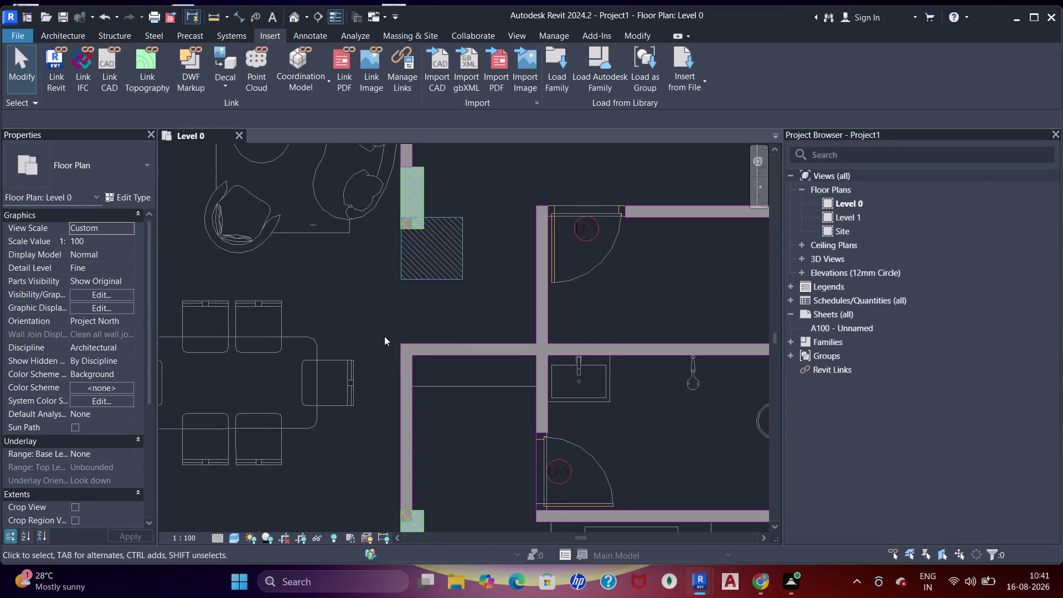
Check the concrete column at the corner bedroom's upper-left wall junction.
scroll(down, 3)
middle_drag(288, 250, 387, 317)
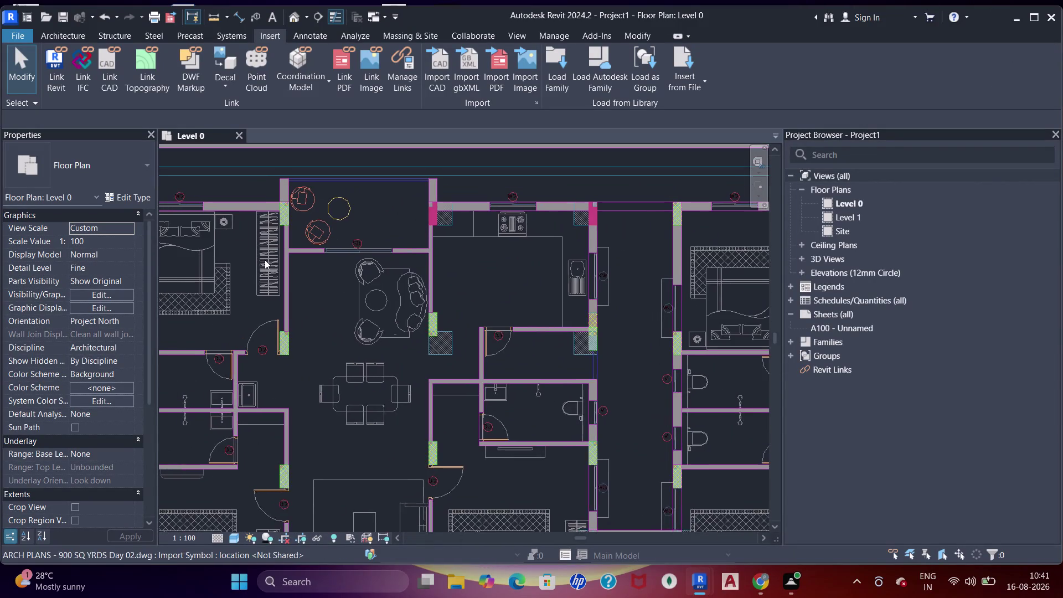
middle_drag(270, 260, 439, 190)
scroll(up, 3)
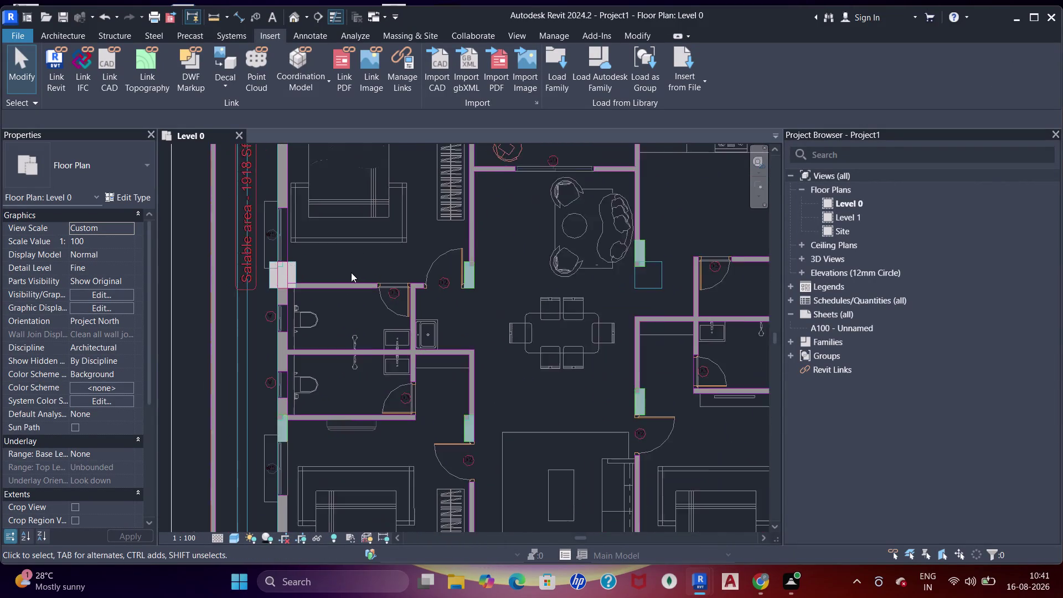
scroll(up, 3)
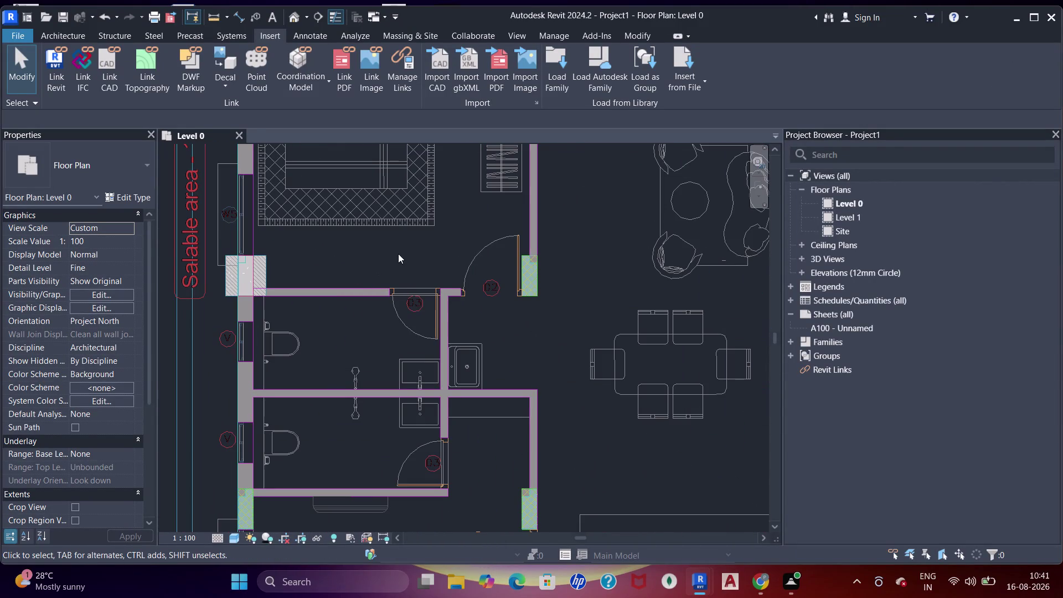
middle_drag(400, 262, 408, 403)
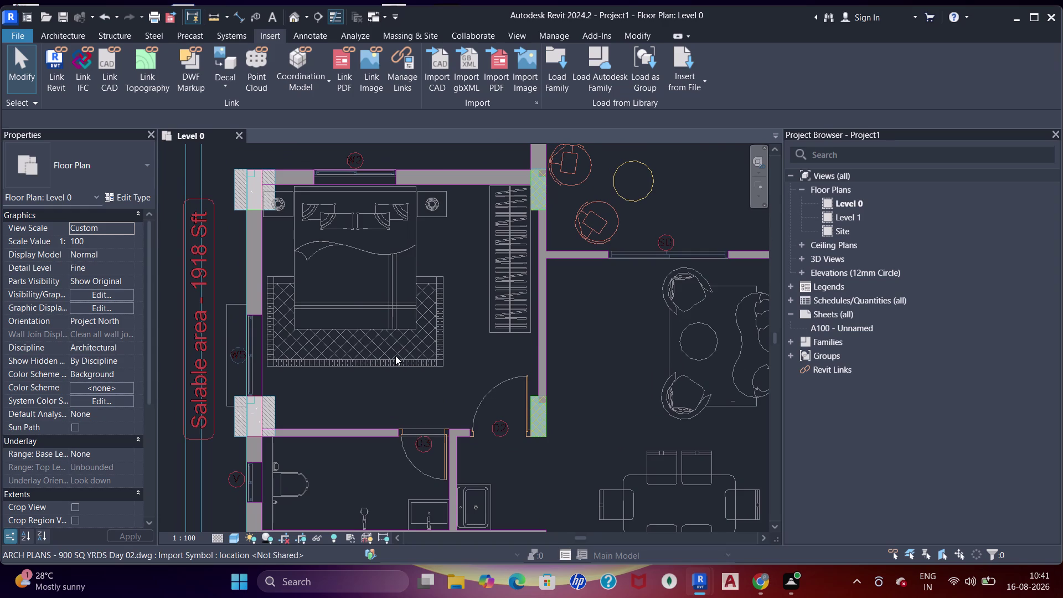
click(241, 199)
key(Delete)
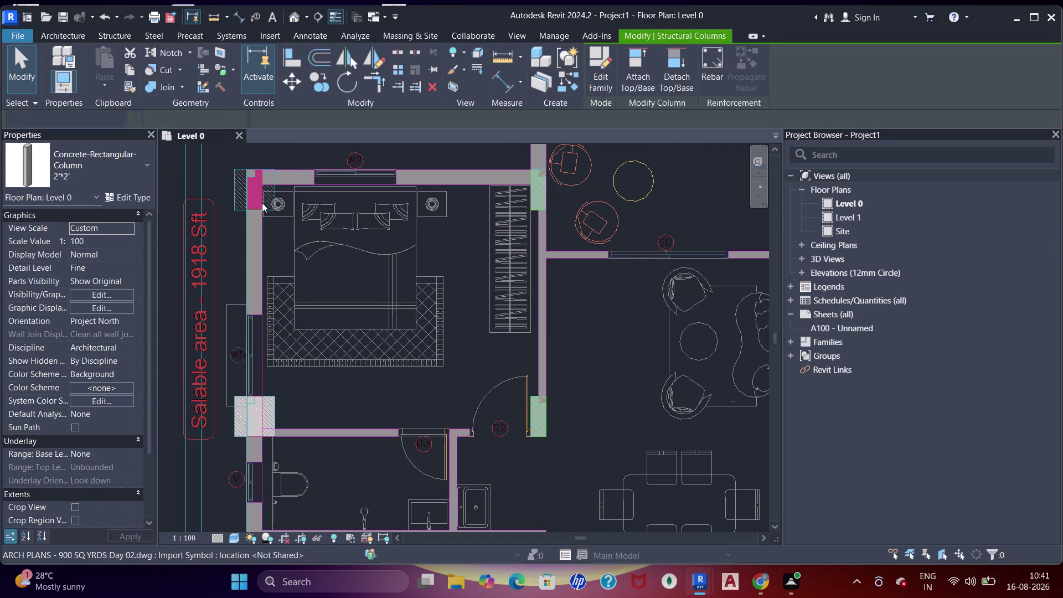
Check the column at the lower-left junction, then pan down the plan's left edge.
click(276, 401)
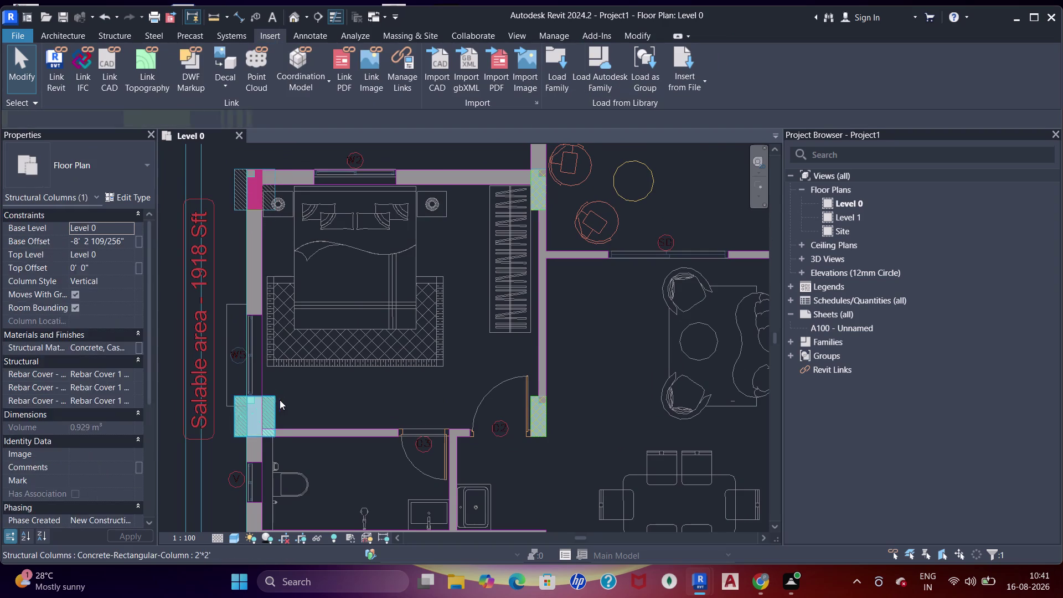
key(Delete)
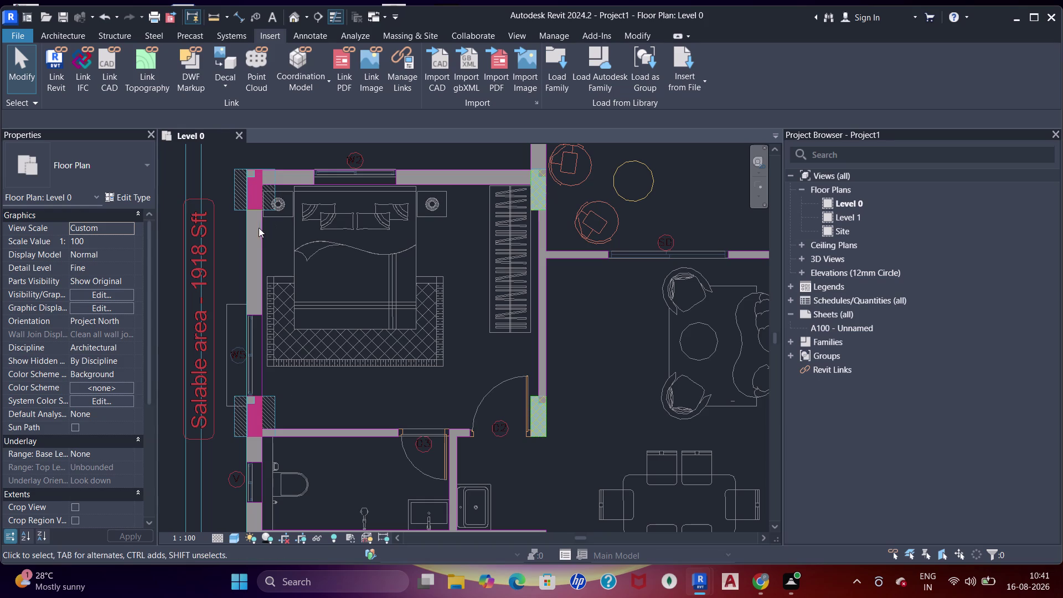
scroll(down, 3)
middle_drag(477, 390, 498, 254)
scroll(up, 3)
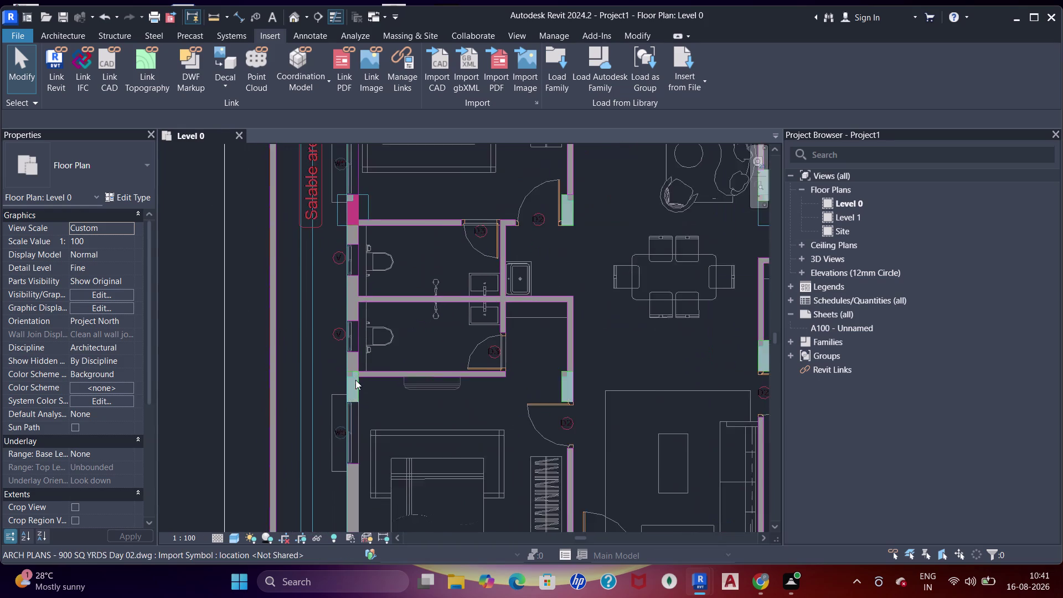
scroll(up, 3)
scroll(up, 3)
scroll(down, 3)
middle_drag(365, 438, 388, 206)
scroll(down, 3)
middle_drag(576, 368, 536, 367)
scroll(up, 3)
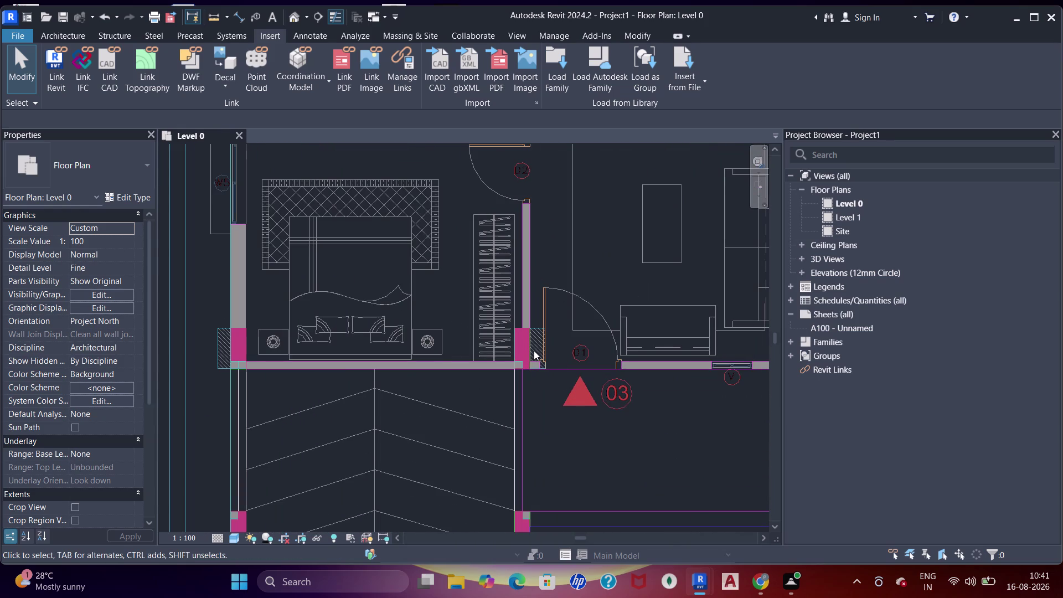
scroll(up, 3)
scroll(up, 3)
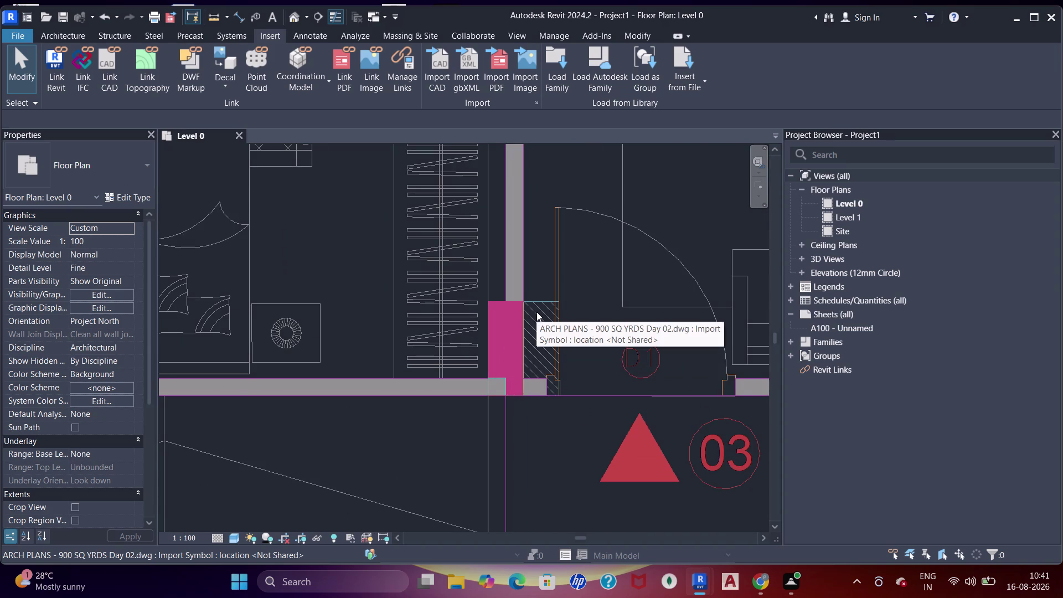
scroll(up, 3)
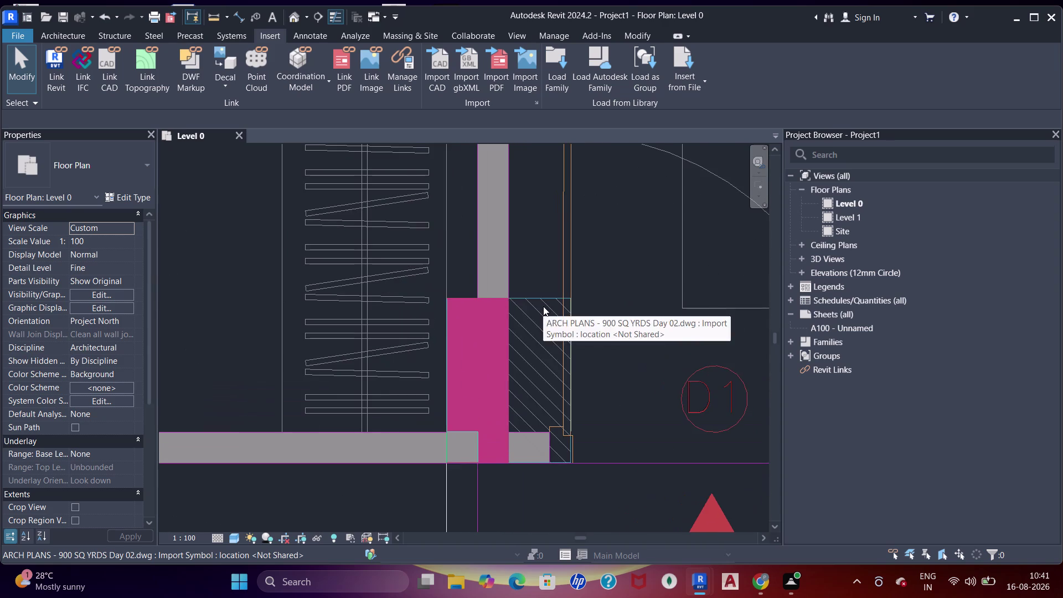
scroll(down, 3)
middle_drag(596, 365, 588, 361)
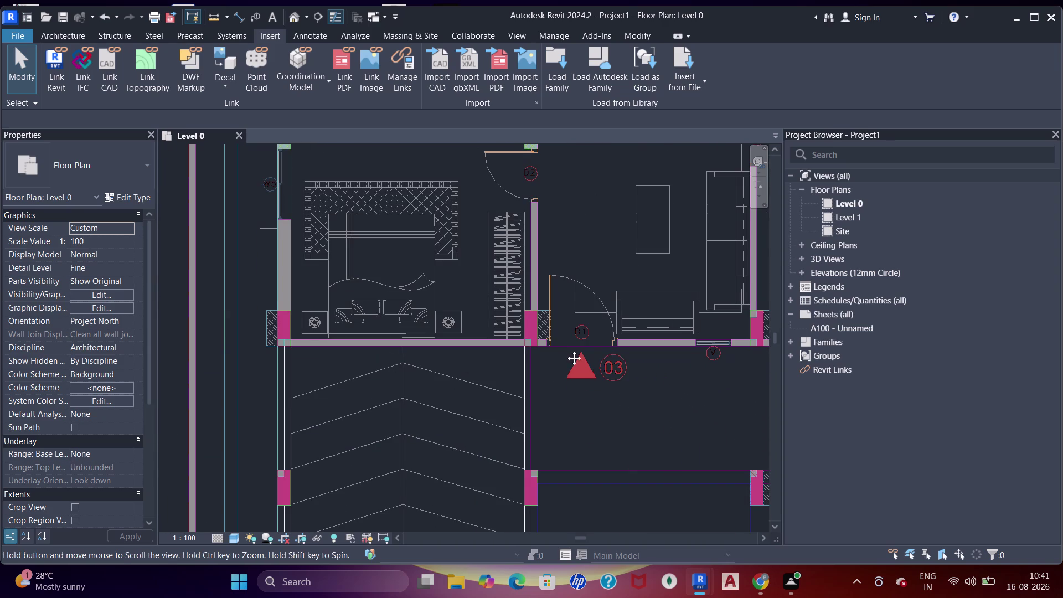
middle_drag(587, 361, 378, 302)
scroll(up, 3)
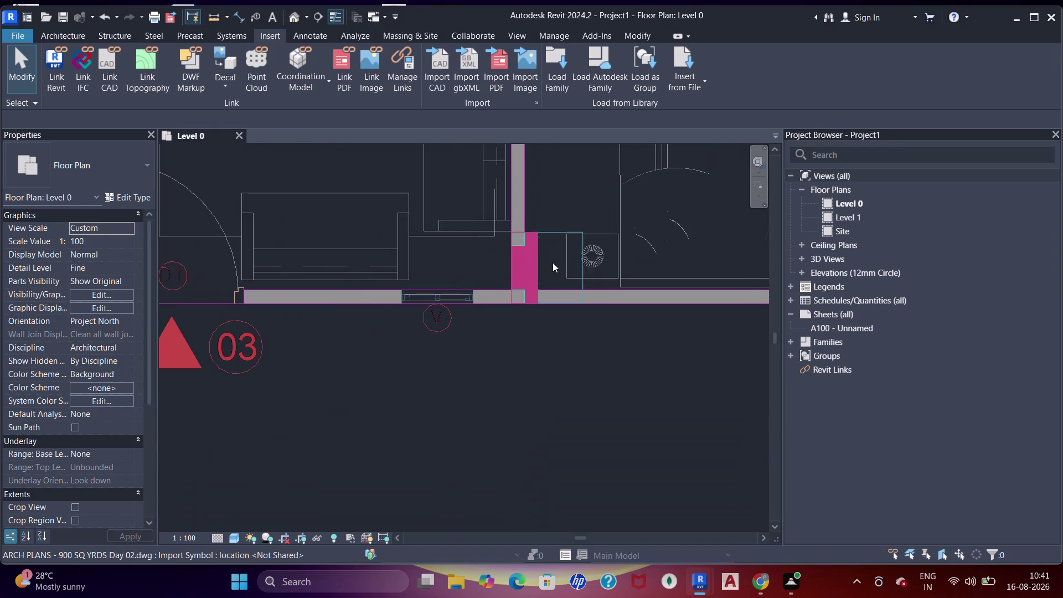
scroll(down, 3)
middle_drag(591, 370, 586, 232)
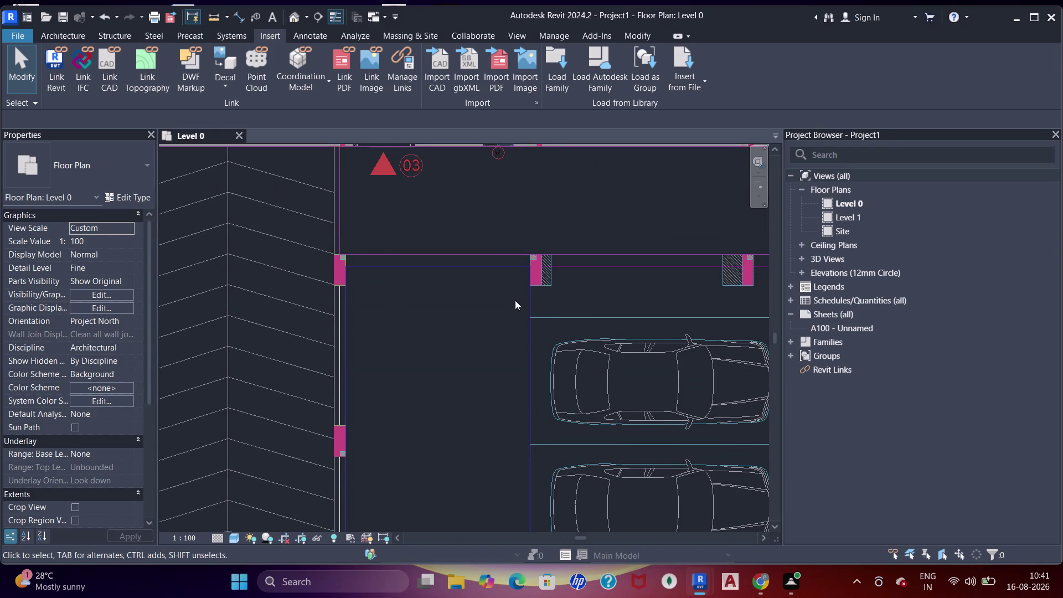
middle_drag(497, 321, 484, 338)
scroll(down, 3)
middle_drag(469, 342, 492, 198)
scroll(up, 3)
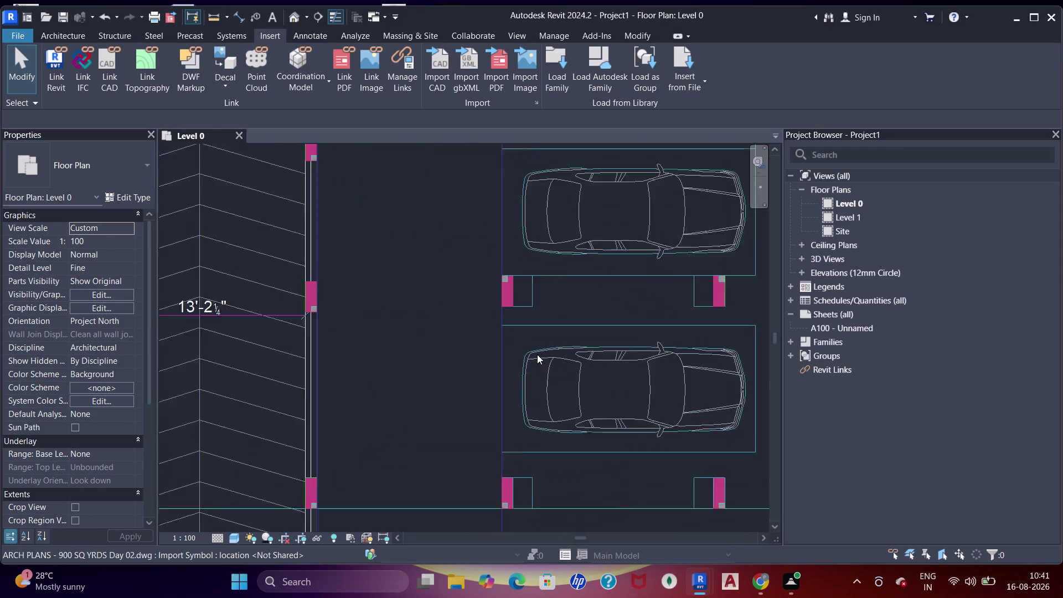
scroll(down, 3)
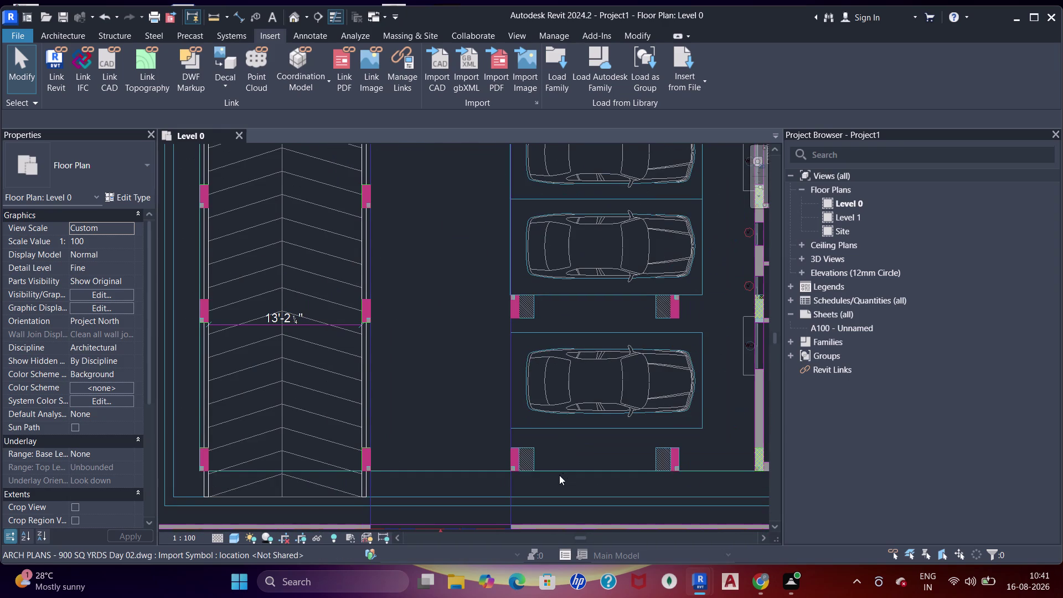
middle_drag(559, 476, 356, 458)
middle_drag(605, 407, 483, 410)
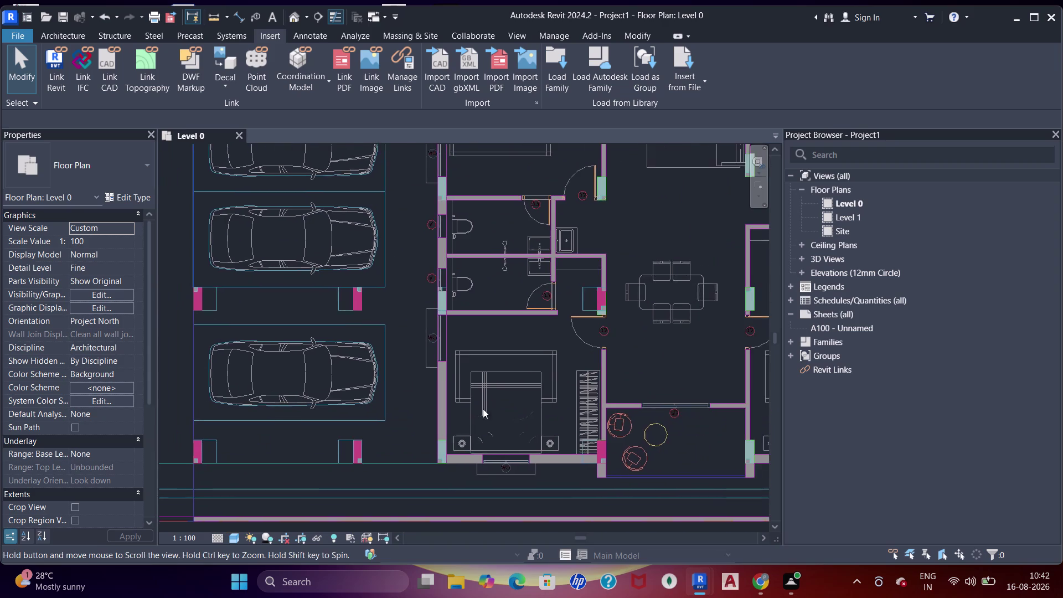
scroll(up, 3)
scroll(up, 3)
scroll(down, 3)
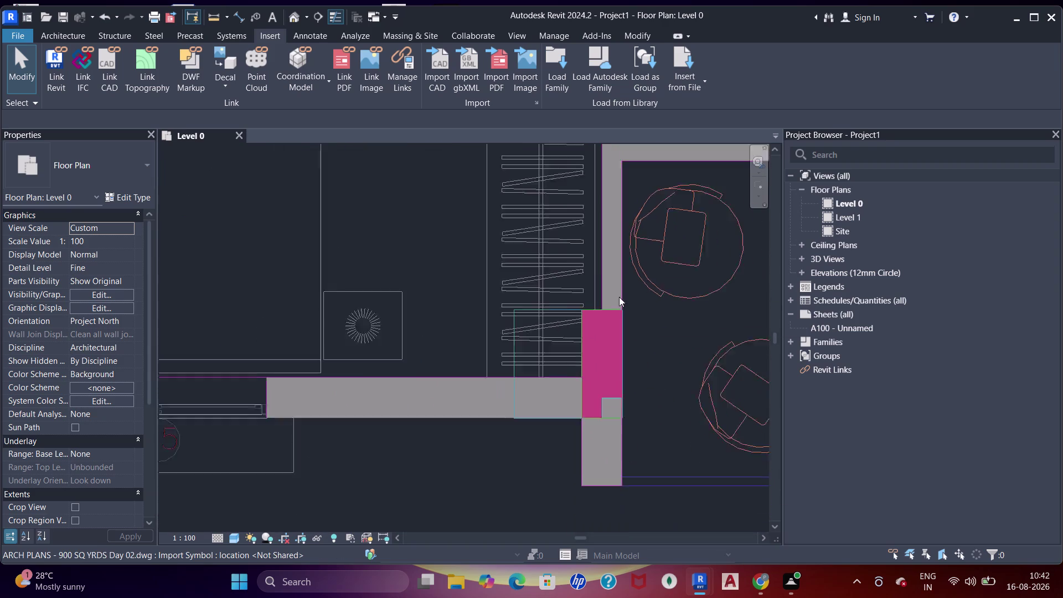
scroll(down, 3)
middle_drag(632, 301, 377, 320)
scroll(up, 3)
scroll(down, 3)
middle_drag(489, 322, 467, 360)
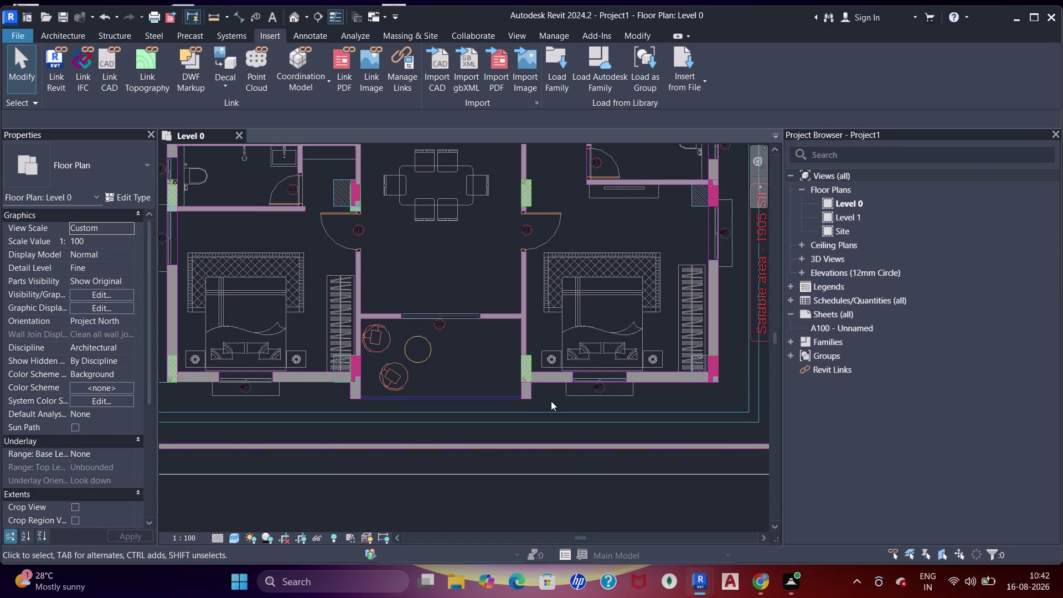
scroll(up, 3)
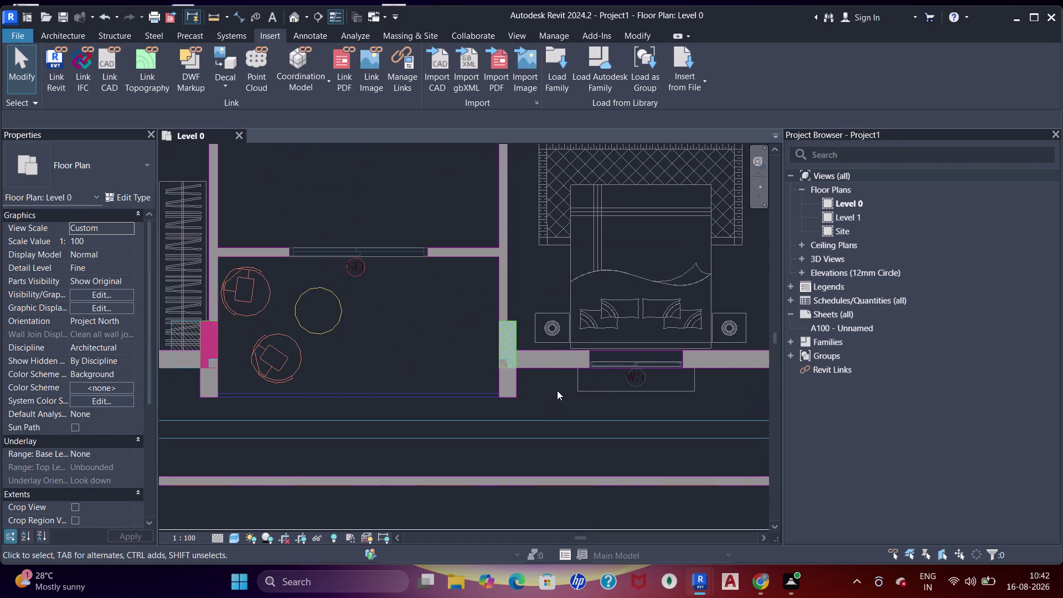
scroll(up, 3)
scroll(down, 3)
middle_drag(548, 262, 530, 357)
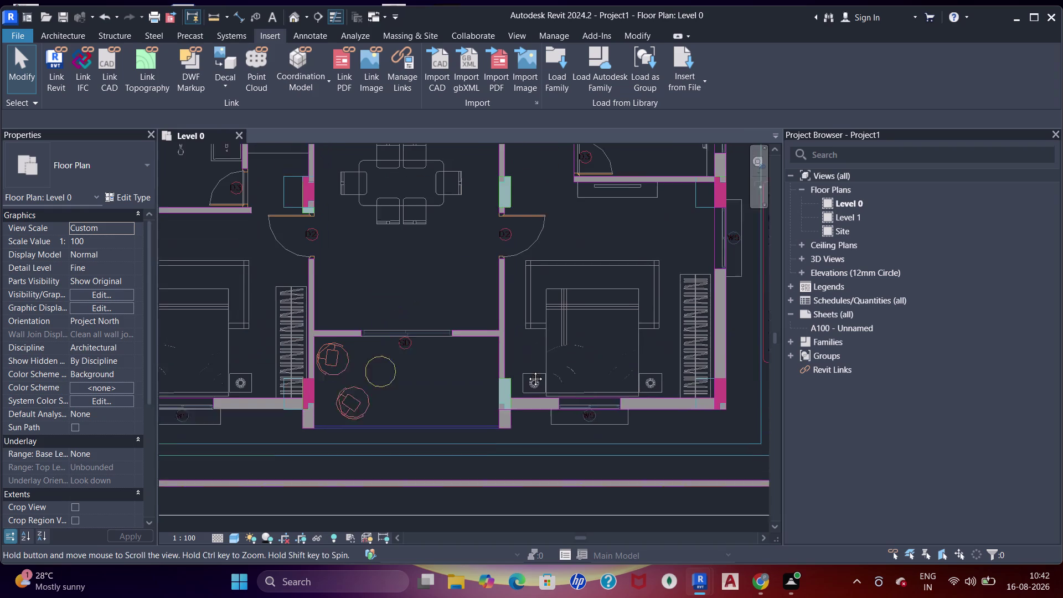
middle_drag(529, 358, 527, 371)
middle_drag(517, 226, 528, 347)
middle_drag(518, 329, 519, 336)
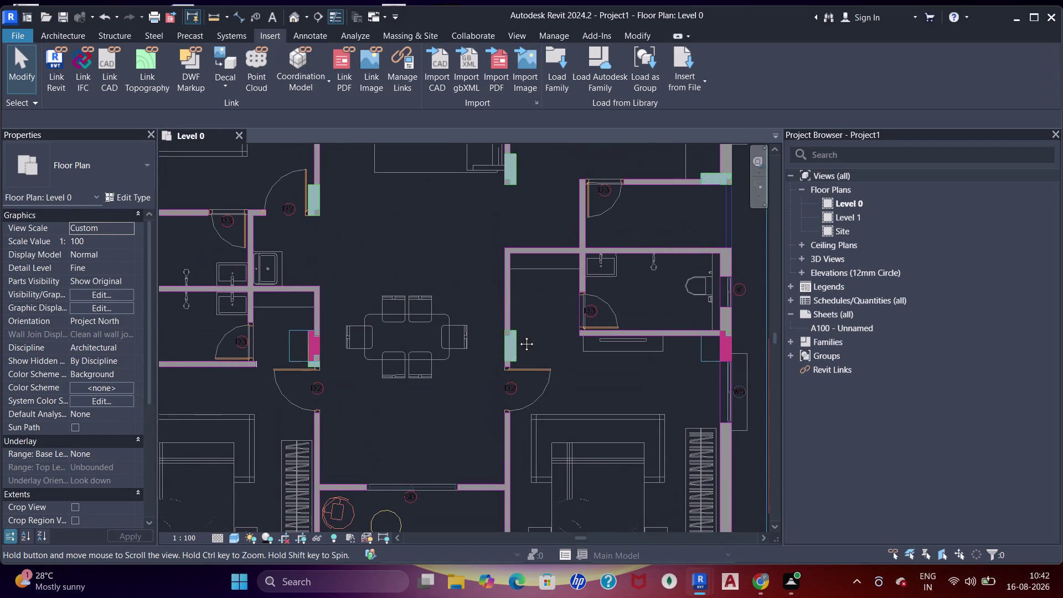
middle_drag(518, 335, 514, 344)
middle_drag(546, 392, 534, 191)
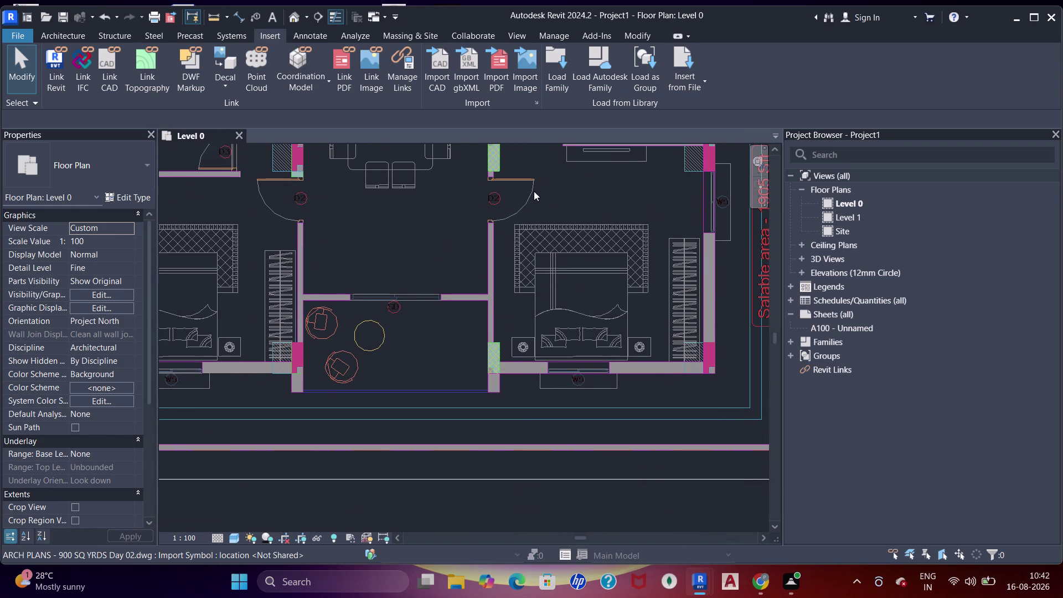
middle_drag(535, 195, 480, 324)
scroll(up, 3)
middle_drag(580, 290, 585, 404)
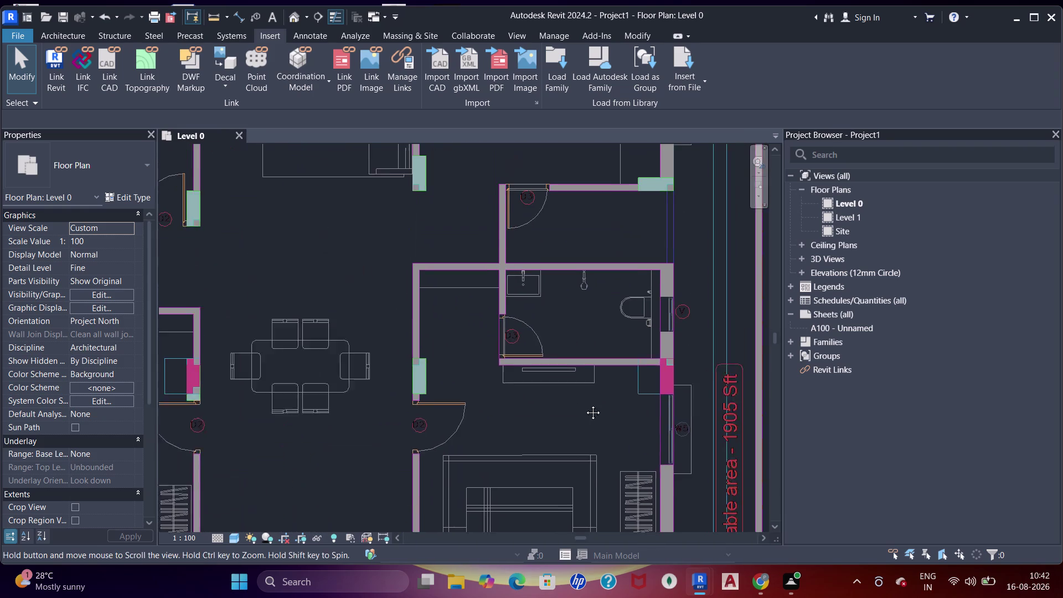
middle_drag(585, 404, 585, 405)
scroll(down, 3)
middle_drag(464, 252, 564, 389)
scroll(up, 3)
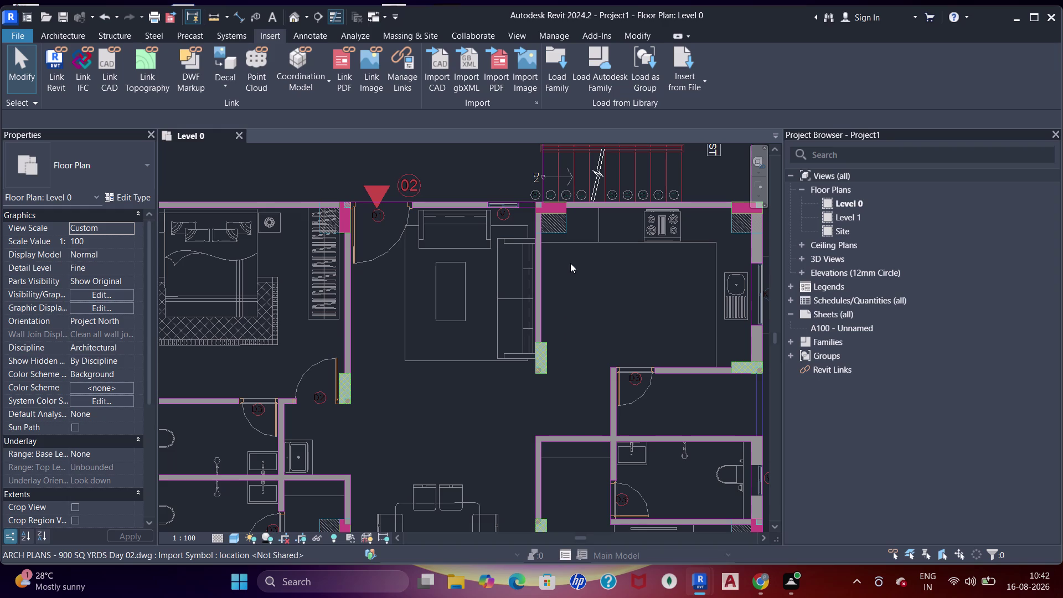
scroll(up, 3)
scroll(down, 3)
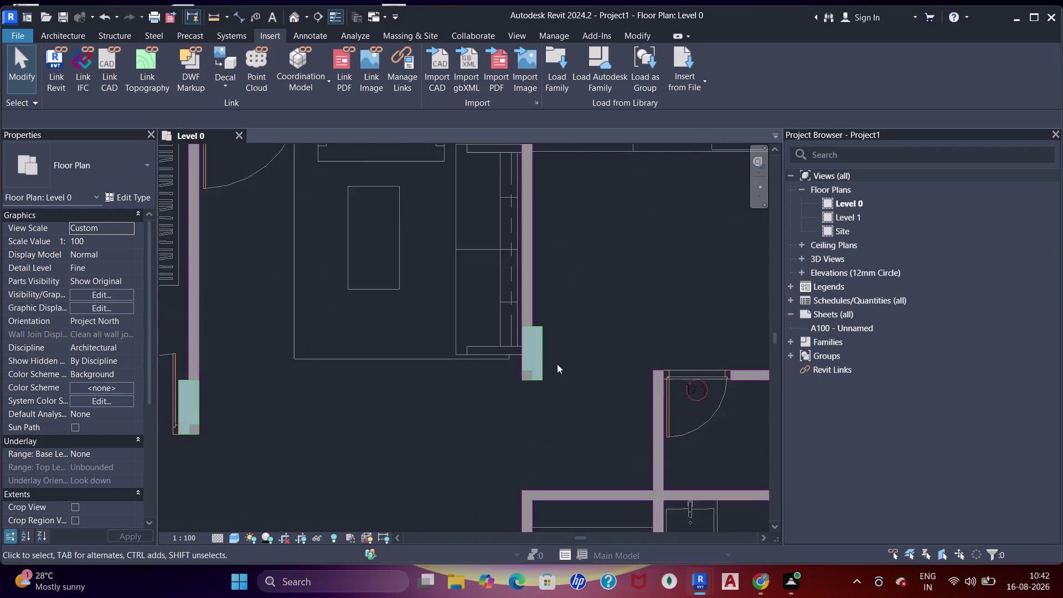
scroll(down, 3)
middle_drag(574, 280, 556, 369)
scroll(up, 3)
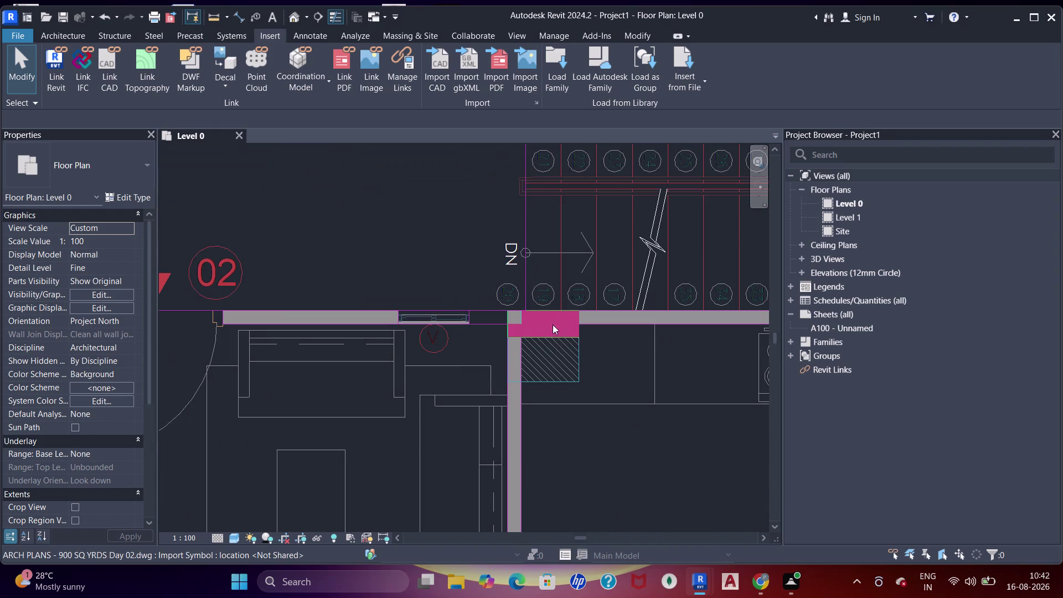
scroll(down, 3)
middle_drag(557, 338, 545, 254)
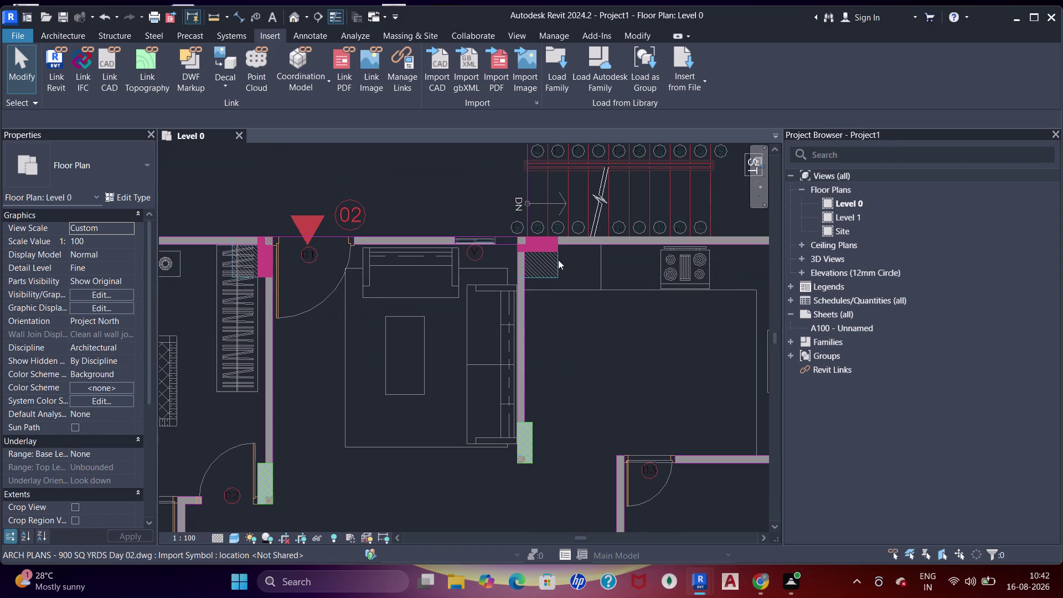
scroll(down, 3)
scroll(down, 3)
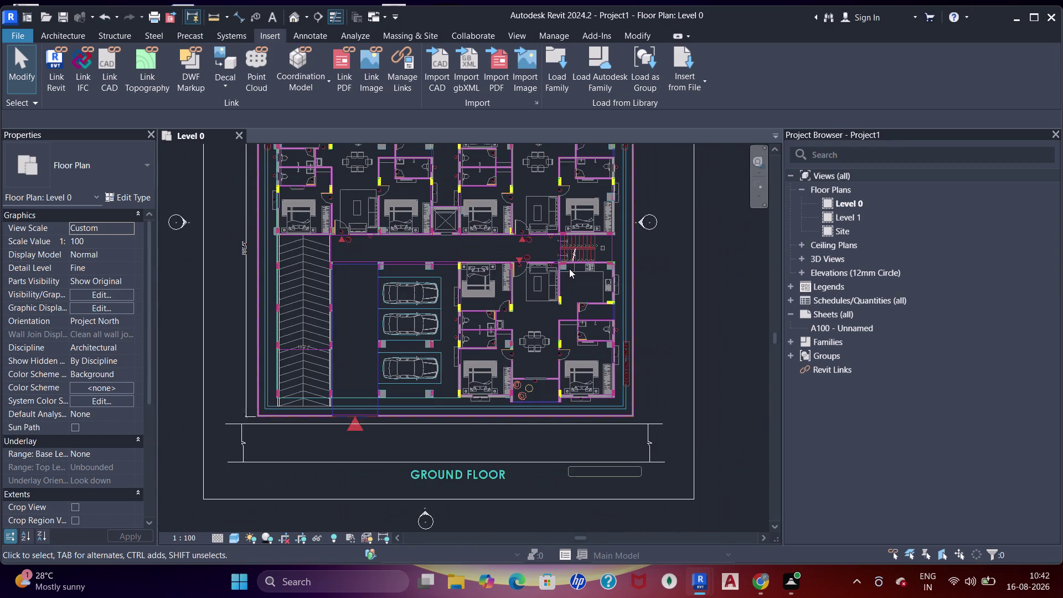
scroll(down, 3)
scroll(up, 3)
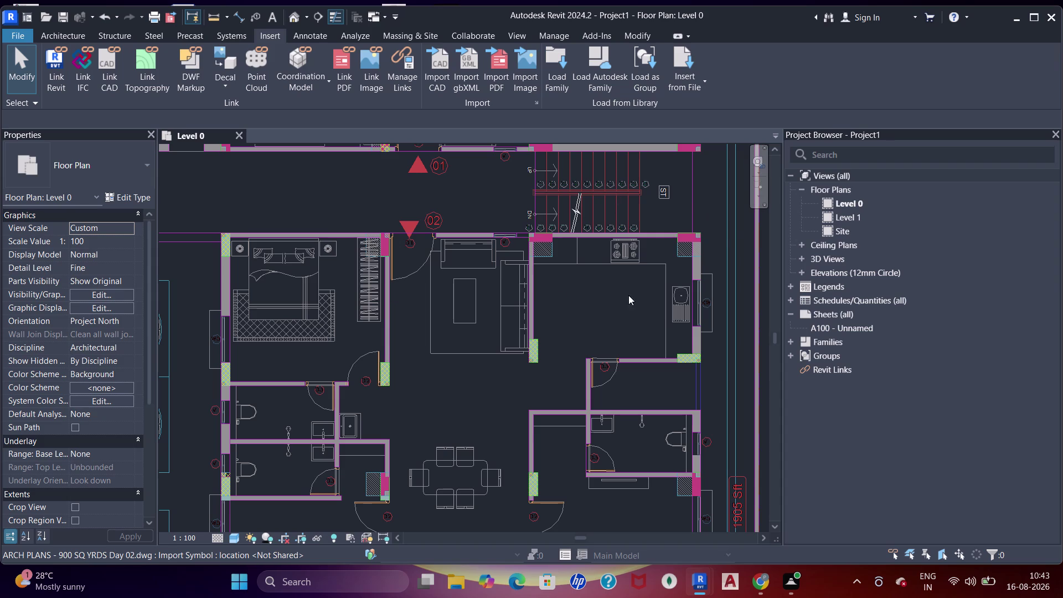
scroll(up, 3)
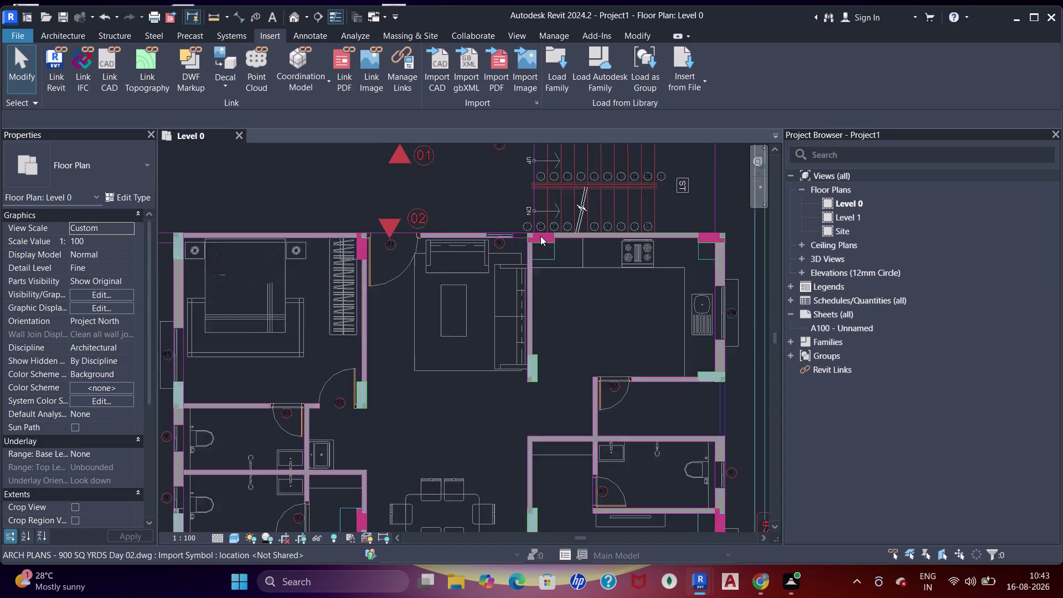
scroll(up, 3)
scroll(up, 3)
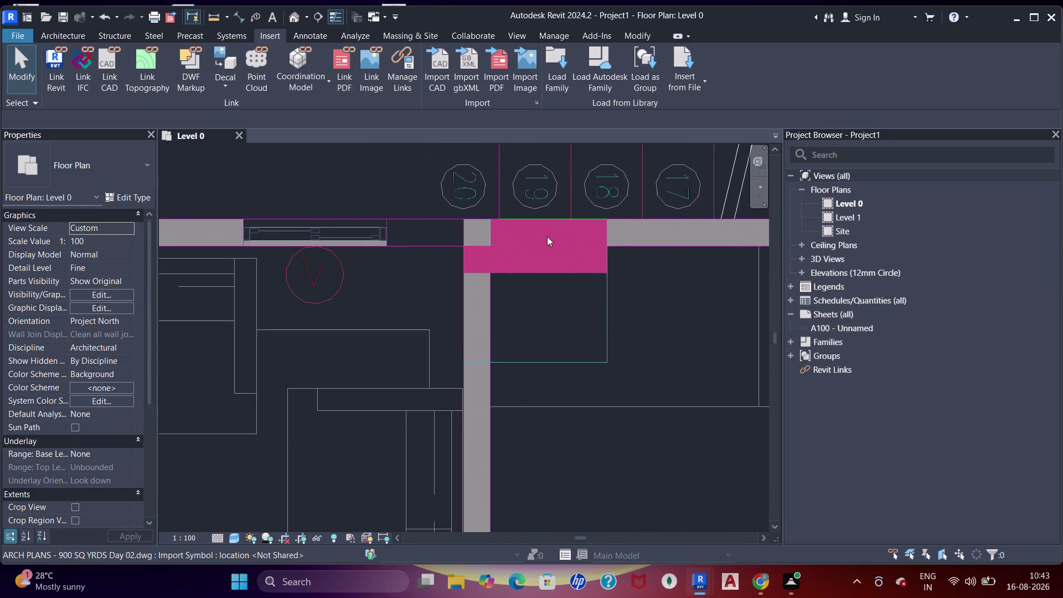
scroll(down, 3)
middle_drag(549, 208, 508, 410)
scroll(up, 3)
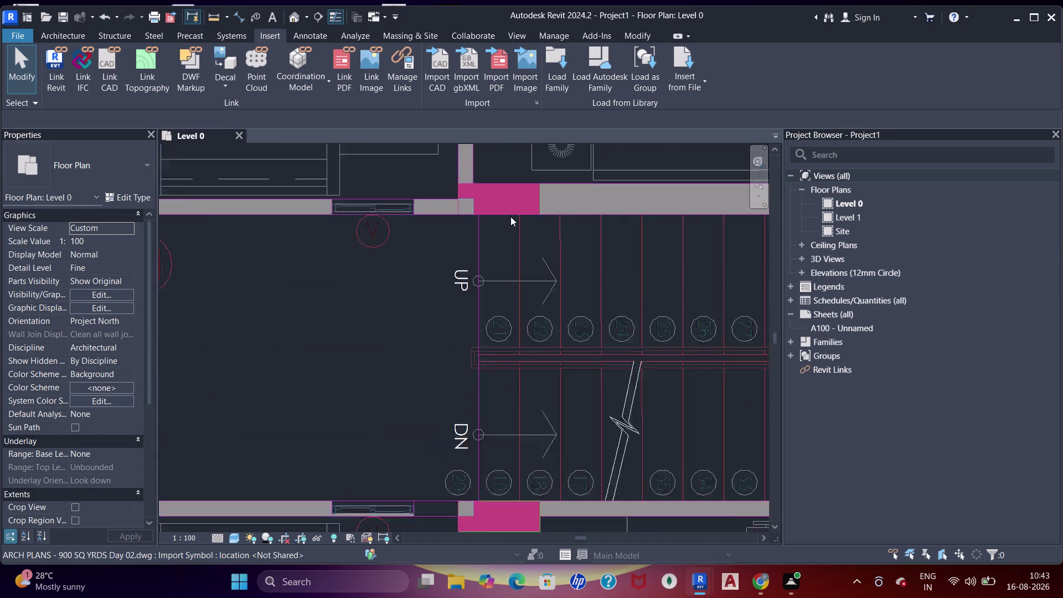
scroll(up, 3)
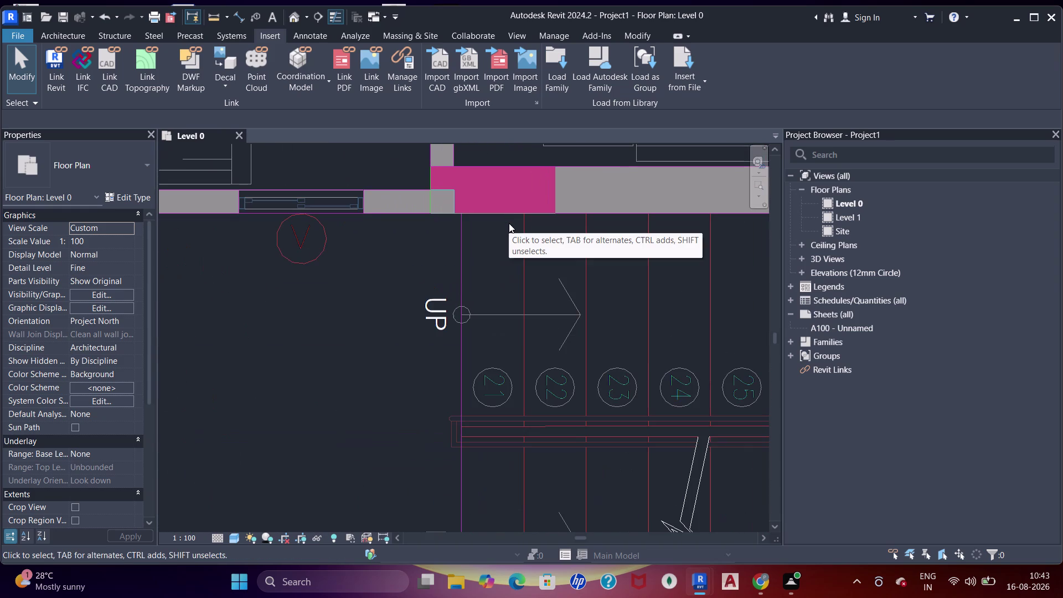
scroll(down, 3)
middle_drag(481, 220, 471, 375)
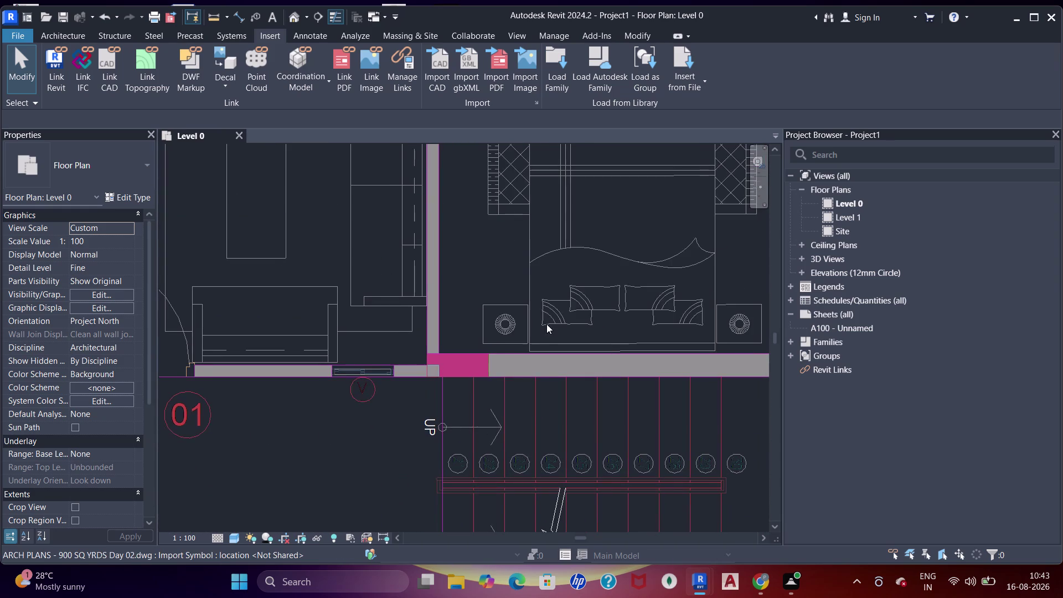
scroll(up, 3)
scroll(down, 3)
middle_drag(501, 379, 506, 319)
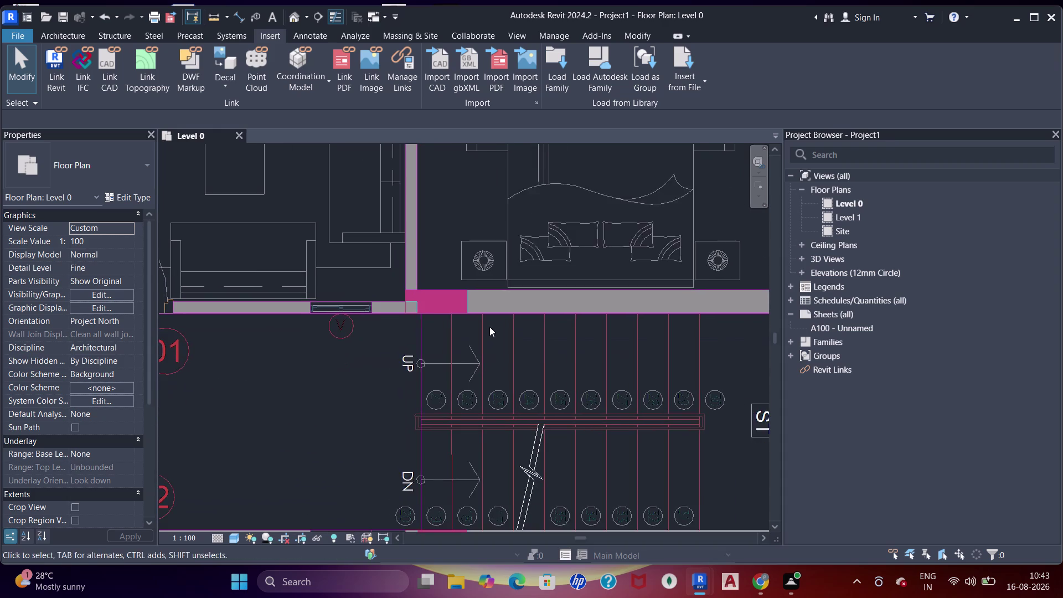
scroll(up, 3)
scroll(down, 3)
middle_drag(419, 388, 418, 387)
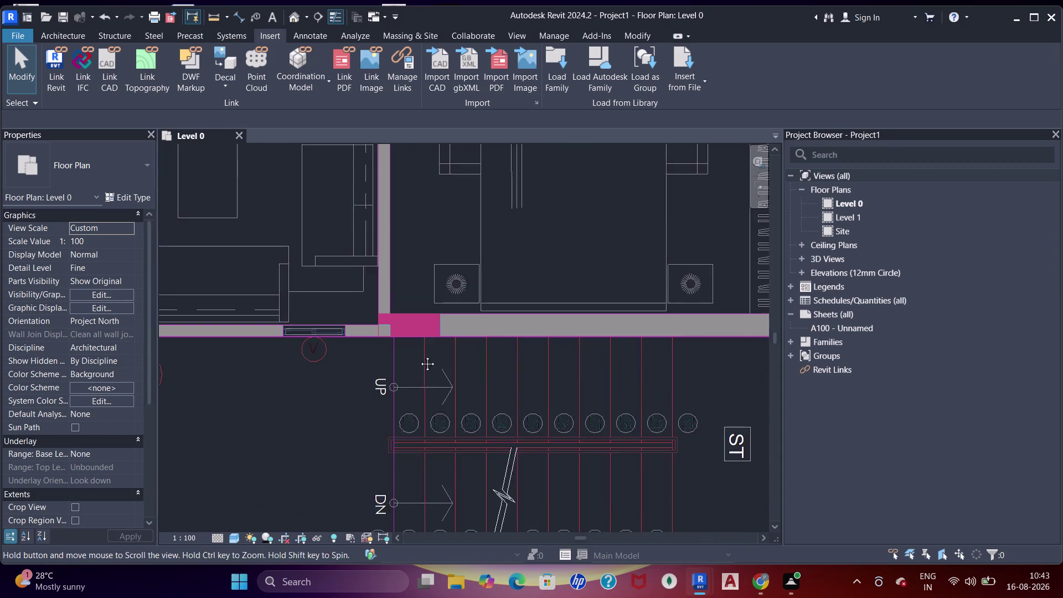
middle_drag(418, 387, 442, 268)
middle_drag(439, 525, 456, 424)
scroll(up, 3)
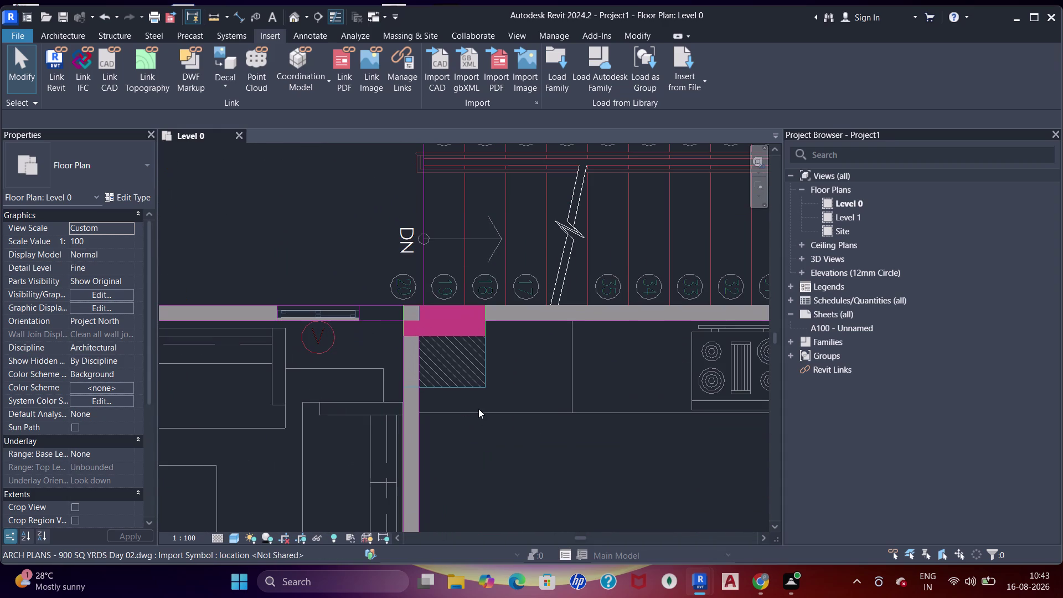
scroll(down, 3)
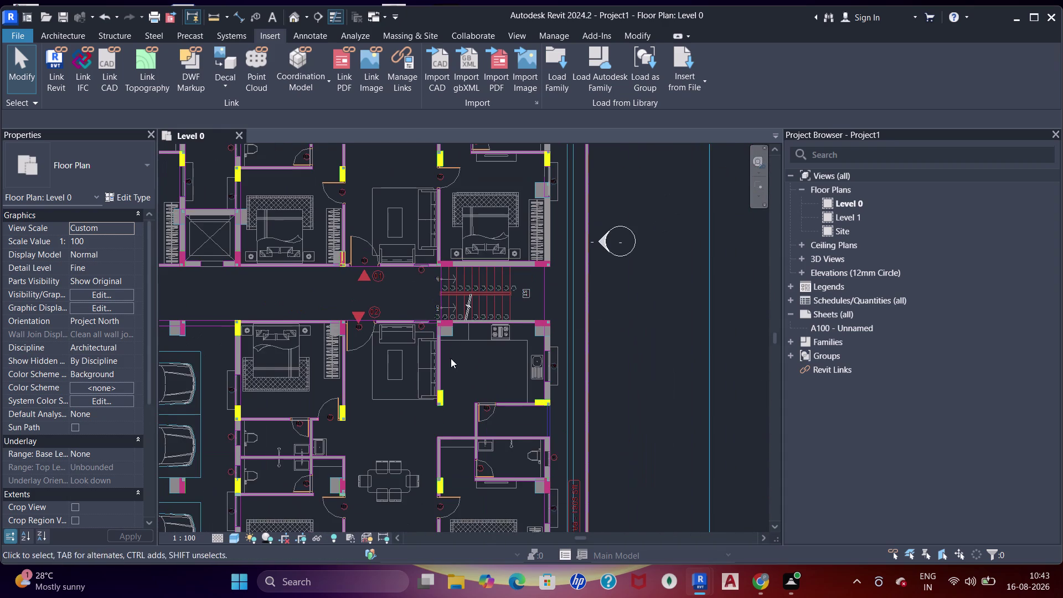
middle_drag(451, 359, 456, 339)
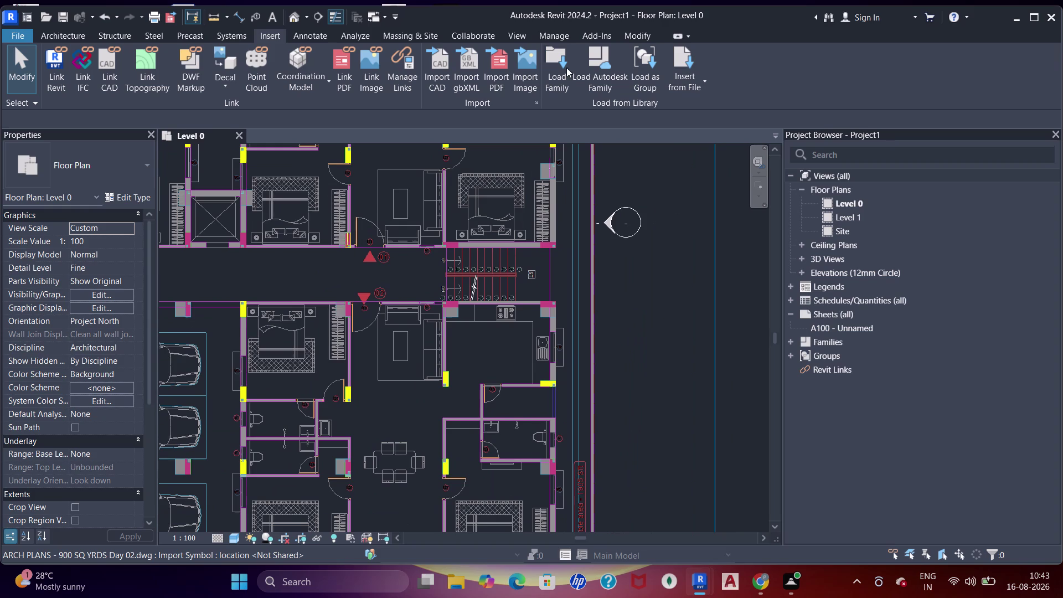
scroll(up, 3)
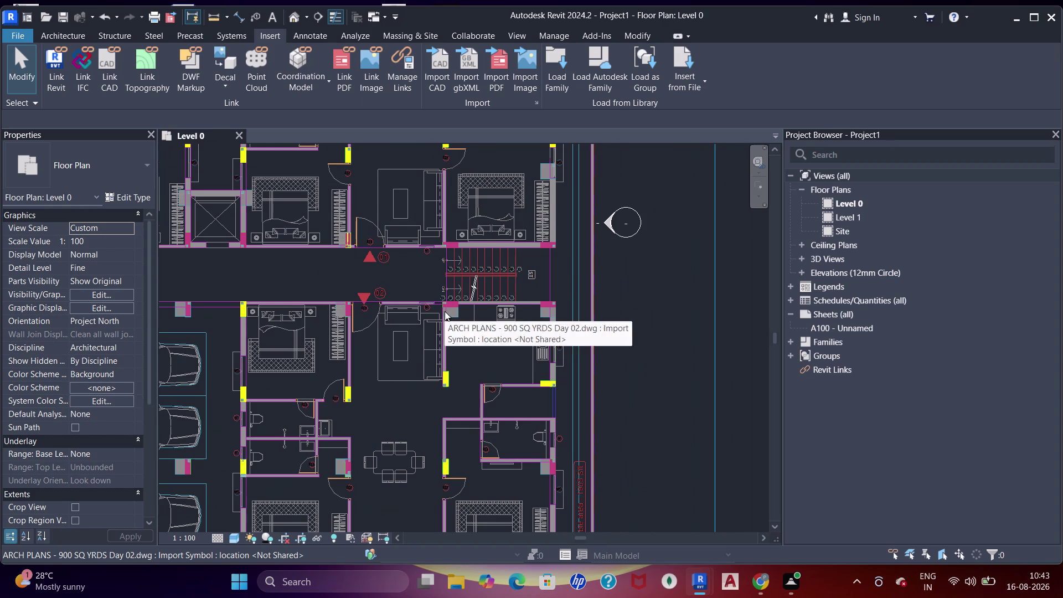
scroll(up, 3)
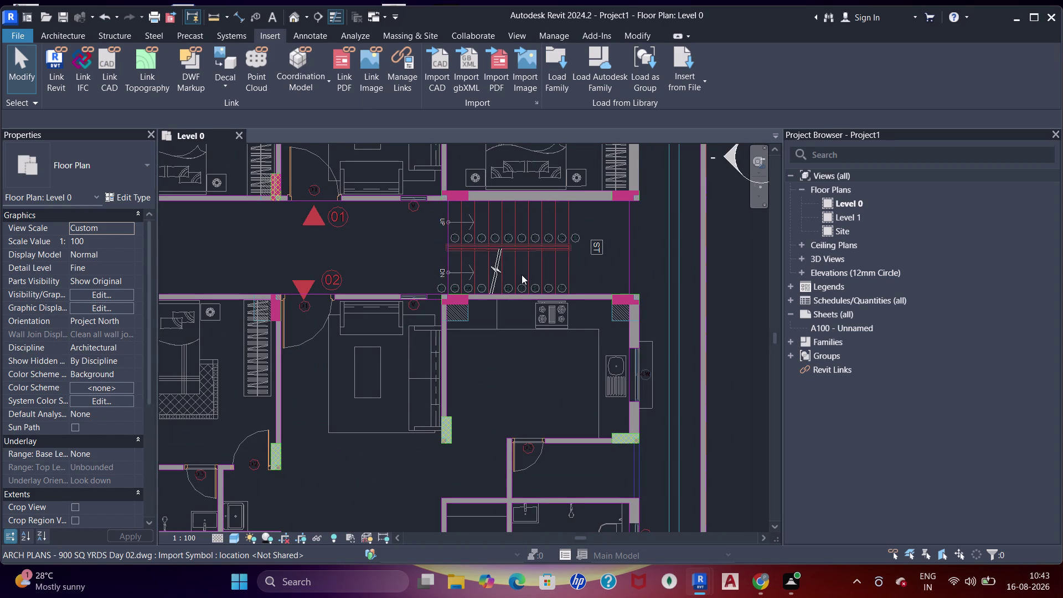
scroll(up, 3)
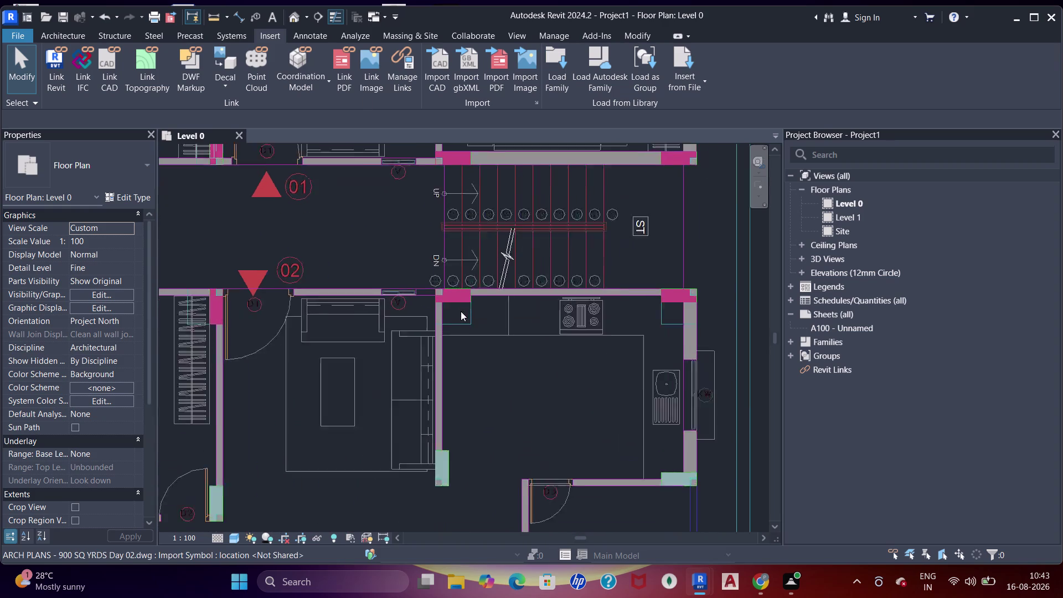
scroll(up, 3)
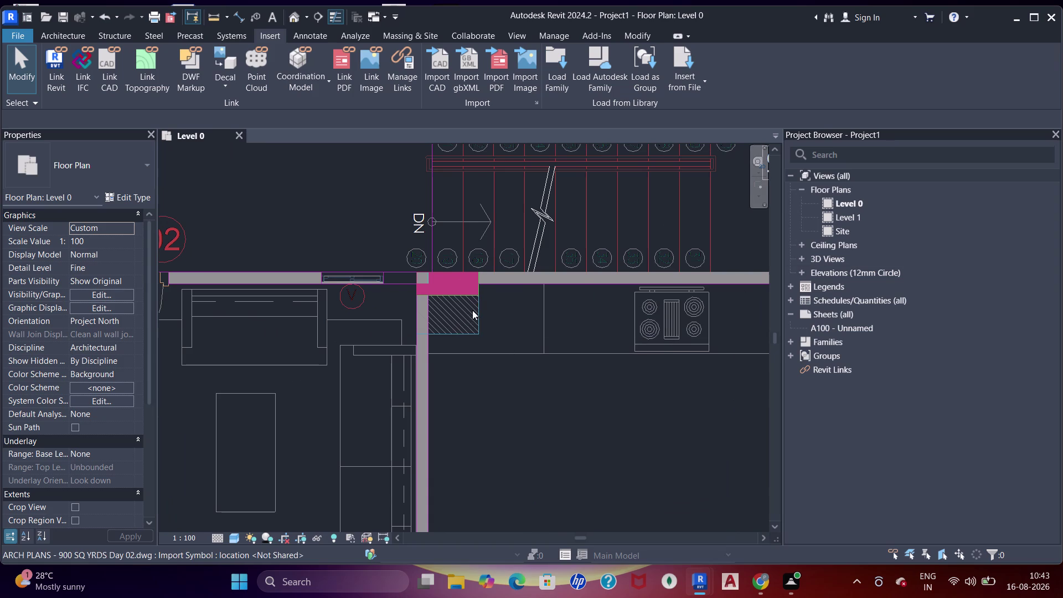
scroll(down, 3)
middle_drag(470, 377, 476, 266)
middle_drag(443, 453, 443, 452)
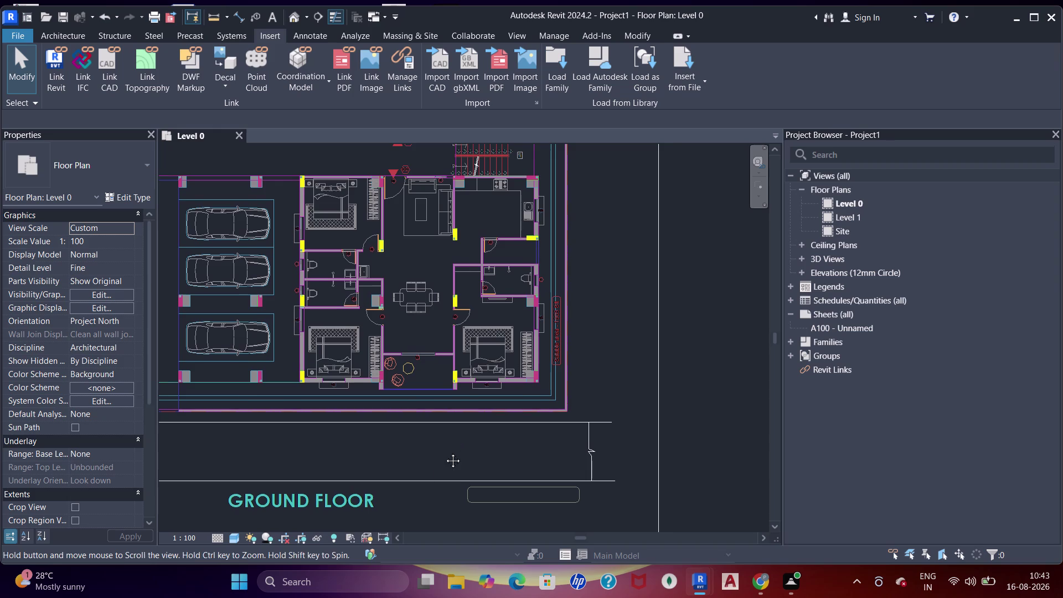
middle_drag(443, 452, 457, 443)
scroll(up, 3)
scroll(down, 3)
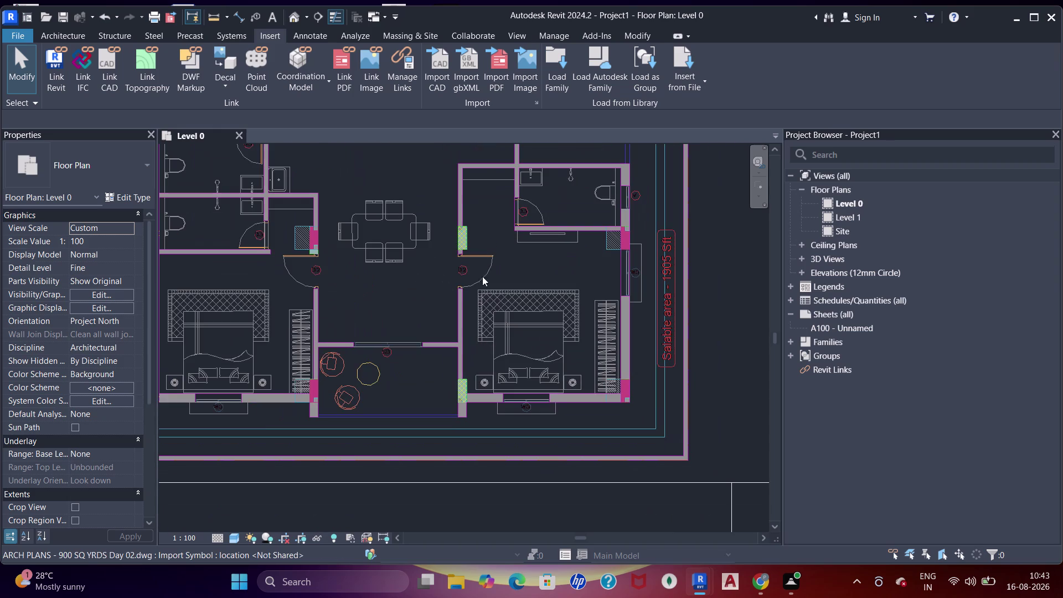
scroll(up, 3)
scroll(down, 3)
middle_drag(468, 223, 476, 291)
scroll(up, 3)
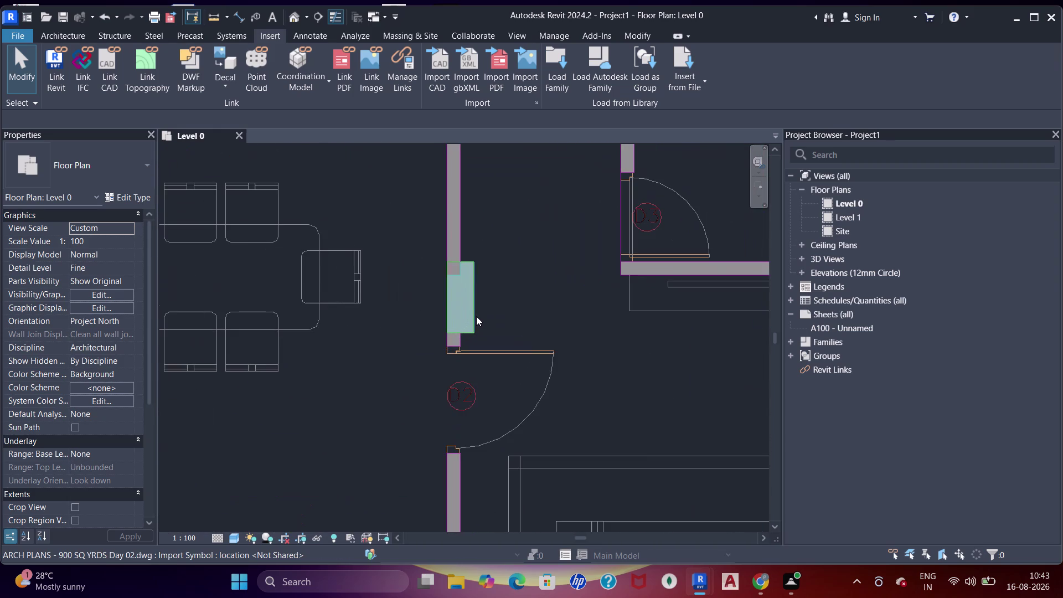
scroll(down, 3)
middle_drag(479, 267, 476, 289)
scroll(up, 3)
scroll(down, 3)
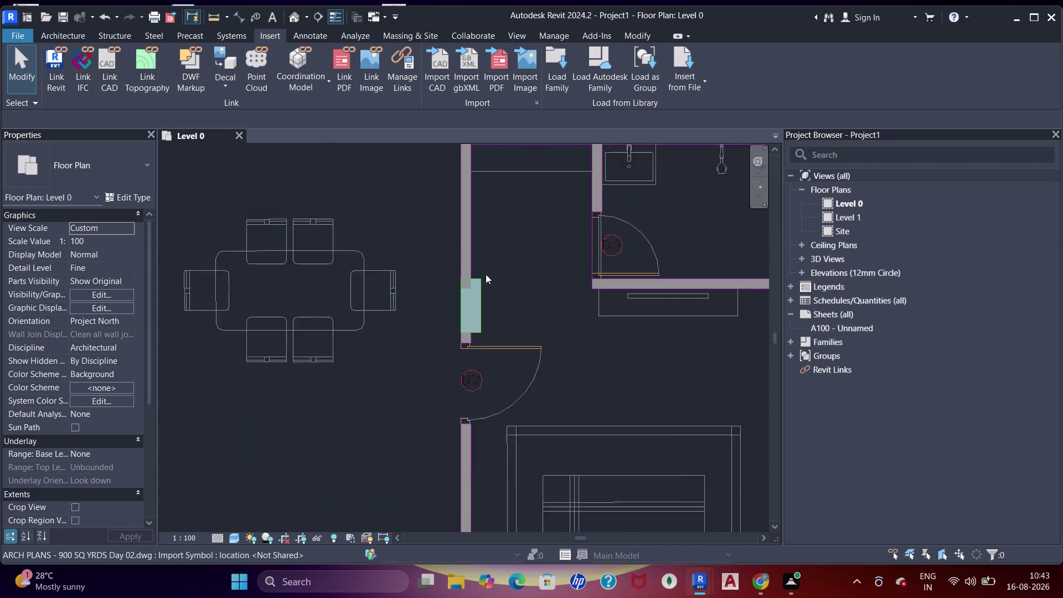
scroll(down, 3)
middle_drag(487, 230, 465, 309)
middle_drag(556, 362, 413, 295)
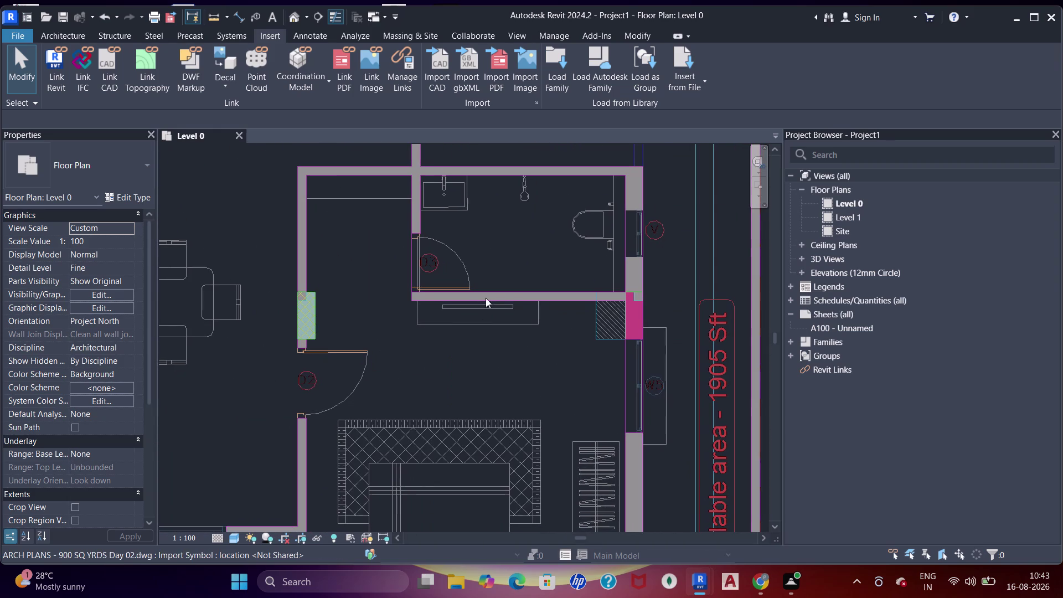
scroll(down, 3)
middle_drag(330, 282, 394, 231)
scroll(up, 3)
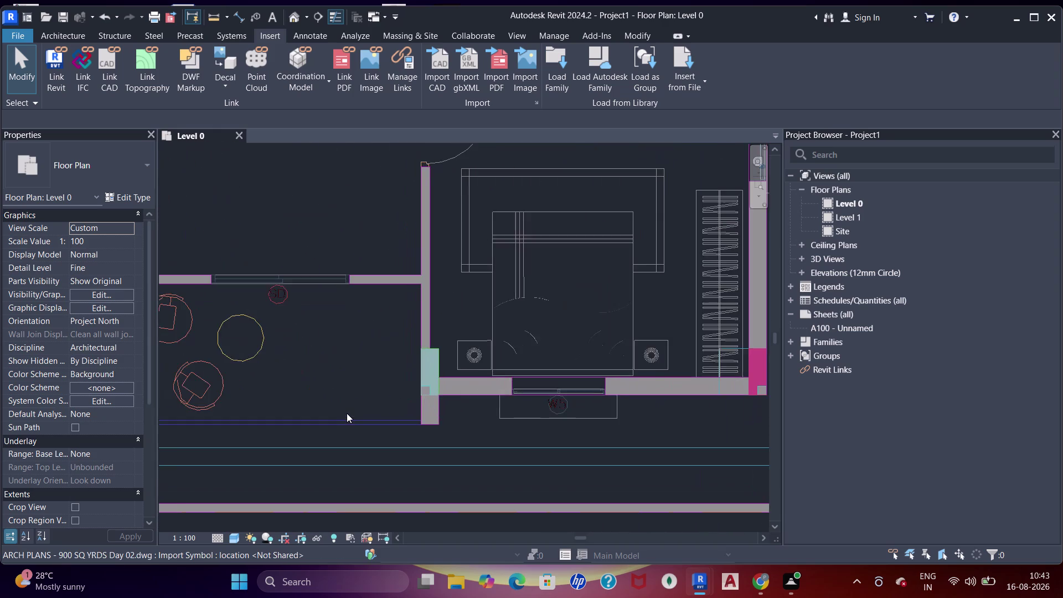
scroll(down, 3)
middle_drag(343, 415, 576, 363)
middle_drag(340, 335, 364, 371)
scroll(up, 3)
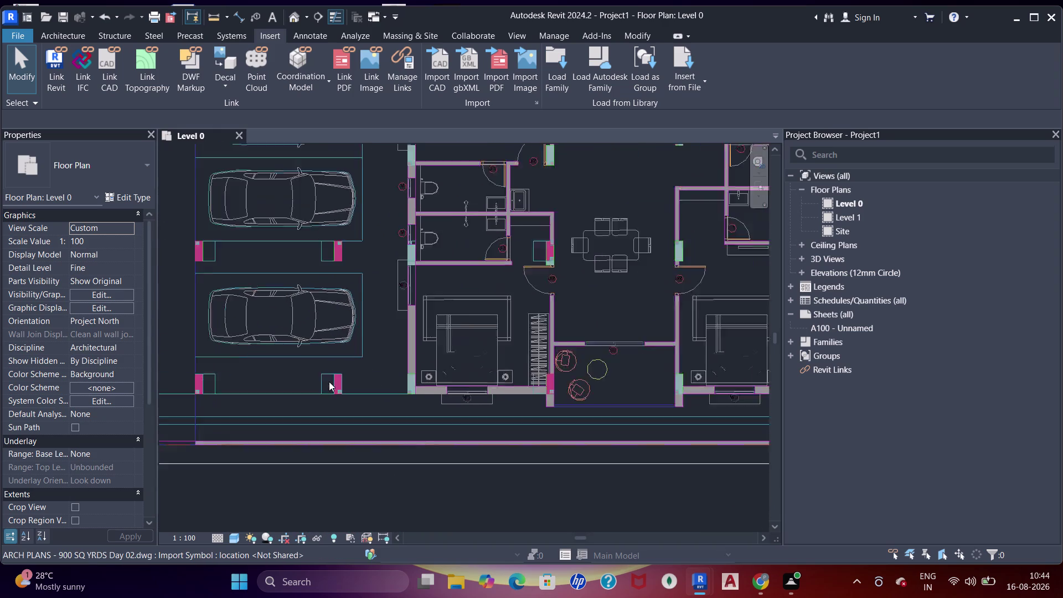
scroll(up, 3)
scroll(down, 3)
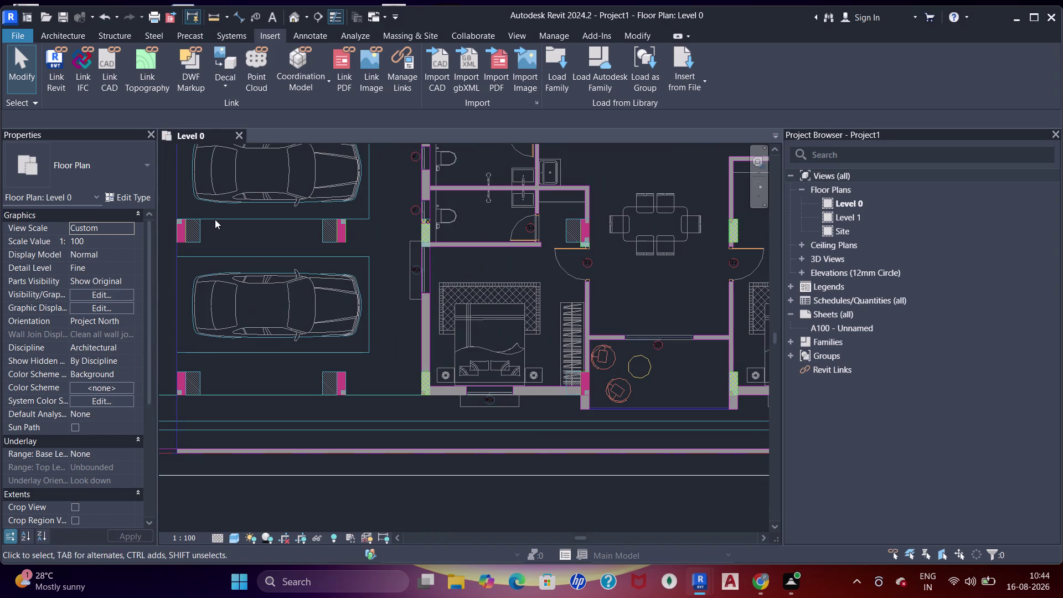
middle_drag(215, 220, 260, 266)
middle_click(260, 266)
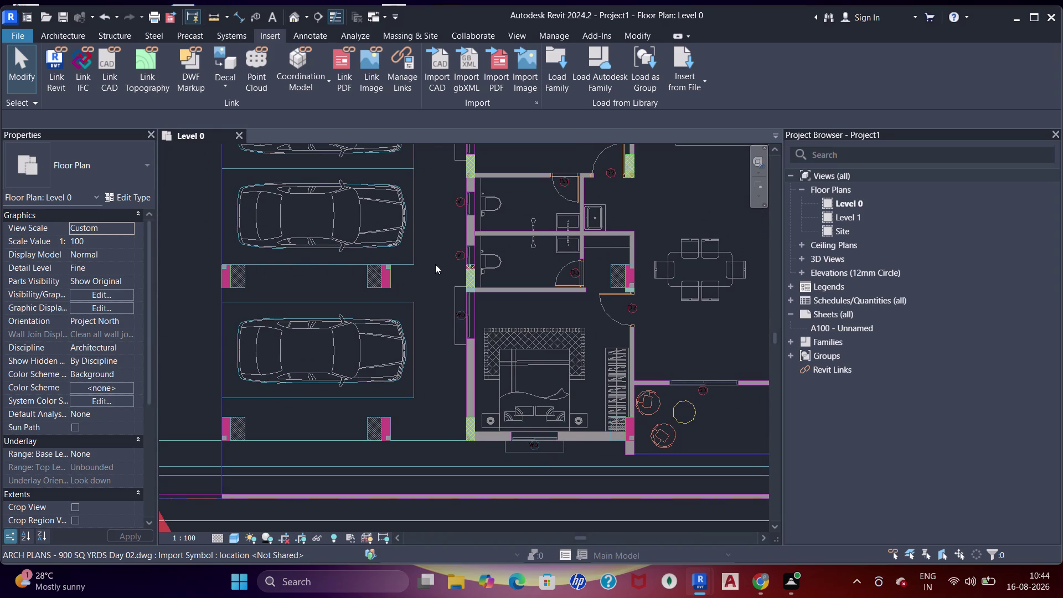
middle_drag(436, 260, 385, 356)
middle_drag(416, 267, 410, 301)
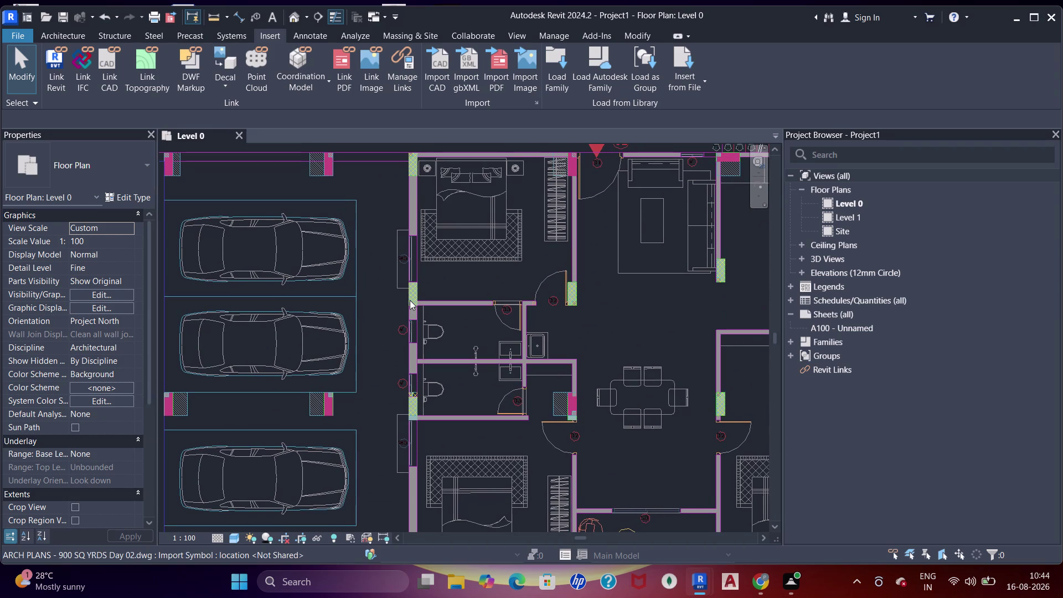
middle_drag(391, 224, 389, 302)
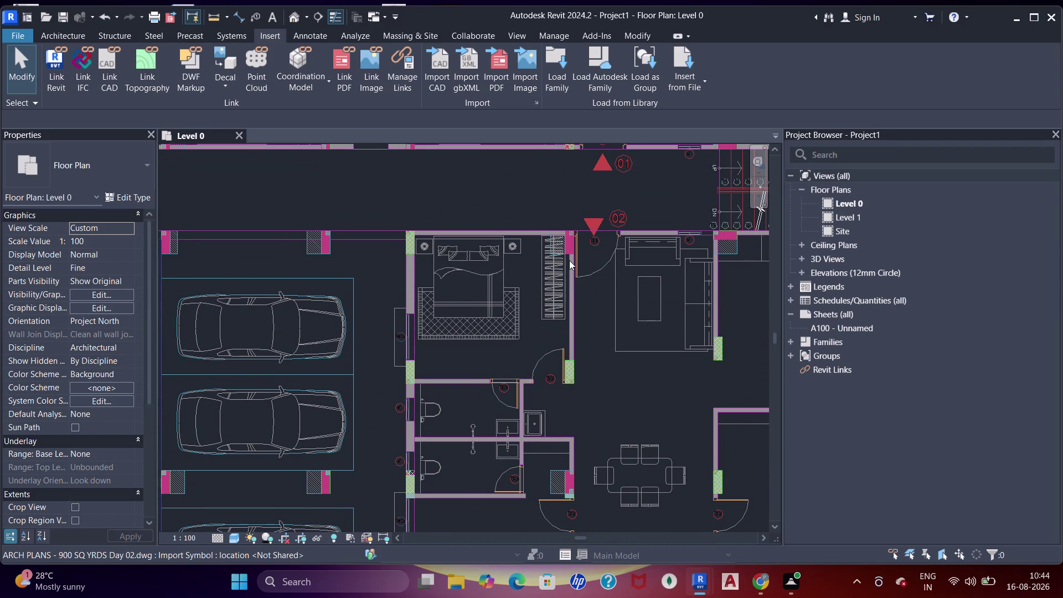
middle_drag(327, 253, 424, 284)
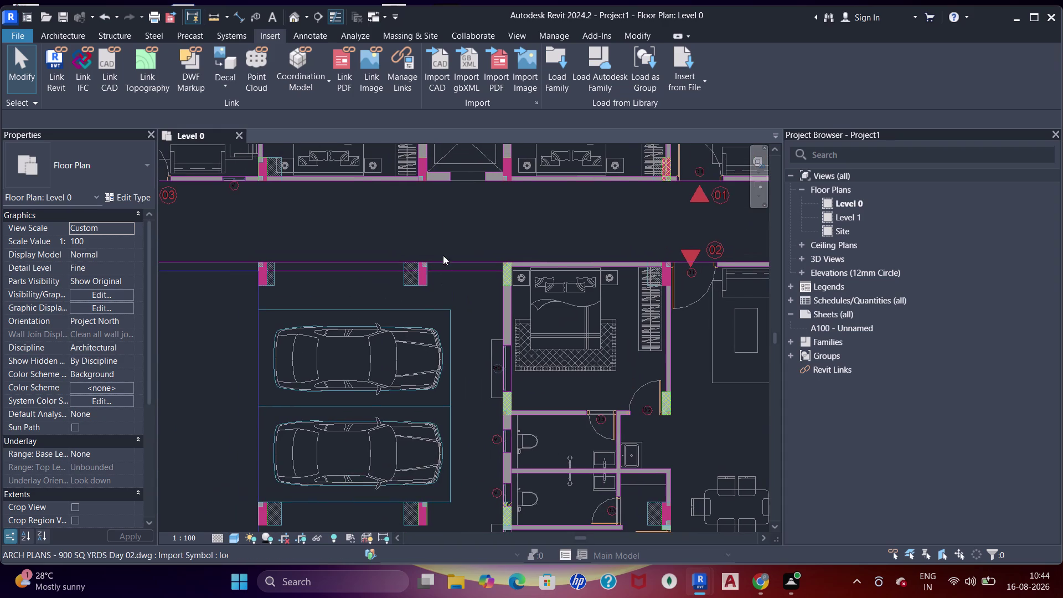
middle_drag(444, 209, 516, 313)
middle_drag(340, 325, 424, 369)
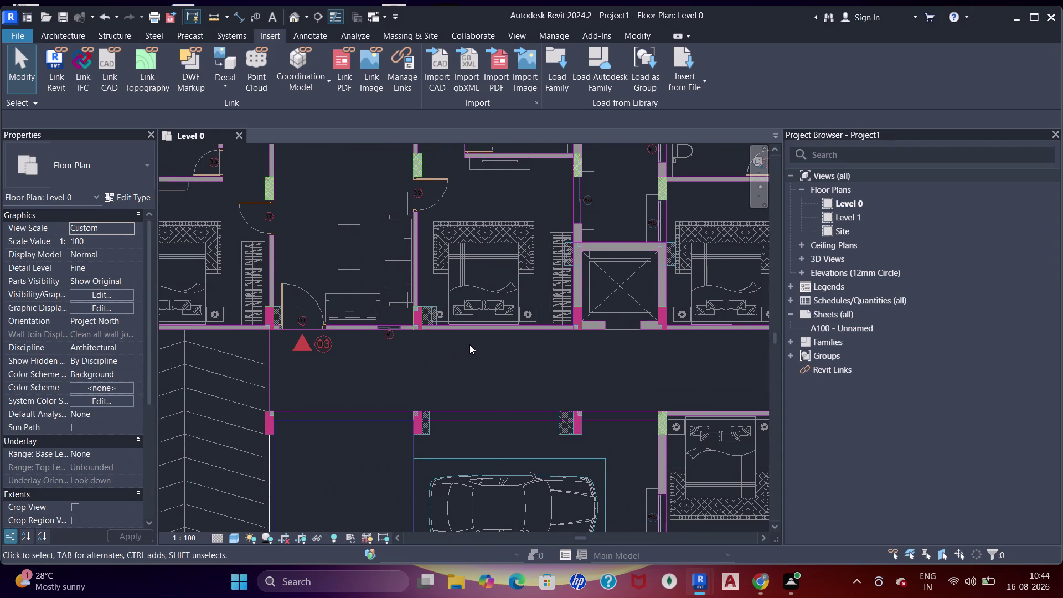
scroll(down, 3)
scroll(down, 3)
middle_drag(480, 258, 436, 275)
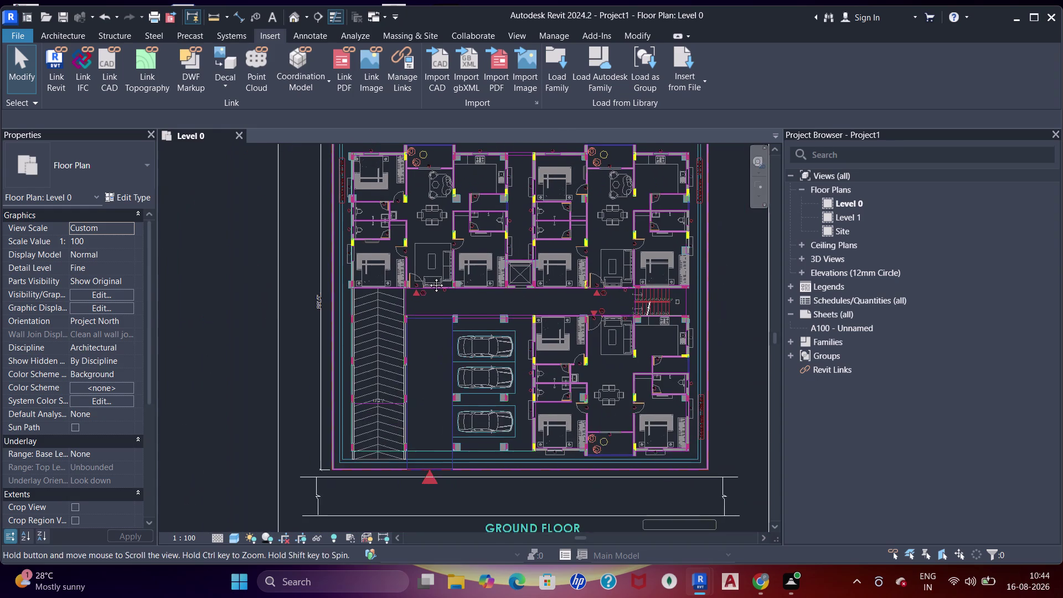
middle_drag(435, 274, 421, 282)
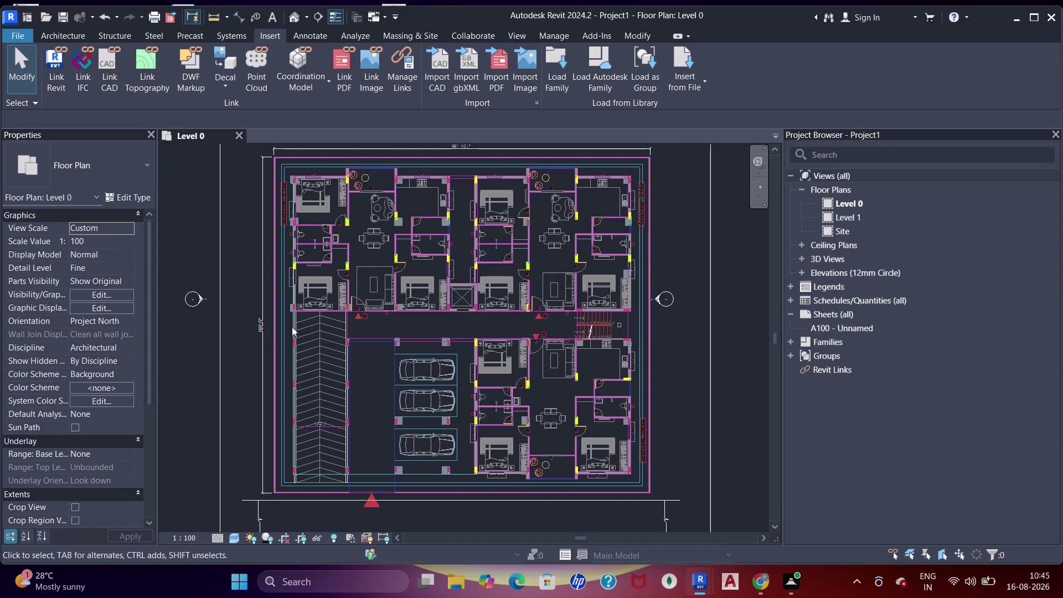
scroll(up, 3)
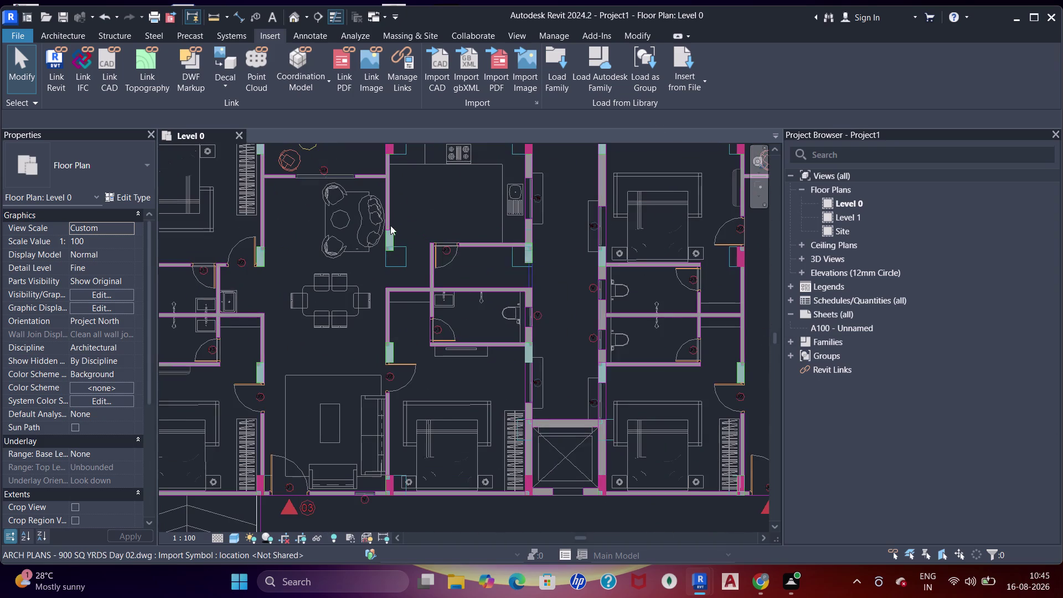
scroll(up, 3)
scroll(up, 3)
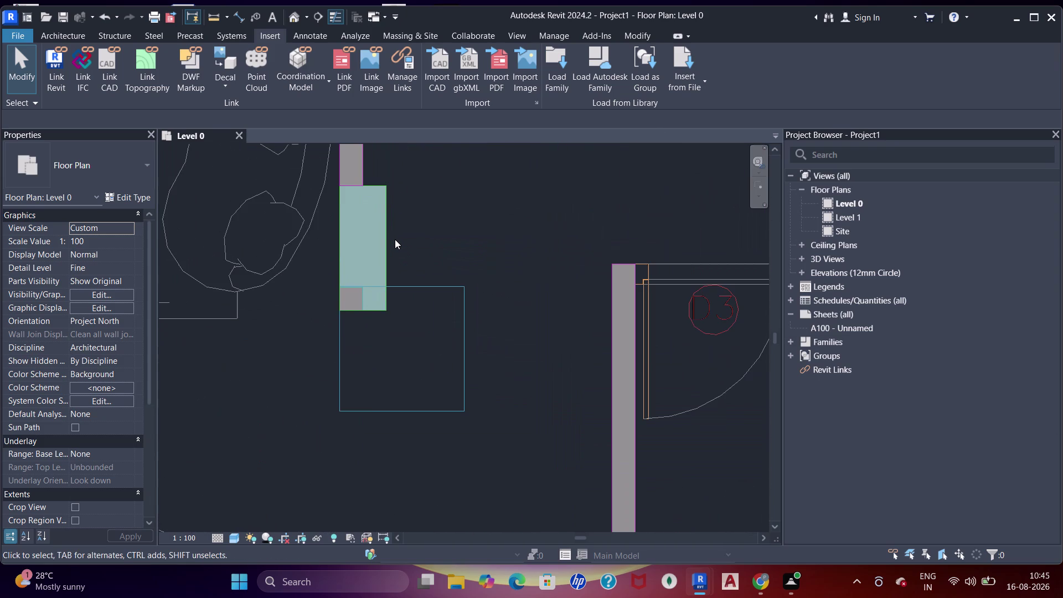
scroll(down, 3)
middle_drag(395, 237, 431, 361)
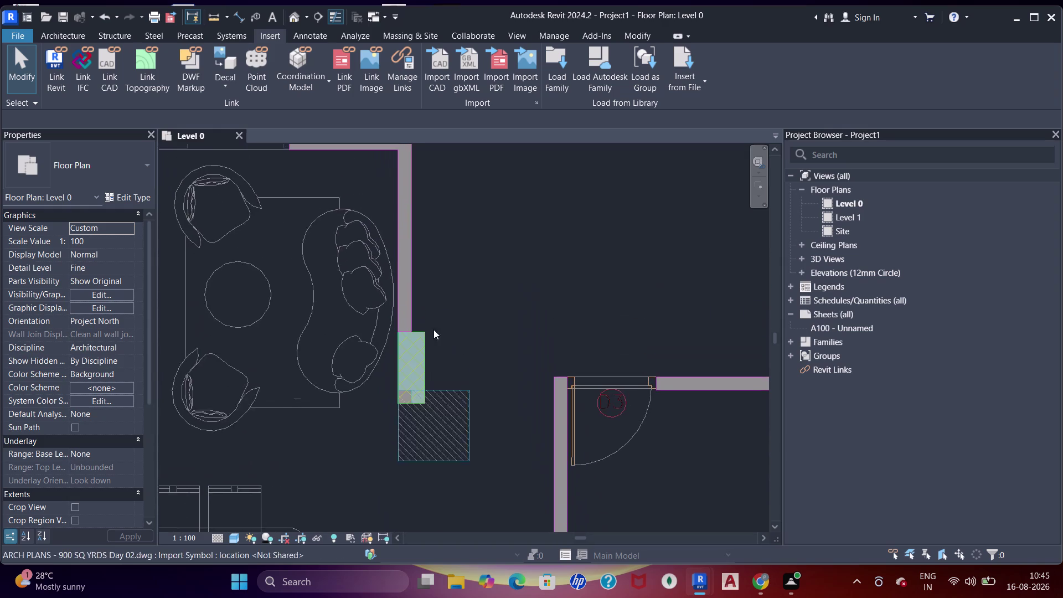
scroll(down, 3)
middle_drag(437, 268, 456, 375)
middle_drag(668, 407, 602, 310)
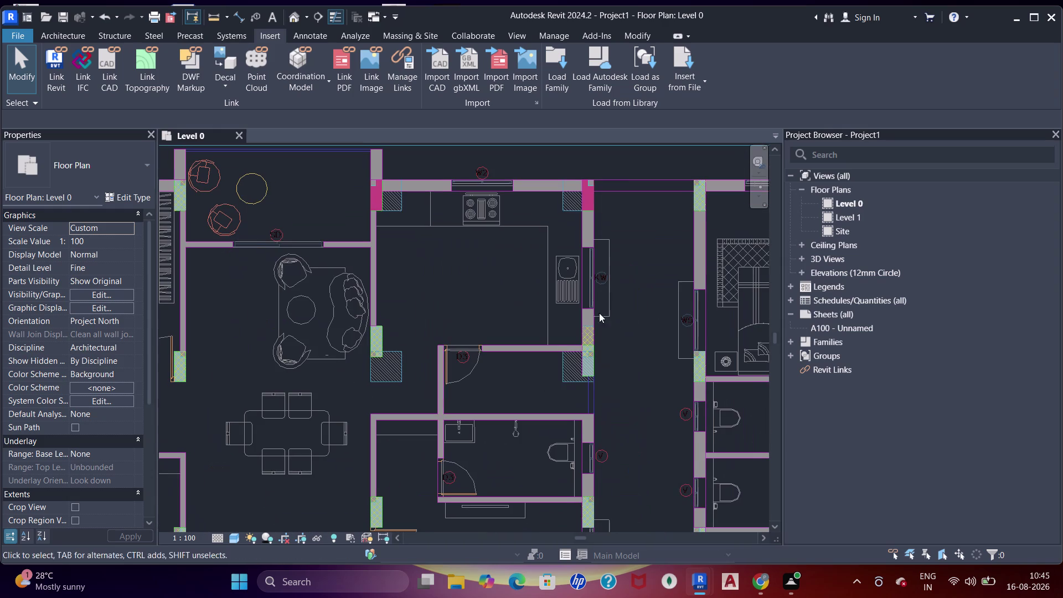
scroll(down, 3)
middle_drag(572, 341, 545, 272)
scroll(down, 3)
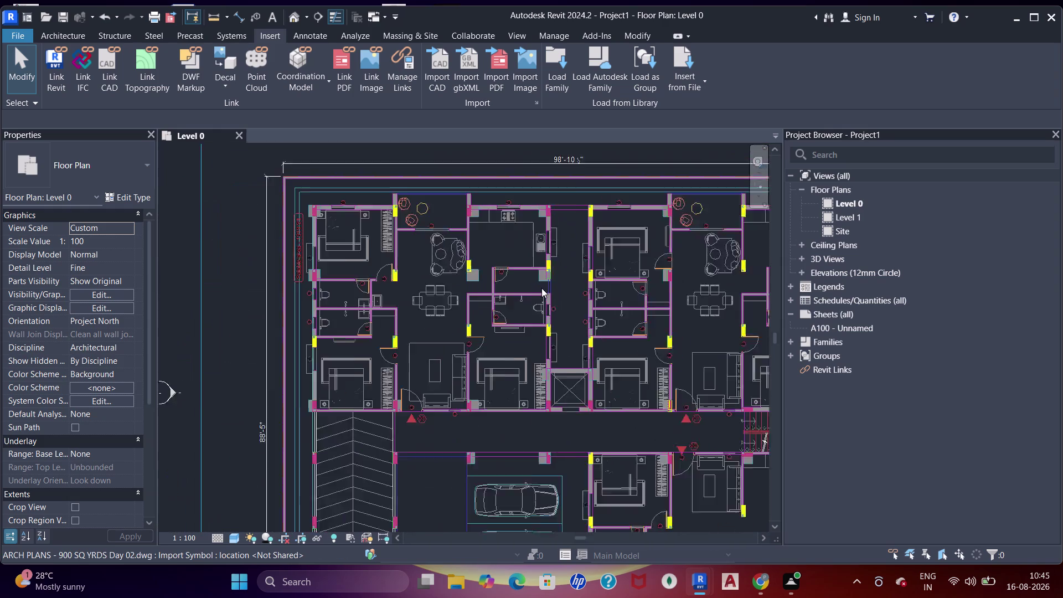
middle_drag(541, 285, 486, 190)
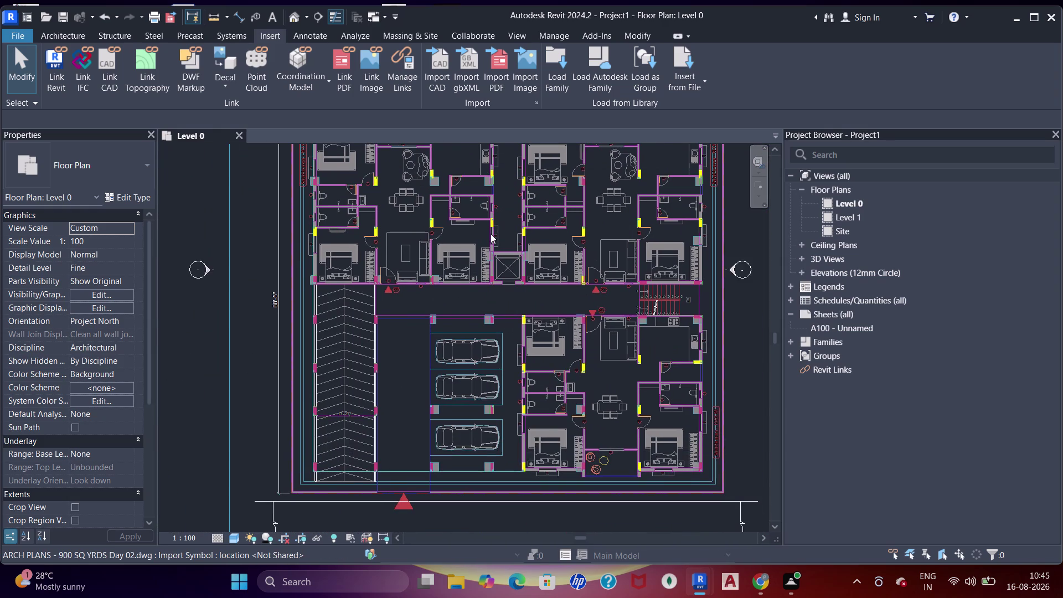
scroll(down, 3)
scroll(down, 3)
scroll(down, 3)
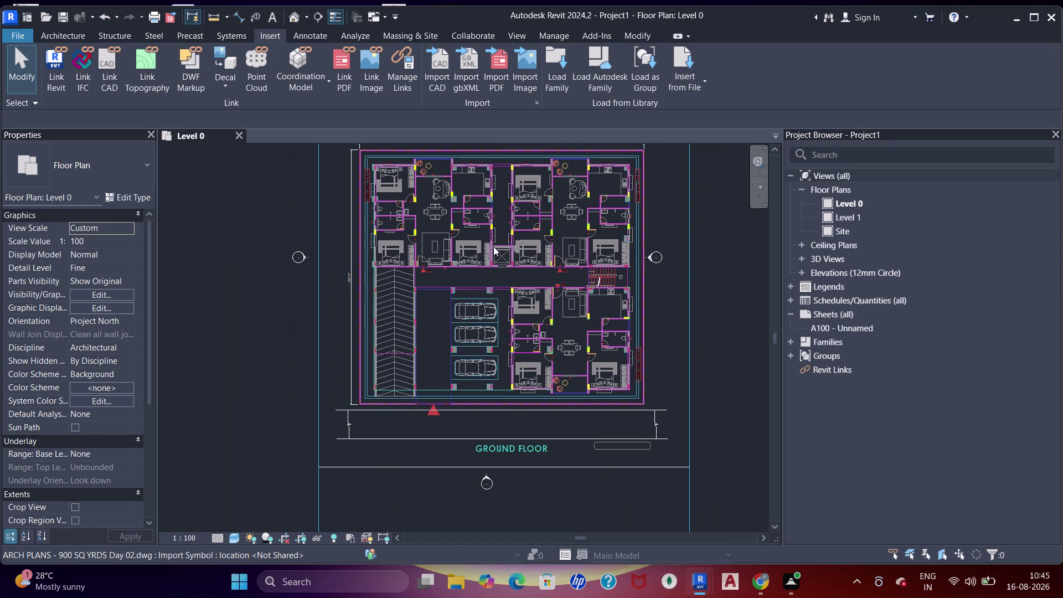
scroll(up, 3)
middle_drag(490, 205, 492, 286)
scroll(up, 3)
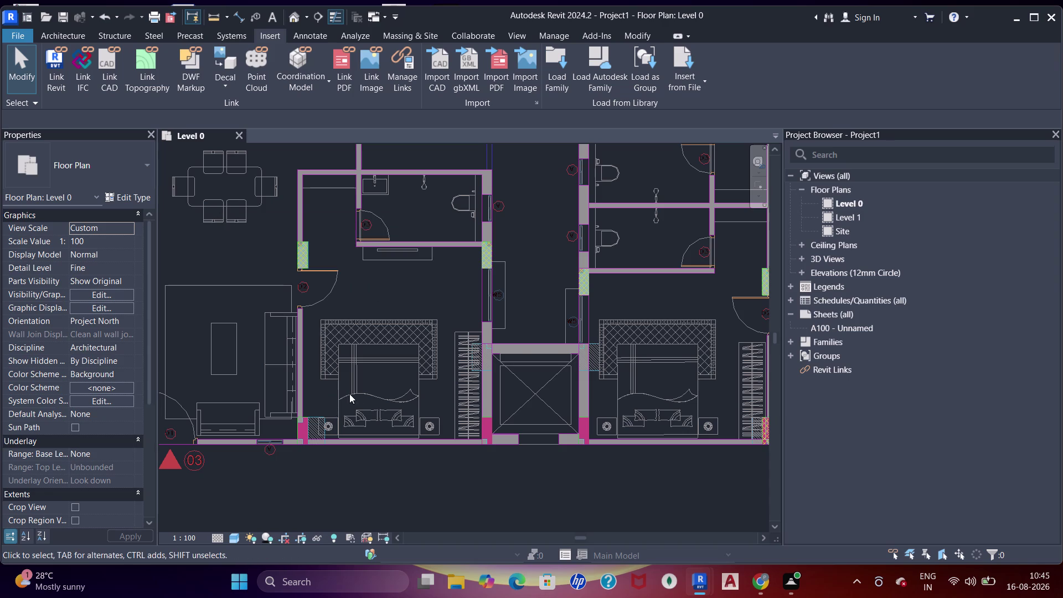
scroll(up, 3)
middle_drag(308, 210, 348, 371)
scroll(up, 3)
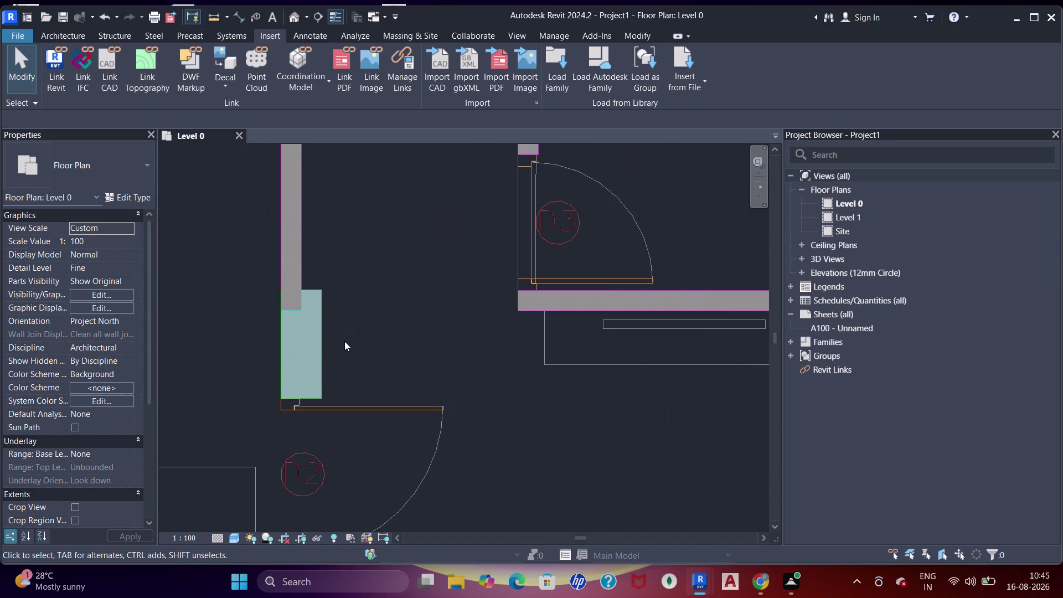
scroll(down, 3)
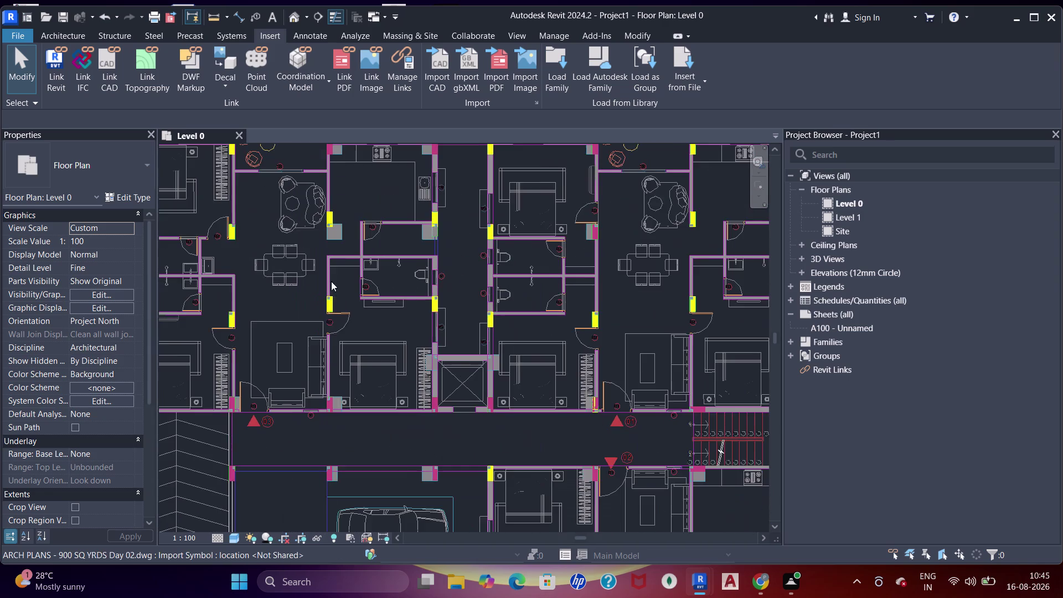
middle_drag(334, 287, 416, 384)
scroll(up, 3)
middle_drag(311, 254, 312, 256)
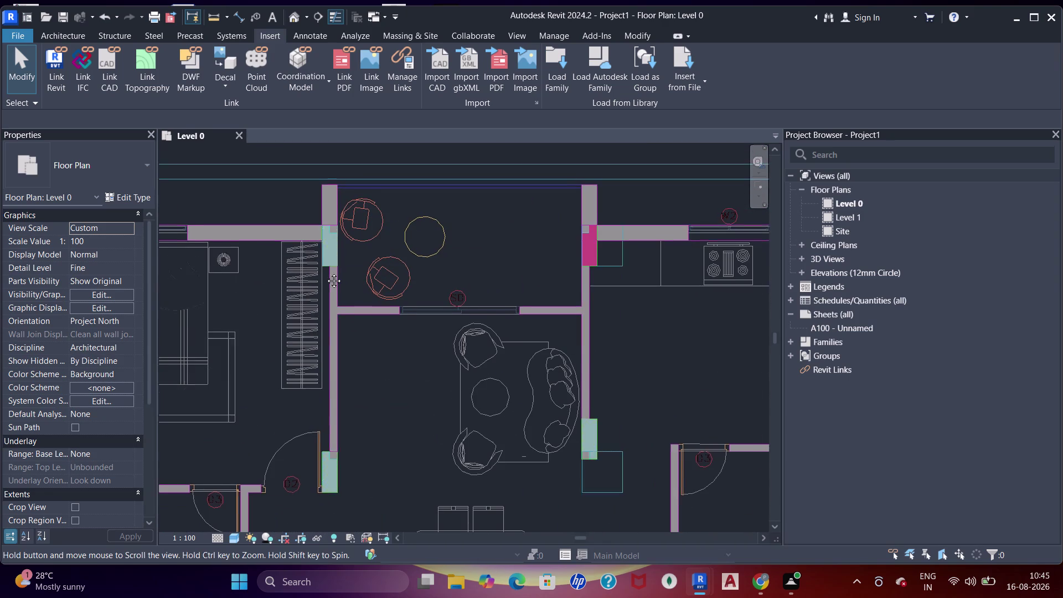
middle_drag(313, 256, 406, 255)
middle_drag(387, 272, 518, 279)
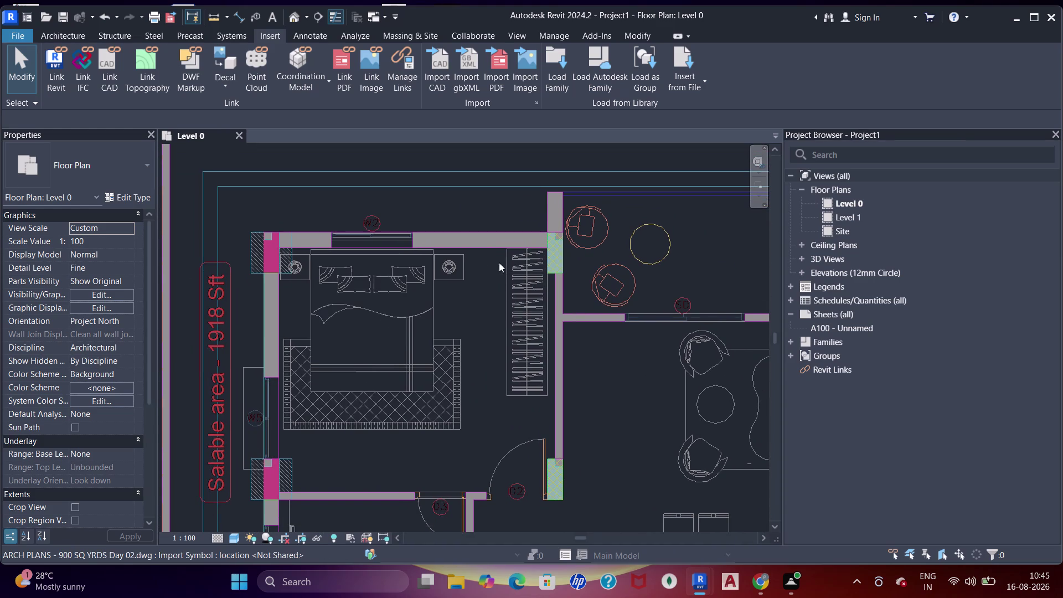
scroll(up, 3)
scroll(up, 3)
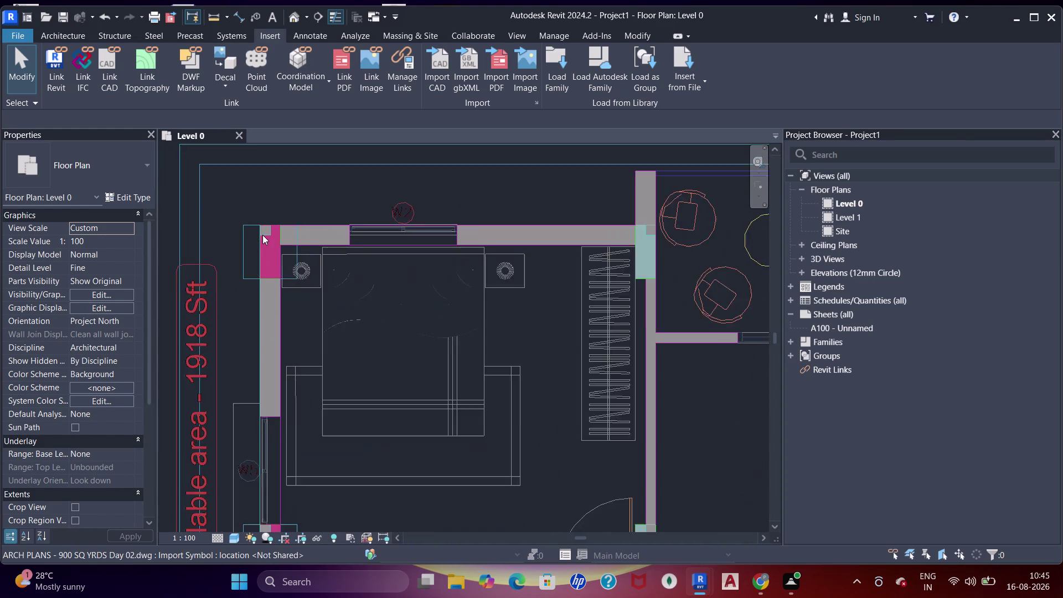
scroll(up, 3)
key(d)
Measure the wall width with an aligned dimension, then cancel it.
key(i)
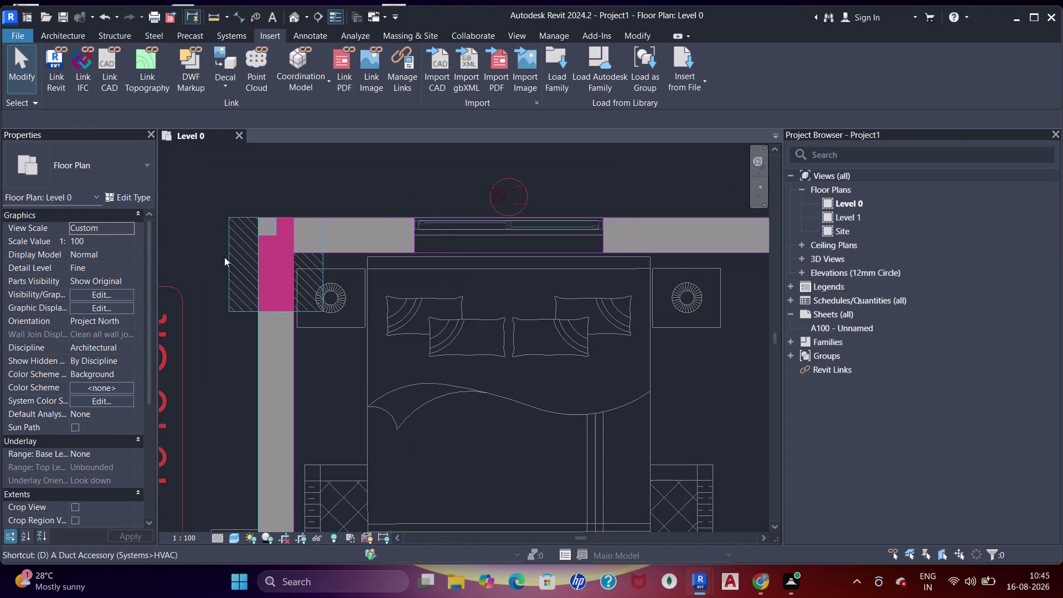
click(261, 271)
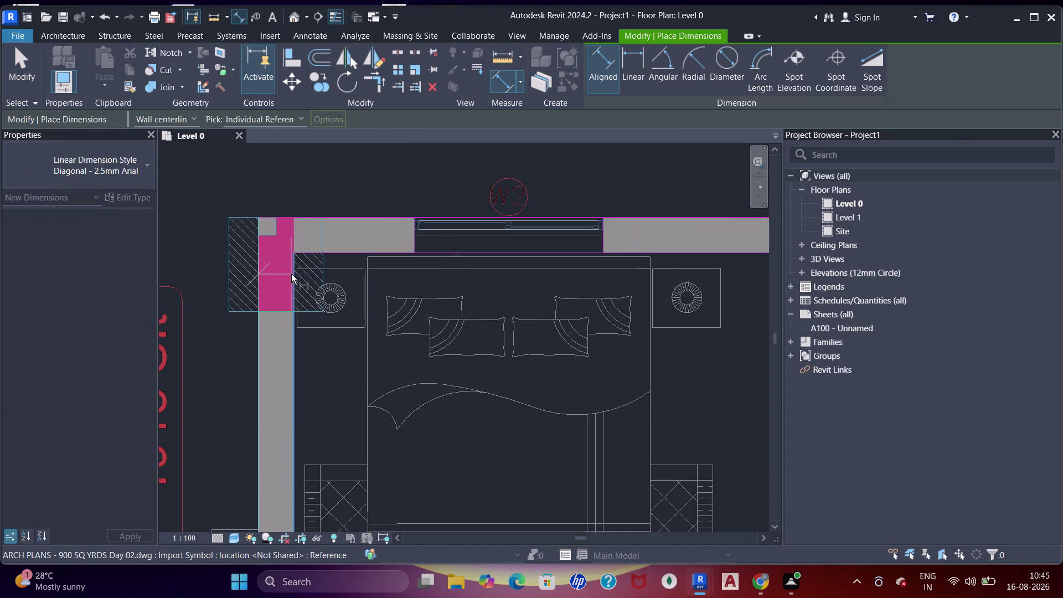
click(291, 274)
key(Escape)
key(Escape)
key(Escape)
key(Escape)
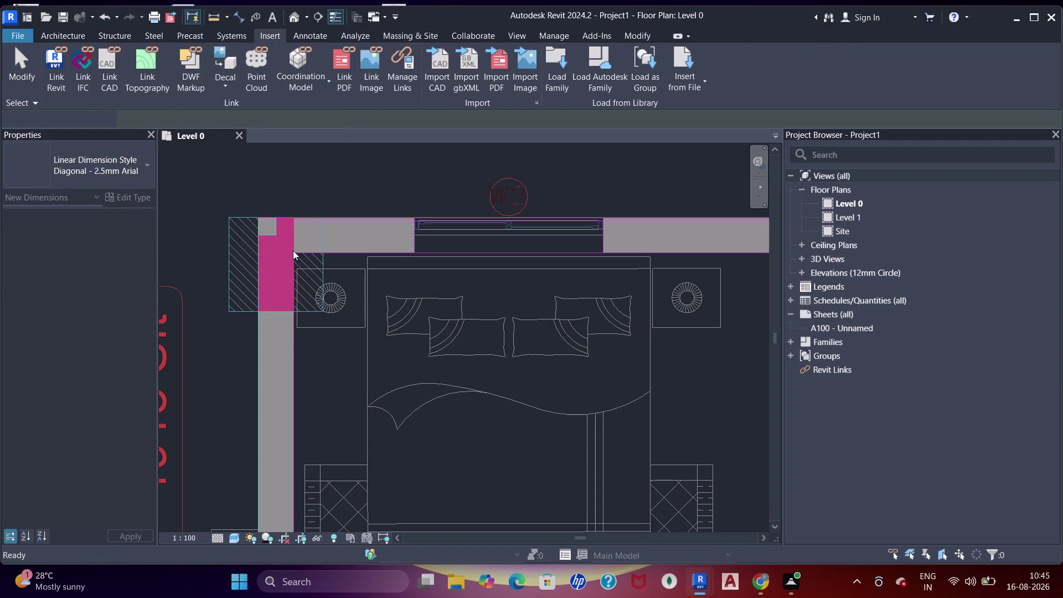
key(Escape)
key(Escape)
key(Escape)
key(Escape)
key(Escape)
key(Escape)
key(Escape)
key(Escape)
key(Escape)
key(Escape)
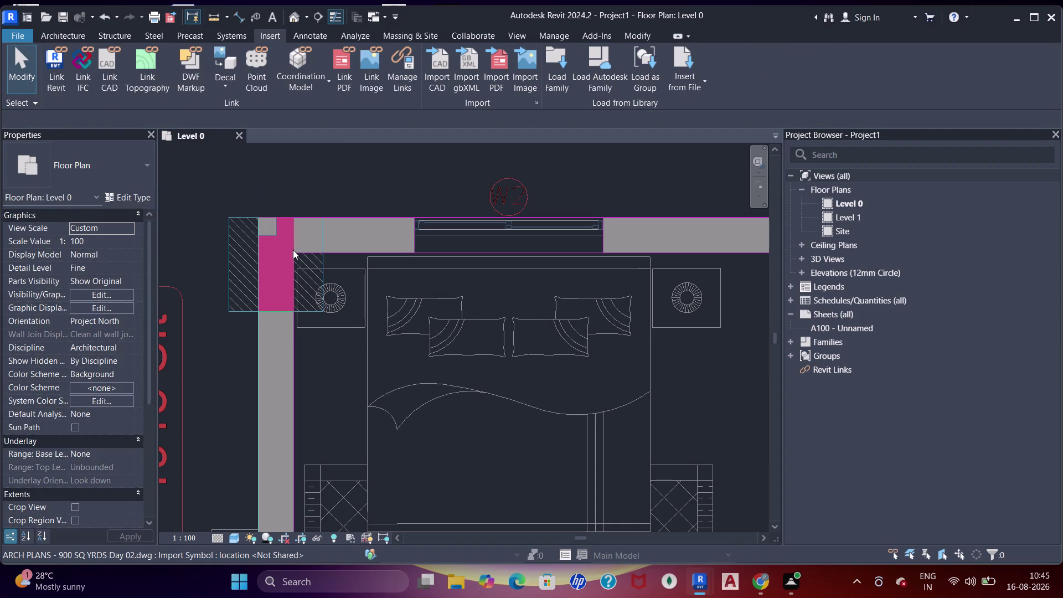
Launch the Structural Column tool (CL) with the 2'×2' concrete rectangular type.
key(Escape)
key(c)
key(l)
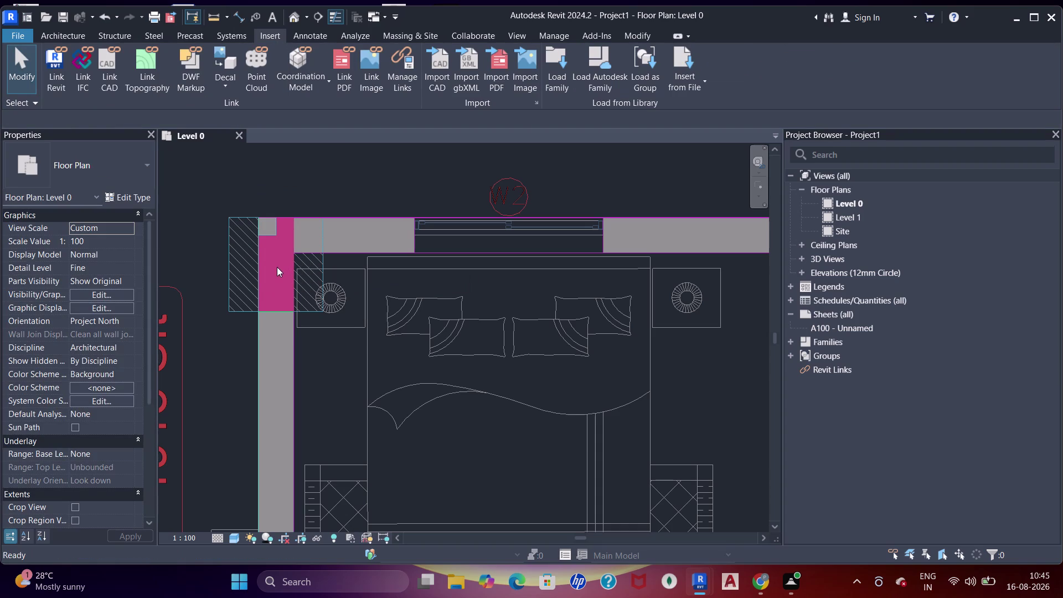
click(112, 195)
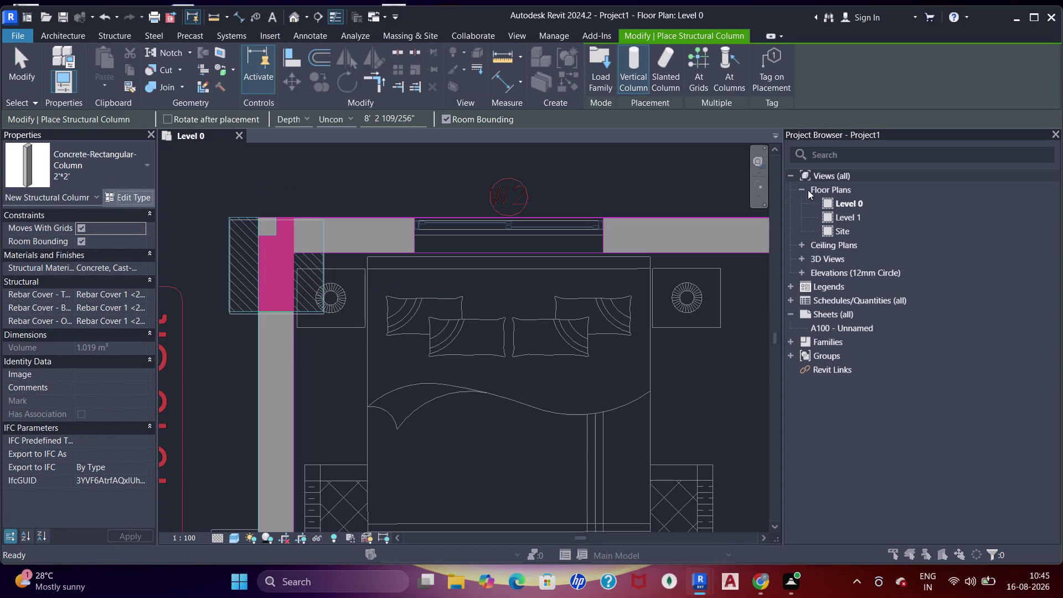
Duplicate the 2'×2' concrete column type under a new name ending in 9".
click(808, 117)
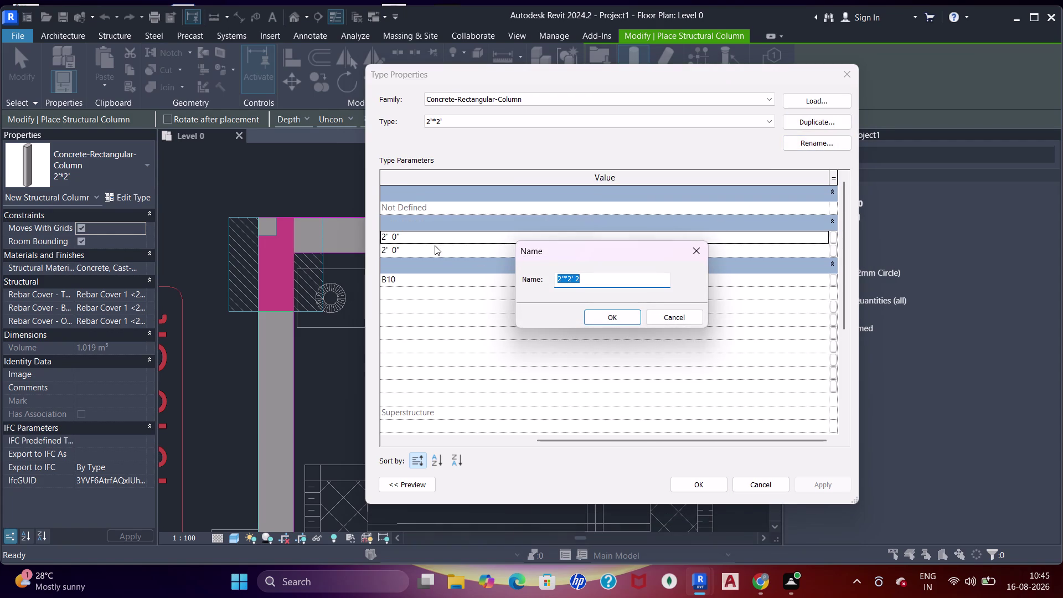
click(575, 278)
key(BackSpace)
key(BackSpace)
key(BackSpace)
text(9)
text(")
key(Return)
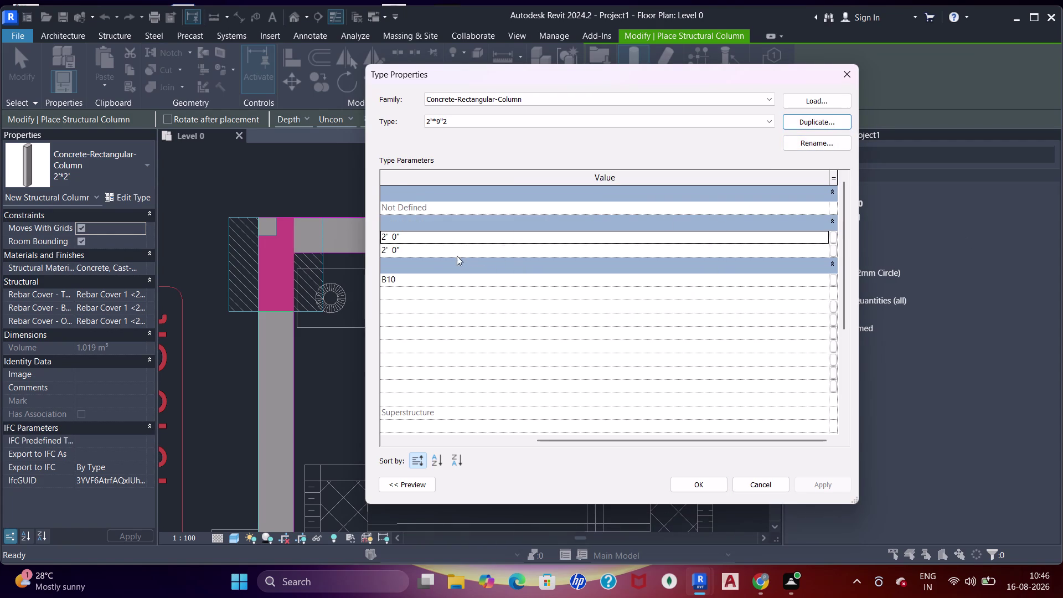
click(433, 241)
Set the new type's width to 9" and confirm it.
key(9)
key(shift+quotedbl)
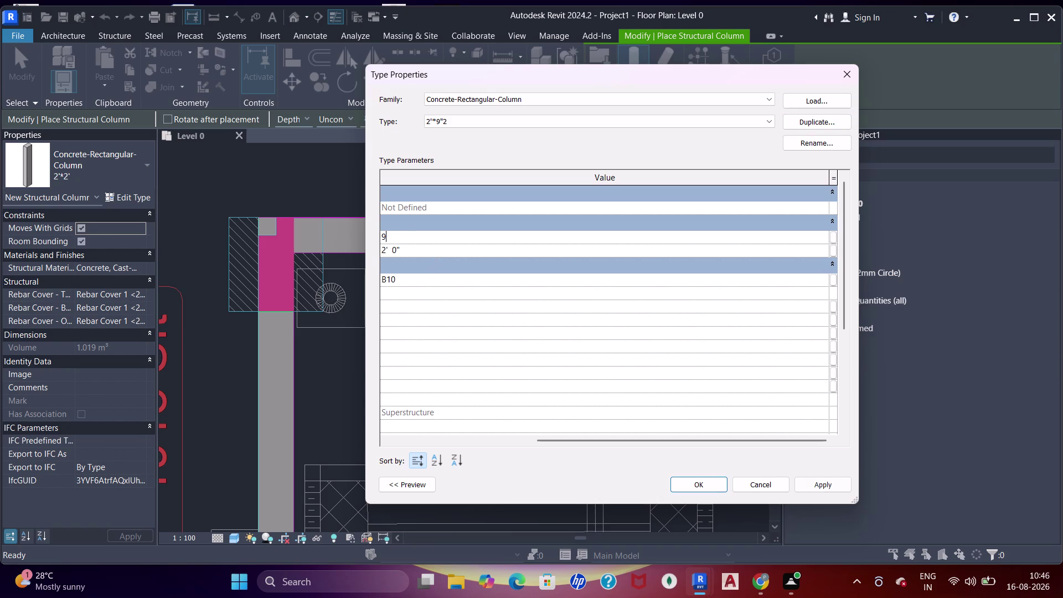
key(Return)
key(apostrophe)
click(810, 483)
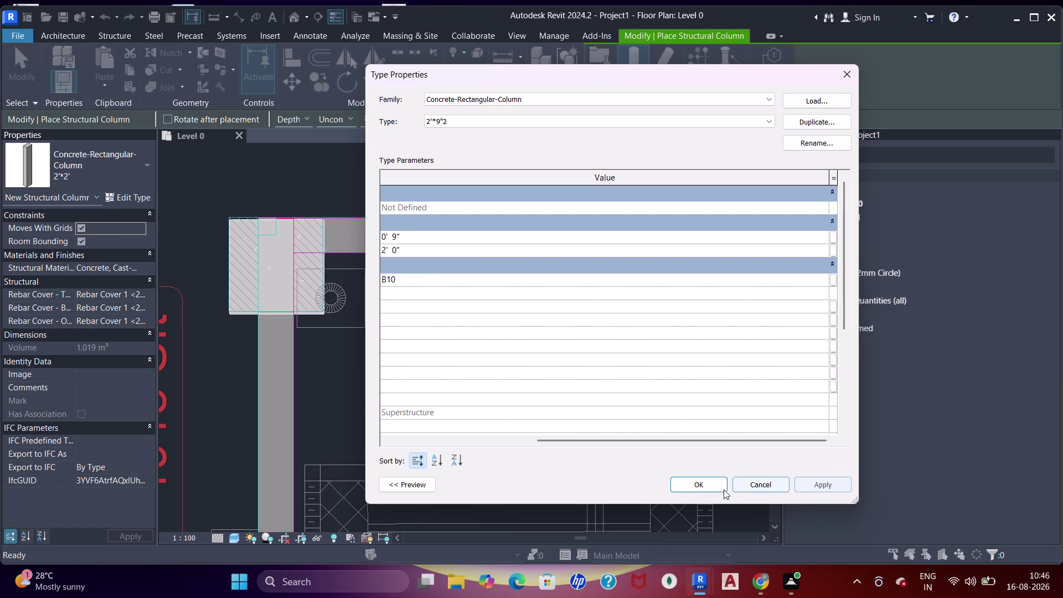
click(710, 489)
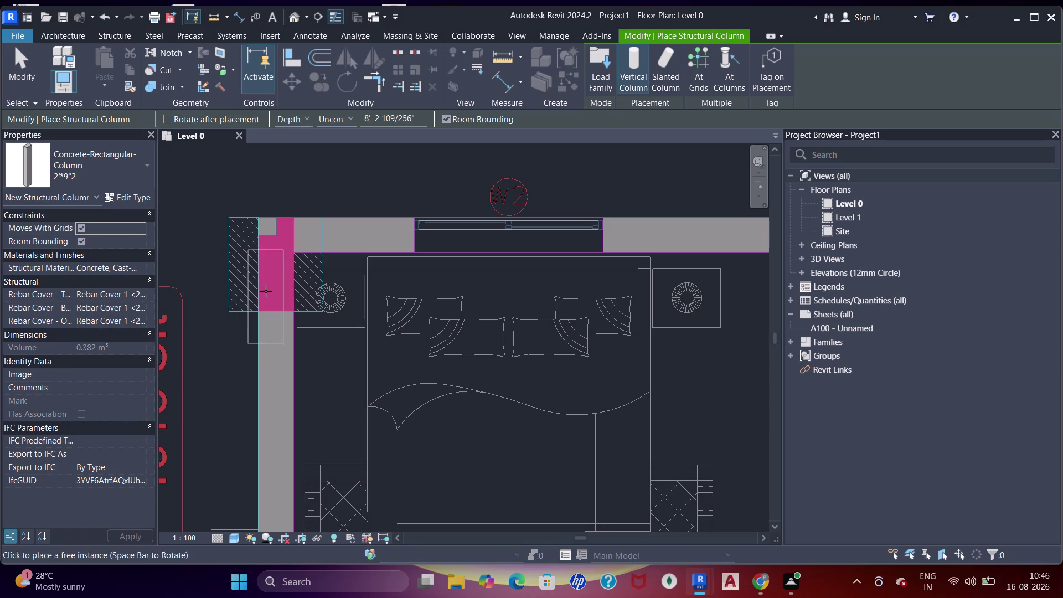
Place the 9"×2' column at the top-left corner and align one edge to the wall.
scroll(up, 3)
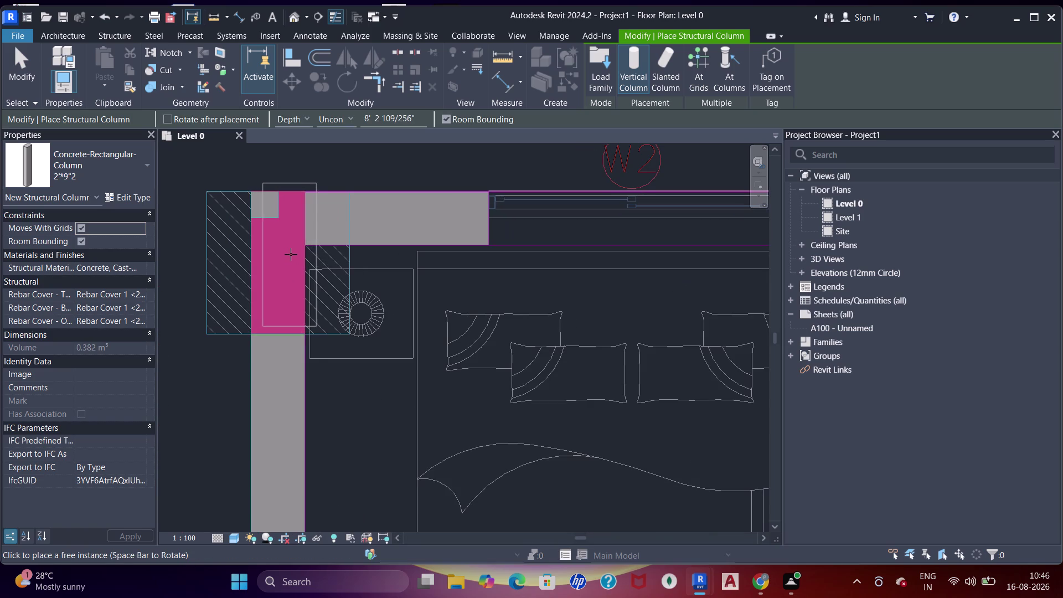
click(291, 254)
key(a)
key(a)
key(a)
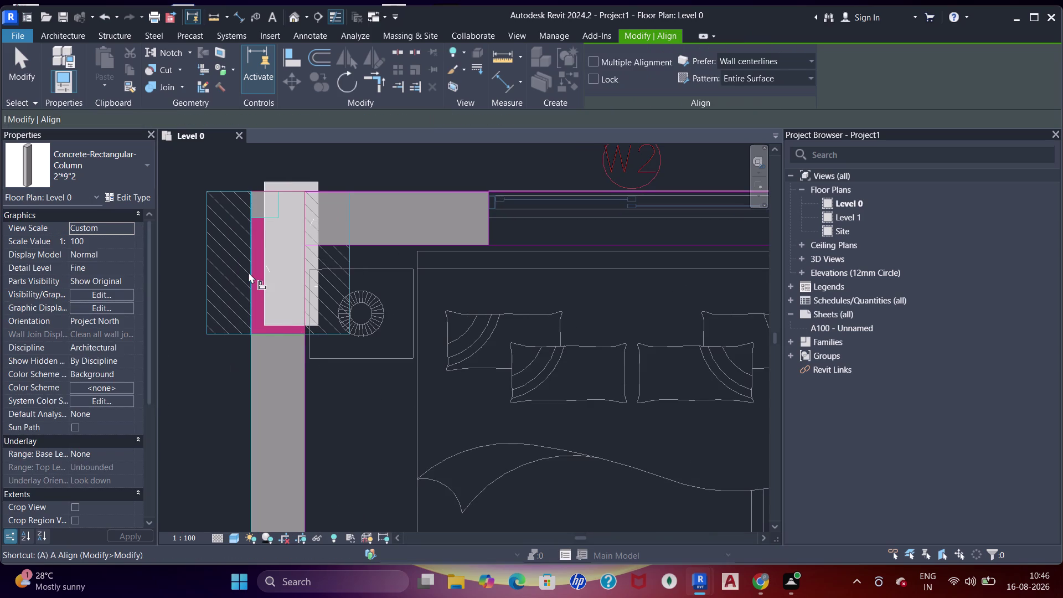
click(252, 274)
click(267, 276)
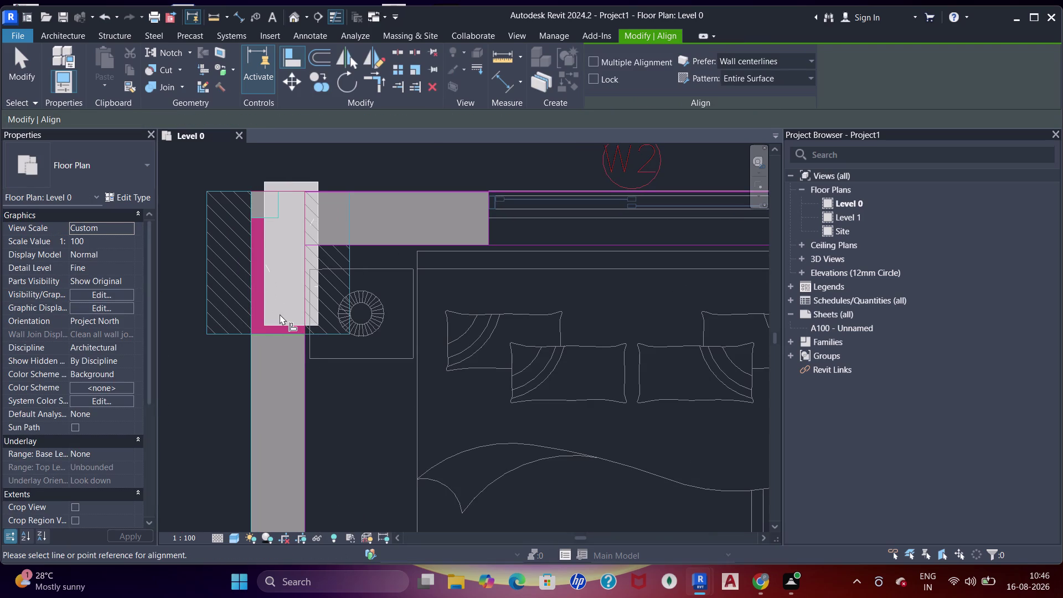
Align the column's remaining sides and bottom edge flush with the wall faces.
key(w)
key(f)
click(265, 289)
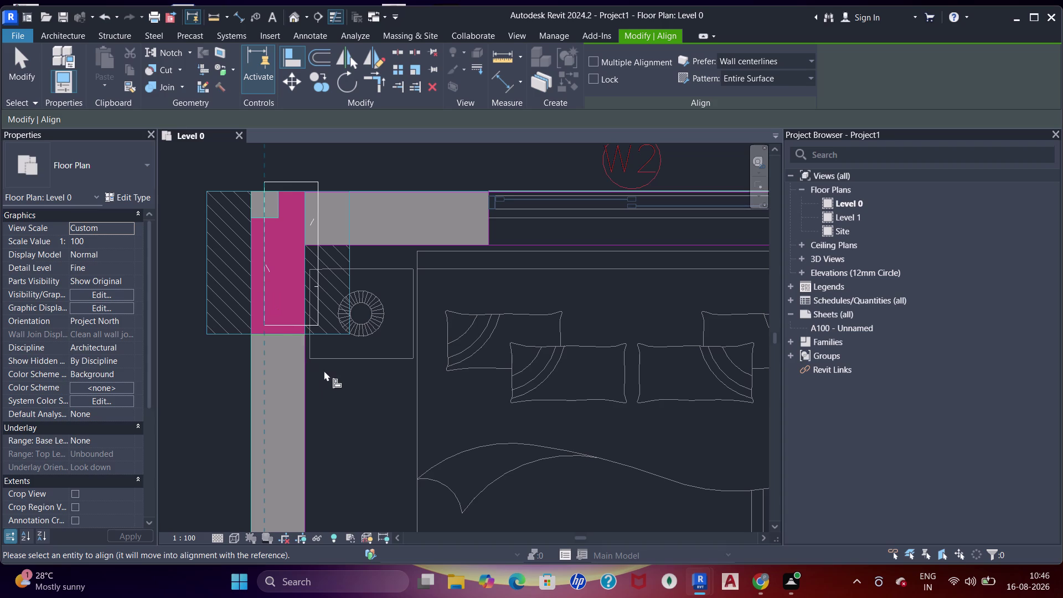
click(250, 391)
click(252, 319)
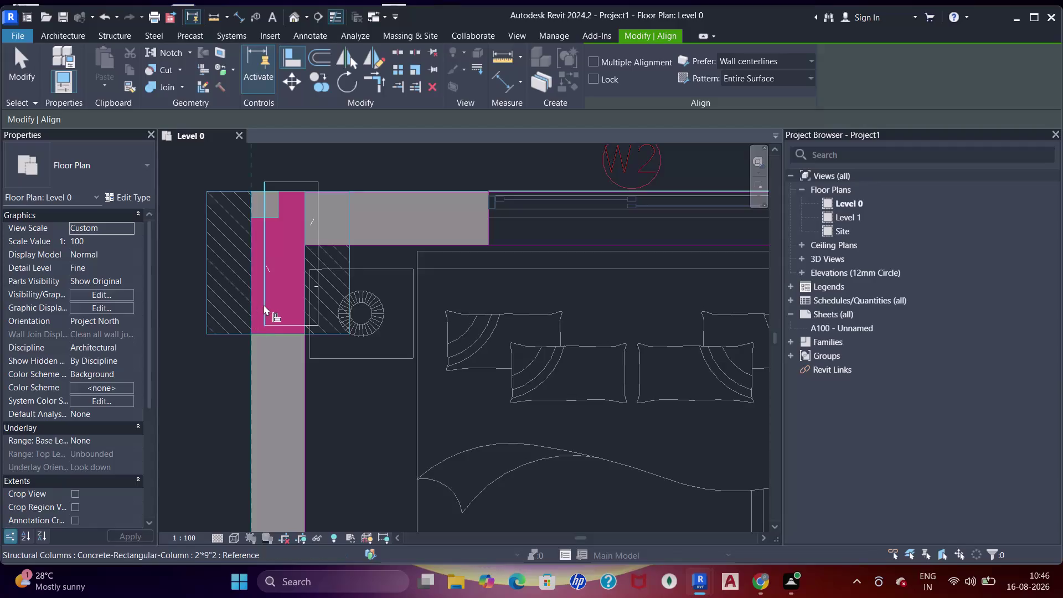
click(263, 304)
click(315, 382)
click(273, 336)
click(273, 323)
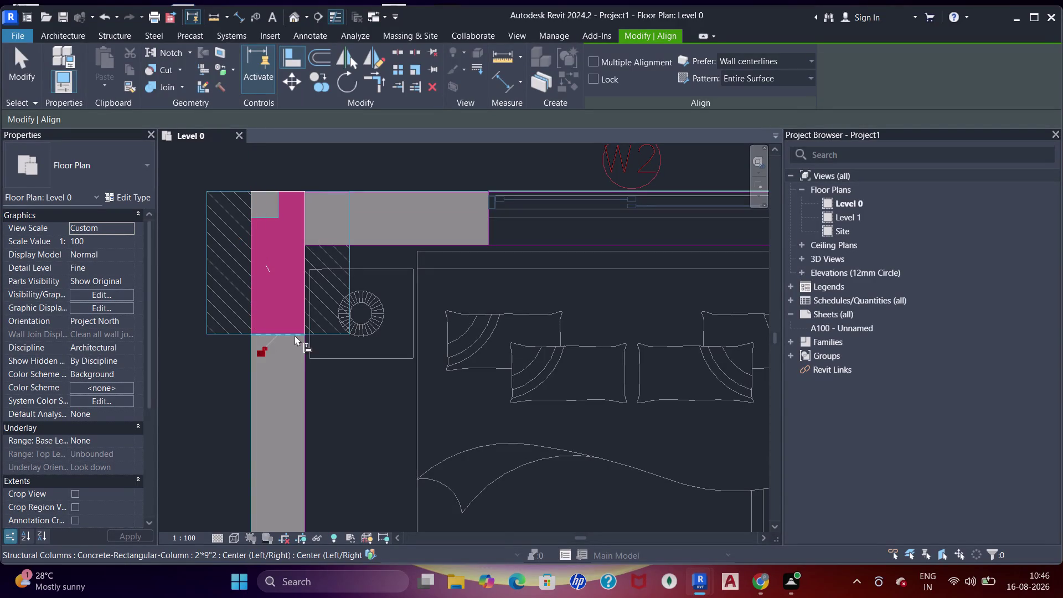
key(Escape)
key(Escape)
Review the placed column and pan toward the next wall junctions.
text(SD)
scroll(down, 3)
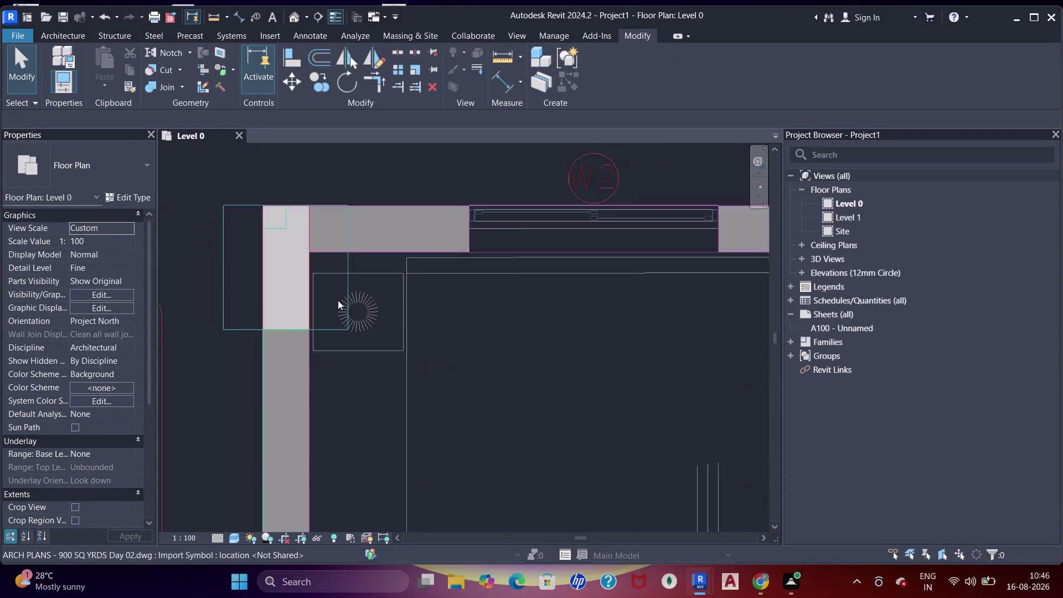
scroll(down, 3)
middle_drag(339, 309, 352, 289)
key(Escape)
key(Escape)
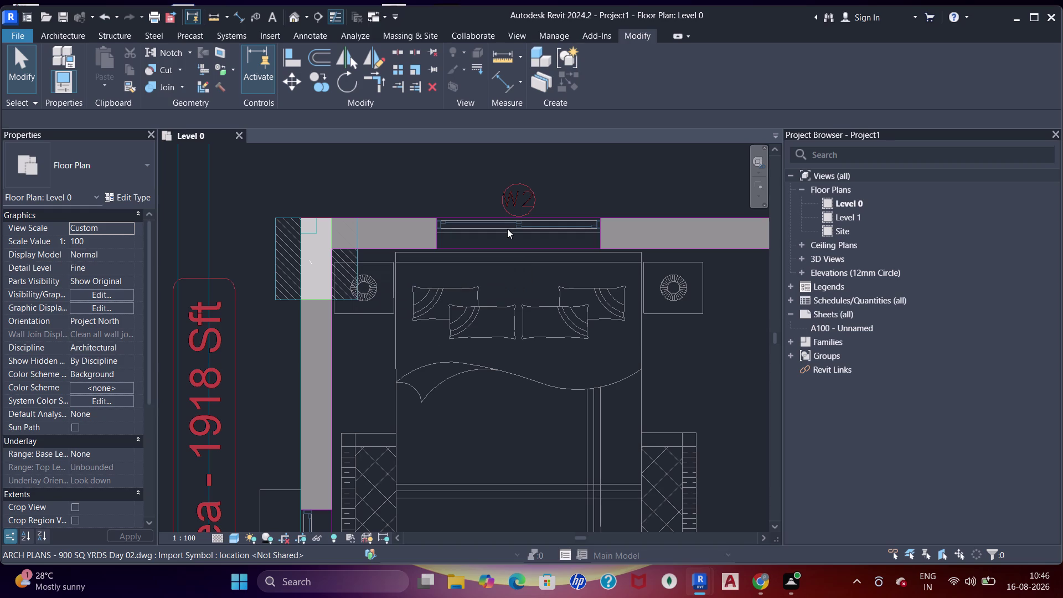
scroll(down, 3)
middle_drag(414, 277, 408, 205)
Bring the junction beside the Salable area into view and start the column tool.
scroll(down, 3)
middle_drag(433, 340, 426, 253)
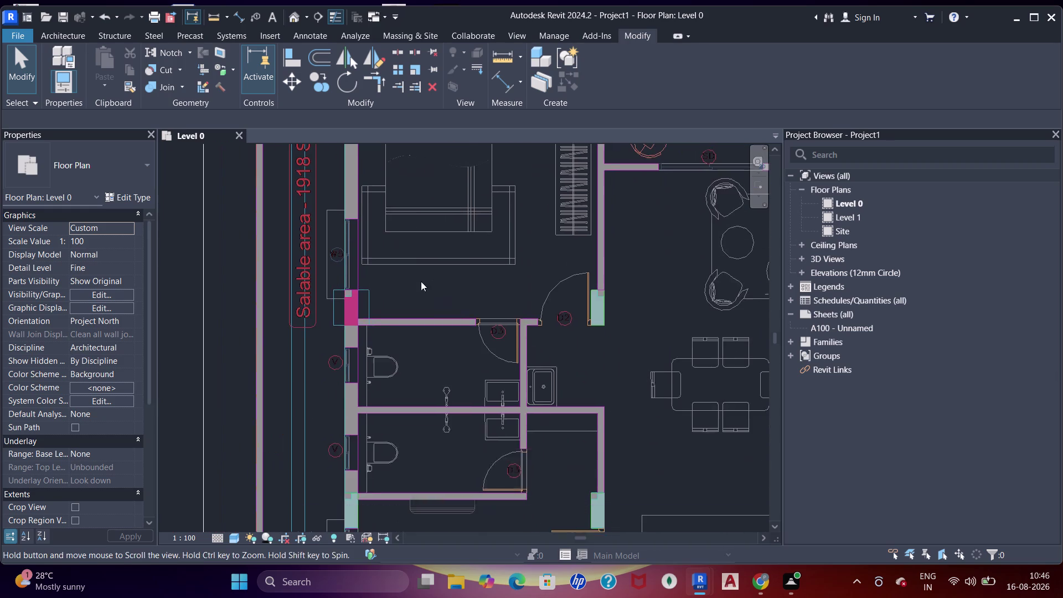
scroll(up, 3)
middle_drag(404, 317, 411, 266)
key(Escape)
key(Escape)
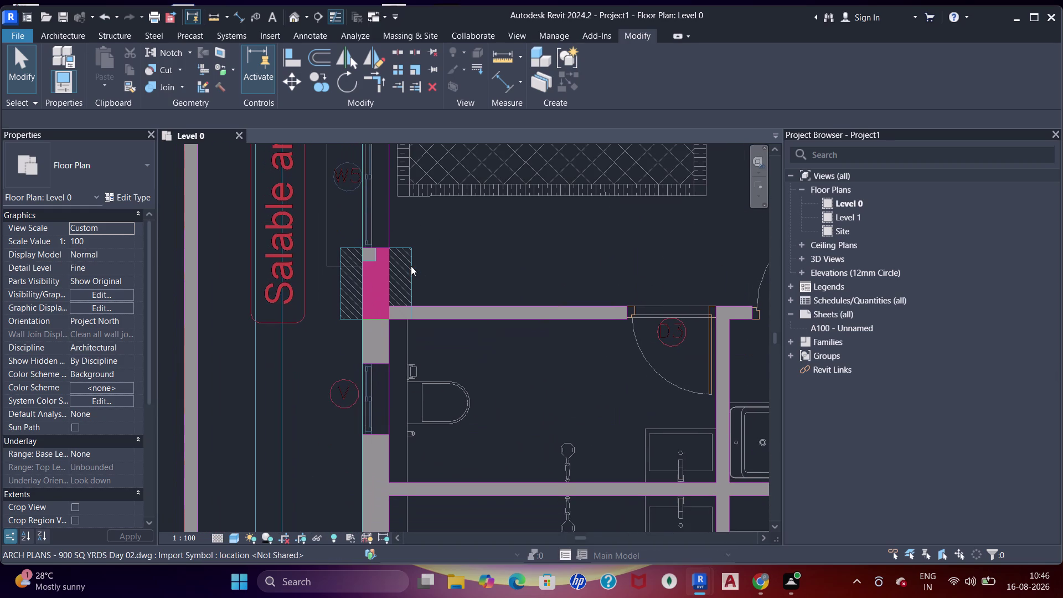
key(d)
key(Escape)
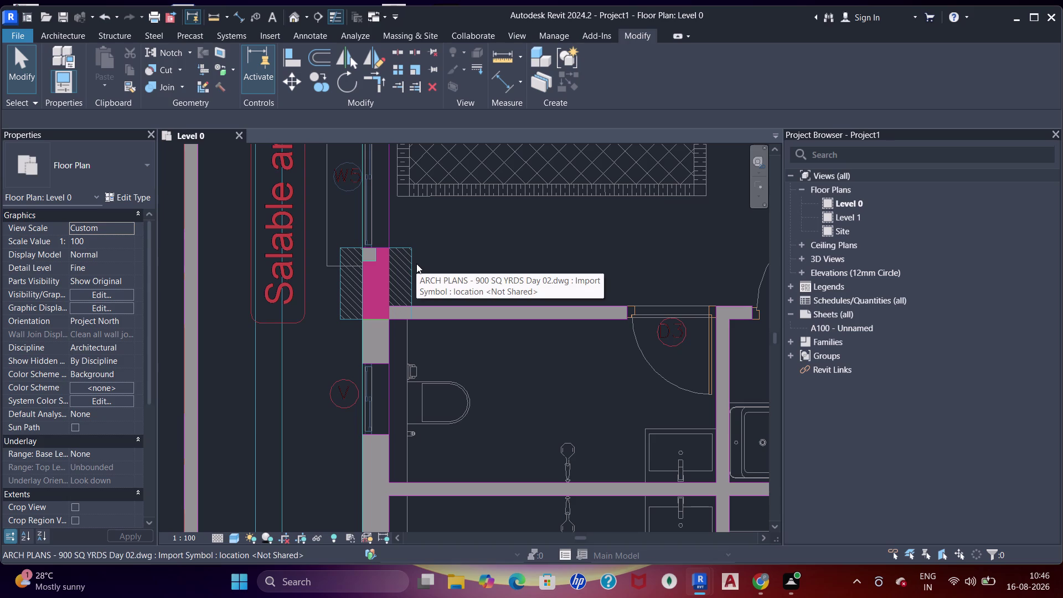
key(c)
key(l)
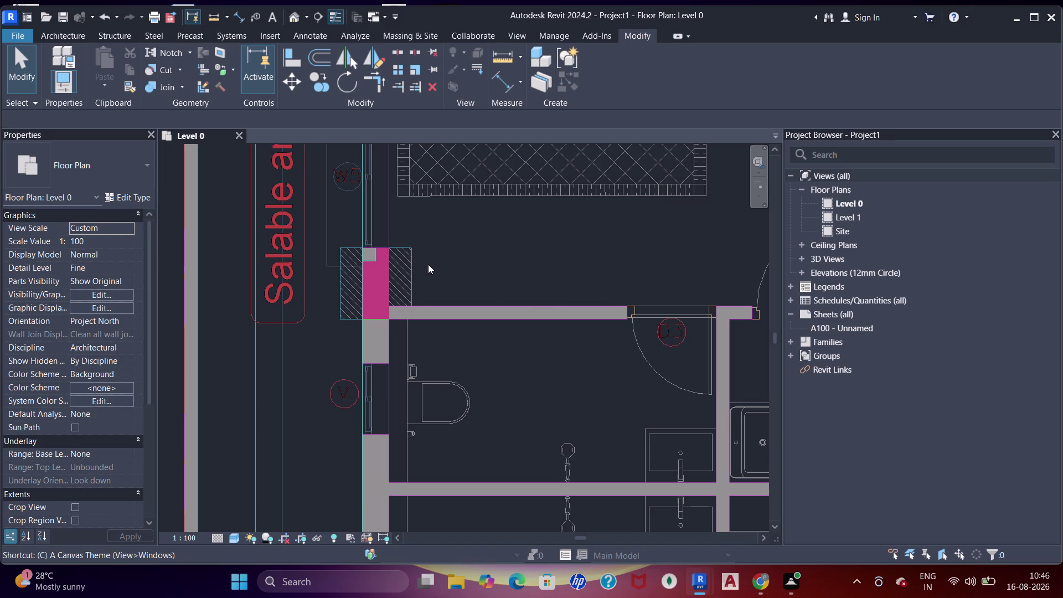
Place the 2'×9" concrete column at the wall junction.
scroll(up, 3)
click(406, 264)
key(Escape)
key(Escape)
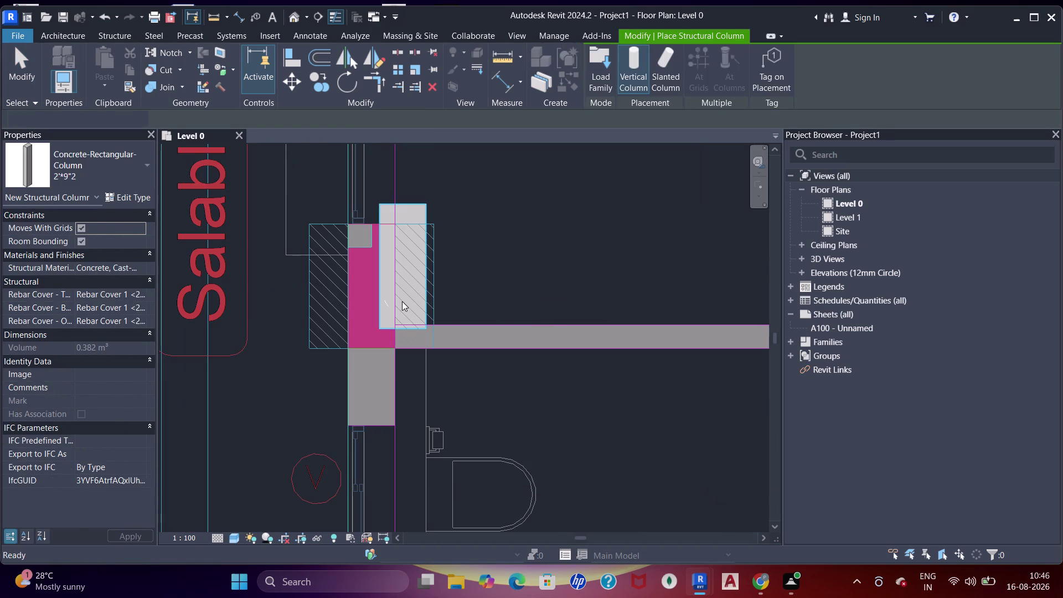
key(a)
key(a)
key(a)
click(370, 349)
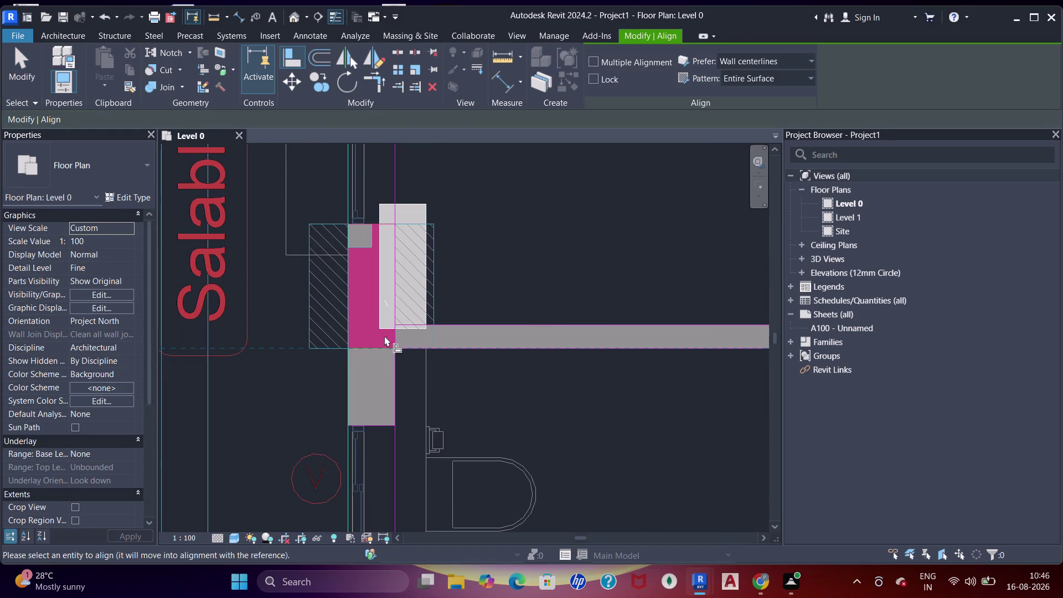
Align both column edges to the CAD column outline lines.
text(WF)
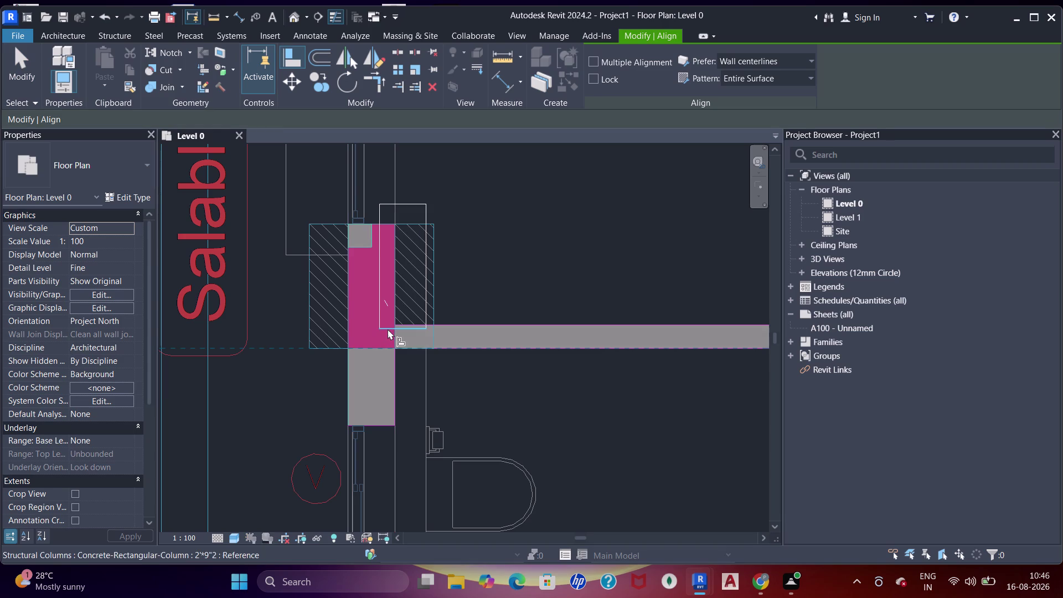
click(388, 329)
click(452, 273)
click(349, 294)
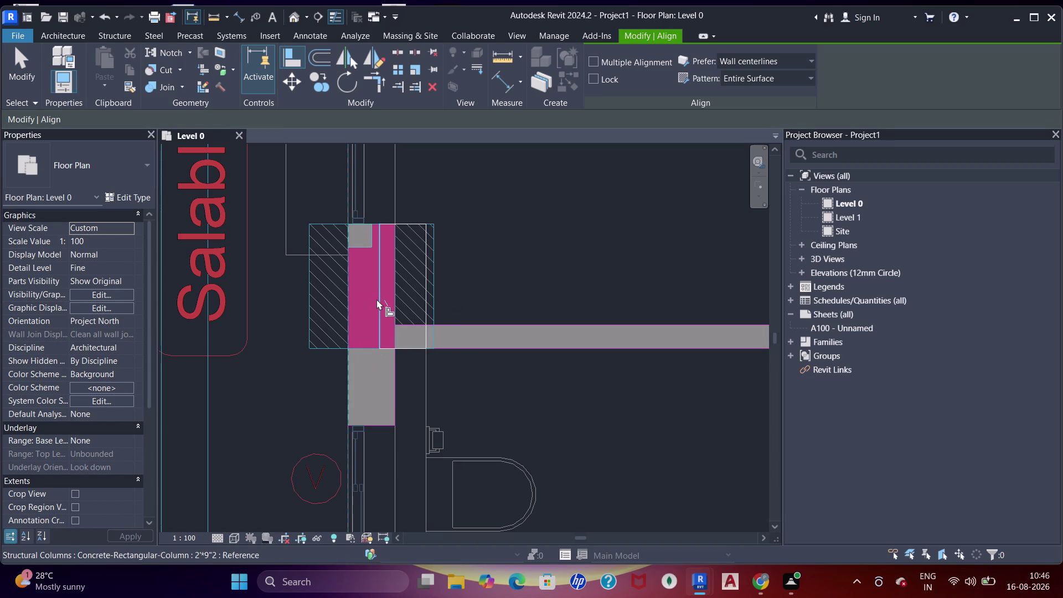
click(378, 302)
key(Escape)
key(Escape)
key(Escape)
key(s)
key(d)
scroll(down, 3)
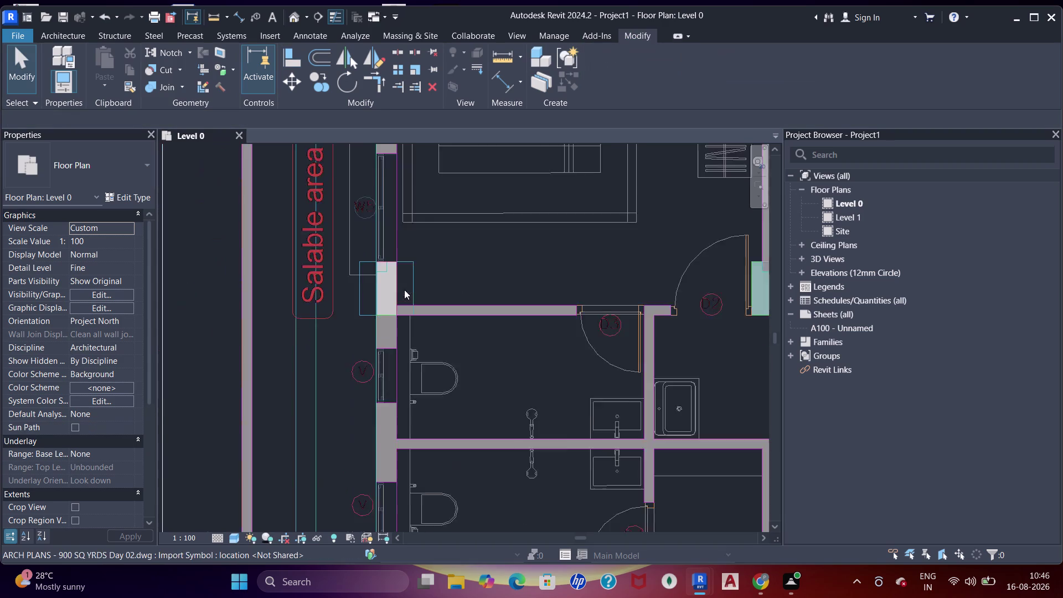
scroll(down, 3)
middle_drag(414, 348, 418, 279)
scroll(up, 3)
scroll(down, 3)
middle_drag(428, 336, 416, 282)
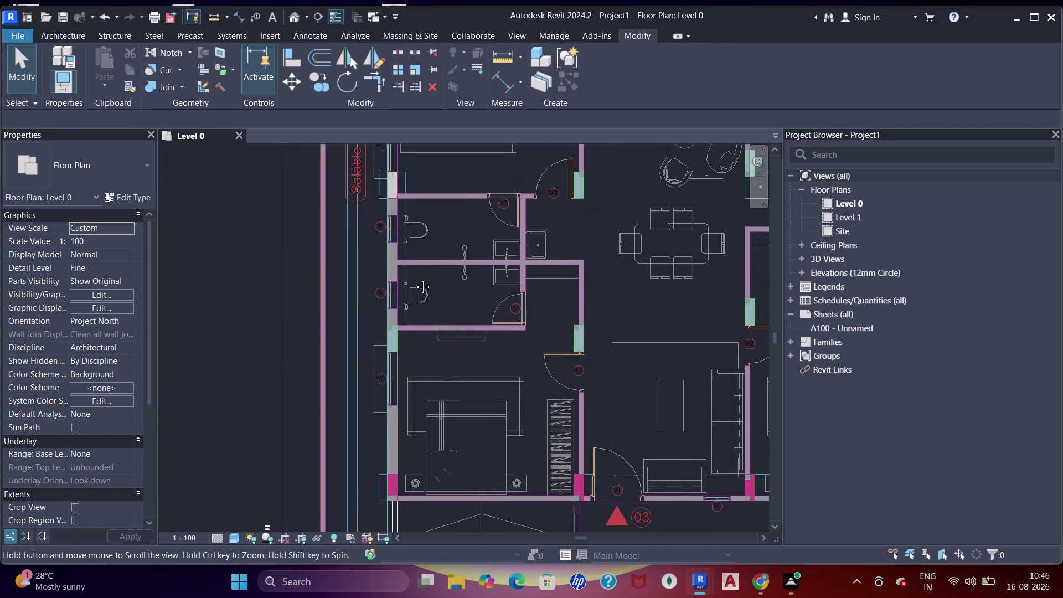
middle_drag(416, 282, 413, 277)
middle_drag(412, 400, 413, 324)
scroll(up, 3)
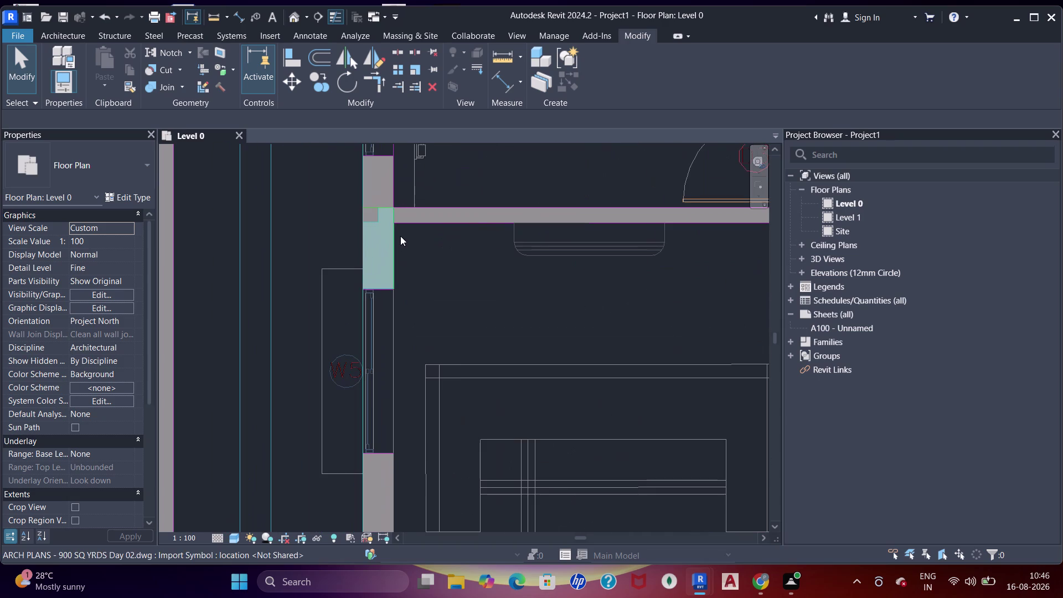
scroll(down, 3)
middle_drag(405, 197, 422, 282)
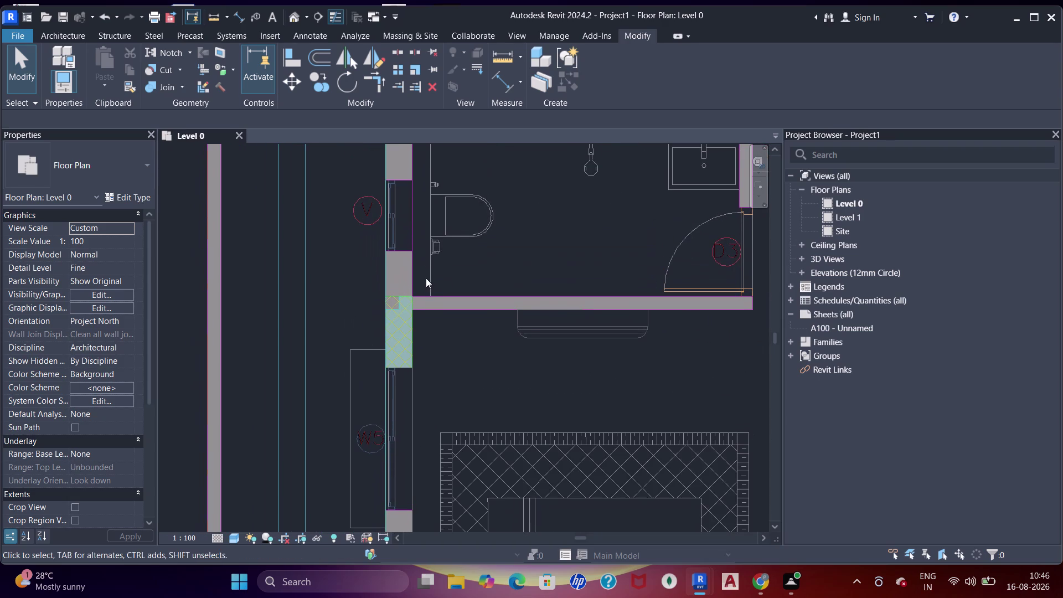
scroll(down, 3)
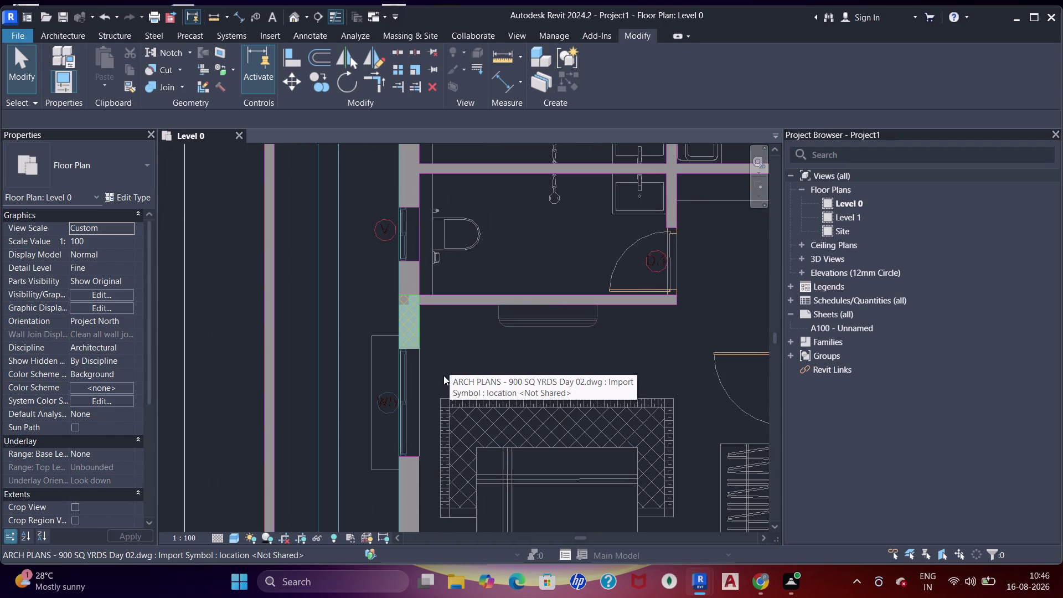
middle_drag(440, 381, 437, 359)
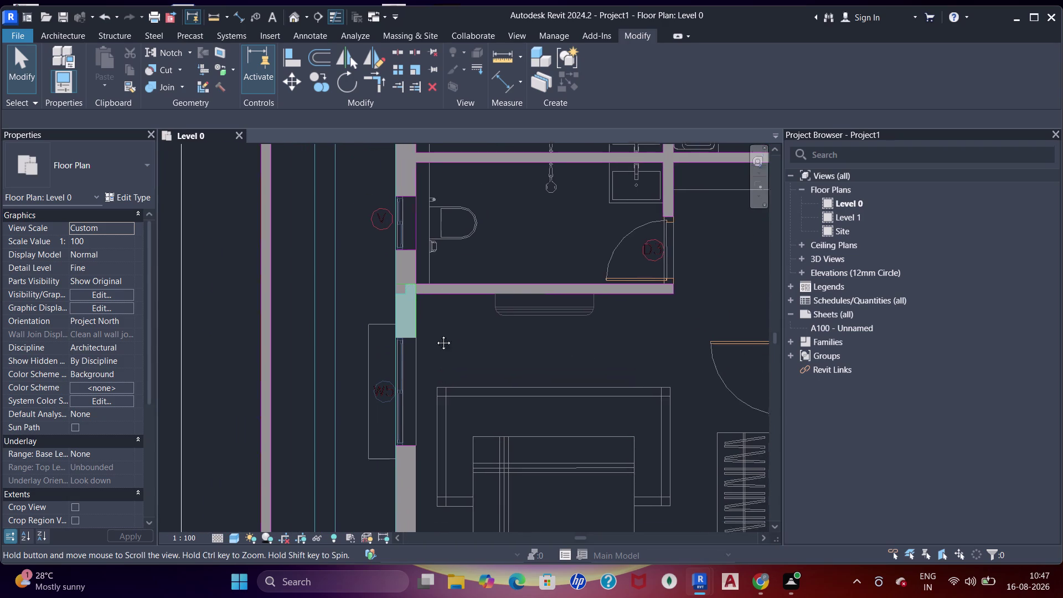
middle_drag(437, 360, 419, 187)
middle_drag(409, 372, 414, 281)
scroll(up, 3)
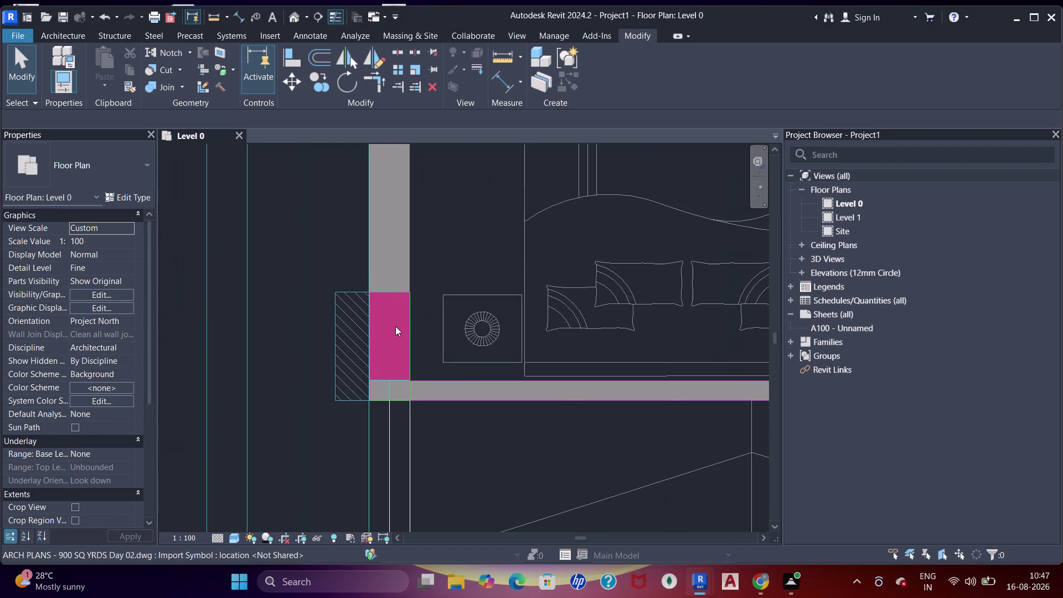
key(c)
key(l)
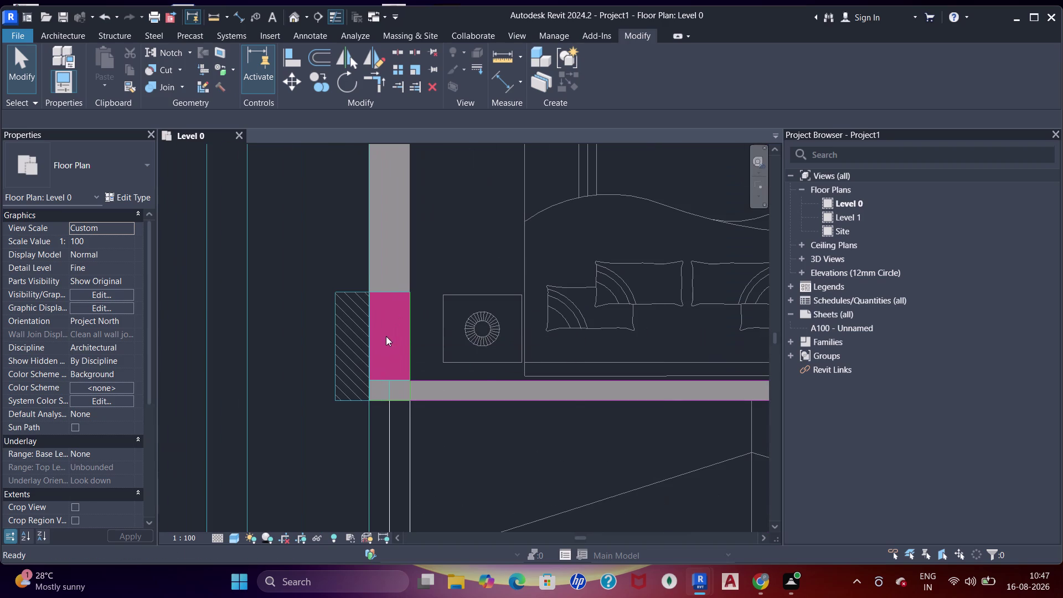
scroll(up, 3)
key(Escape)
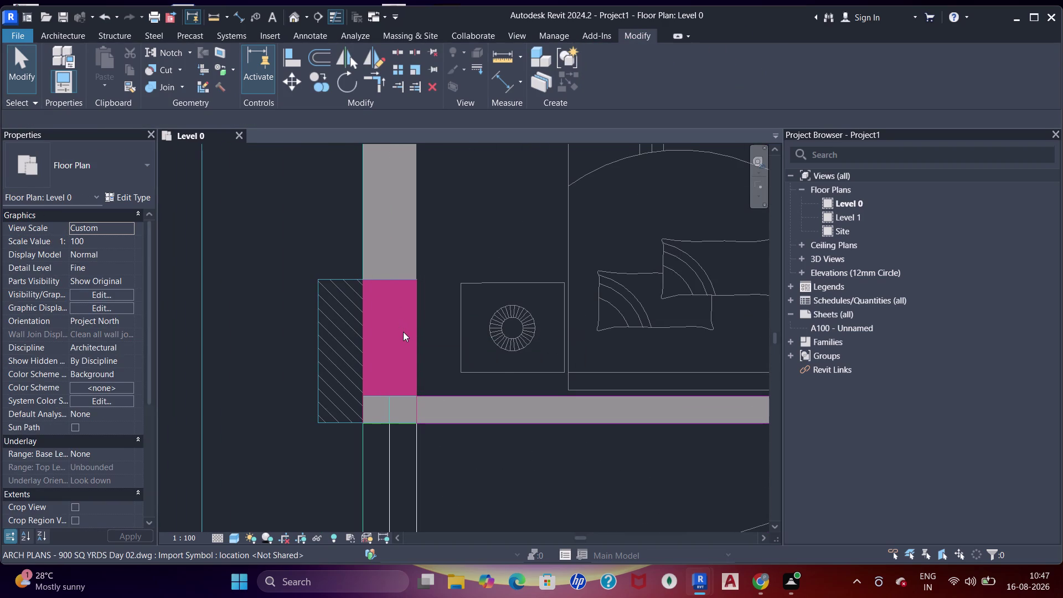
key(c)
key(l)
Place the 2'×9" concrete column at the bedroom junction by the bedside table.
click(428, 335)
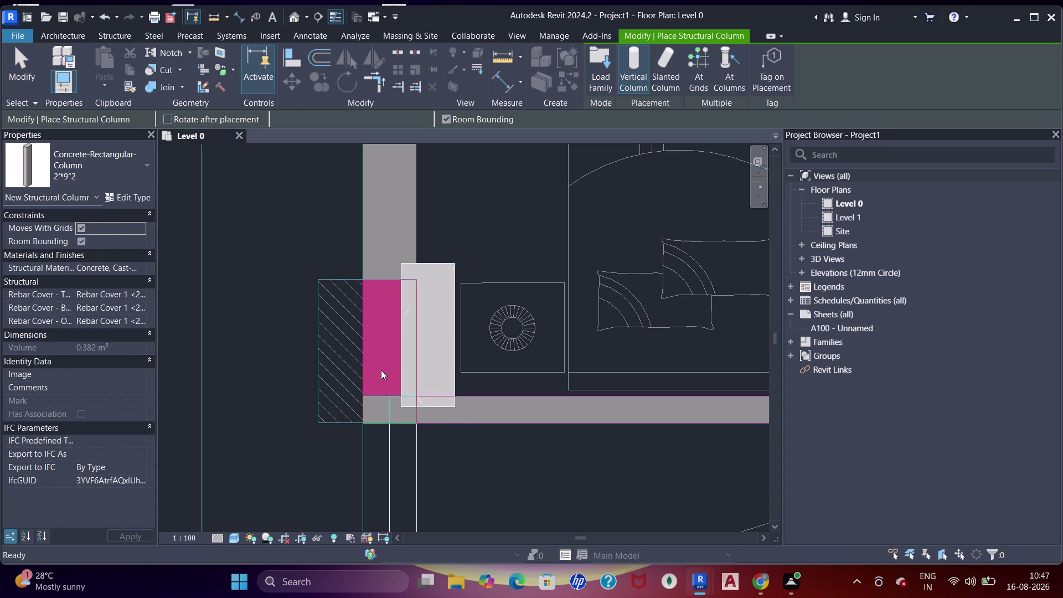
key(a)
key(a)
key(a)
click(364, 374)
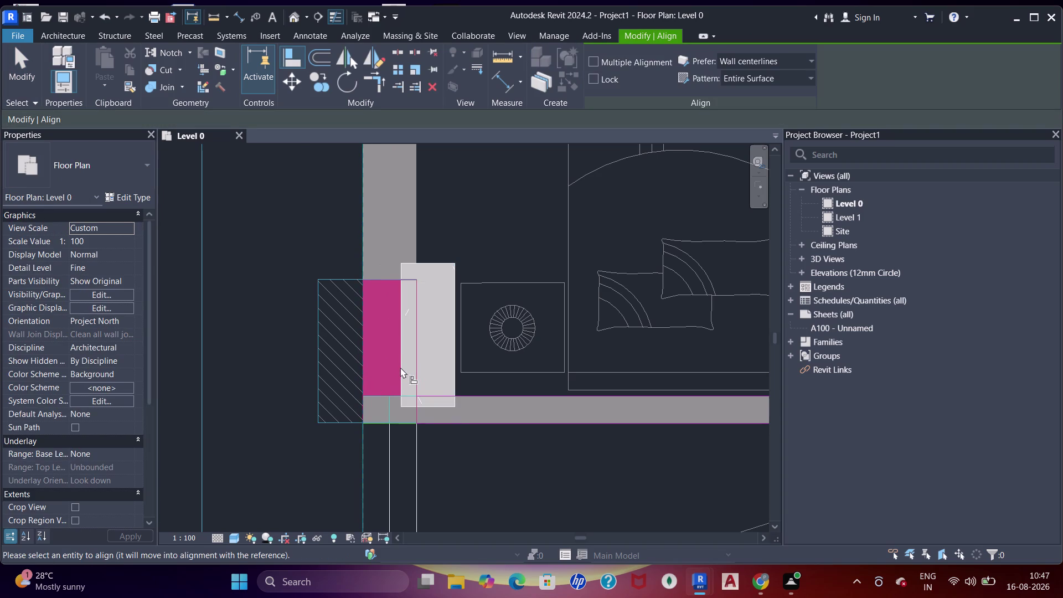
Align the column's edges to the CAD column outline.
key(w)
key(f)
click(398, 367)
drag(455, 455, 441, 444)
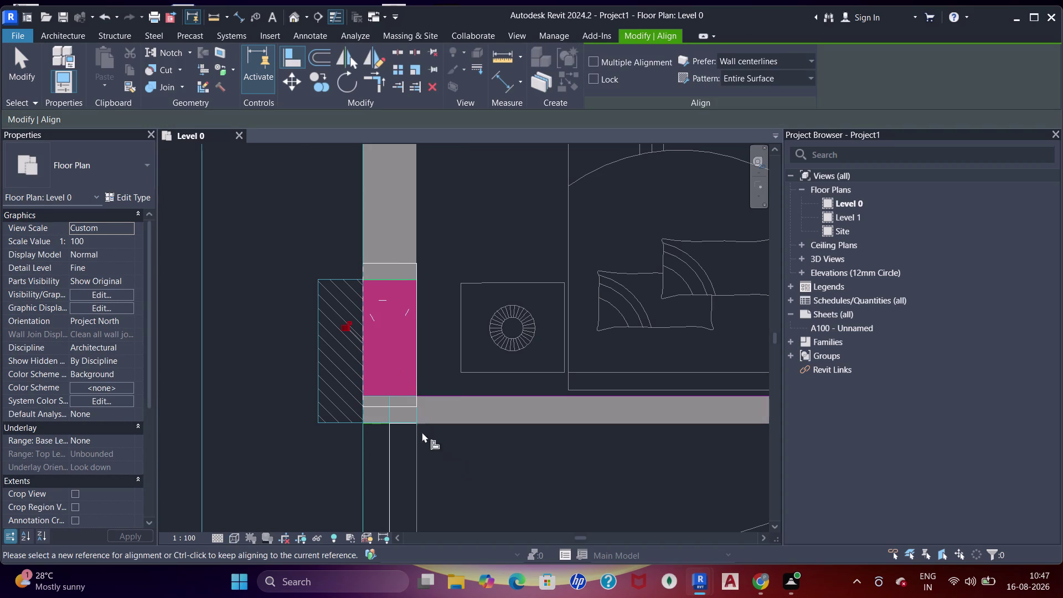
click(405, 422)
click(403, 405)
scroll(down, 3)
middle_drag(420, 324, 420, 330)
key(Escape)
key(Escape)
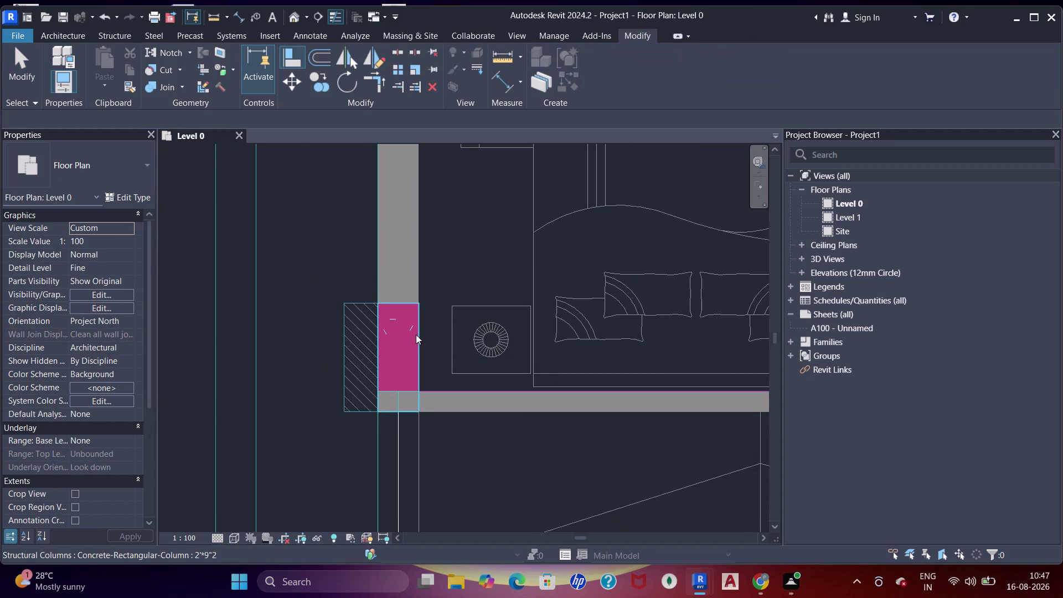
Pan across the bedroom to the junction beside the wardrobe.
key(s)
key(d)
scroll(down, 3)
middle_drag(477, 374, 380, 372)
scroll(down, 3)
middle_drag(420, 331, 395, 338)
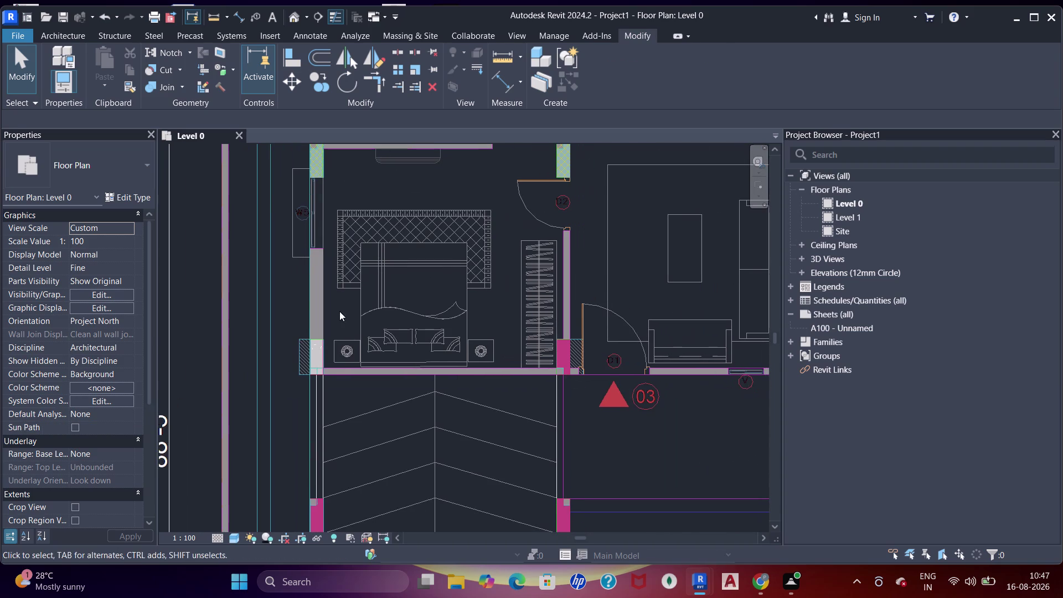
scroll(up, 3)
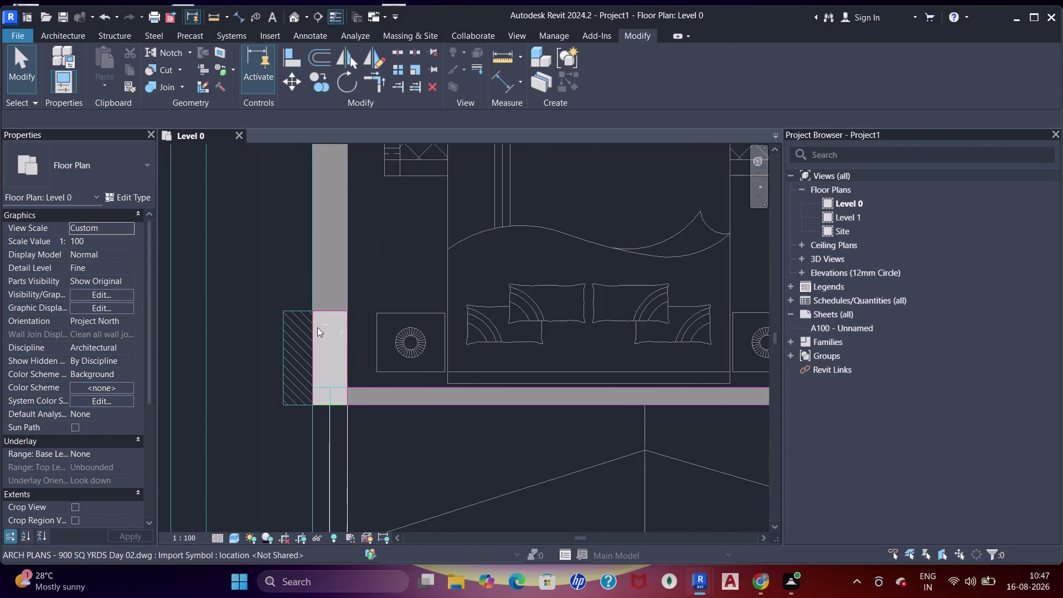
scroll(up, 3)
click(309, 274)
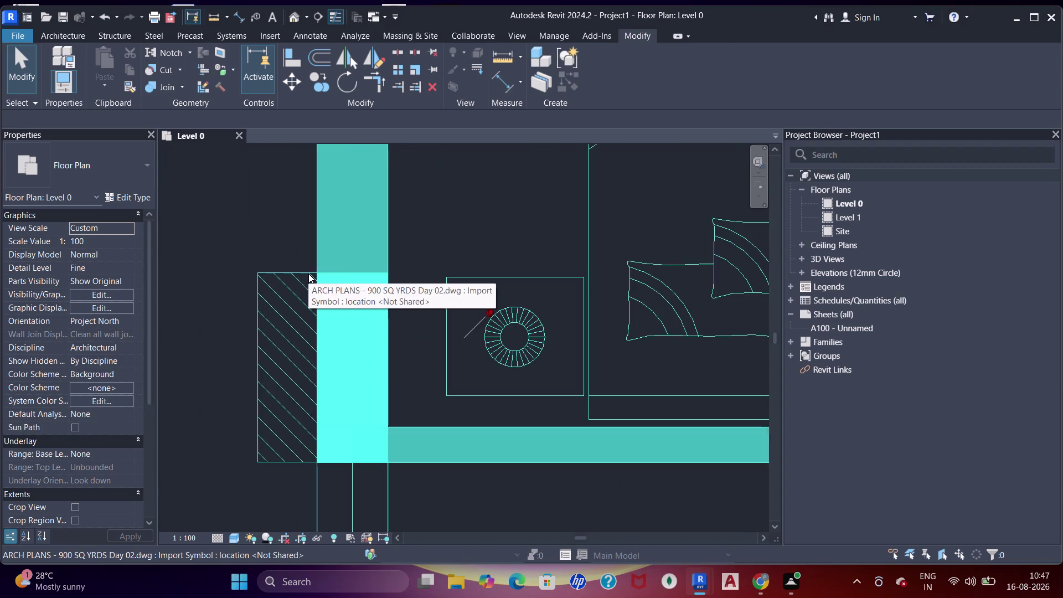
scroll(down, 3)
key(Escape)
scroll(down, 3)
middle_drag(461, 308, 401, 306)
middle_drag(506, 316, 383, 319)
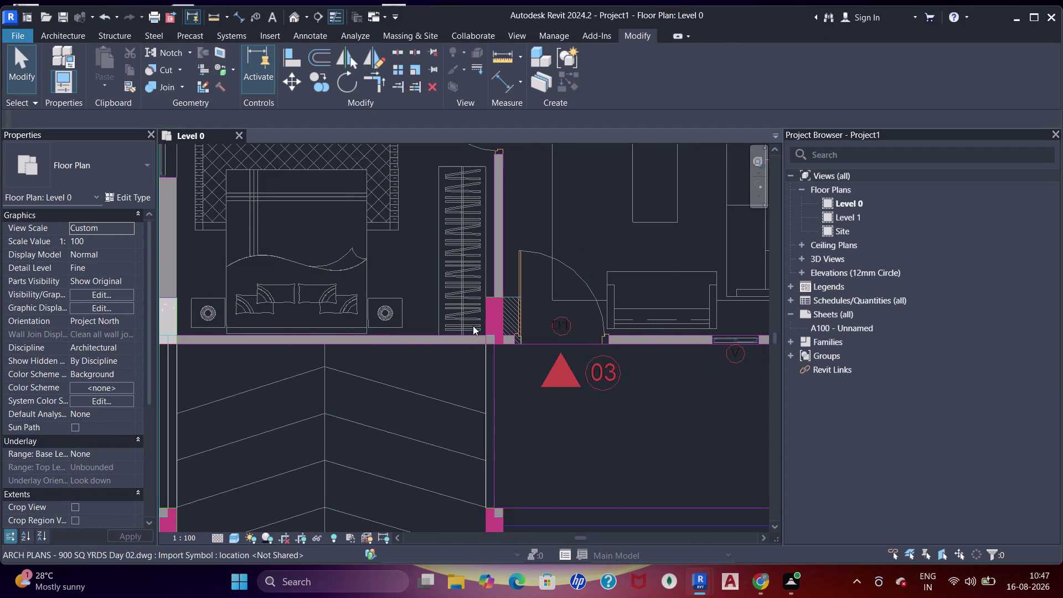
scroll(up, 3)
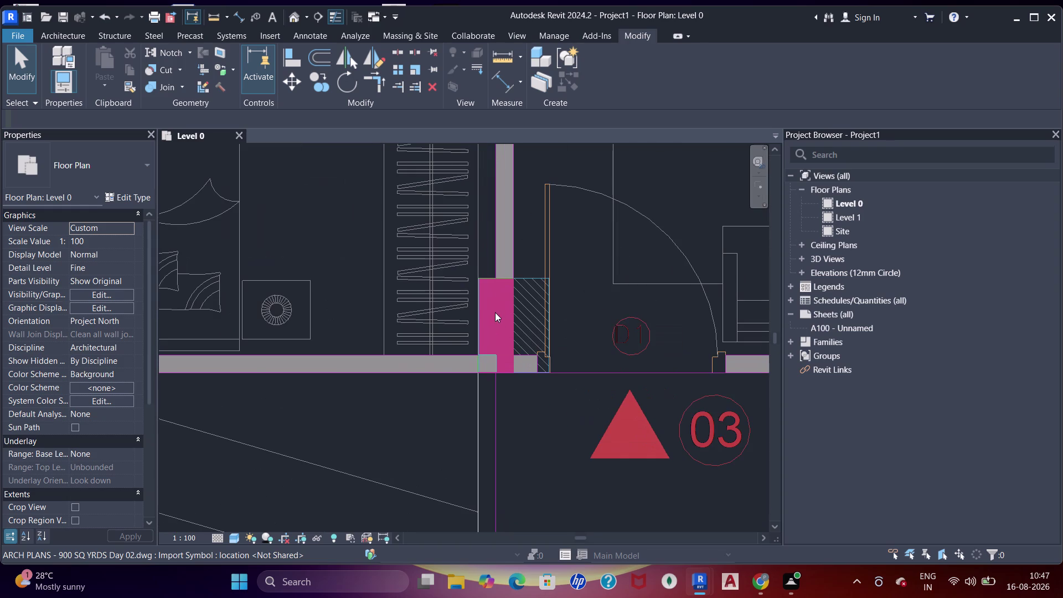
Place a 2'×9" concrete column at the wardrobe-side wall junction with CL.
key(c)
key(l)
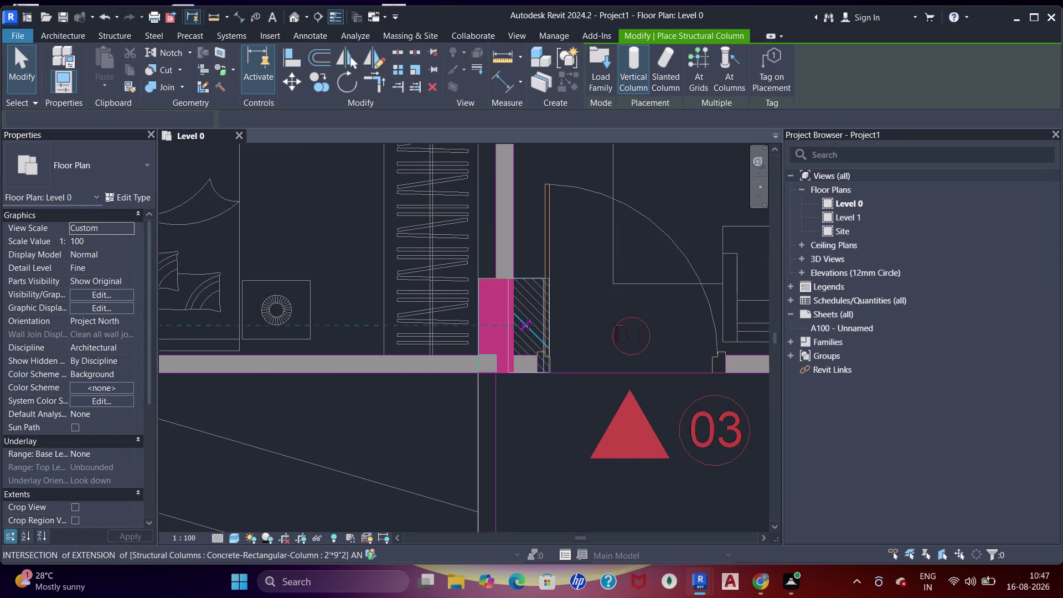
click(528, 324)
scroll(up, 3)
Align the new column's edge flush with the CAD column outline.
key(Escape)
key(Escape)
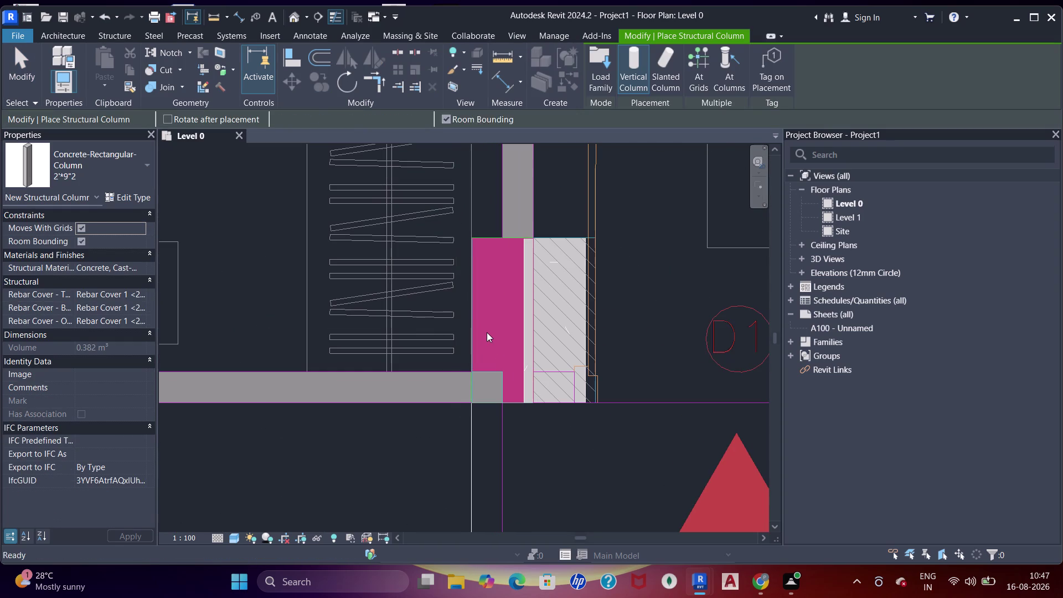
text(WFAA)
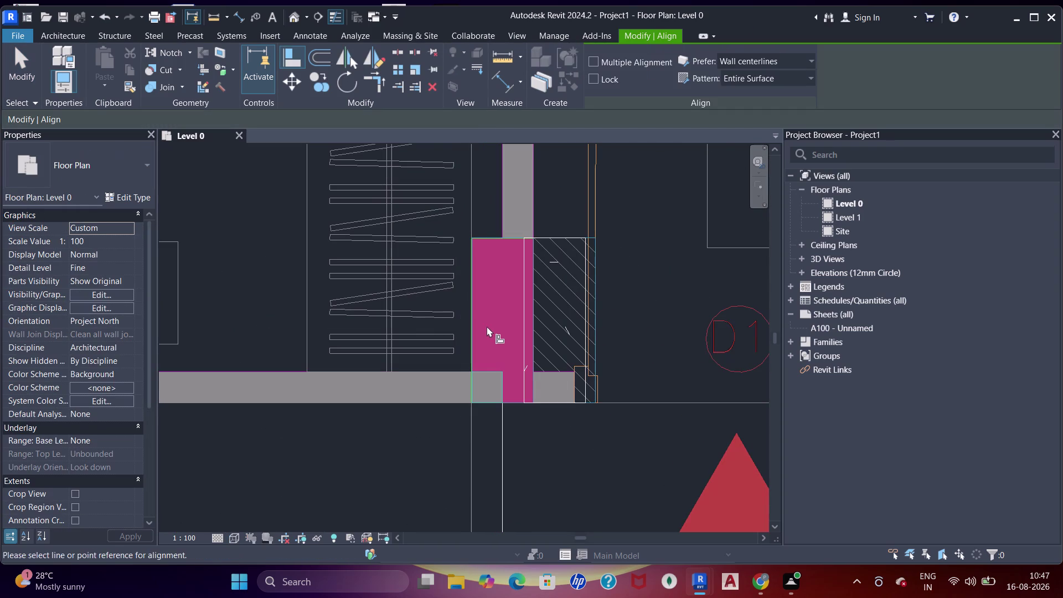
click(471, 320)
click(524, 319)
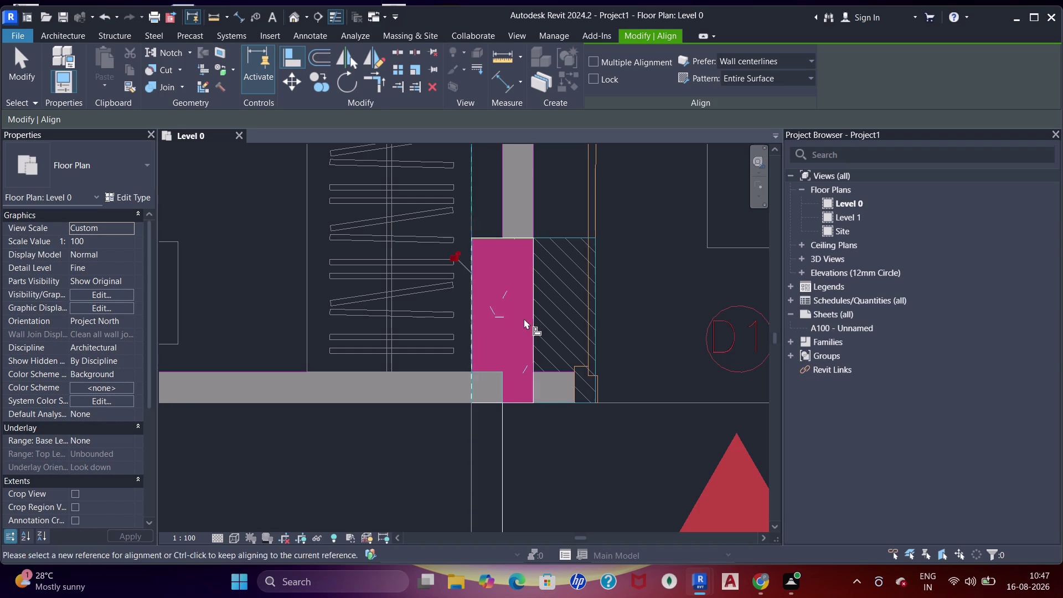
scroll(down, 3)
middle_drag(513, 253, 462, 352)
key(Escape)
Zoom and pan the plan to bring the next wall junction into view.
scroll(up, 3)
scroll(up, 3)
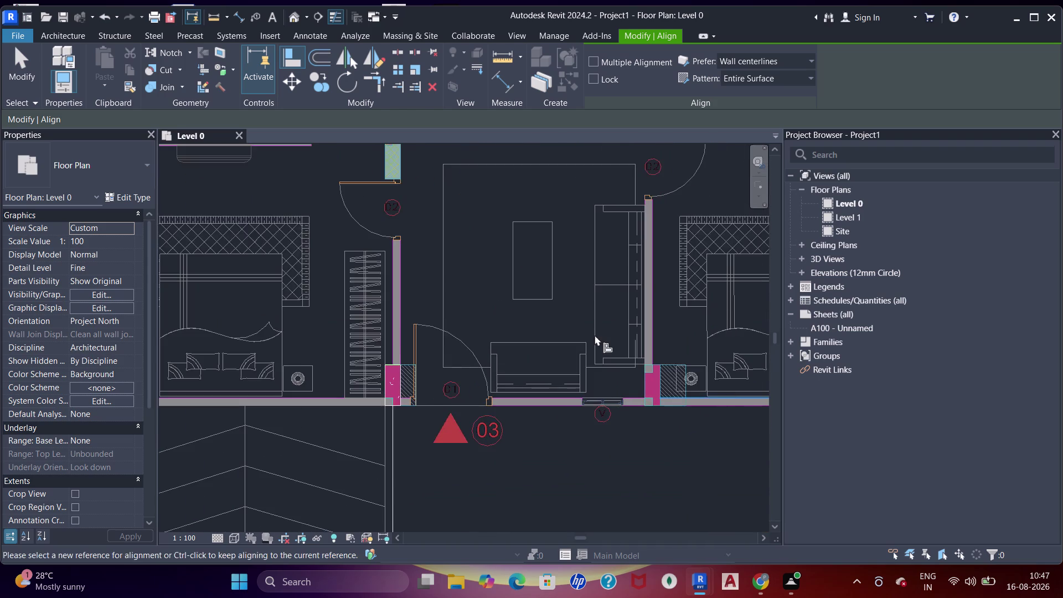
scroll(up, 3)
middle_drag(629, 393, 551, 336)
key(Escape)
key(Escape)
Place another concrete column at the next bedroom-side wall junction with CL.
key(c)
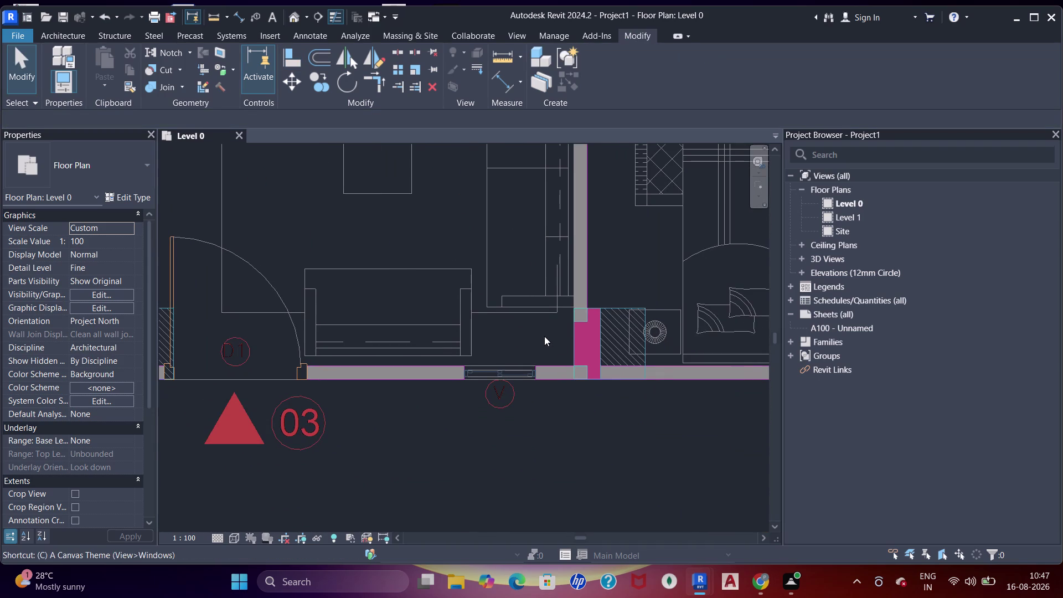
key(l)
scroll(up, 3)
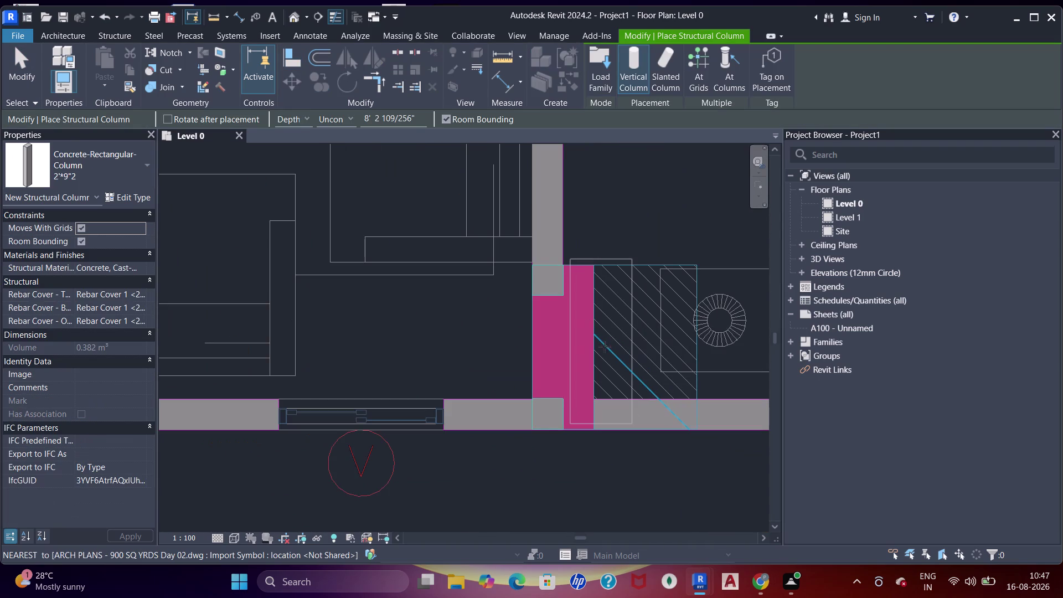
click(611, 351)
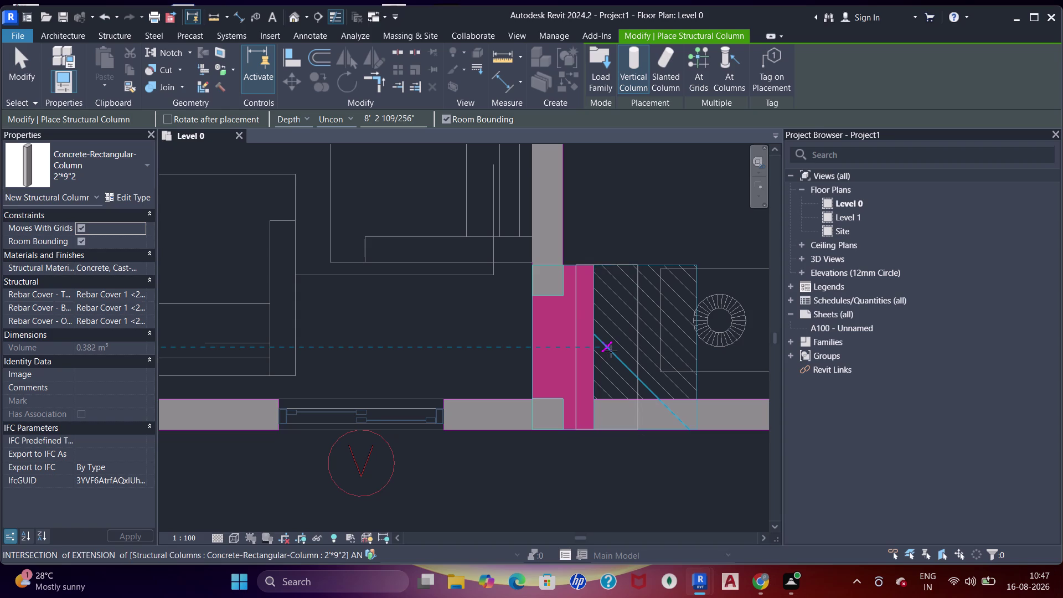
key(Escape)
key(Escape)
Align the new column against a reference line on the plan.
key(Escape)
key(a)
key(a)
key(a)
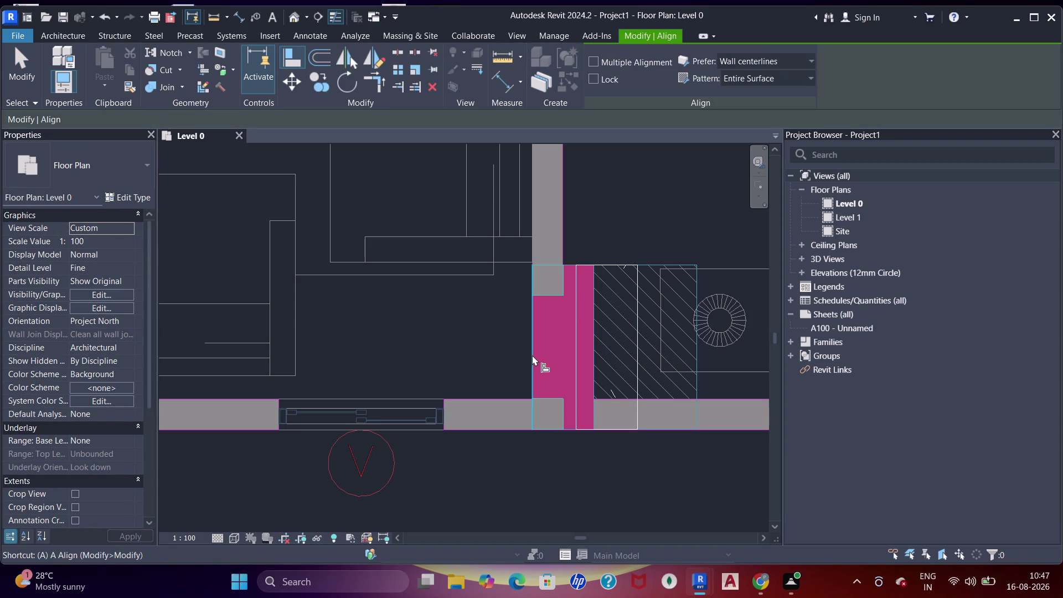
click(532, 355)
click(575, 365)
scroll(down, 3)
Pan across the plan past neighbouring junctions toward the parking bays.
middle_drag(602, 334, 500, 326)
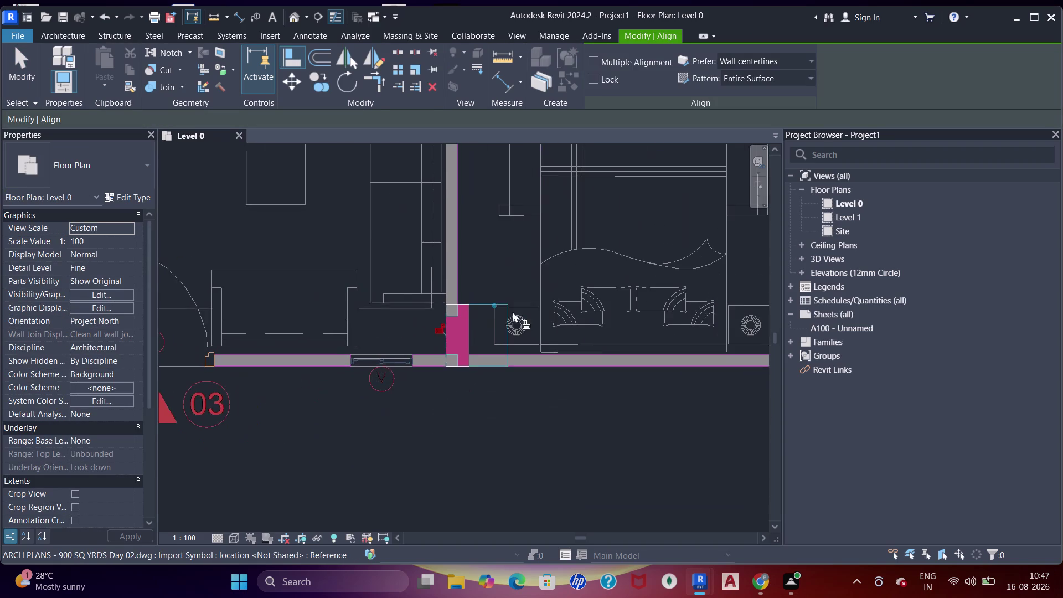
middle_drag(545, 344, 480, 356)
scroll(down, 3)
middle_drag(561, 346, 457, 340)
middle_drag(583, 354, 528, 332)
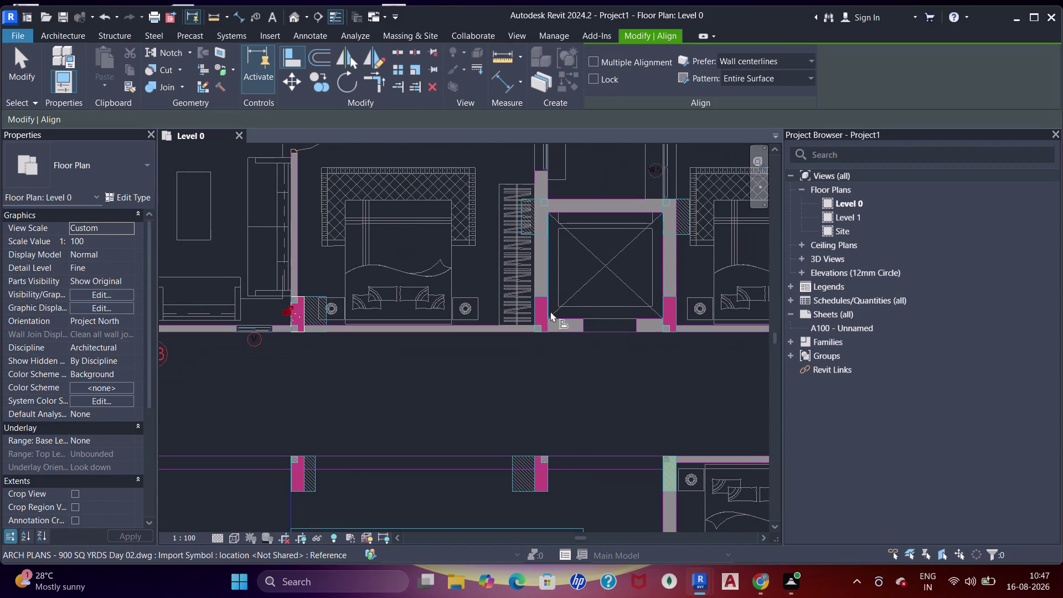
scroll(down, 3)
middle_drag(559, 366, 565, 247)
middle_drag(567, 417, 588, 288)
middle_drag(612, 408, 598, 269)
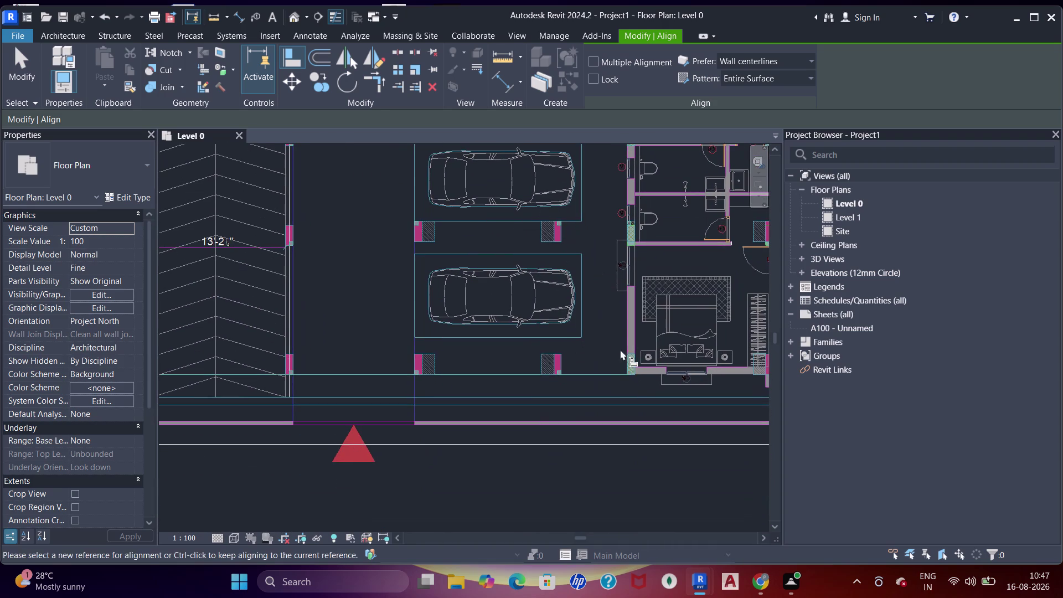
middle_drag(639, 372, 272, 402)
scroll(up, 3)
middle_drag(549, 324, 428, 394)
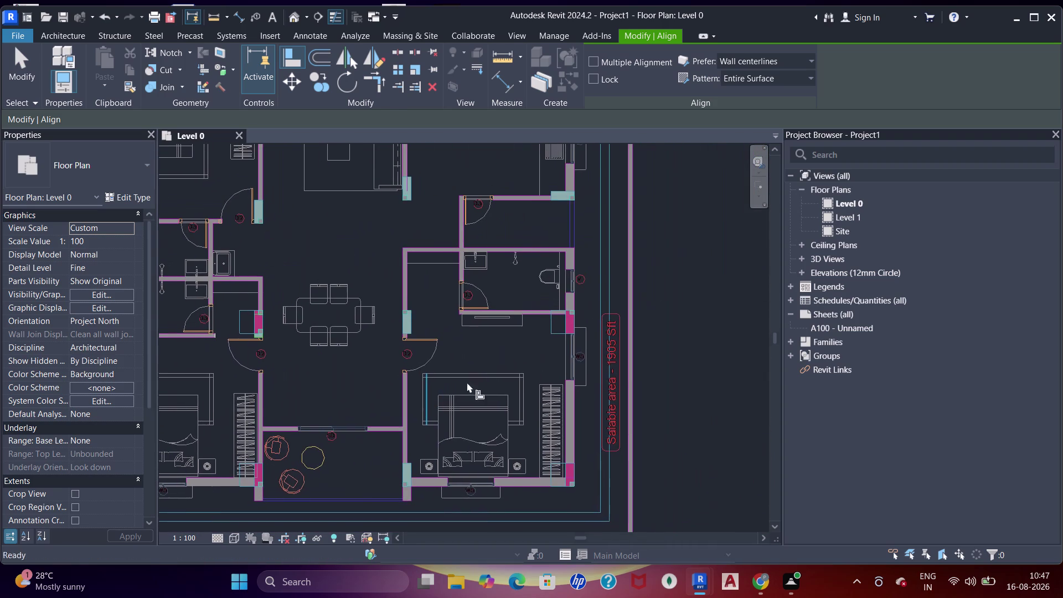
middle_drag(521, 275, 517, 323)
scroll(down, 3)
middle_drag(366, 359, 565, 389)
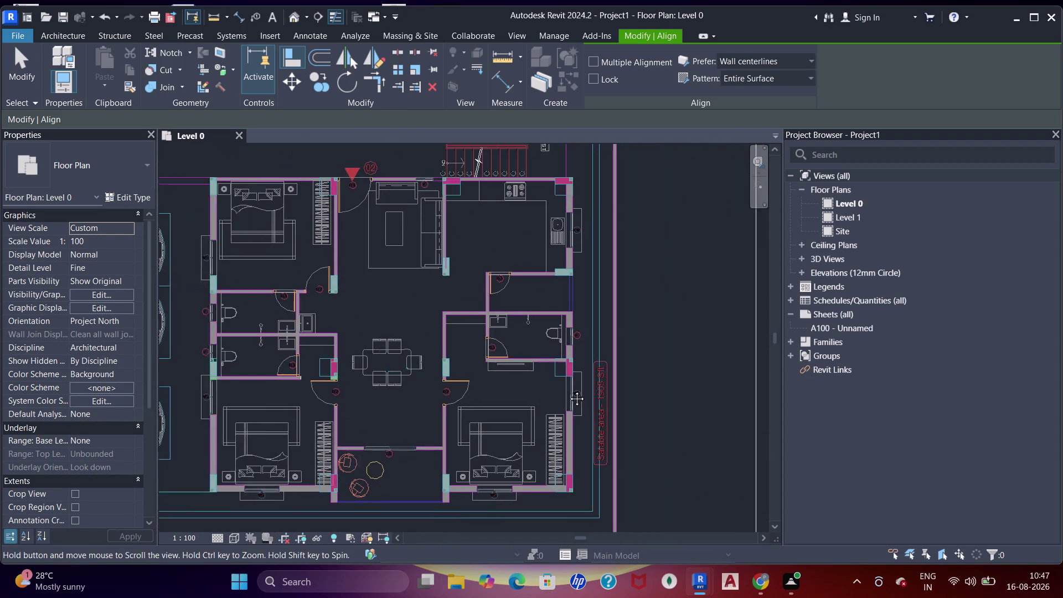
middle_drag(566, 389, 584, 390)
middle_drag(434, 327, 650, 369)
middle_drag(427, 251, 415, 328)
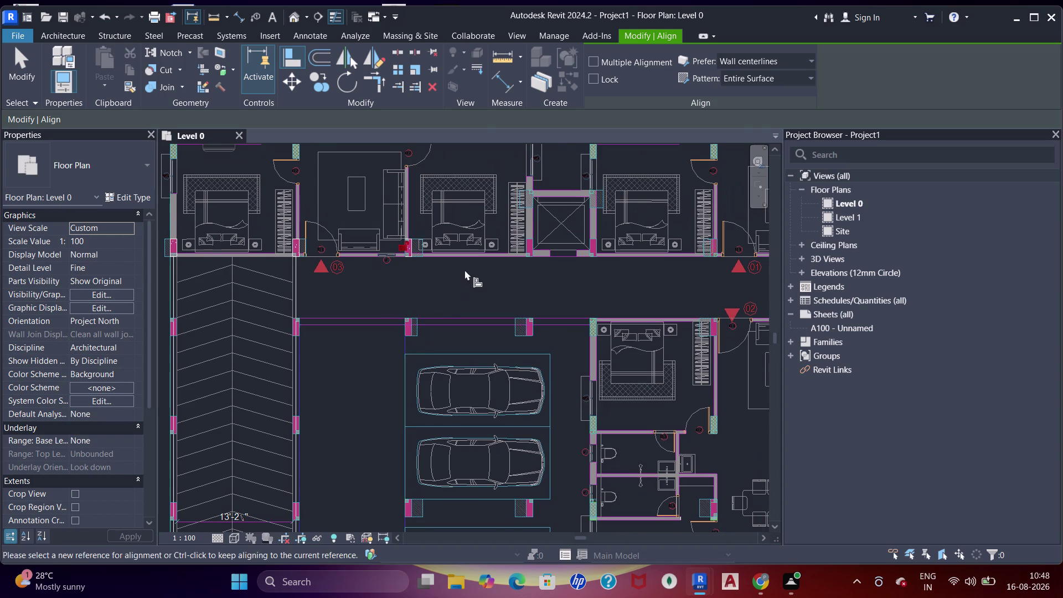
middle_drag(353, 400, 501, 310)
middle_drag(388, 246, 396, 412)
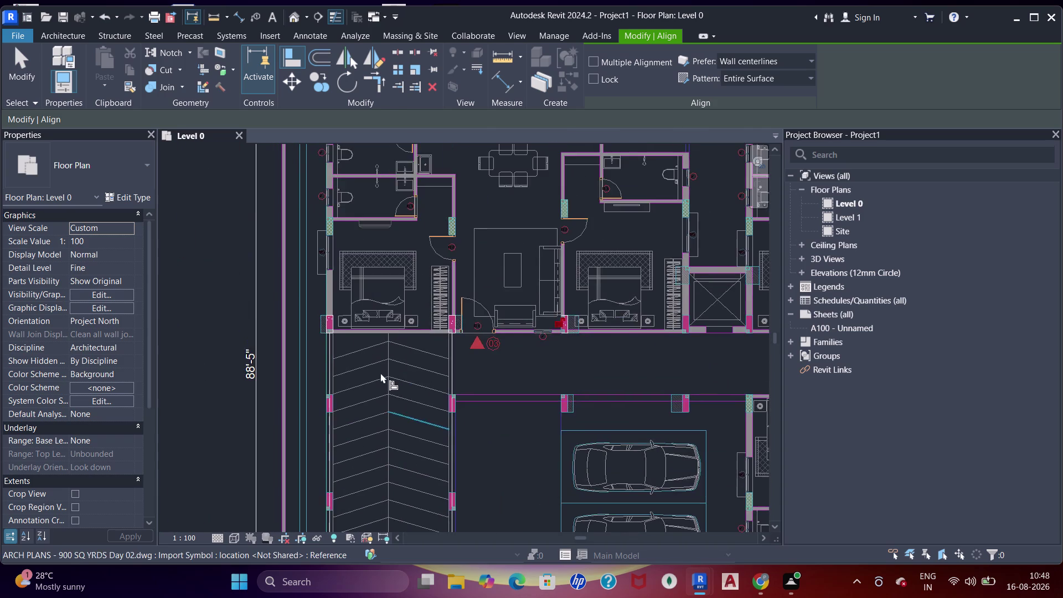
scroll(up, 3)
scroll(down, 3)
middle_drag(511, 302, 474, 429)
middle_drag(476, 269, 492, 409)
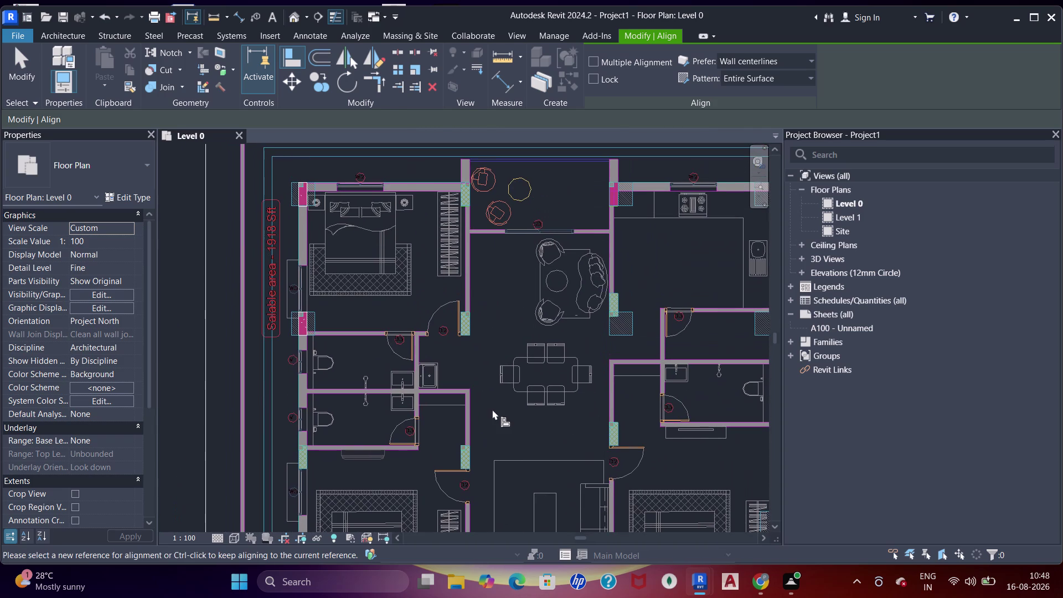
middle_drag(517, 440, 491, 326)
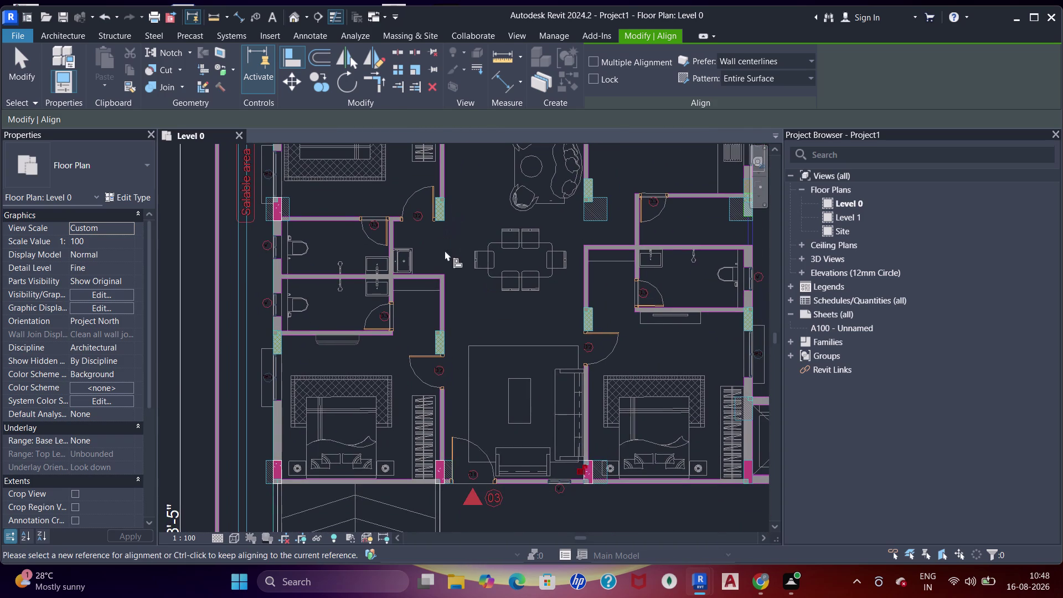
middle_drag(503, 408, 479, 265)
middle_drag(593, 325, 442, 283)
scroll(up, 3)
text(SD)
scroll(down, 3)
middle_drag(386, 325, 407, 333)
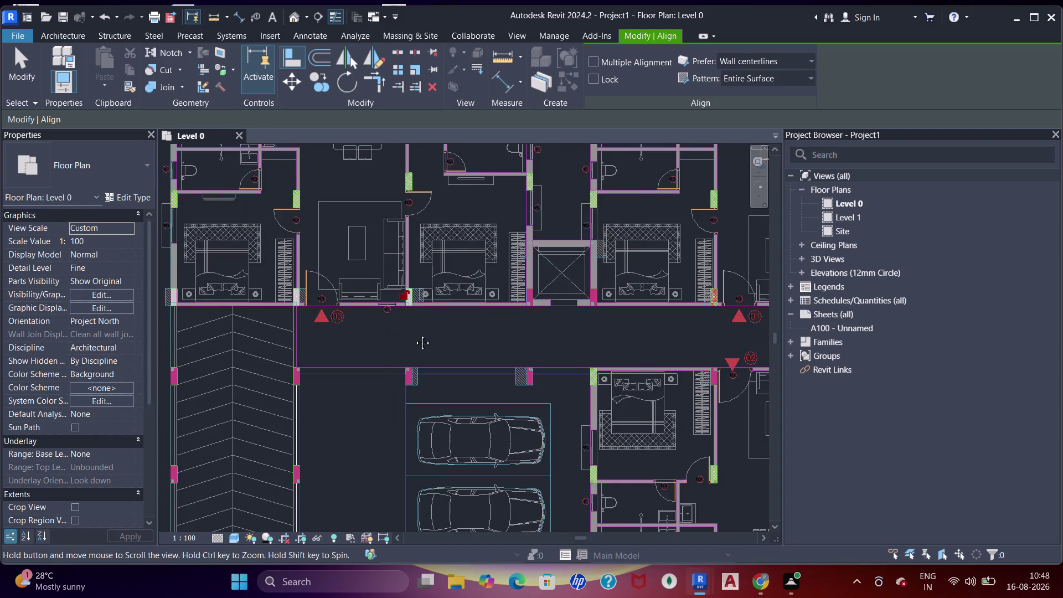
middle_drag(408, 332, 465, 336)
scroll(up, 3)
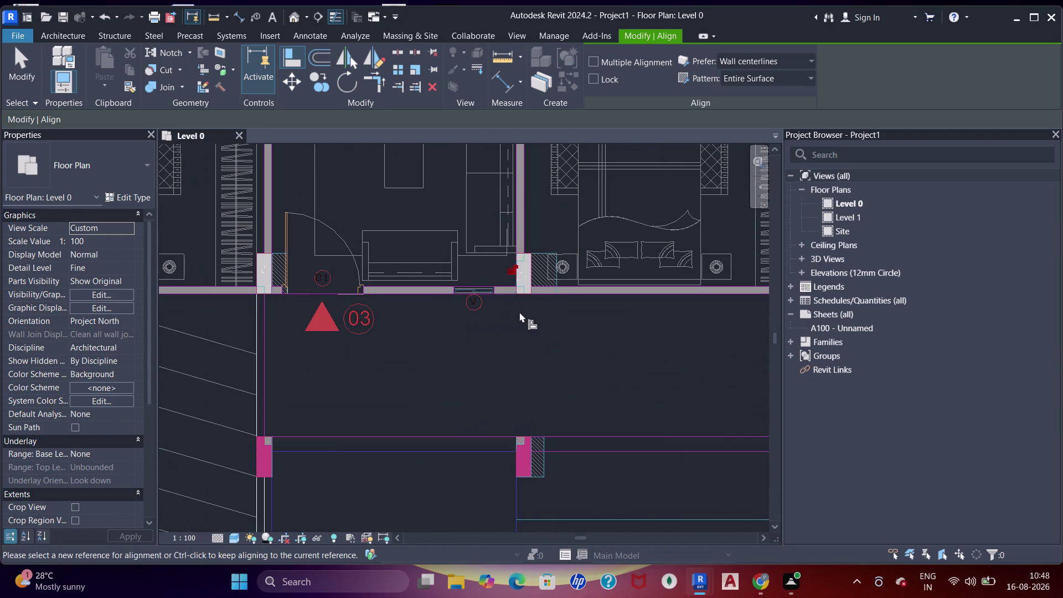
key(Escape)
key(Escape)
key(Escape)
scroll(up, 3)
middle_drag(544, 294, 510, 361)
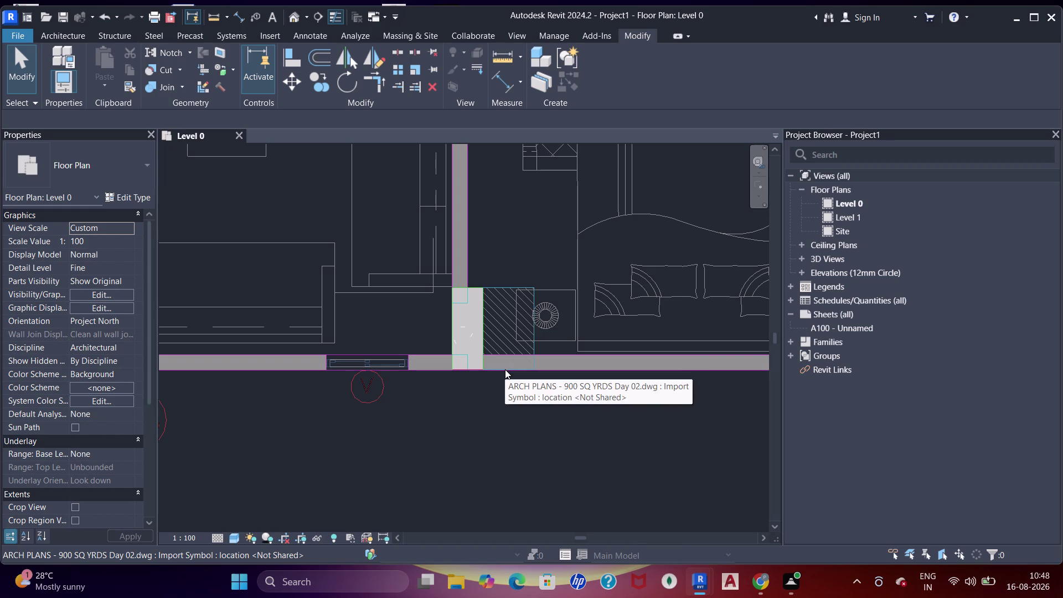
scroll(down, 3)
middle_drag(468, 226, 474, 294)
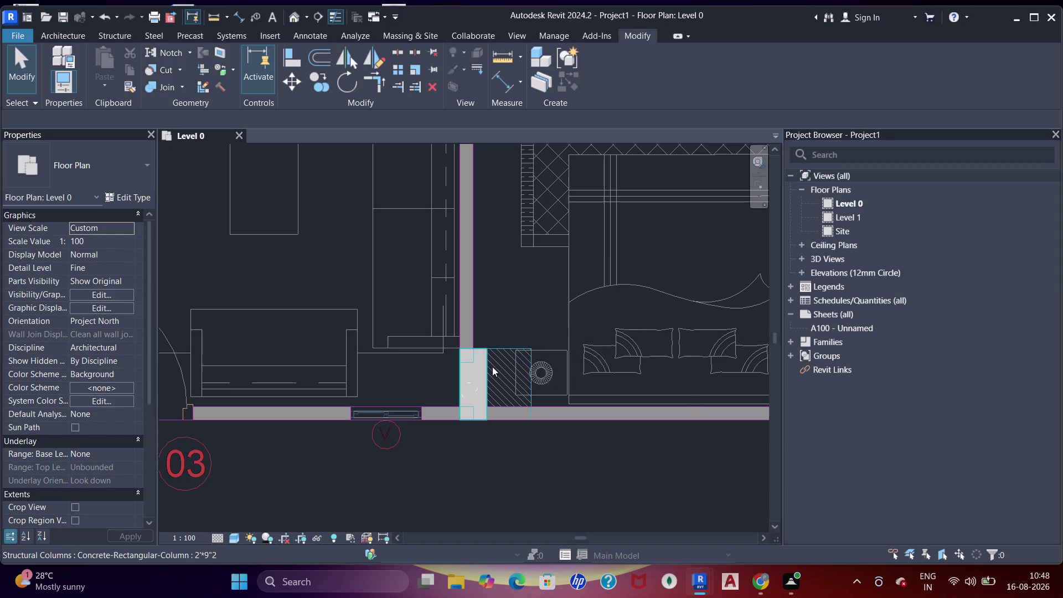
scroll(up, 3)
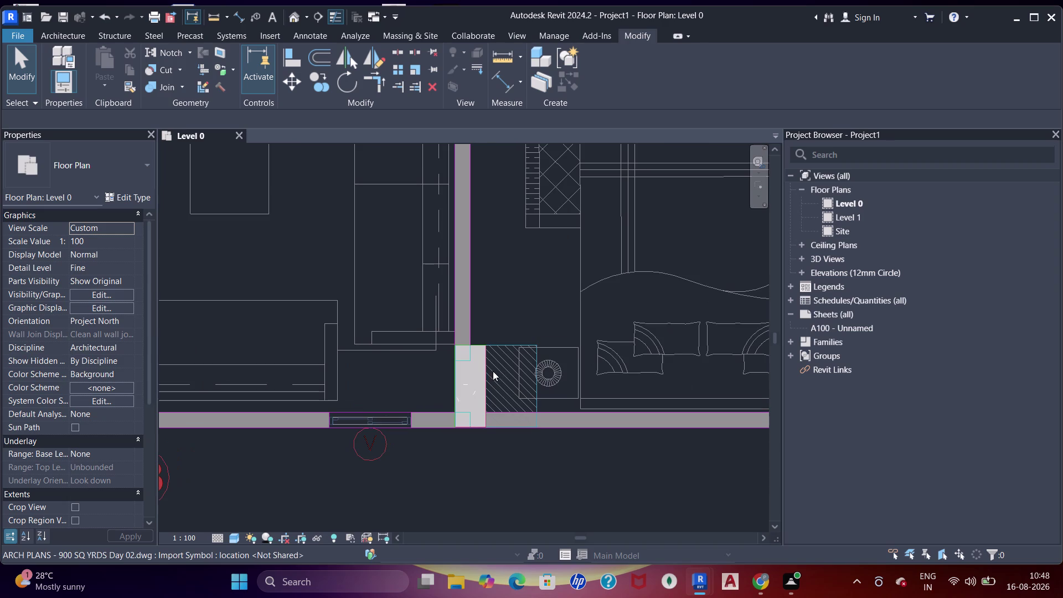
scroll(down, 3)
scroll(up, 3)
scroll(up, 3)
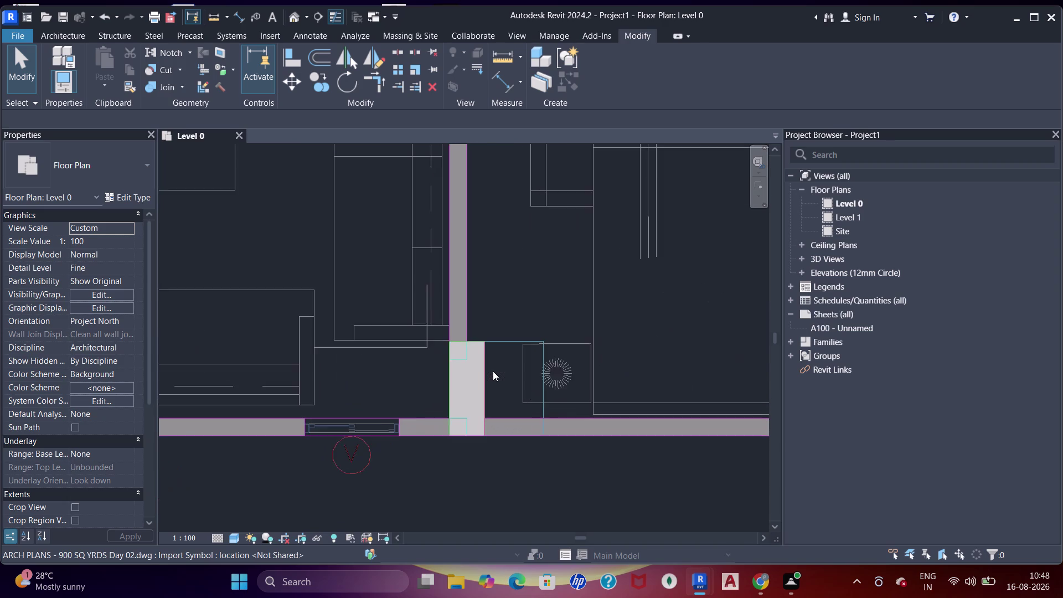
scroll(up, 3)
scroll(down, 3)
click(485, 365)
scroll(up, 3)
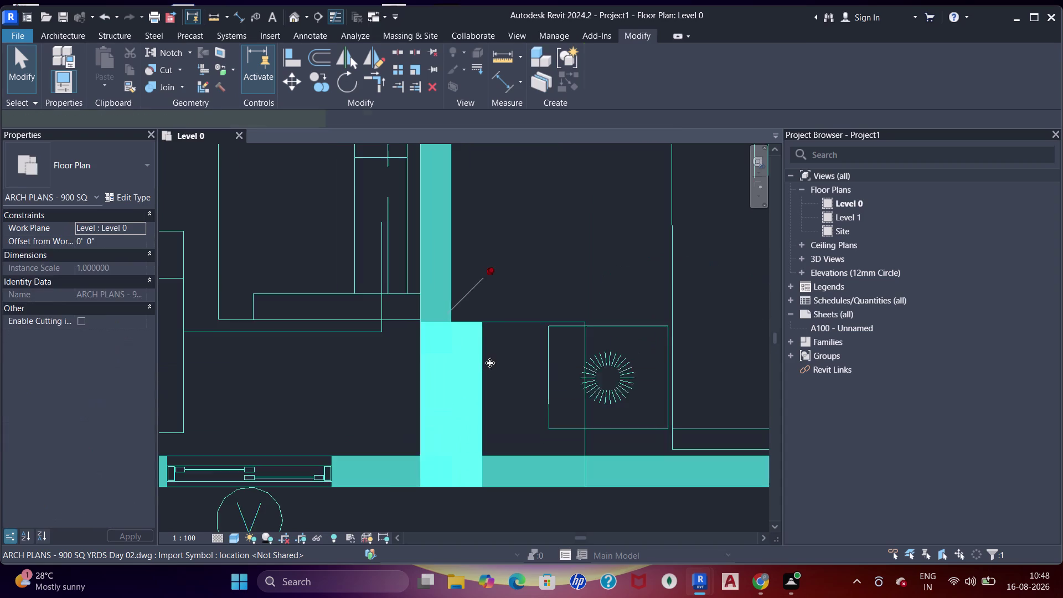
Select the column at the room 03 bedroom wall junction.
key(Escape)
drag(475, 338, 472, 343)
key(Escape)
click(483, 341)
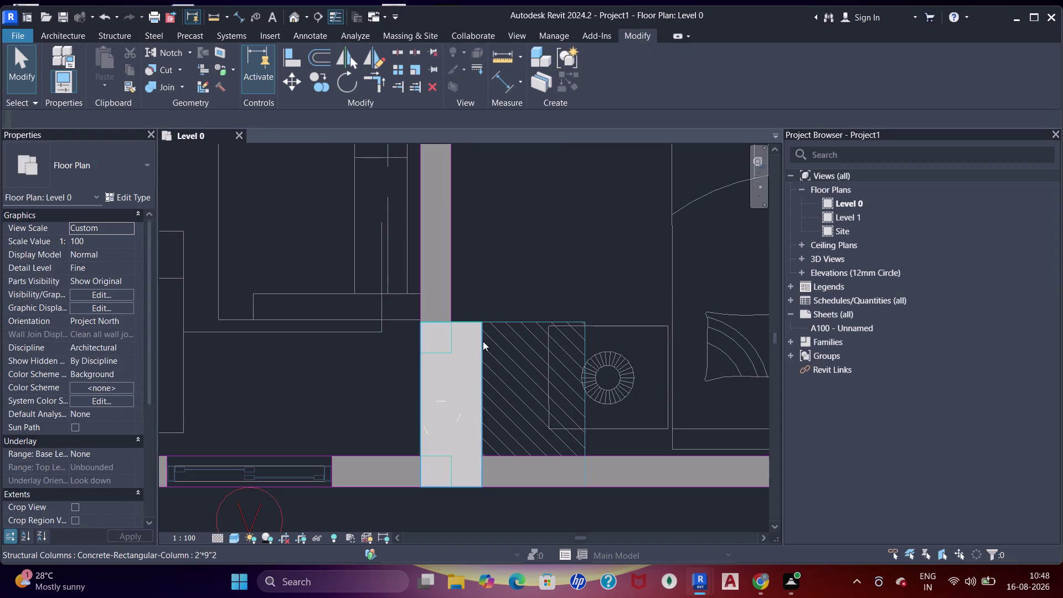
key(Escape)
Use Trim/Extend on the hatched pier beside the column.
key(t)
key(t)
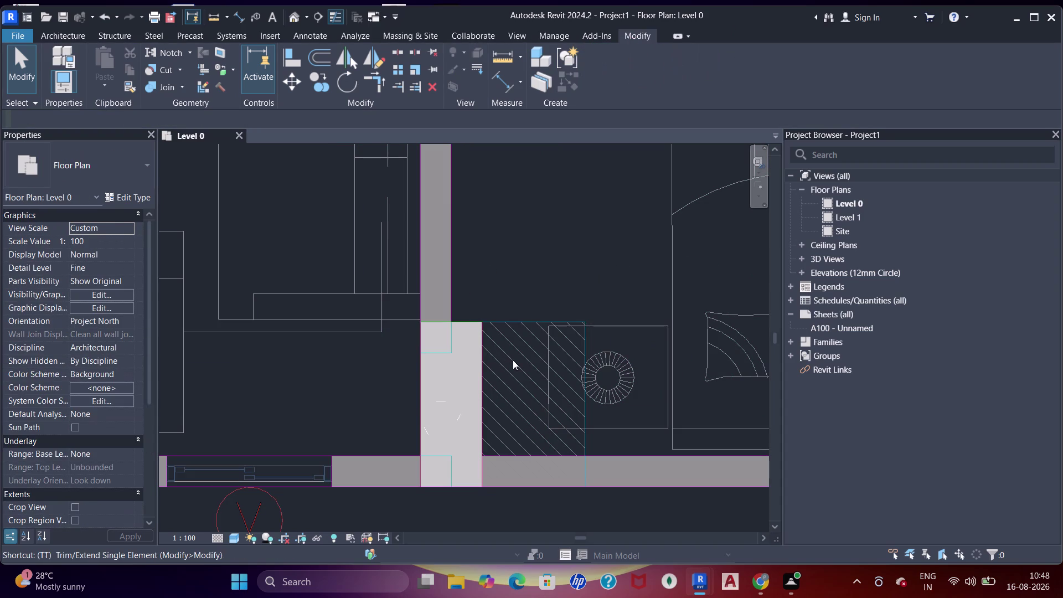
key(t)
click(582, 359)
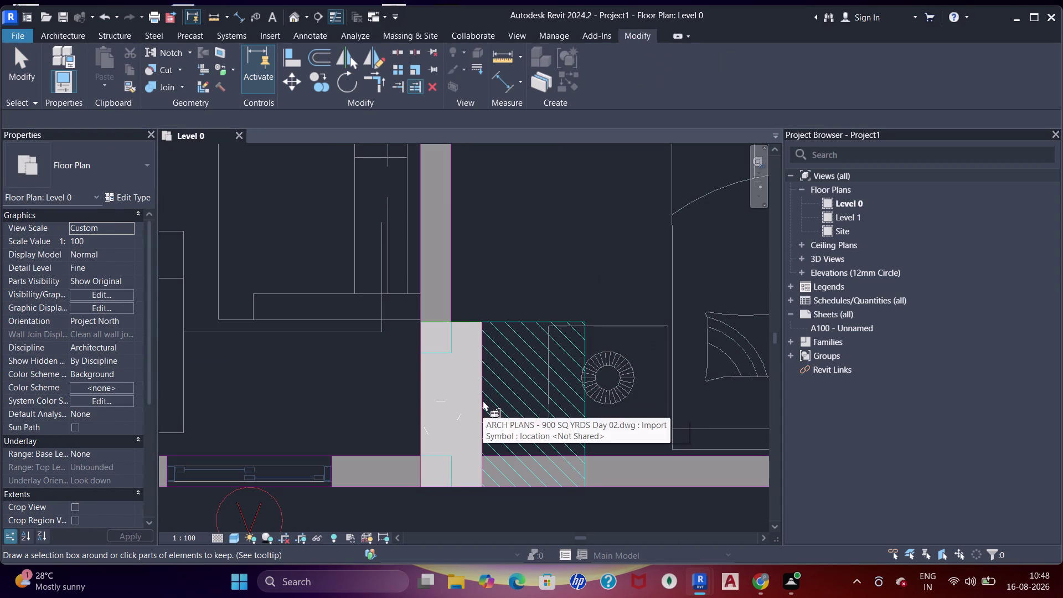
text(WF)
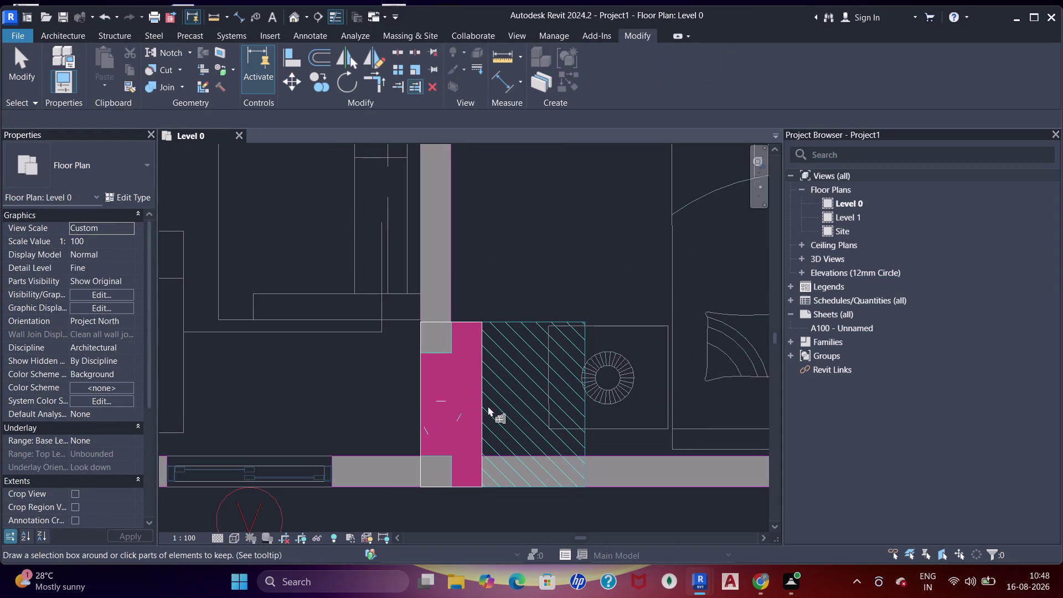
drag(585, 387, 585, 396)
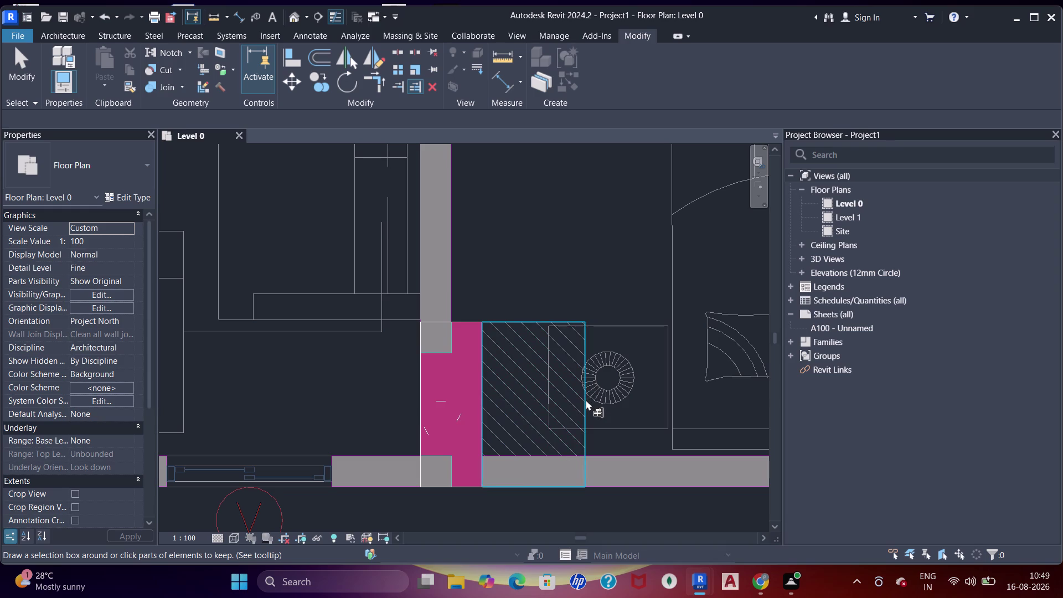
click(586, 399)
key(Escape)
key(Escape)
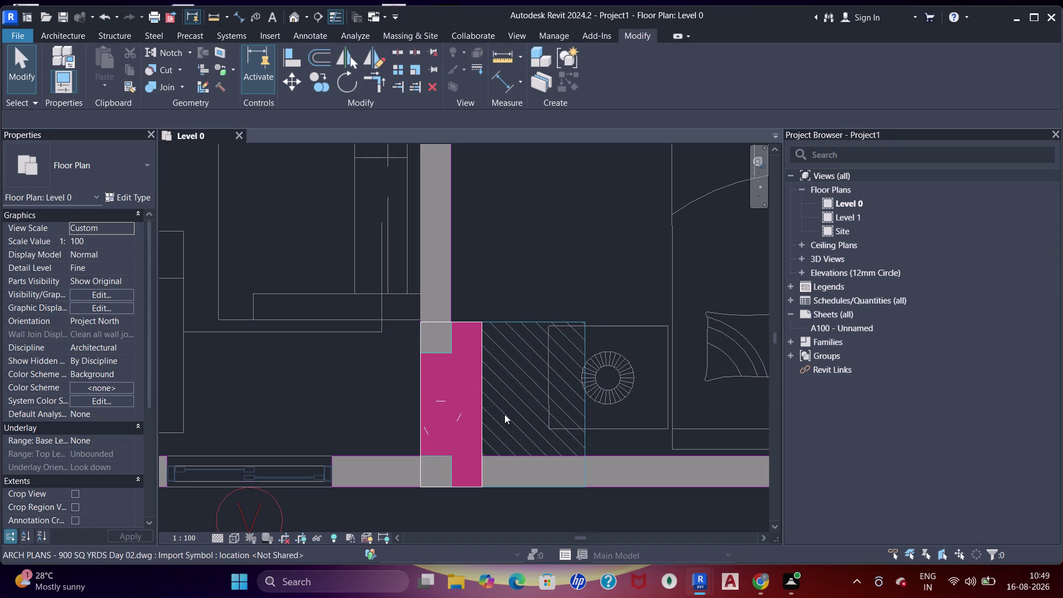
Align against the hatched pier's right edge as reference.
key(a)
key(a)
key(a)
click(586, 401)
key(Escape)
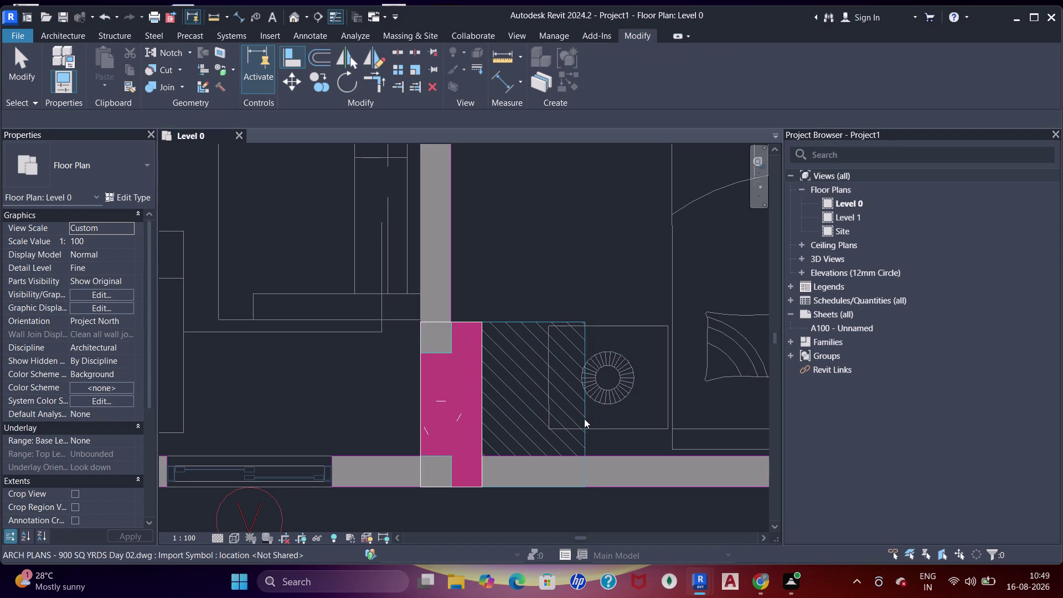
key(a)
key(a)
key(a)
click(587, 406)
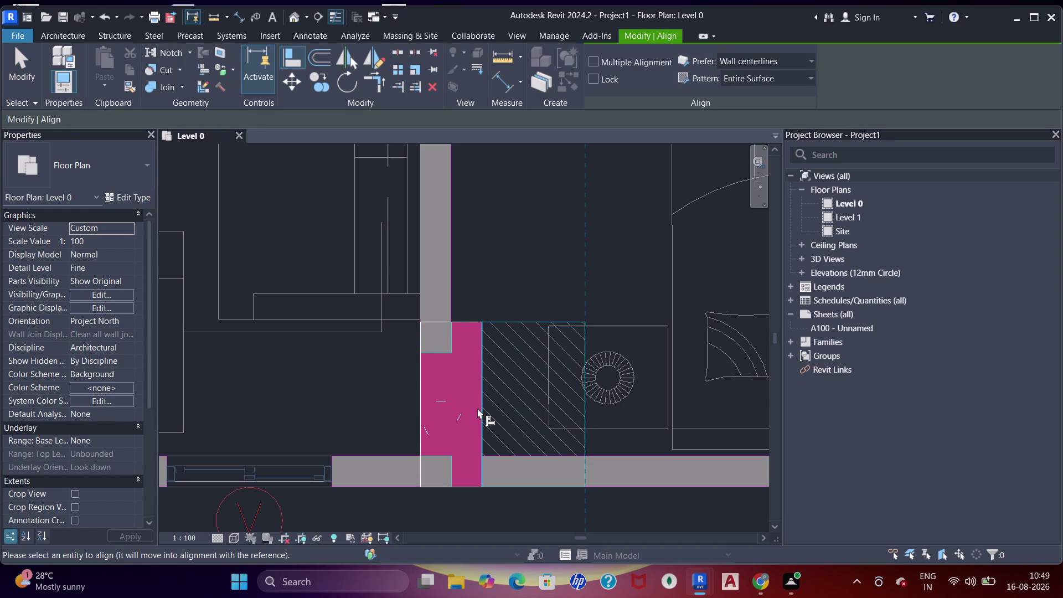
click(485, 410)
key(Escape)
key(Escape)
key(Escape)
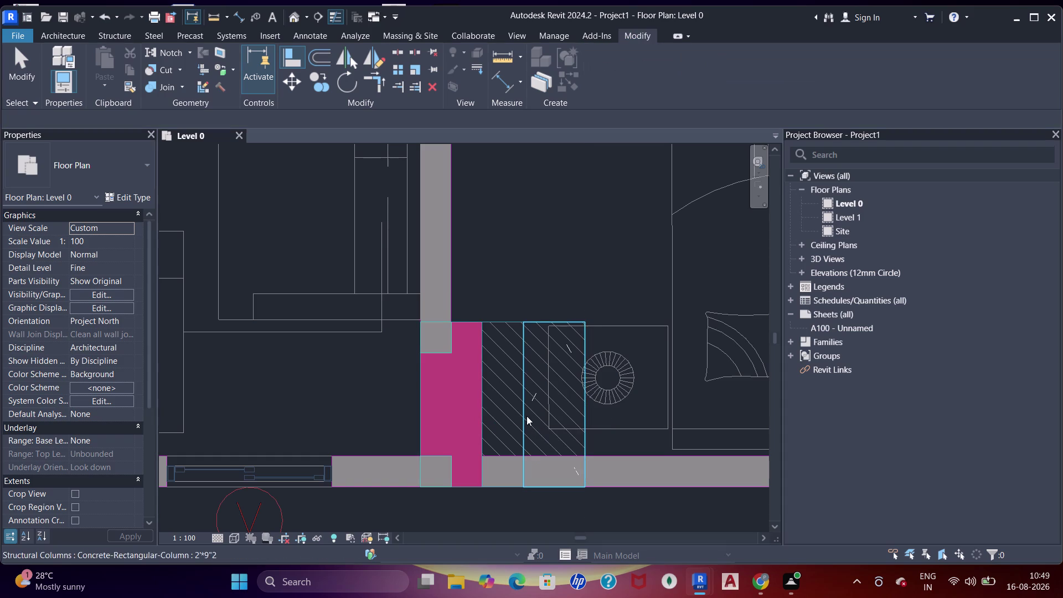
Change the column over the hatched pier to the 2'×2' concrete type.
click(525, 414)
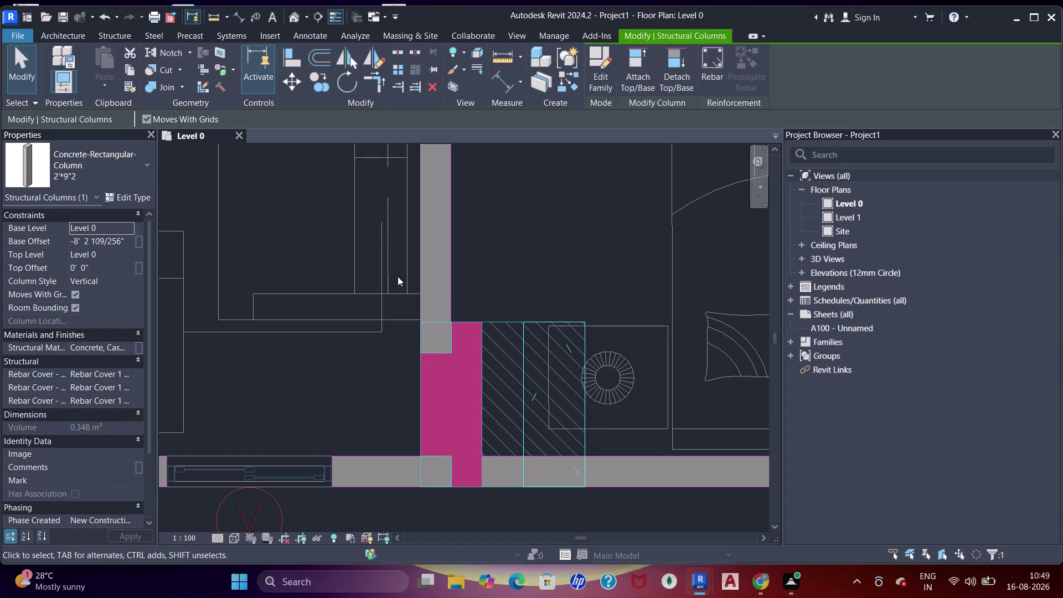
click(96, 174)
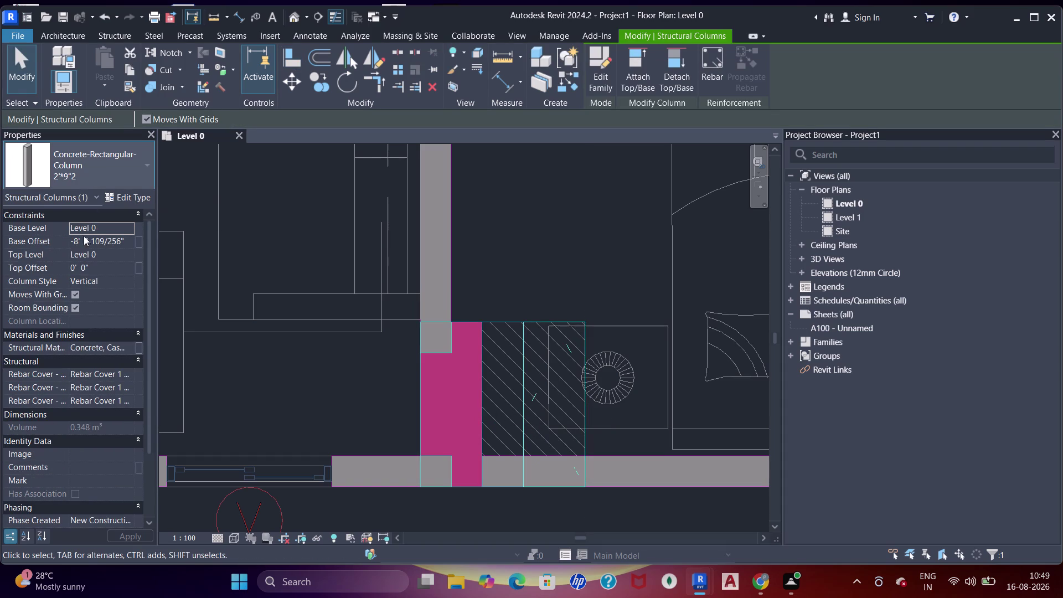
scroll(up, 3)
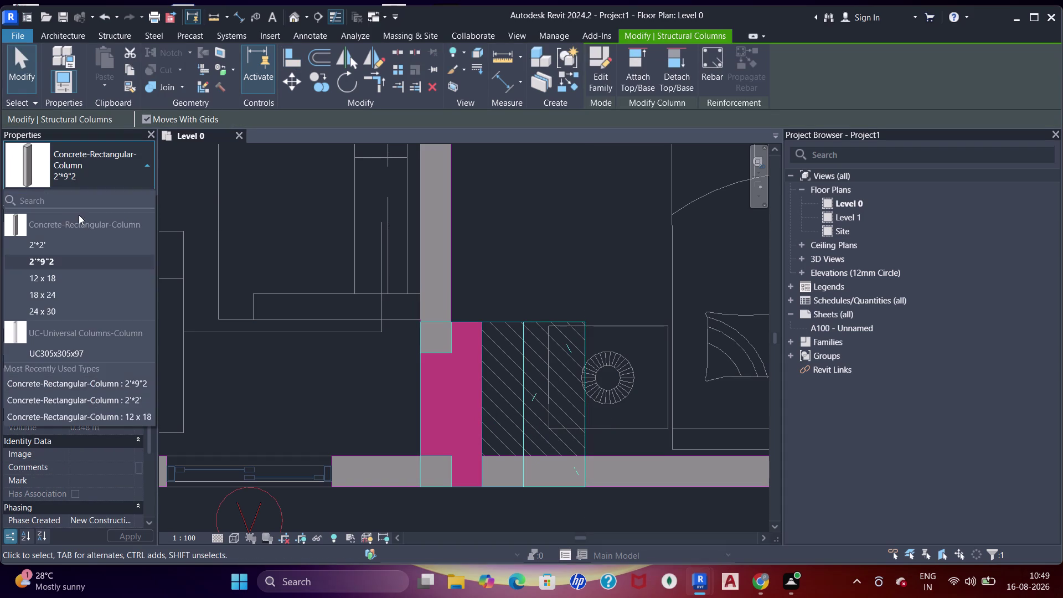
click(74, 246)
key(Escape)
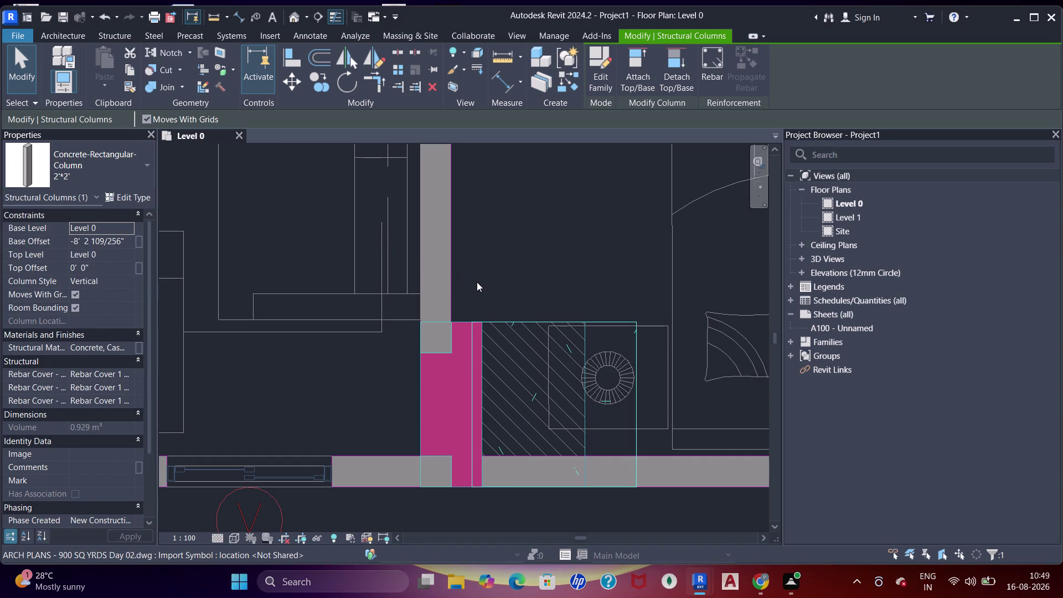
key(Escape)
Align the column face flush with the CAD wall edge using AA.
key(a)
key(a)
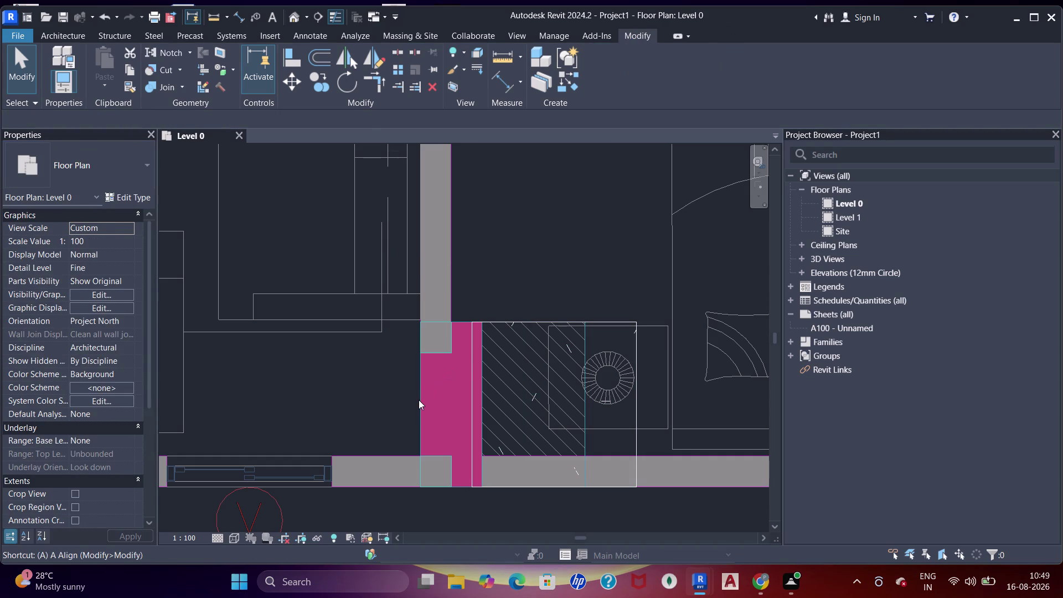
text(AA)
click(419, 401)
click(474, 400)
scroll(down, 3)
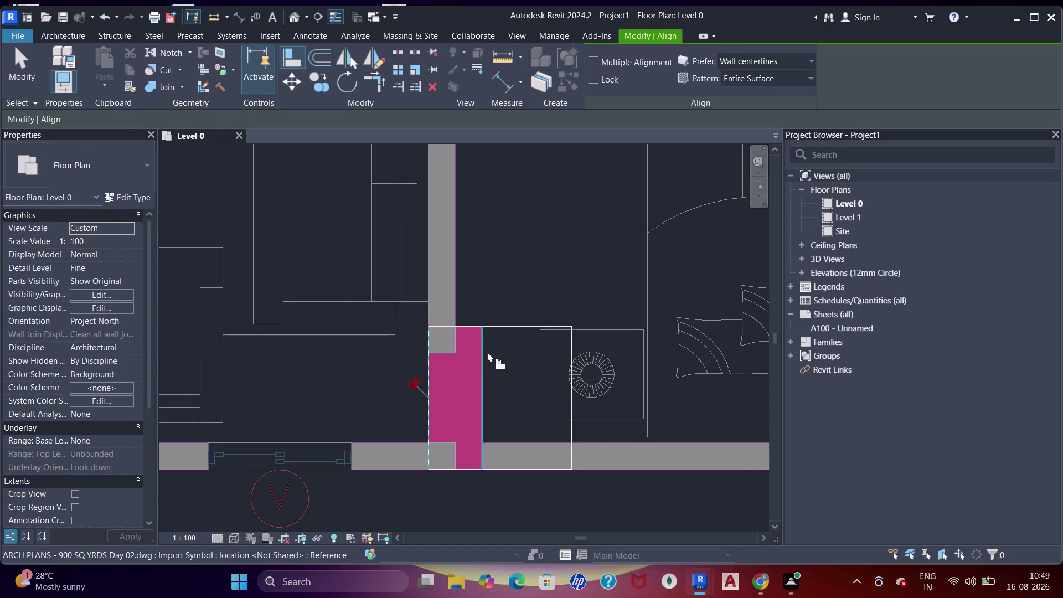
key(Escape)
key(Escape)
key(Escape)
Check the aligned column, then pan down to review columns beside the parking bays.
click(497, 339)
scroll(down, 3)
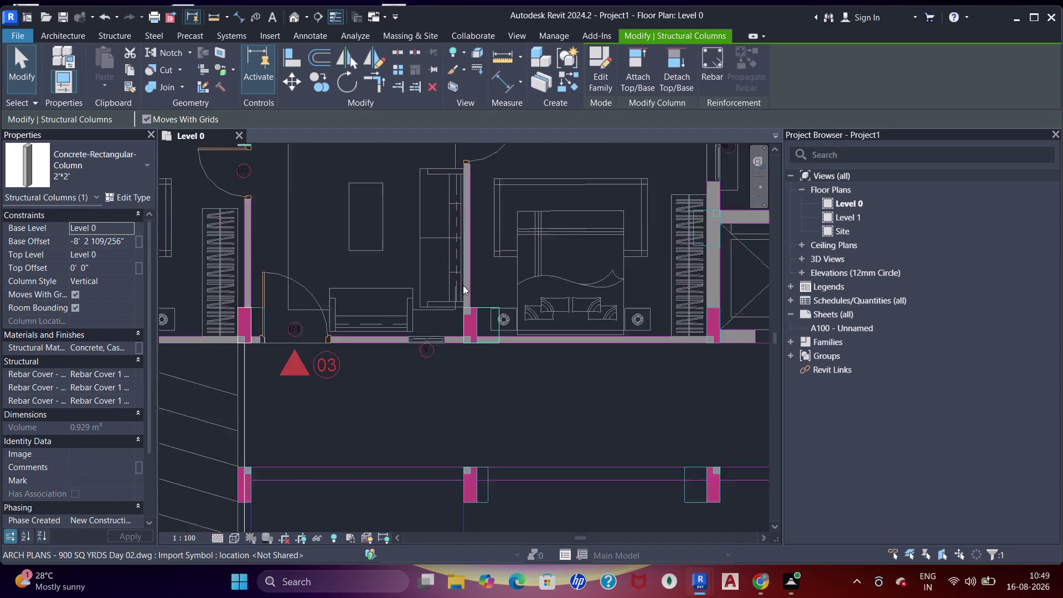
middle_drag(465, 297, 441, 240)
middle_drag(456, 365, 481, 274)
key(Escape)
key(Escape)
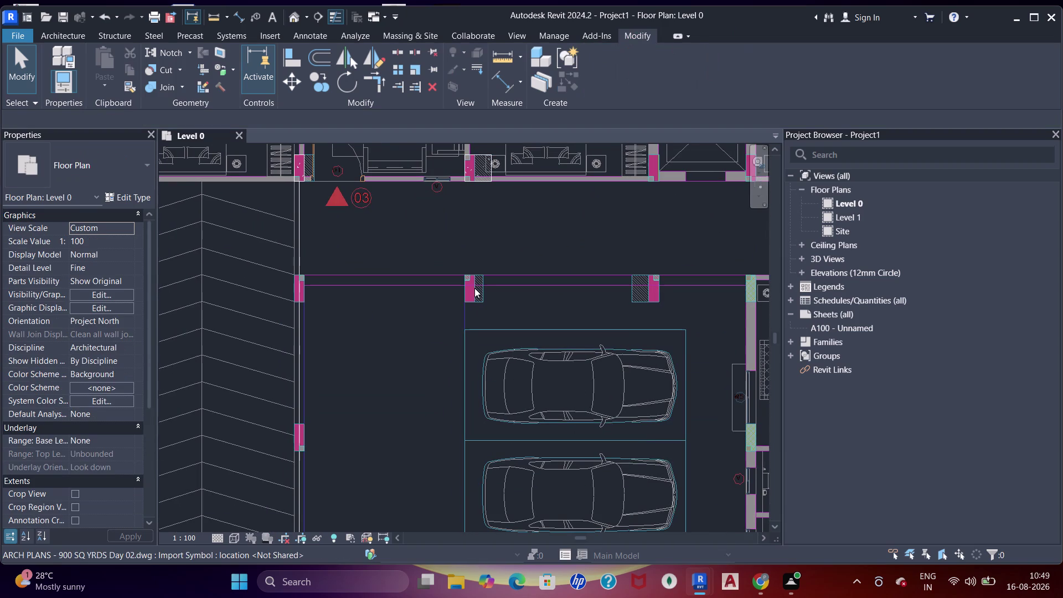
scroll(up, 3)
text(SD)
scroll(down, 3)
middle_drag(475, 290, 475, 293)
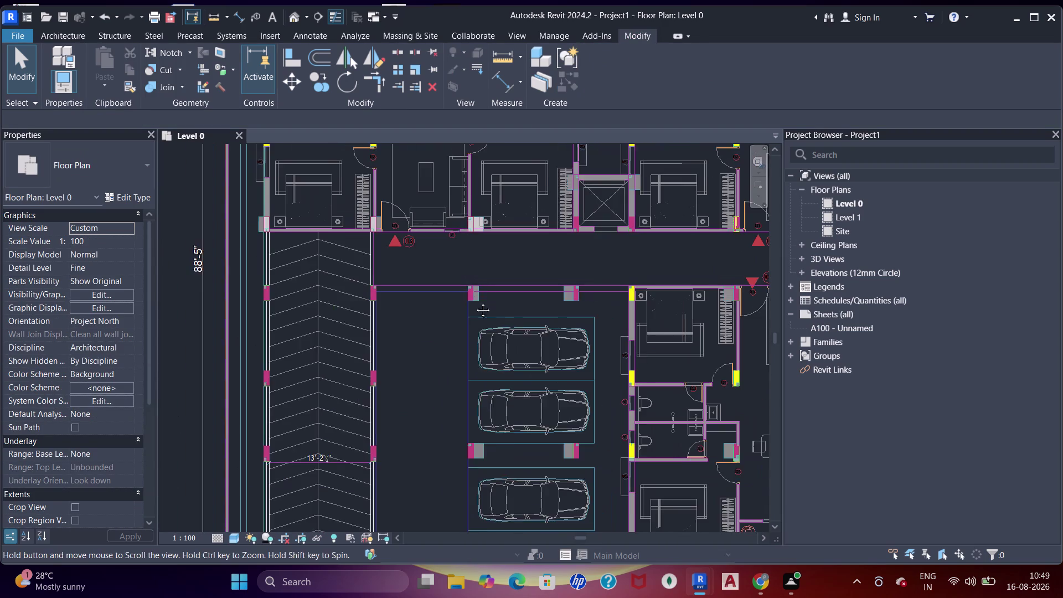
middle_drag(474, 293, 475, 315)
Pan along the wall line past marker 03 toward the upper rooms.
scroll(up, 3)
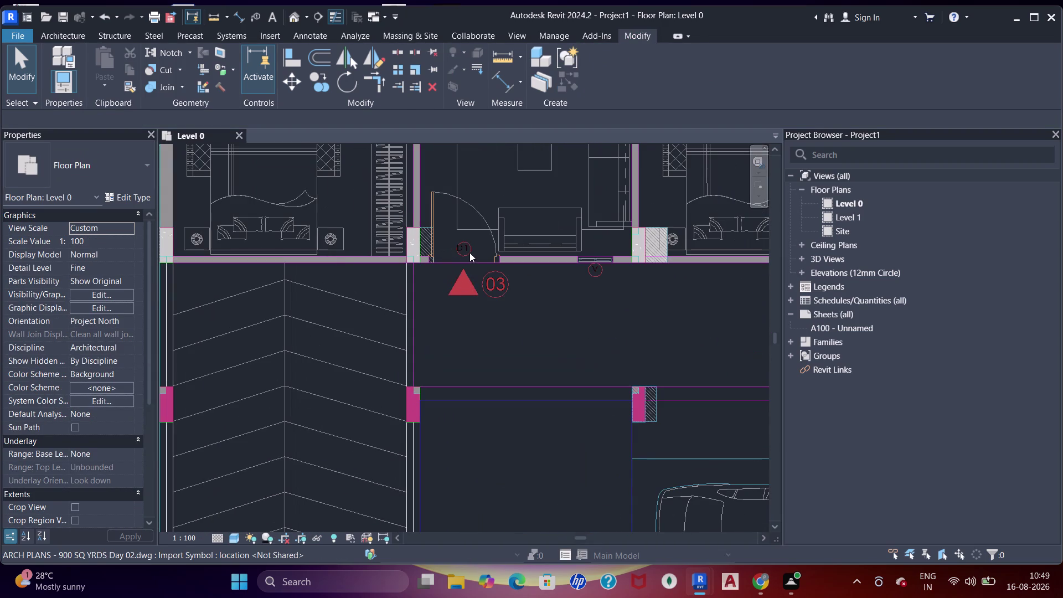
scroll(up, 3)
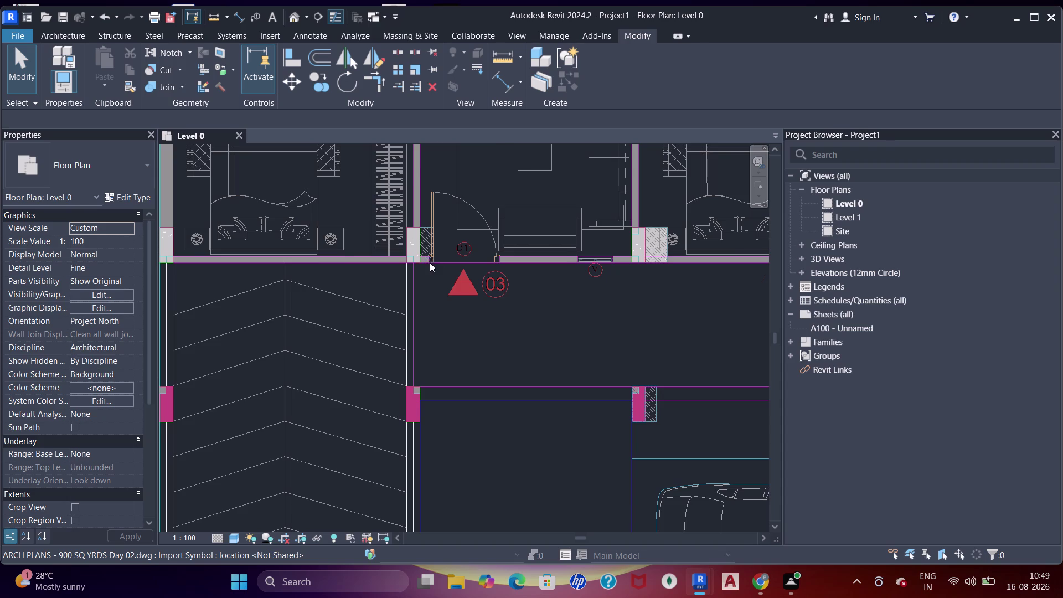
scroll(down, 3)
middle_drag(424, 278, 273, 290)
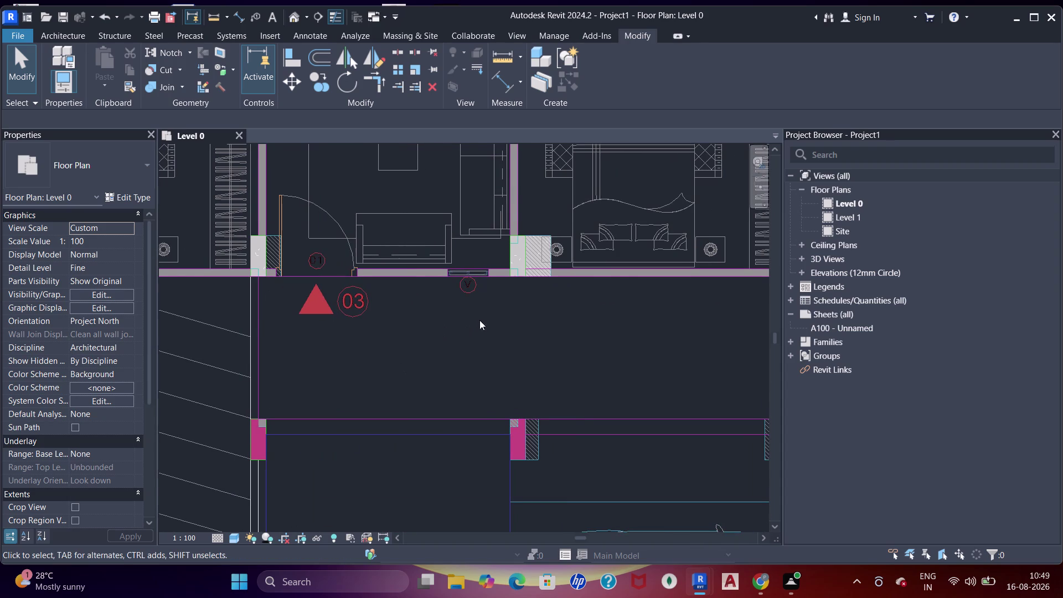
middle_drag(420, 374, 306, 401)
middle_drag(720, 323, 634, 419)
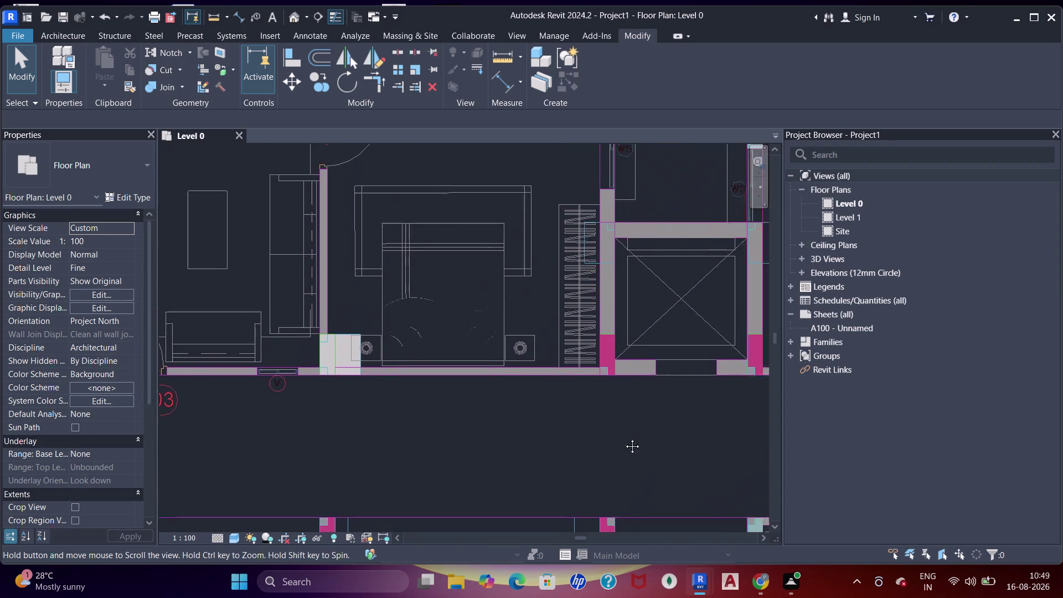
middle_drag(634, 419, 612, 460)
scroll(down, 3)
middle_drag(599, 220, 611, 381)
middle_drag(439, 304, 521, 421)
Zoom to the empty bedroom-side junction and start a concrete column with CL.
scroll(up, 3)
scroll(up, 3)
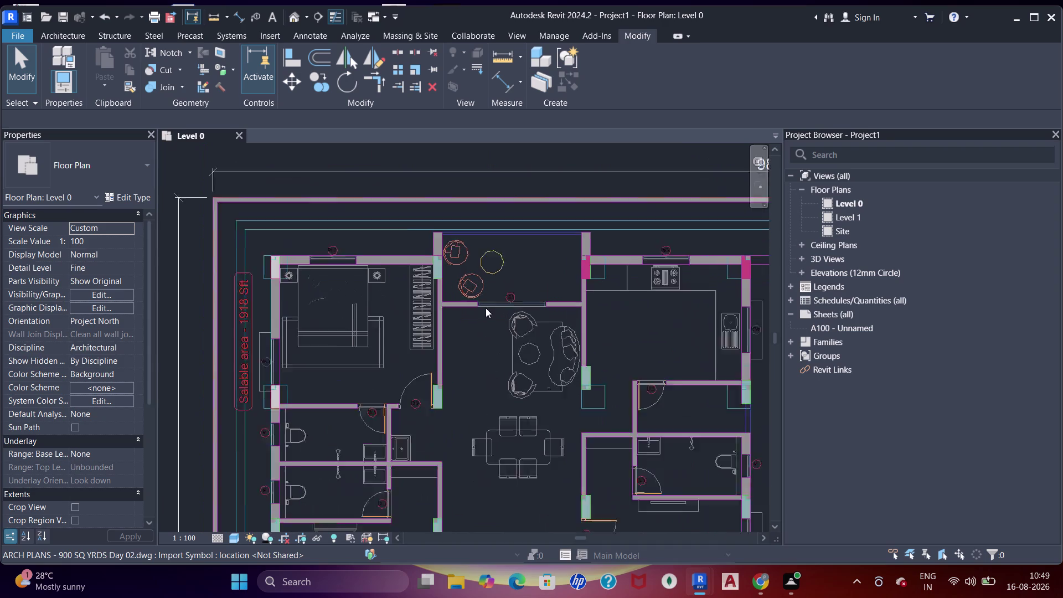
scroll(up, 3)
scroll(up, 3)
scroll(down, 3)
middle_drag(413, 228, 477, 262)
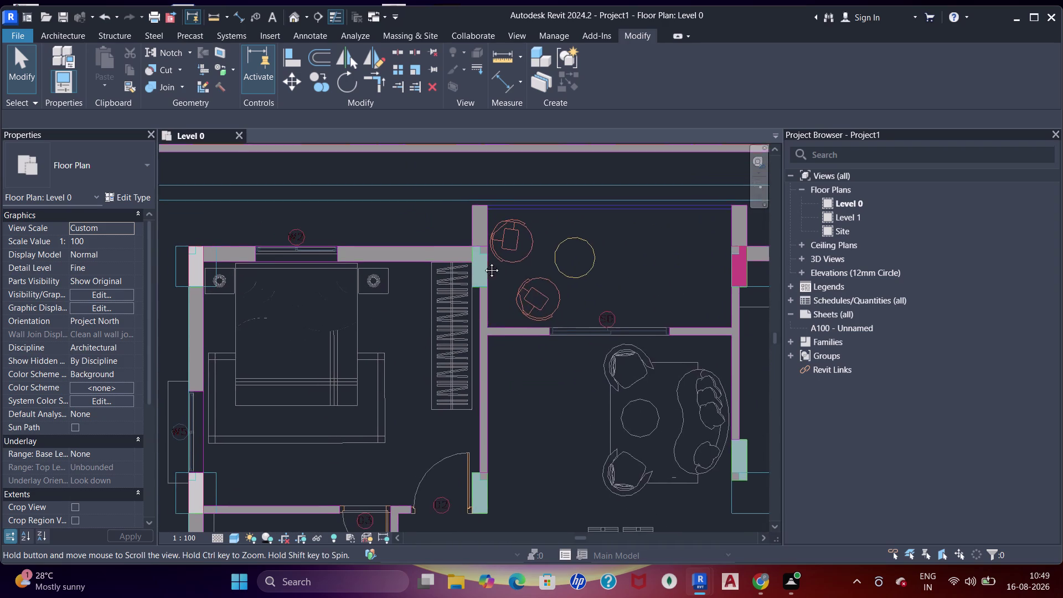
middle_drag(477, 262, 497, 256)
scroll(up, 3)
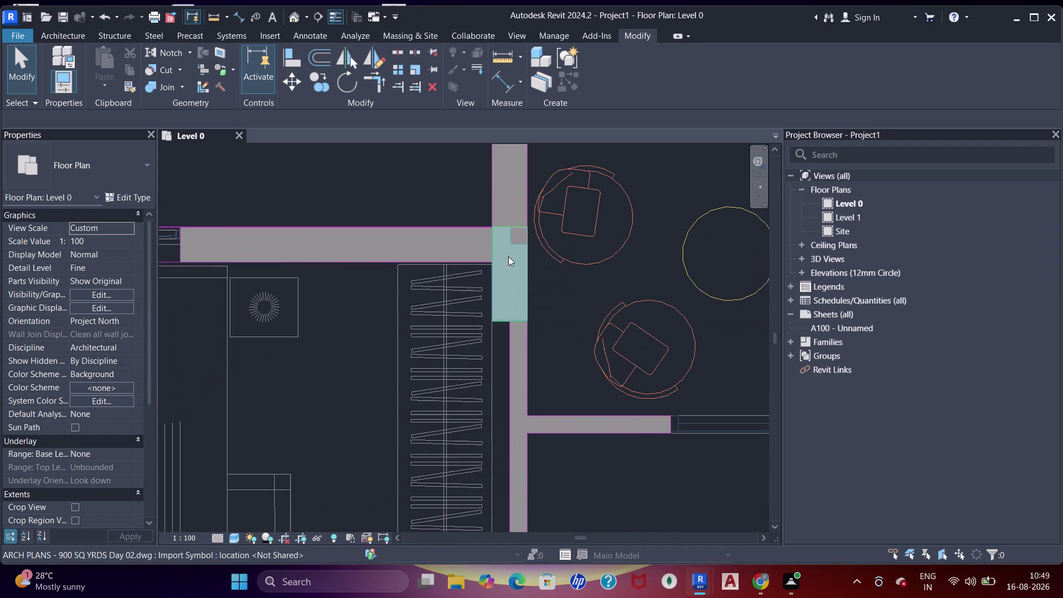
text(CL)
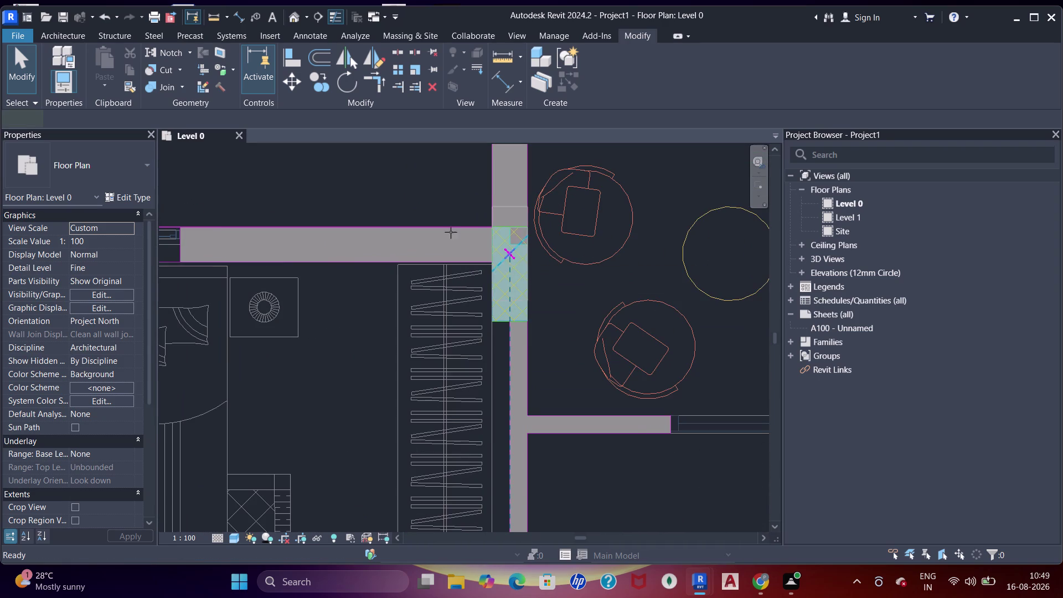
click(83, 158)
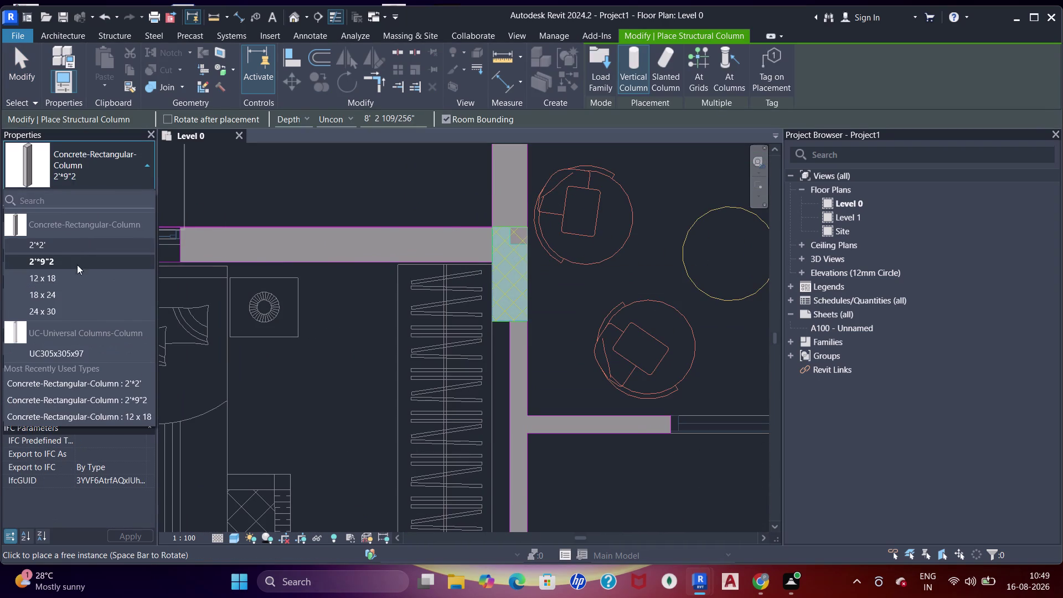
Pick the 2'×9" concrete column type and place a column at the first wall corner.
key(Escape)
click(533, 270)
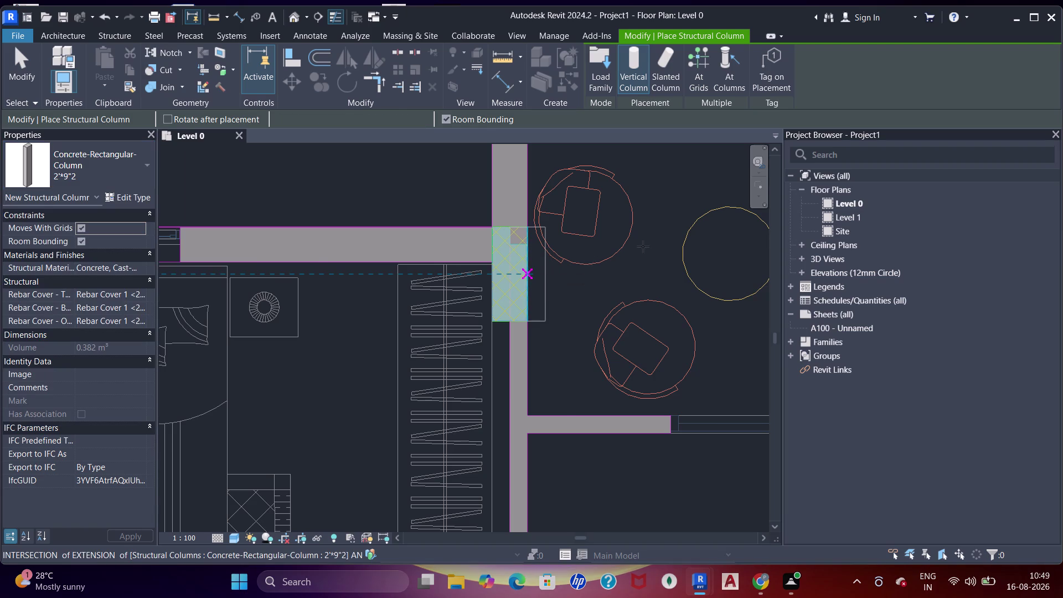
scroll(down, 3)
middle_drag(627, 258, 429, 239)
middle_drag(499, 263, 413, 272)
scroll(up, 3)
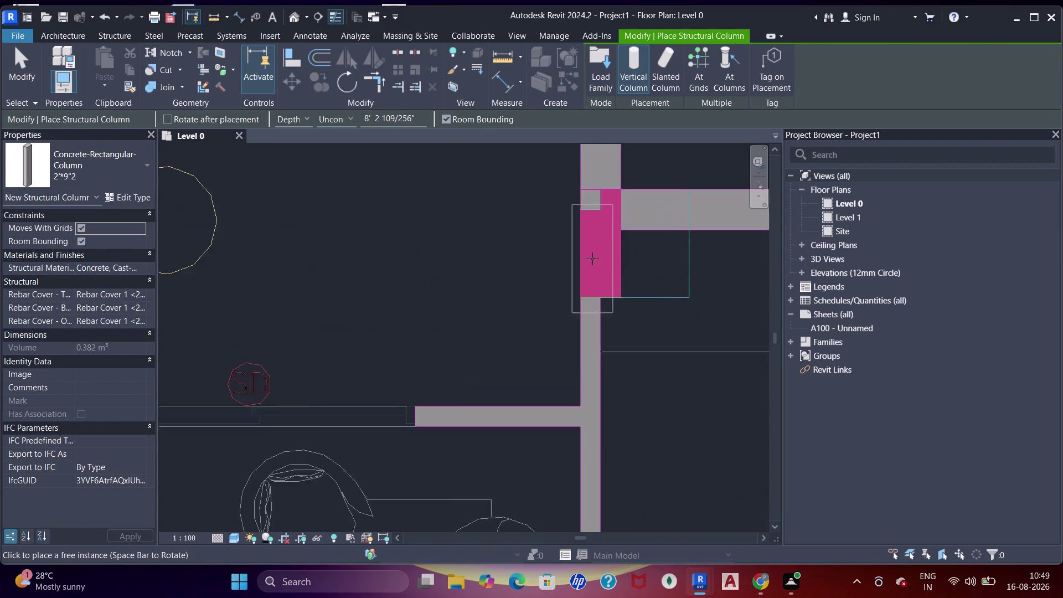
scroll(up, 3)
middle_drag(571, 289, 331, 352)
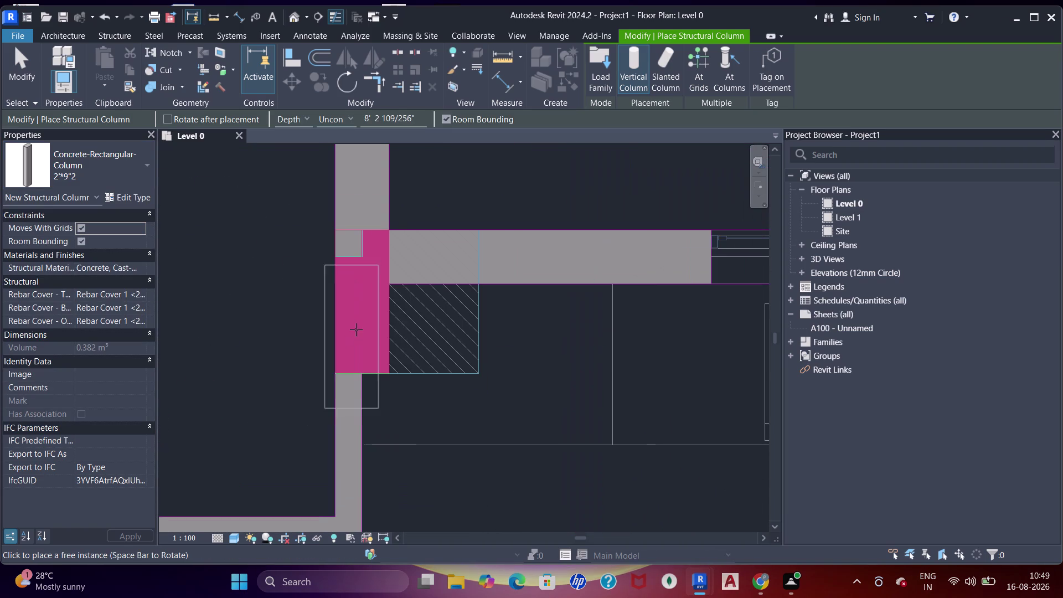
click(383, 306)
Place columns at the T-junction above the kitchen, a nearby junction, and the junction near the chairs.
scroll(down, 3)
middle_drag(457, 309, 322, 297)
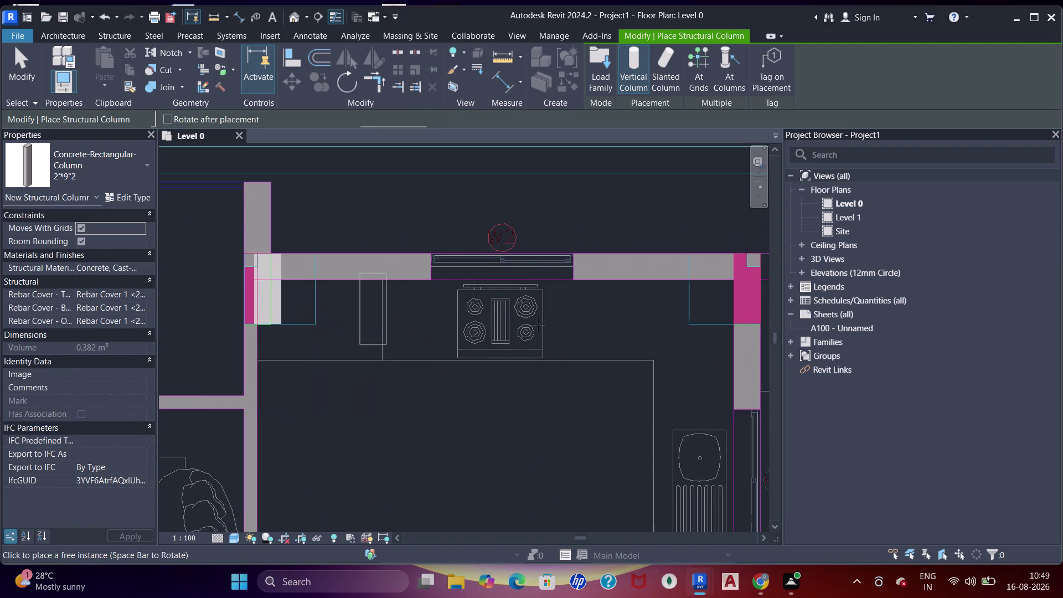
middle_drag(541, 324, 284, 299)
scroll(up, 3)
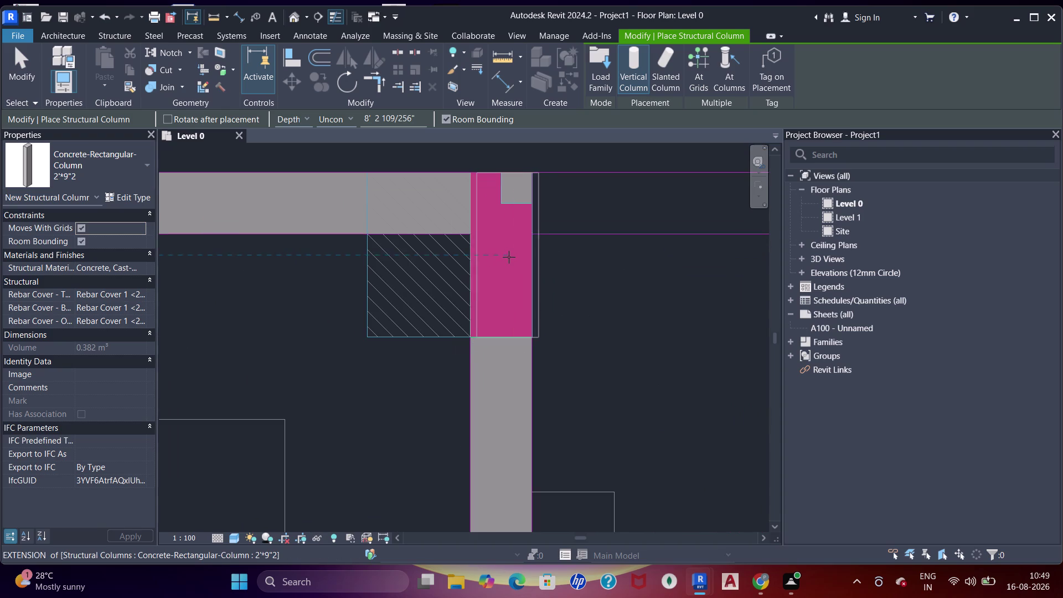
click(514, 257)
scroll(down, 3)
middle_drag(593, 290, 408, 281)
scroll(up, 3)
middle_drag(568, 296, 475, 298)
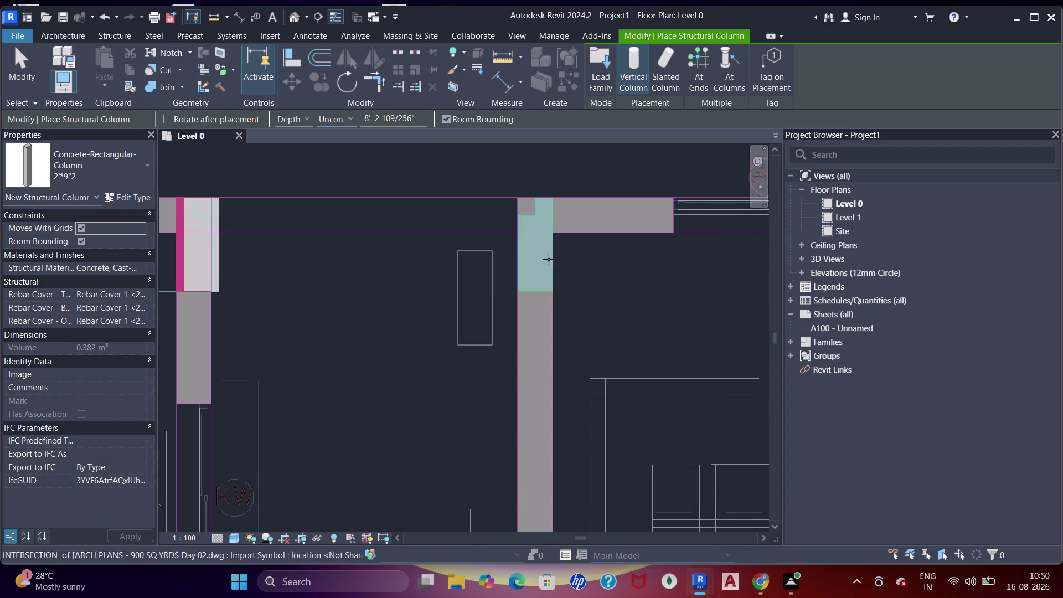
click(556, 245)
scroll(down, 3)
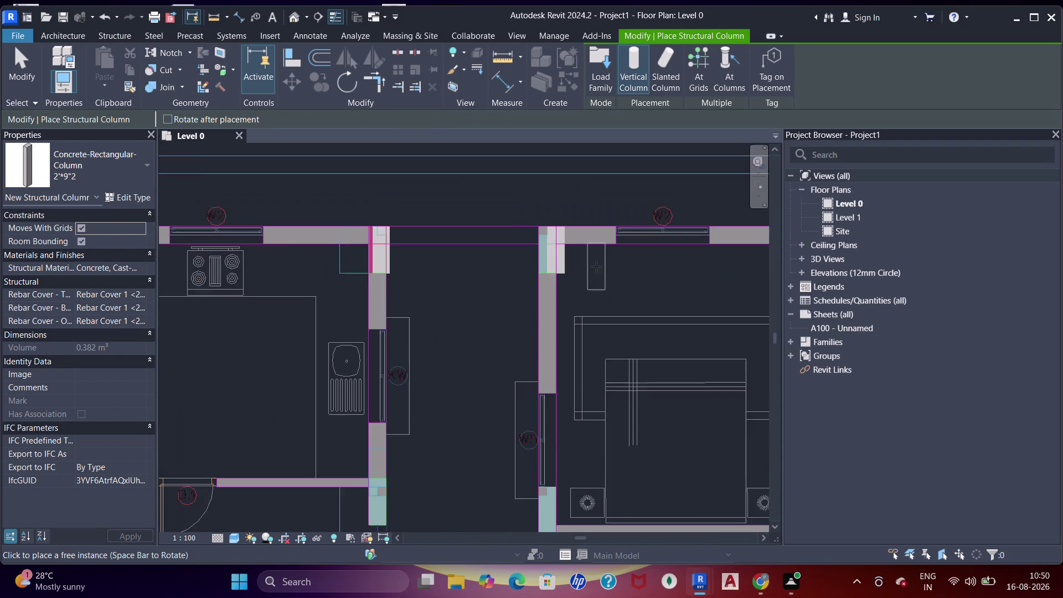
middle_drag(597, 266, 452, 266)
middle_drag(546, 277, 377, 274)
middle_drag(540, 263, 472, 277)
scroll(up, 3)
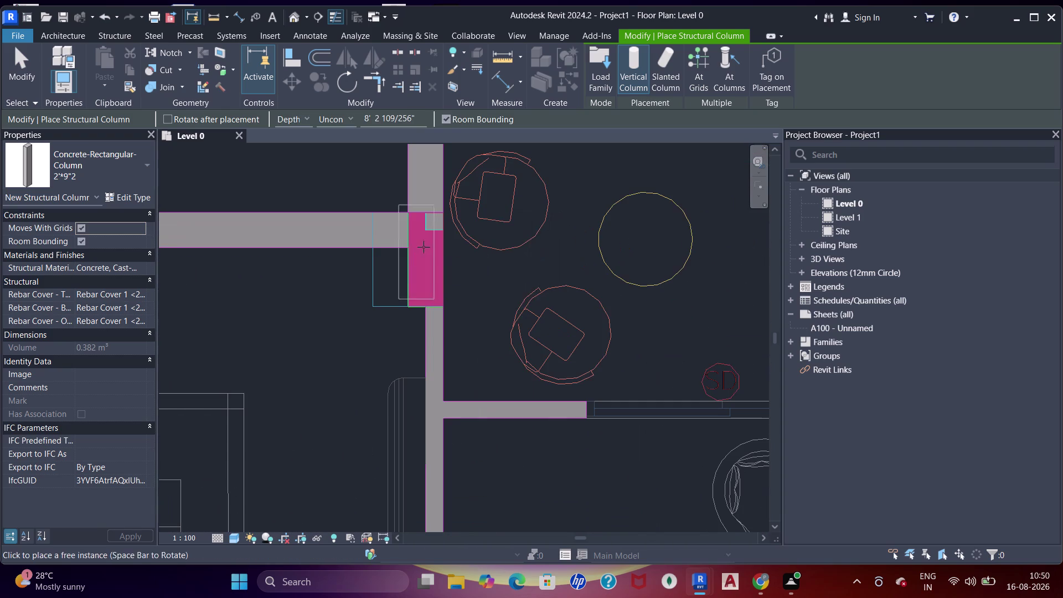
click(446, 259)
Add columns at the kitchen wall corner, the corner by the salable area label, and the hatched junction.
scroll(down, 3)
middle_drag(536, 299, 487, 301)
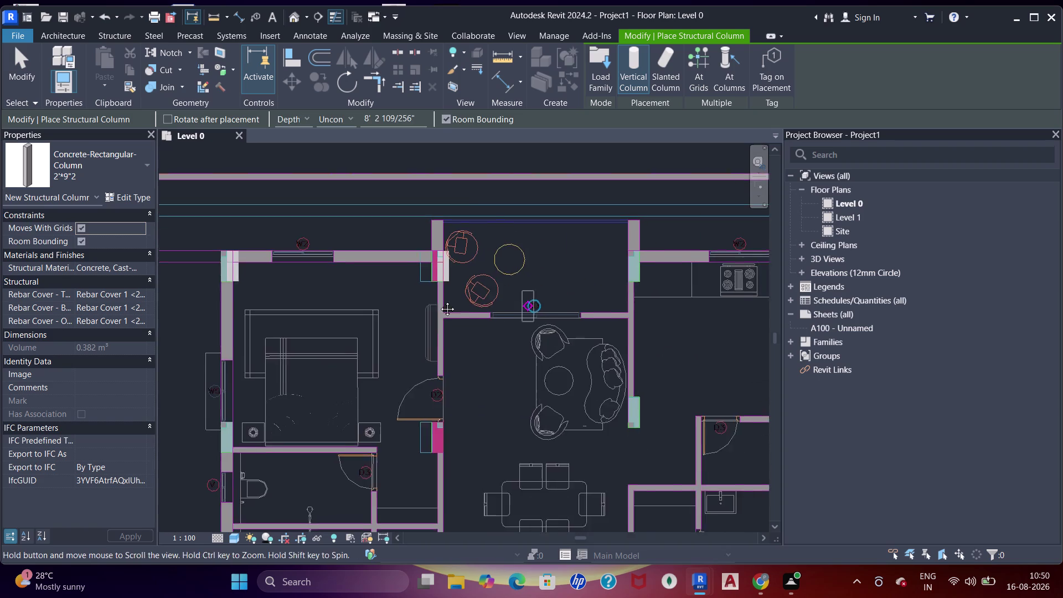
middle_drag(486, 301, 321, 301)
middle_drag(545, 269, 519, 275)
scroll(up, 3)
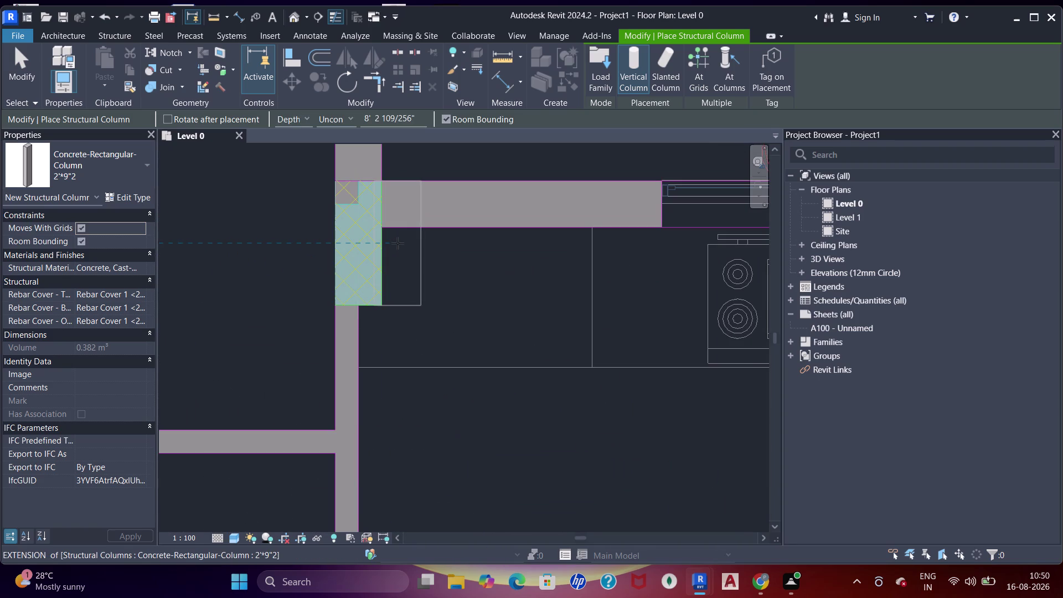
click(397, 243)
scroll(down, 3)
middle_drag(528, 263, 372, 260)
middle_drag(475, 258, 258, 266)
scroll(up, 3)
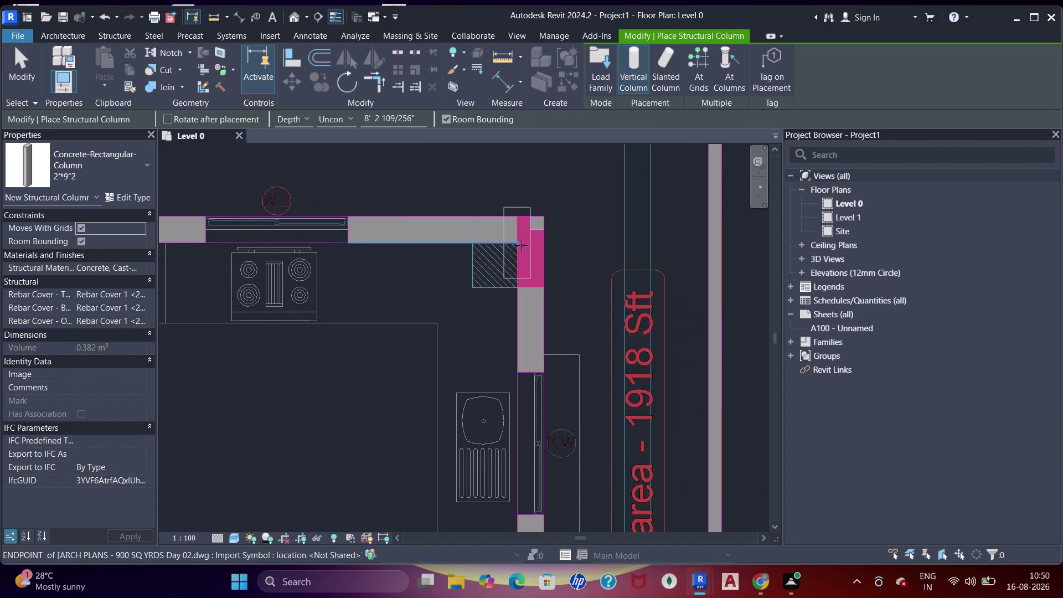
scroll(up, 3)
click(578, 254)
scroll(down, 3)
middle_drag(507, 347, 578, 235)
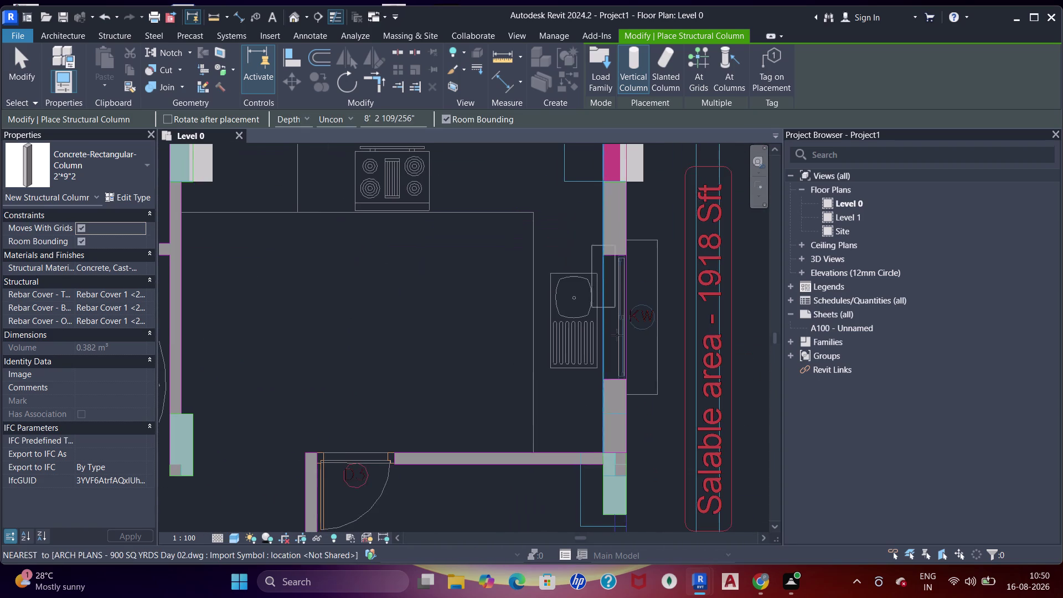
middle_drag(619, 264, 620, 229)
middle_drag(649, 389, 624, 264)
scroll(up, 3)
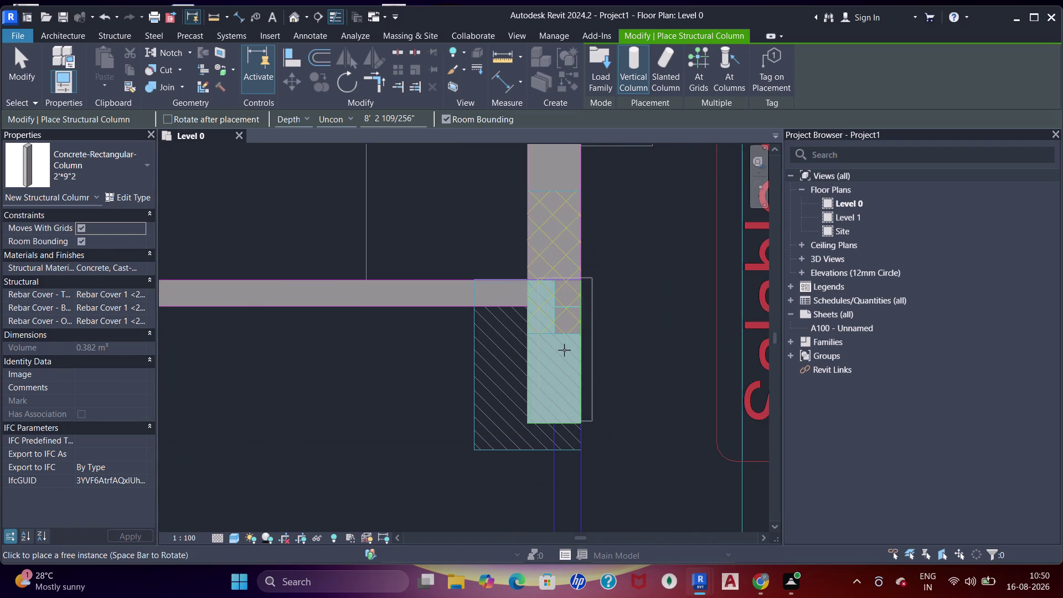
click(585, 351)
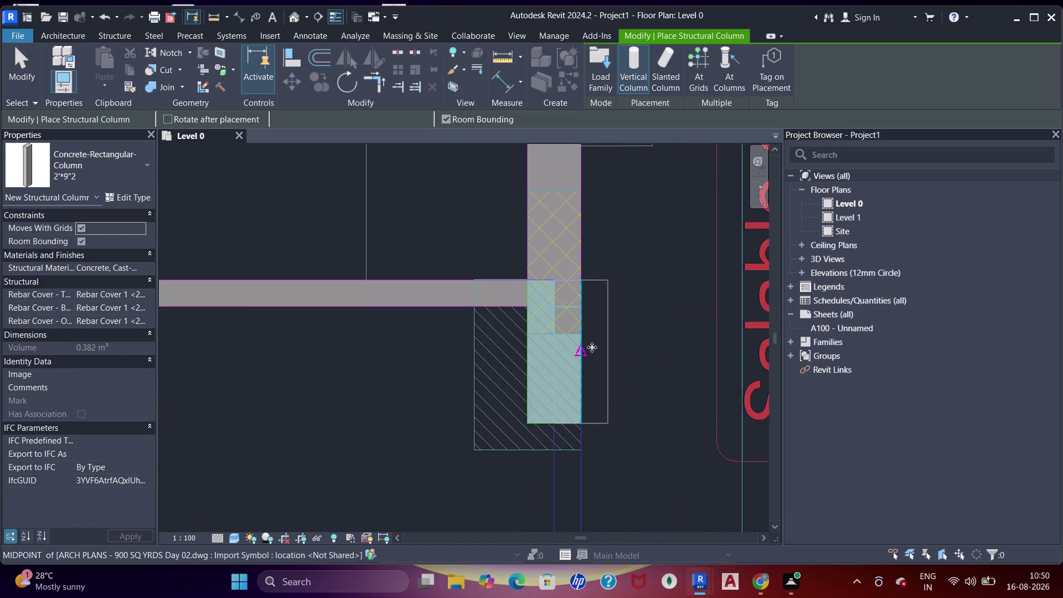
Place a column at the junction above W5 and a rotated column at the next wall corner.
scroll(down, 3)
middle_drag(607, 388, 596, 263)
middle_drag(603, 450, 606, 326)
middle_drag(602, 408, 608, 306)
scroll(up, 3)
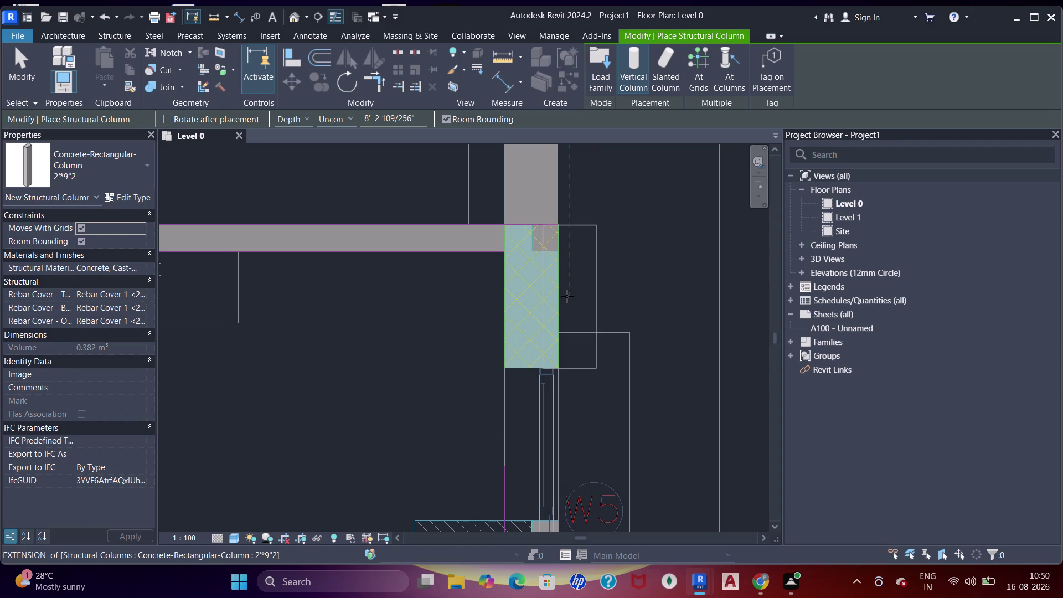
click(538, 311)
scroll(down, 3)
middle_drag(544, 393, 543, 354)
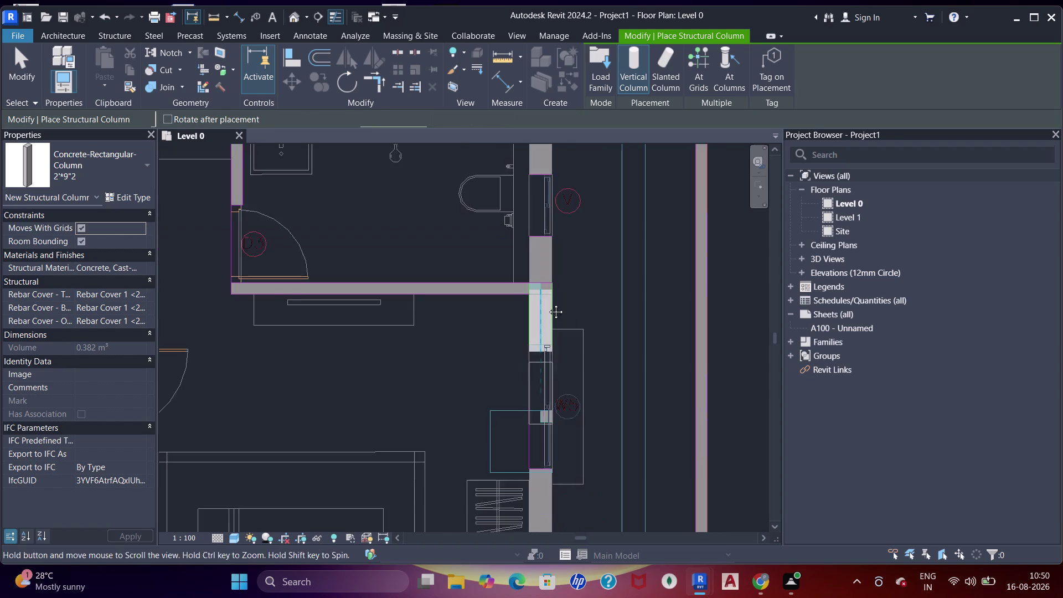
middle_drag(544, 353, 549, 277)
middle_drag(553, 387, 562, 253)
scroll(up, 3)
middle_drag(561, 404, 552, 266)
scroll(up, 3)
key(space)
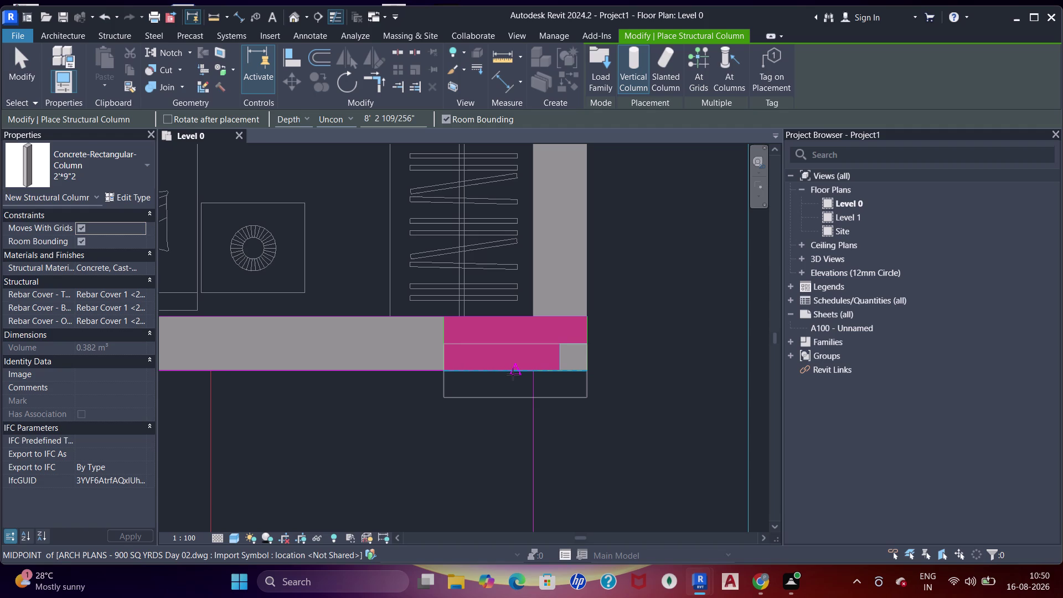
click(513, 374)
Place a column at the next wall junction and a rotated column at the junction near D1.
scroll(down, 3)
middle_drag(419, 380, 558, 374)
middle_drag(368, 407, 520, 378)
scroll(up, 3)
scroll(down, 3)
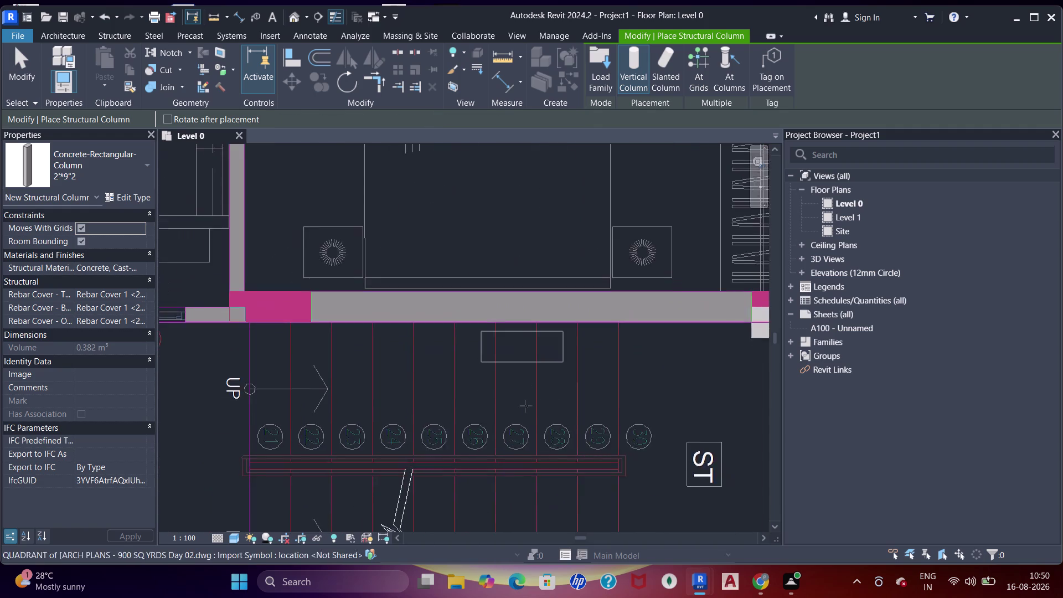
middle_drag(526, 406, 611, 400)
scroll(up, 3)
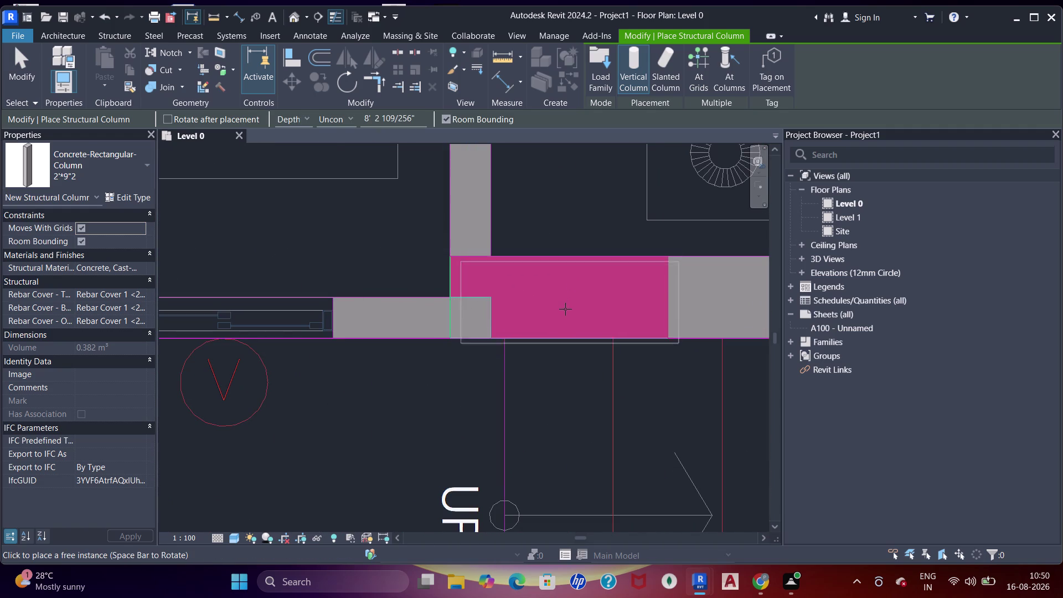
click(561, 313)
scroll(down, 3)
middle_drag(453, 382, 568, 364)
middle_drag(371, 382, 402, 383)
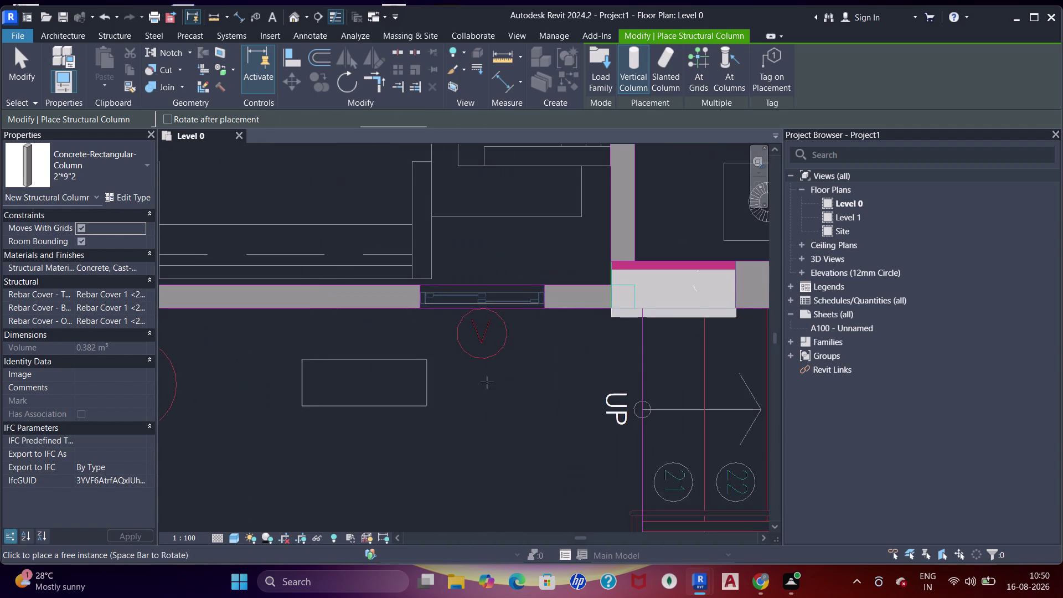
middle_drag(402, 382, 567, 380)
scroll(up, 3)
scroll(down, 3)
middle_drag(441, 372, 561, 364)
middle_drag(396, 362, 644, 362)
scroll(up, 3)
key(space)
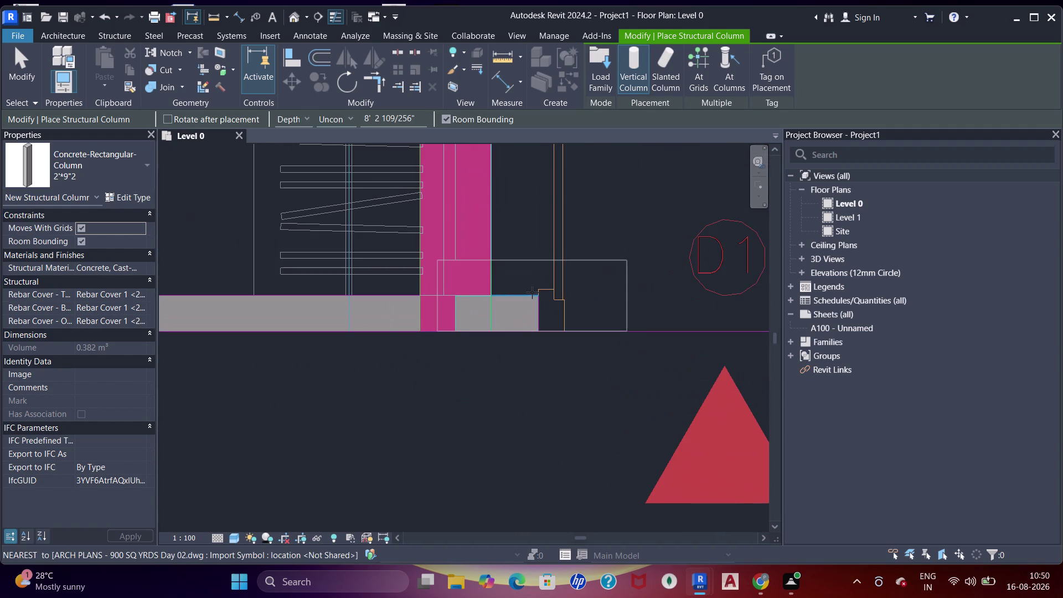
middle_drag(518, 270, 507, 395)
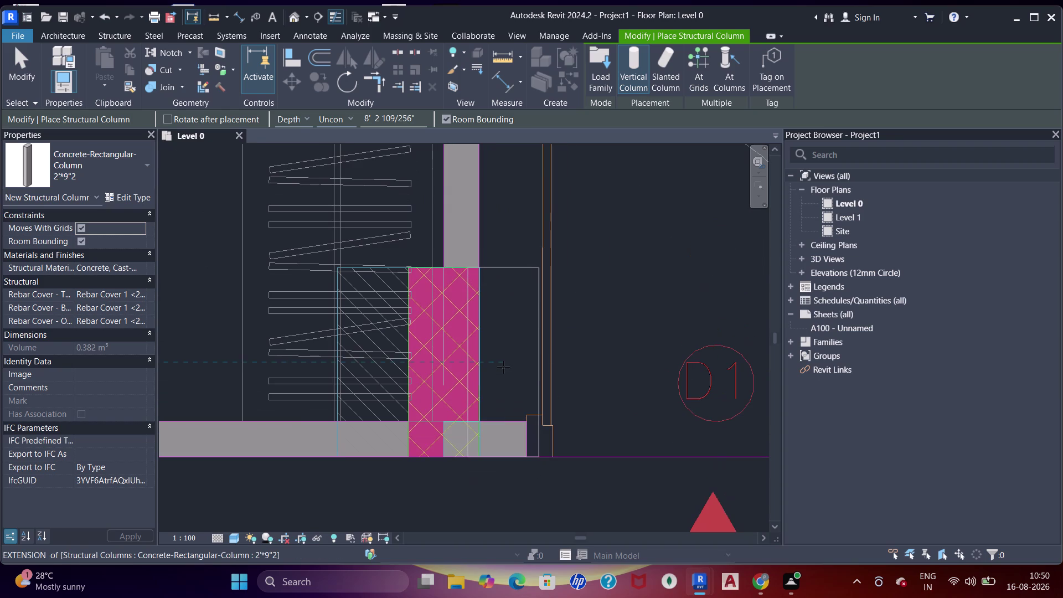
click(504, 366)
Add columns at two more wall corners and at a wall end.
scroll(down, 3)
middle_drag(395, 389, 568, 381)
middle_drag(355, 370, 438, 367)
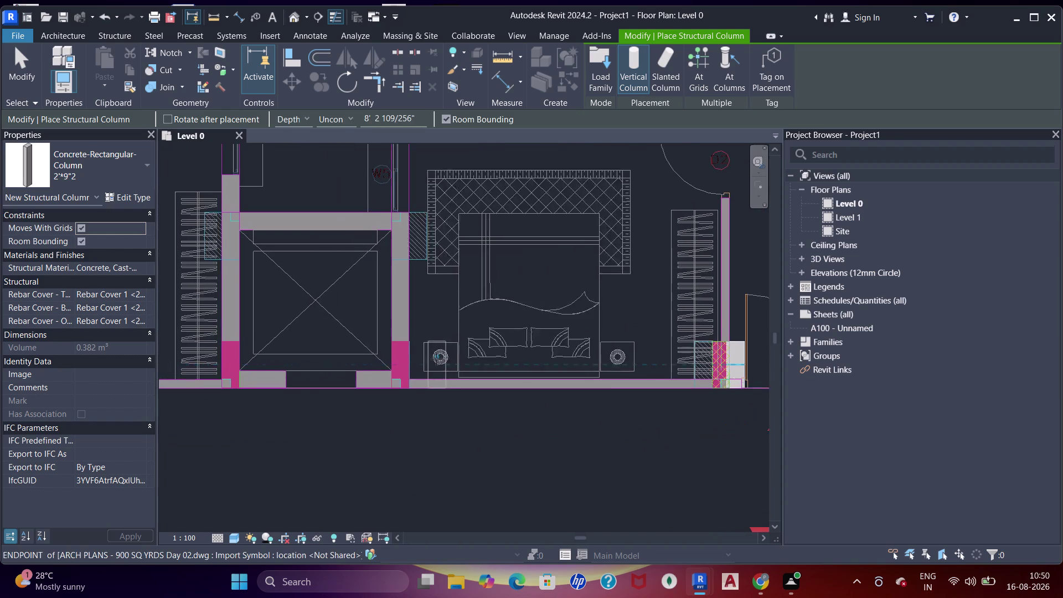
scroll(up, 3)
click(378, 369)
scroll(down, 3)
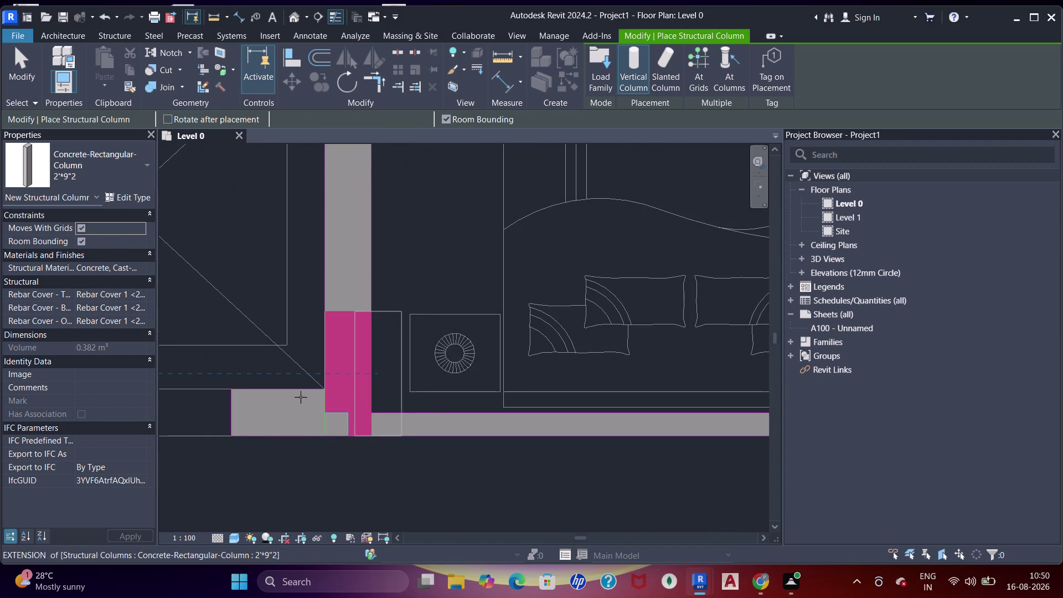
middle_drag(299, 398, 544, 386)
middle_drag(464, 380, 515, 380)
scroll(up, 3)
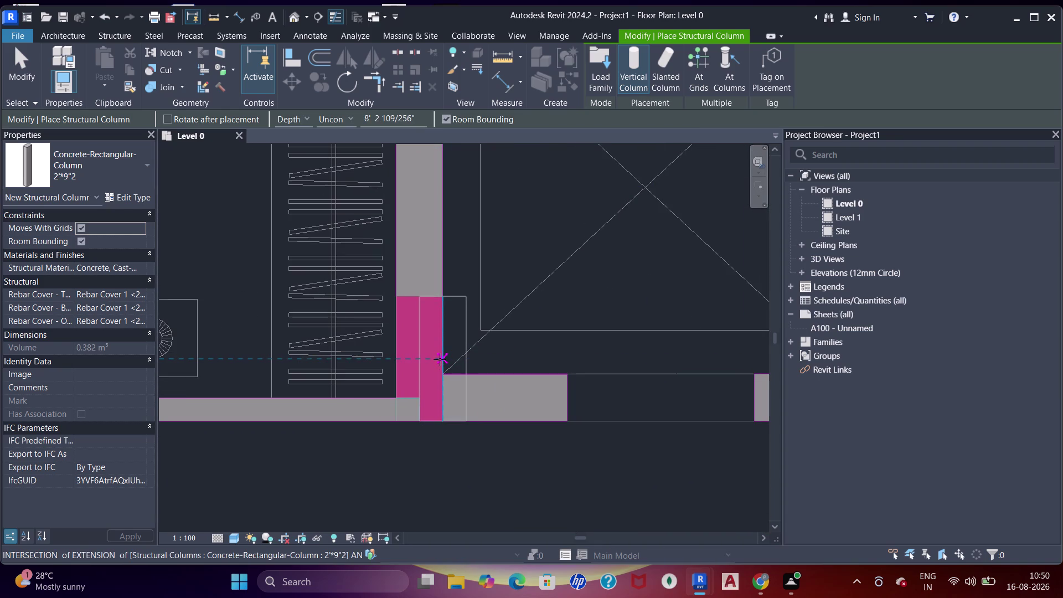
click(440, 359)
scroll(down, 3)
middle_drag(303, 359, 580, 355)
middle_drag(403, 366, 477, 369)
scroll(down, 3)
middle_drag(388, 385, 444, 261)
middle_drag(412, 387, 493, 313)
scroll(up, 3)
scroll(up, 3)
middle_drag(506, 329, 341, 411)
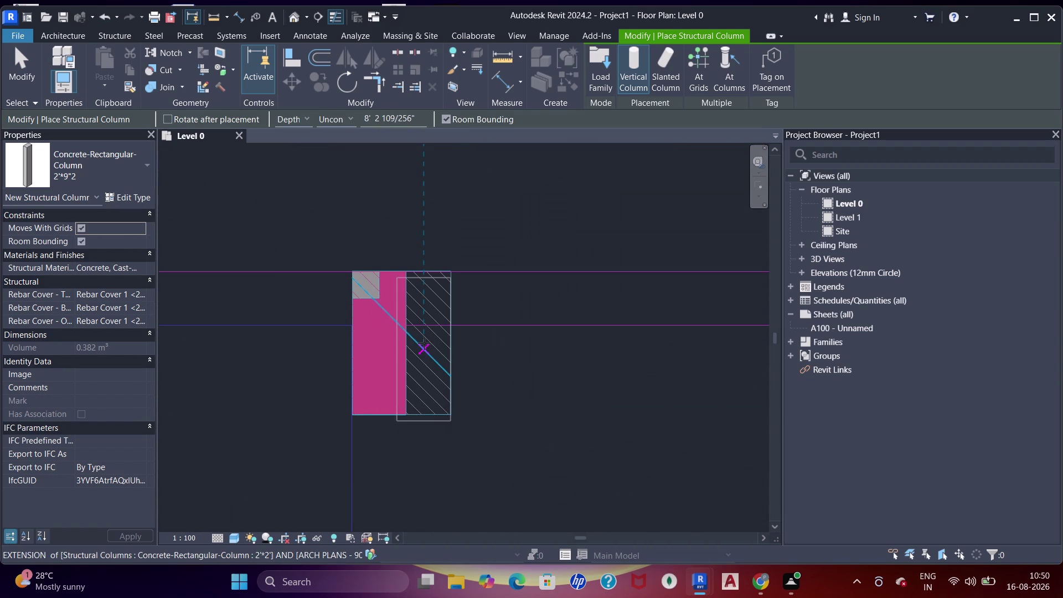
click(379, 383)
Place columns at two wall ends and at the wall corner by the bedroom.
scroll(down, 3)
middle_drag(361, 373, 465, 360)
middle_drag(285, 388, 650, 379)
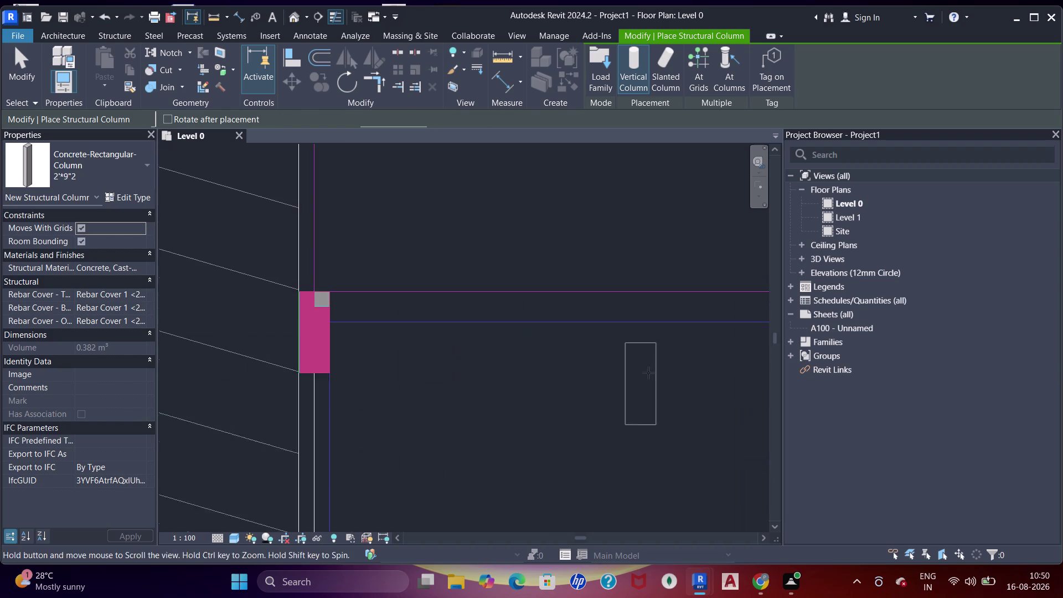
middle_drag(333, 397, 424, 410)
click(414, 367)
scroll(down, 3)
middle_drag(487, 372, 459, 367)
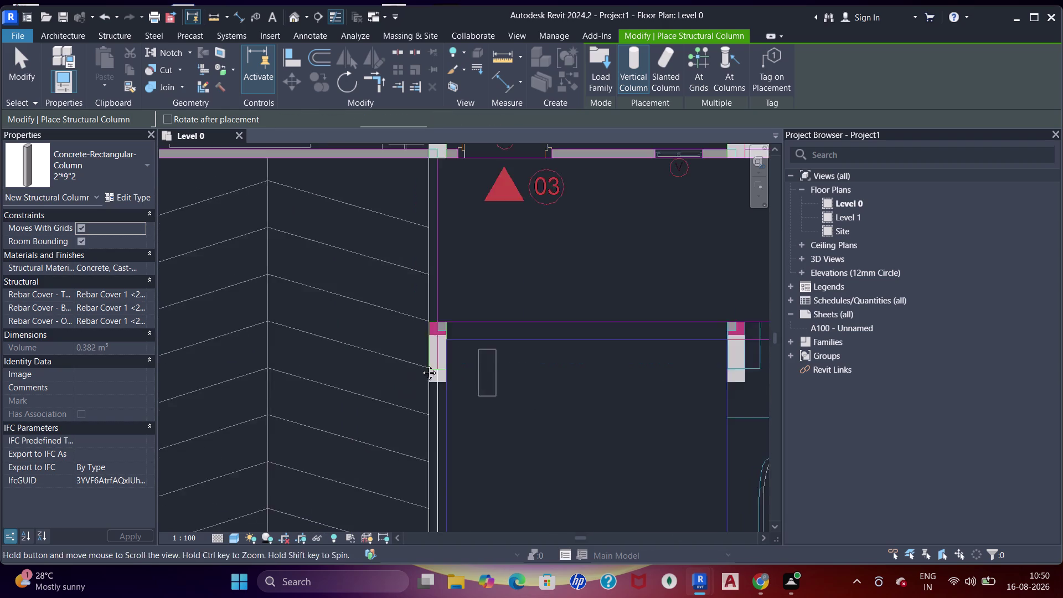
middle_drag(458, 368, 257, 343)
middle_drag(486, 341, 344, 339)
scroll(up, 3)
middle_drag(561, 354, 274, 356)
scroll(up, 3)
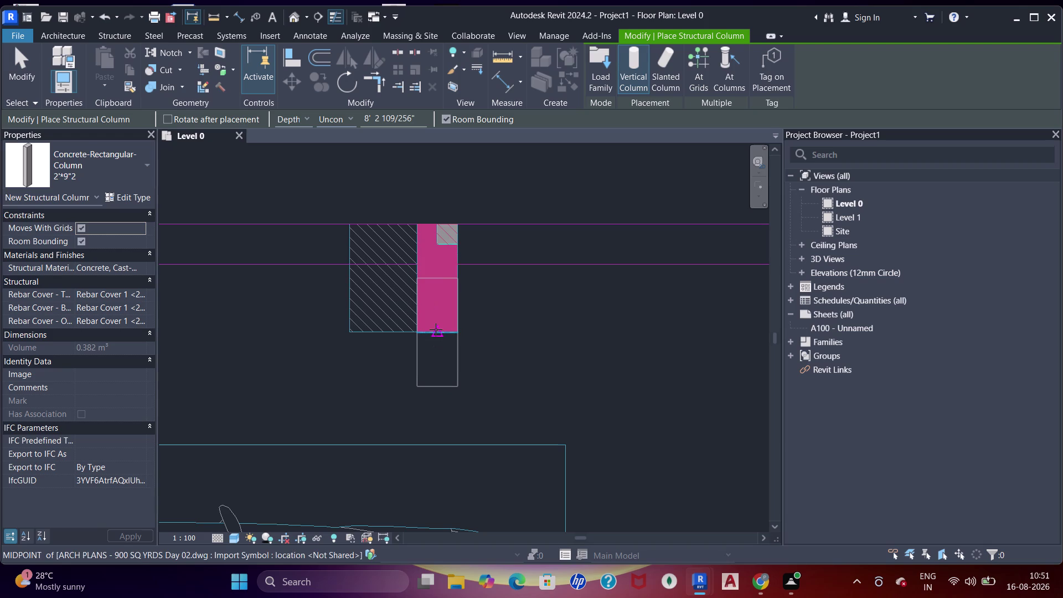
click(437, 325)
scroll(down, 3)
middle_drag(444, 328, 346, 320)
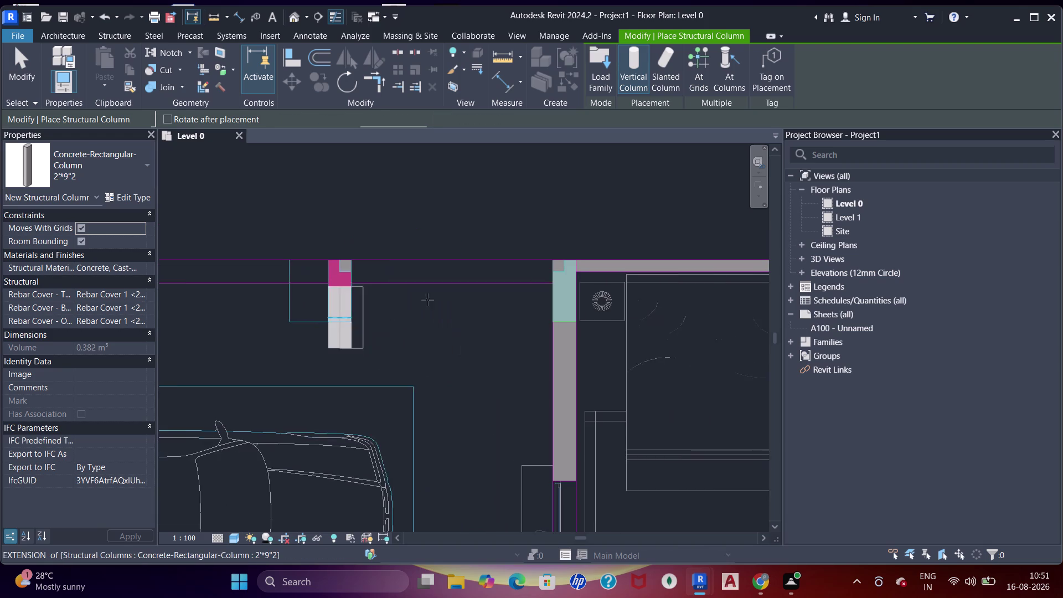
scroll(down, 3)
middle_drag(486, 315, 361, 296)
scroll(up, 3)
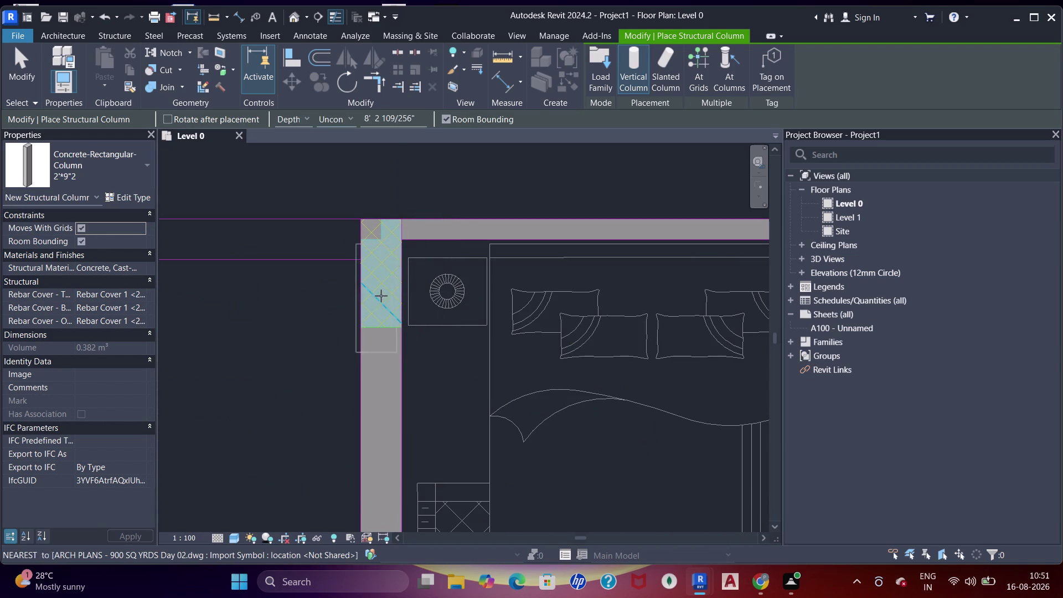
click(383, 296)
Add columns at the other junction near D1, a rotated junction, and the kitchen wall corner.
scroll(down, 3)
middle_drag(420, 299, 334, 298)
middle_drag(466, 306, 303, 306)
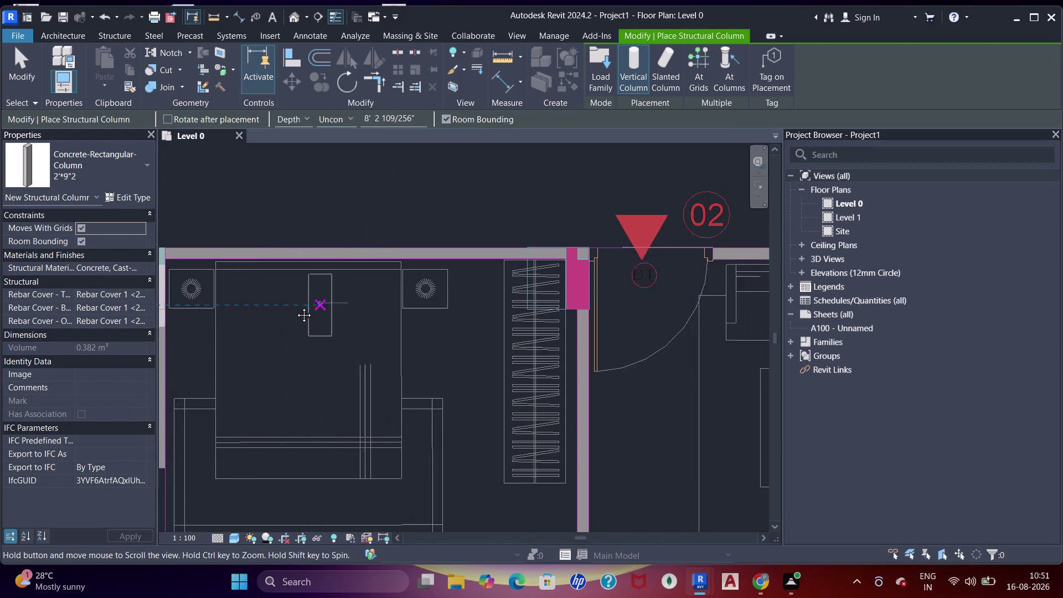
middle_drag(303, 307, 296, 307)
scroll(up, 3)
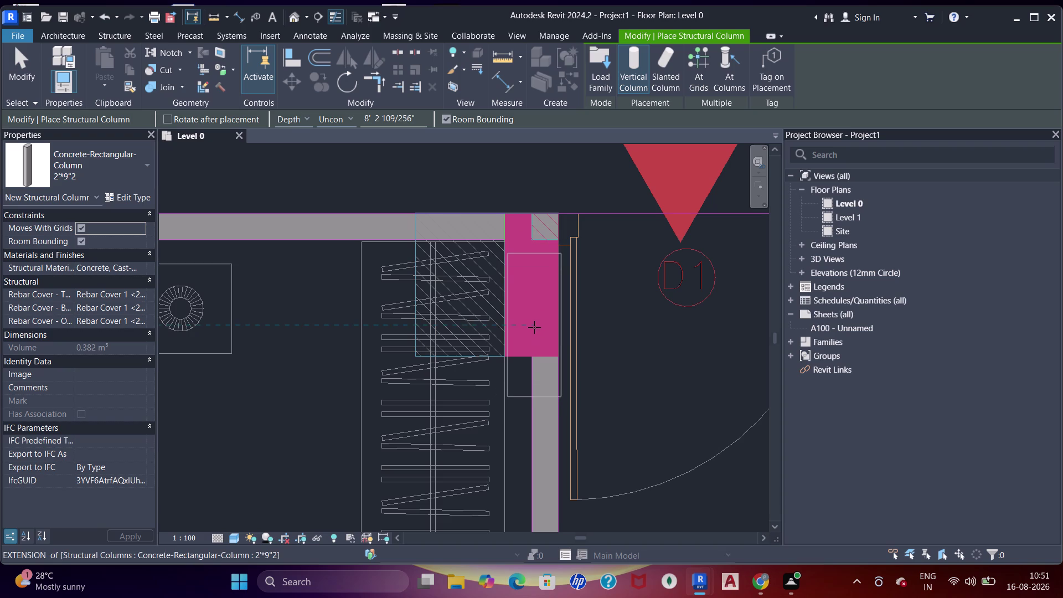
click(553, 320)
scroll(down, 3)
middle_drag(516, 334, 539, 286)
middle_drag(499, 352, 531, 277)
scroll(down, 3)
middle_drag(590, 287, 331, 316)
middle_drag(512, 315, 412, 328)
scroll(up, 3)
key(space)
key(space)
click(437, 241)
scroll(down, 3)
middle_drag(535, 281, 380, 282)
middle_drag(574, 288, 479, 300)
scroll(up, 3)
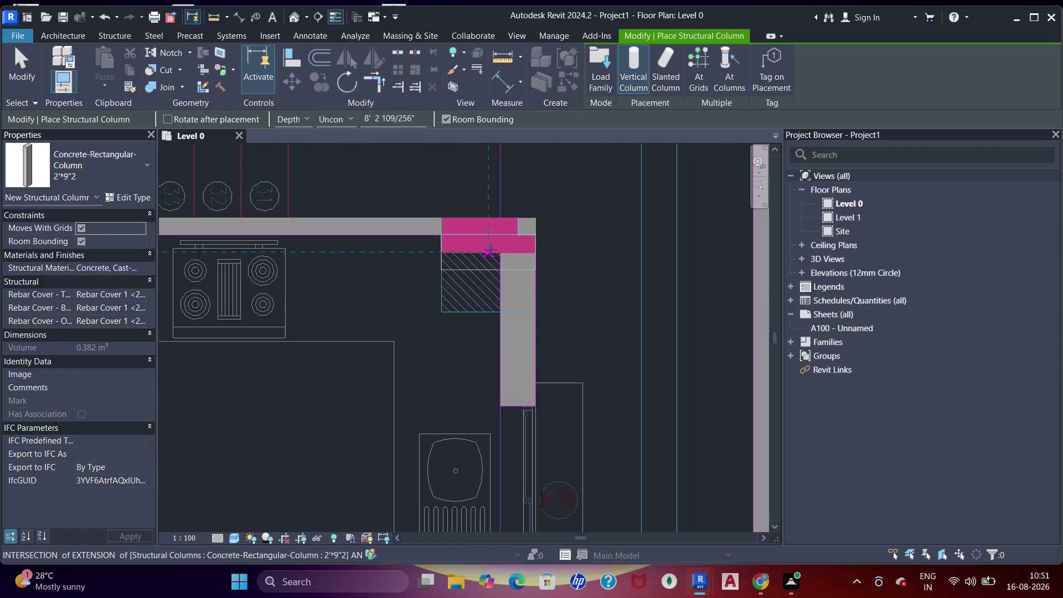
click(489, 251)
Place columns at a wall corner, a rotated wall end, and the wall end near D2.
scroll(down, 3)
middle_drag(484, 296, 505, 241)
middle_drag(489, 385, 511, 322)
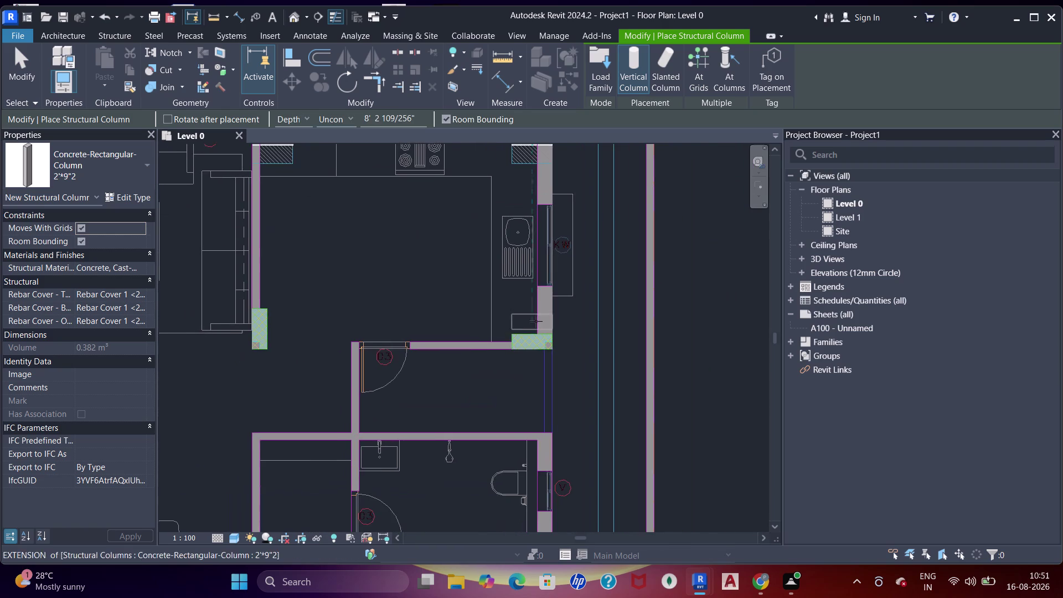
scroll(up, 3)
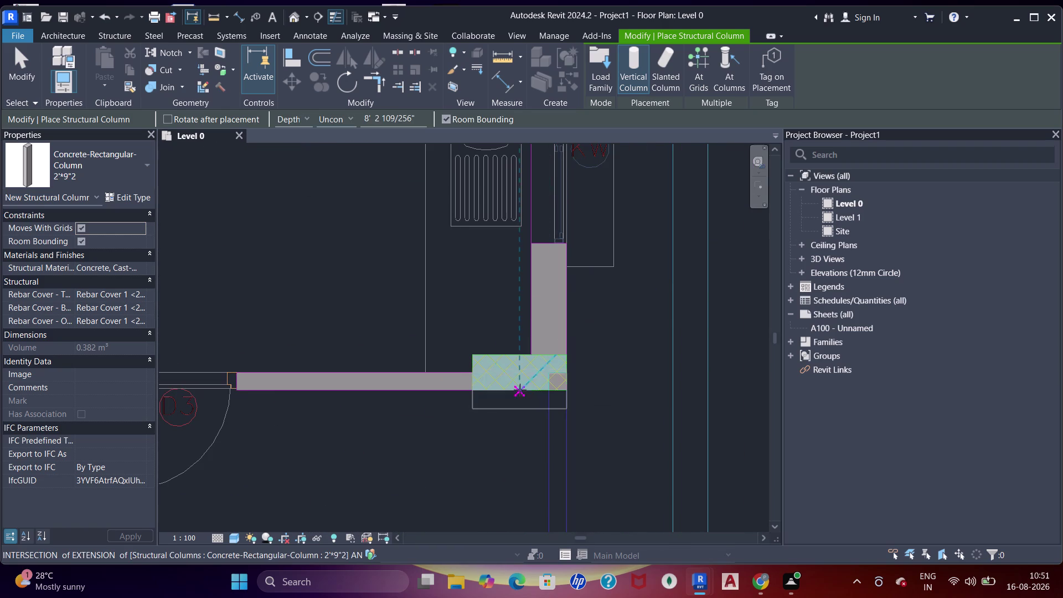
click(520, 390)
scroll(down, 3)
middle_drag(419, 378, 604, 364)
middle_drag(525, 377, 536, 371)
scroll(up, 3)
key(space)
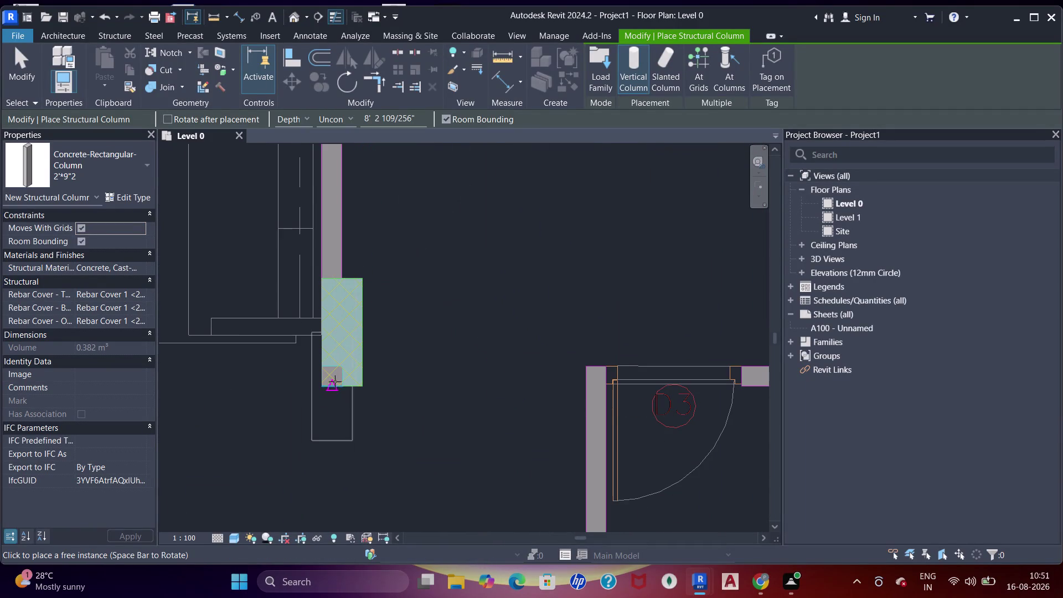
click(342, 371)
scroll(down, 3)
middle_drag(377, 444, 411, 314)
scroll(down, 3)
middle_drag(438, 357, 455, 286)
middle_drag(297, 301, 449, 347)
scroll(up, 3)
middle_drag(358, 281, 406, 356)
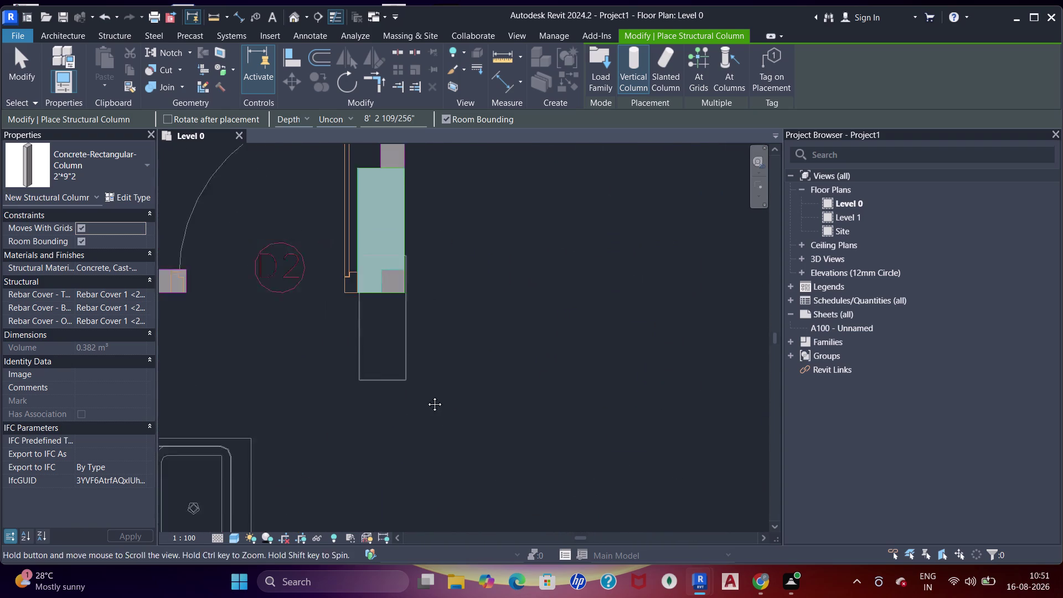
middle_drag(406, 356, 448, 443)
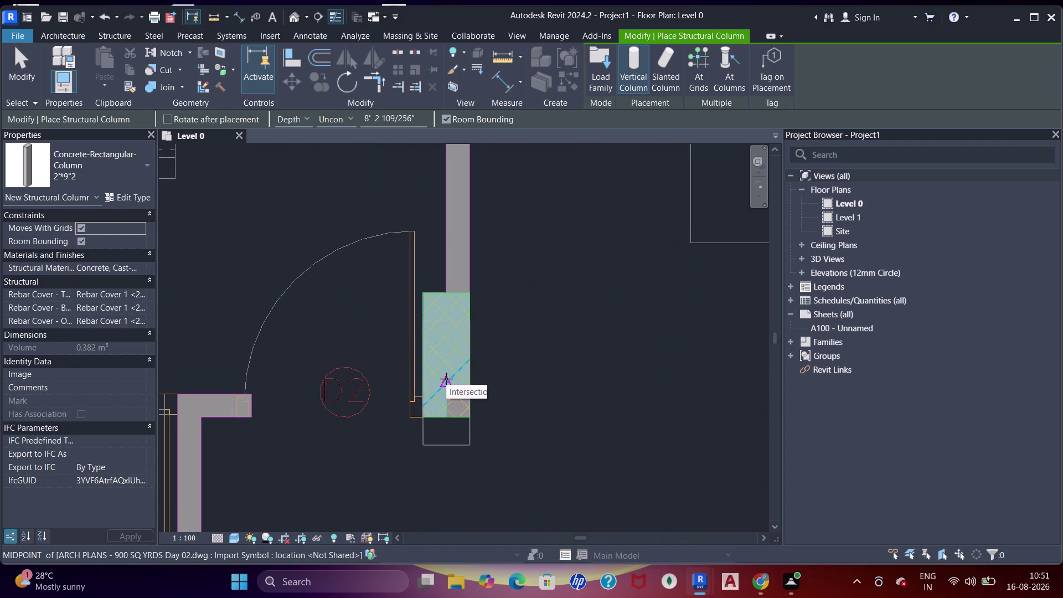
click(447, 379)
Place a column at one more wall junction and pan toward the parking-side bedroom.
scroll(down, 3)
middle_drag(344, 394, 585, 371)
middle_drag(421, 377, 440, 385)
middle_drag(290, 374, 392, 371)
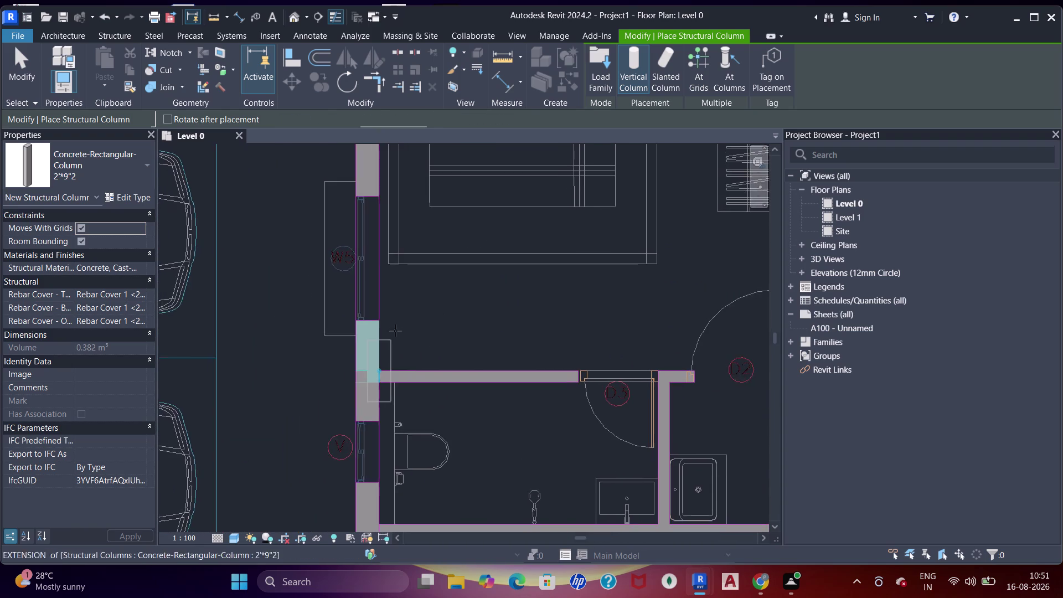
scroll(up, 3)
click(347, 416)
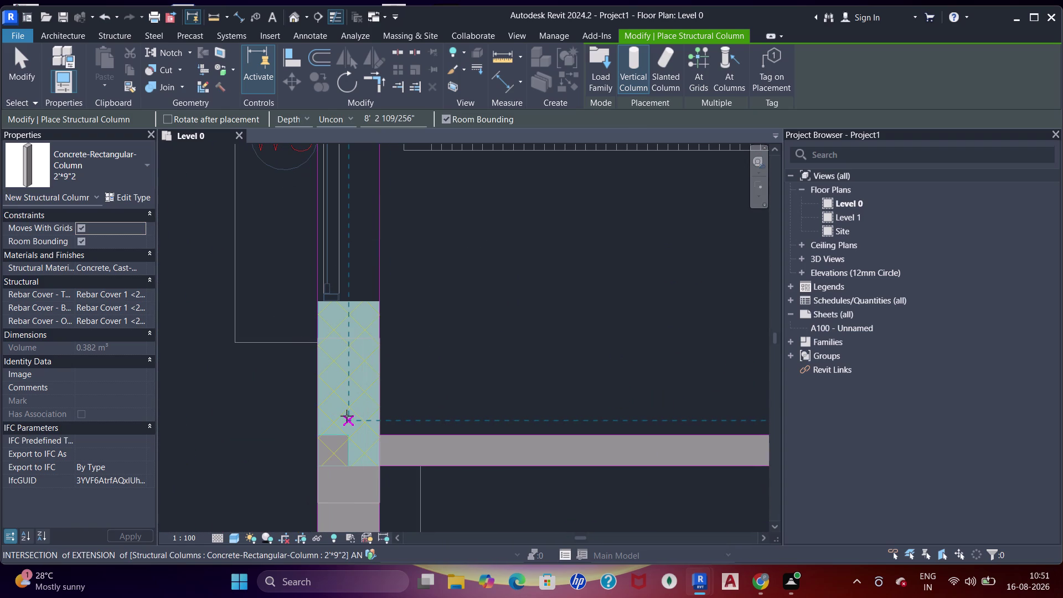
scroll(down, 3)
middle_drag(291, 404, 502, 404)
middle_drag(391, 401, 400, 406)
scroll(down, 3)
middle_drag(429, 394, 456, 489)
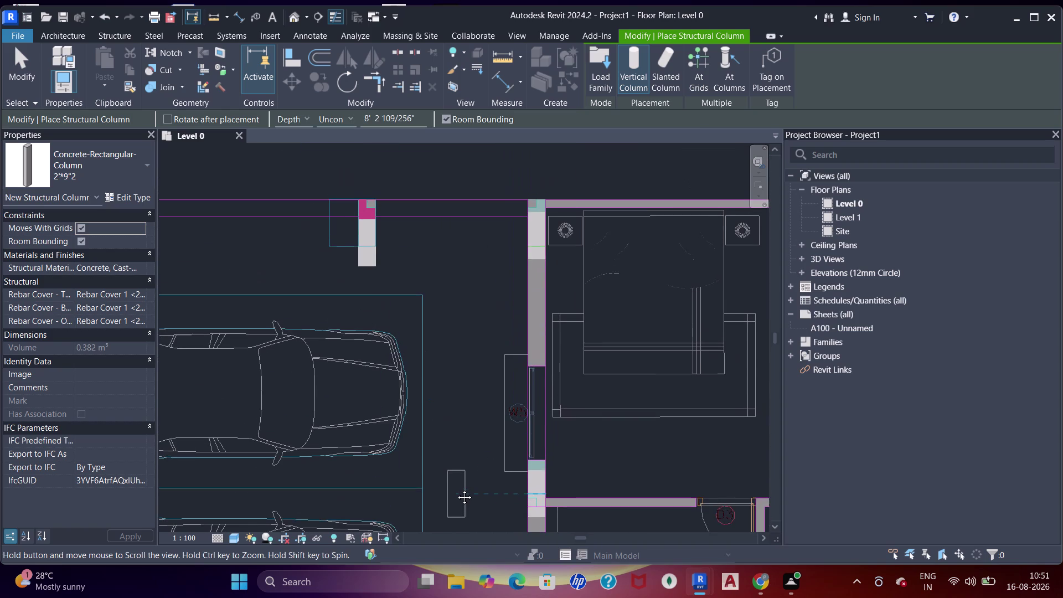
Place concrete columns between the parking bays and at a parking bay edge.
middle_drag(456, 489, 512, 269)
scroll(down, 3)
middle_drag(478, 337, 538, 275)
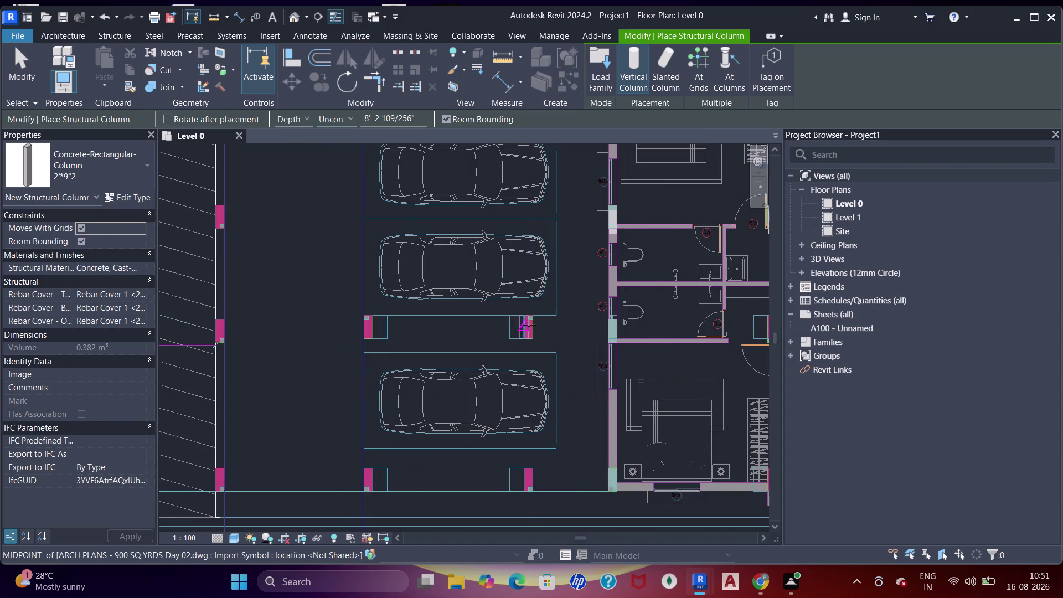
scroll(up, 3)
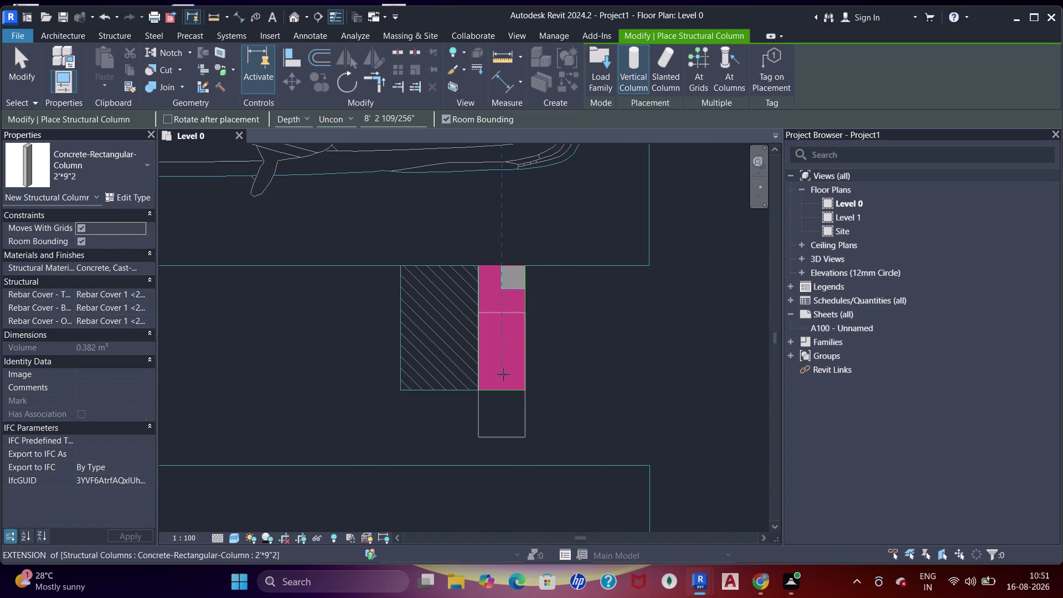
click(504, 374)
scroll(down, 3)
middle_drag(416, 333, 560, 323)
scroll(up, 3)
middle_drag(172, 355, 254, 412)
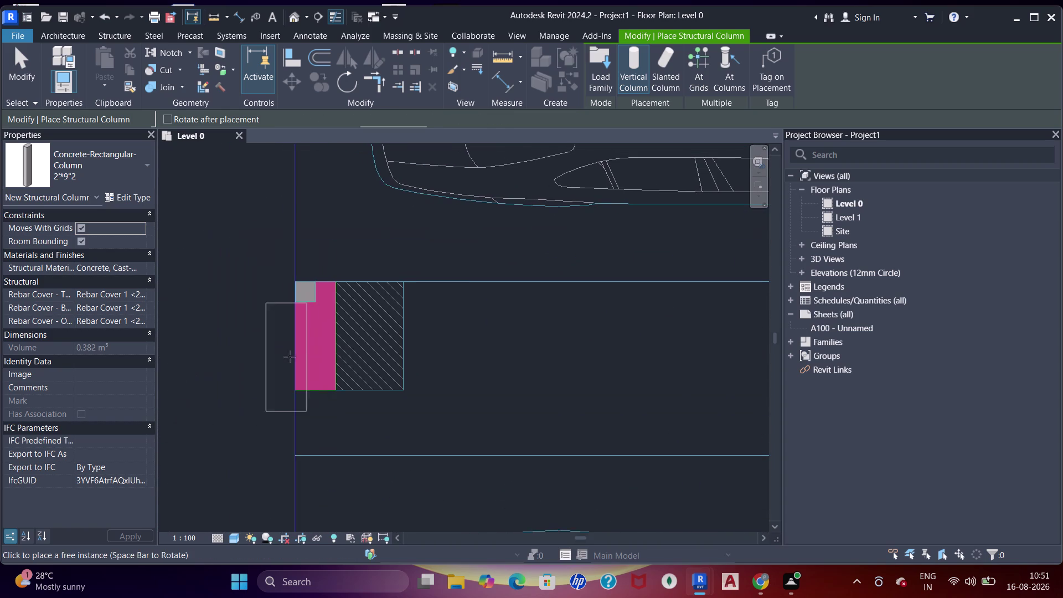
click(317, 365)
Review the placed columns, then add columns at a wall junction and a wall end.
scroll(down, 3)
middle_drag(312, 243, 312, 443)
scroll(up, 3)
middle_drag(340, 326, 343, 497)
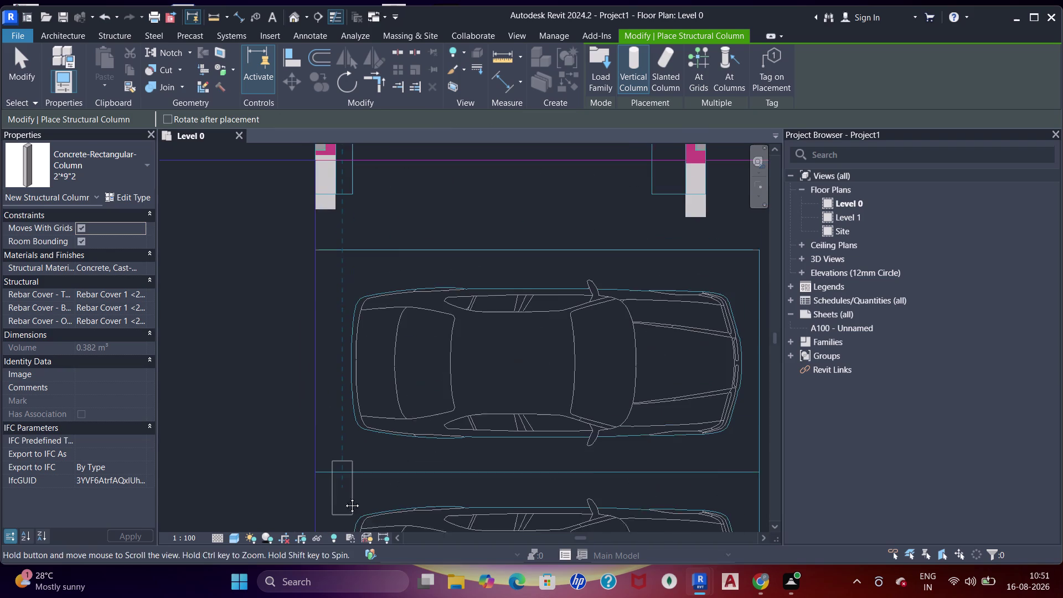
middle_drag(342, 498, 343, 498)
middle_drag(327, 266, 323, 331)
scroll(down, 3)
middle_drag(348, 415, 463, 193)
middle_drag(487, 389, 499, 292)
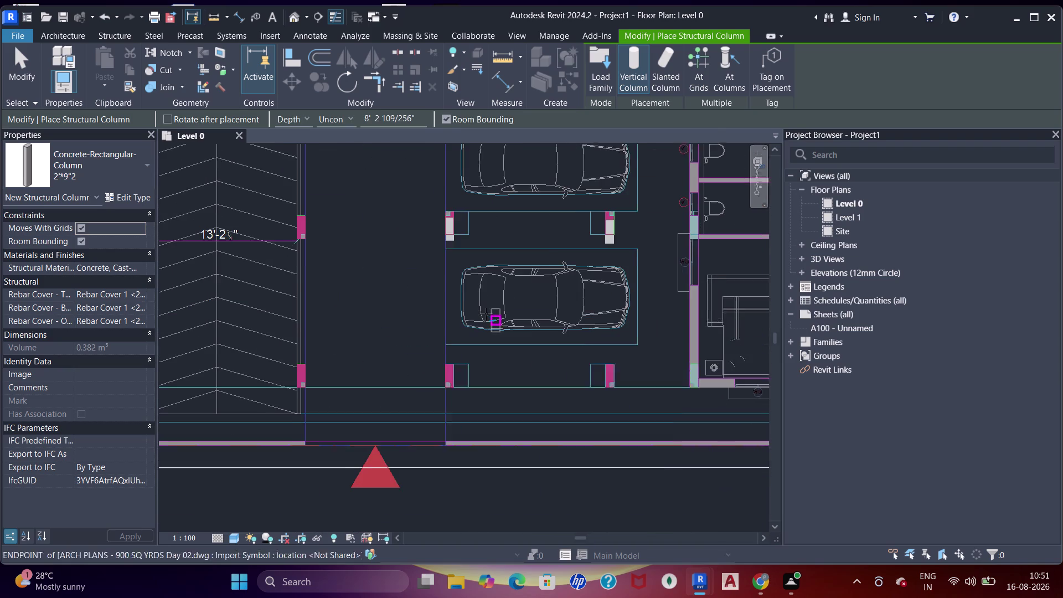
scroll(up, 3)
click(427, 325)
scroll(down, 3)
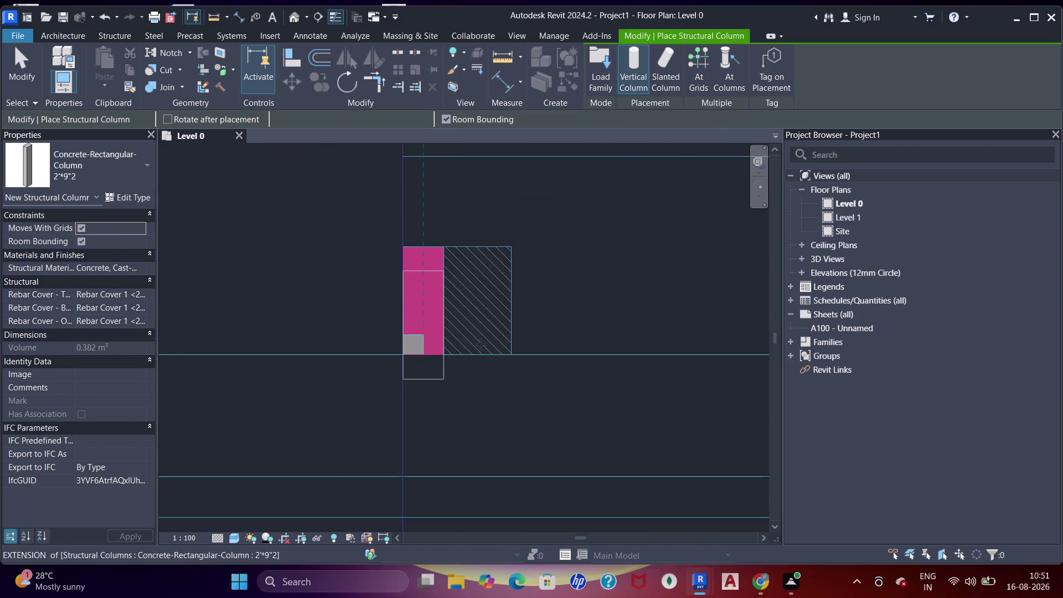
middle_drag(478, 348, 259, 350)
middle_drag(521, 356, 268, 360)
click(442, 338)
Place three columns along the parking bay walls.
scroll(down, 3)
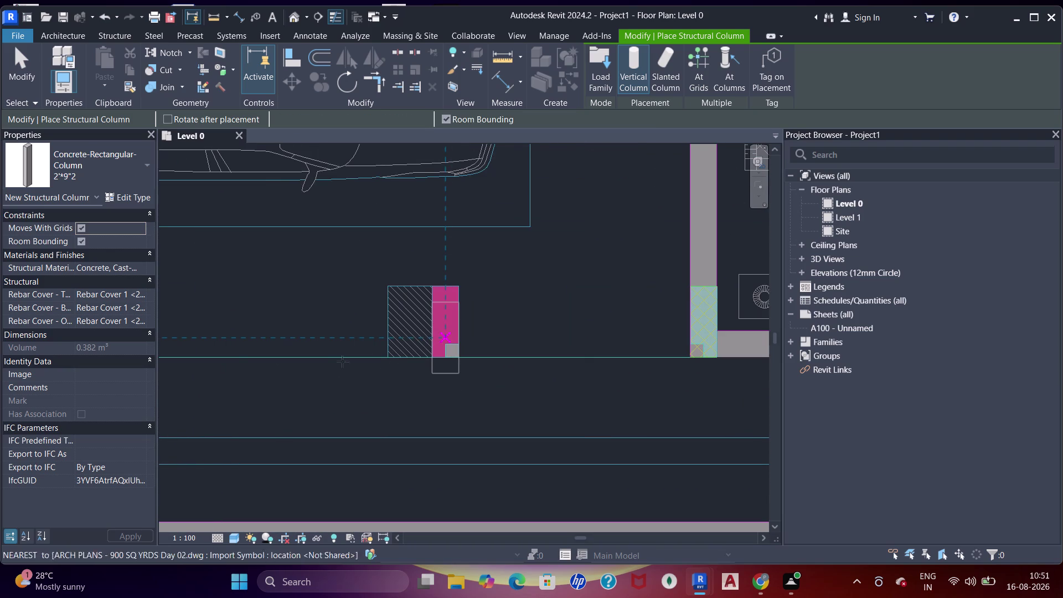
middle_drag(332, 362, 617, 356)
middle_drag(432, 371, 592, 387)
scroll(up, 3)
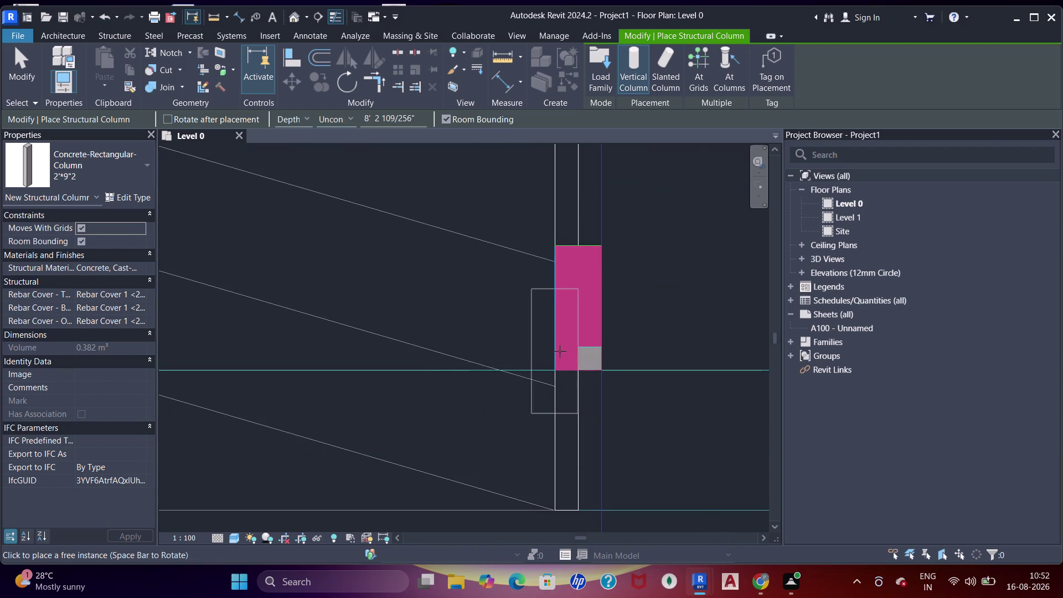
click(582, 352)
scroll(down, 3)
middle_drag(634, 254, 621, 403)
middle_drag(580, 296, 564, 448)
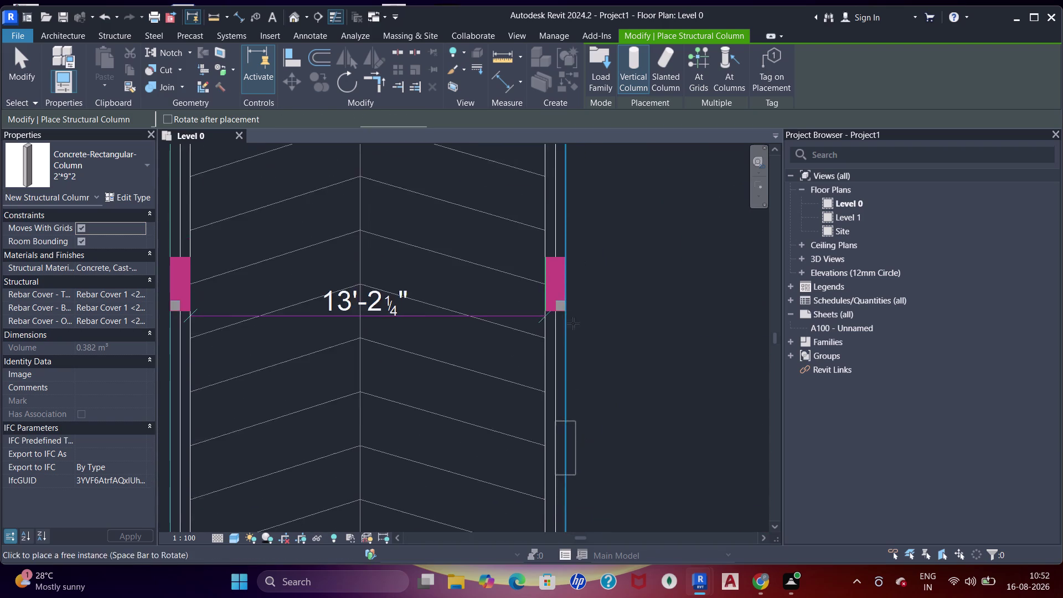
scroll(up, 3)
click(556, 317)
scroll(down, 3)
middle_drag(564, 281, 562, 427)
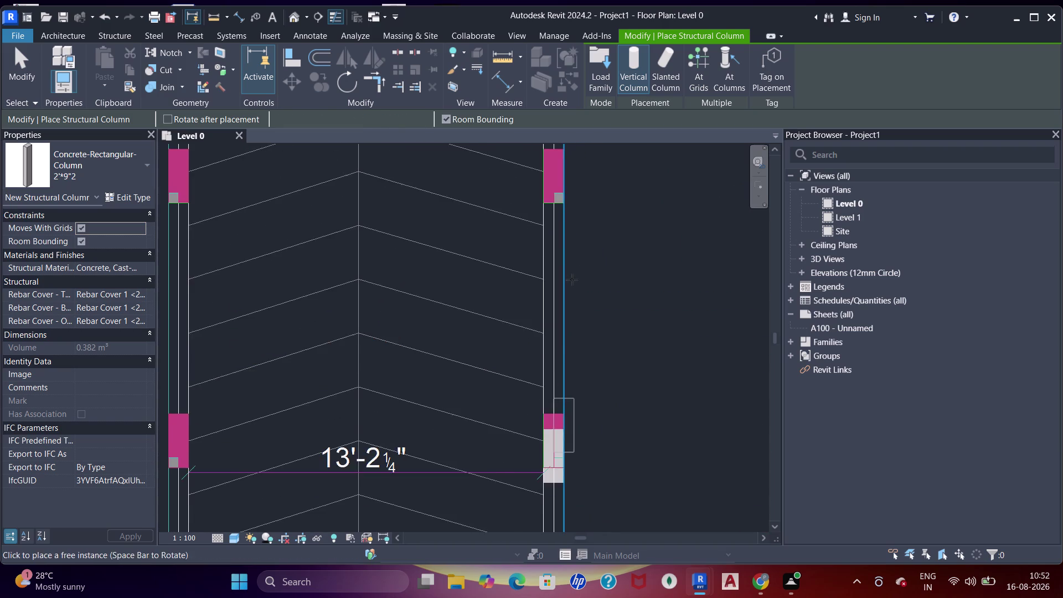
middle_drag(570, 280, 571, 432)
click(556, 337)
Add columns at a parking wall intersection and the adjacent wall end.
scroll(down, 3)
middle_drag(579, 286, 579, 345)
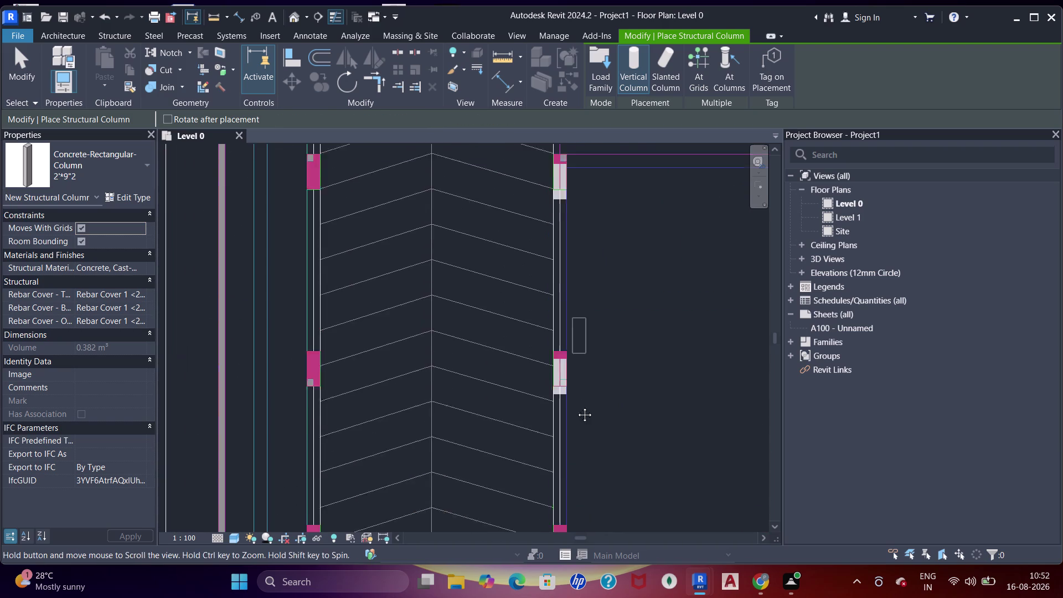
middle_drag(579, 345, 576, 423)
middle_drag(569, 297, 562, 369)
scroll(up, 3)
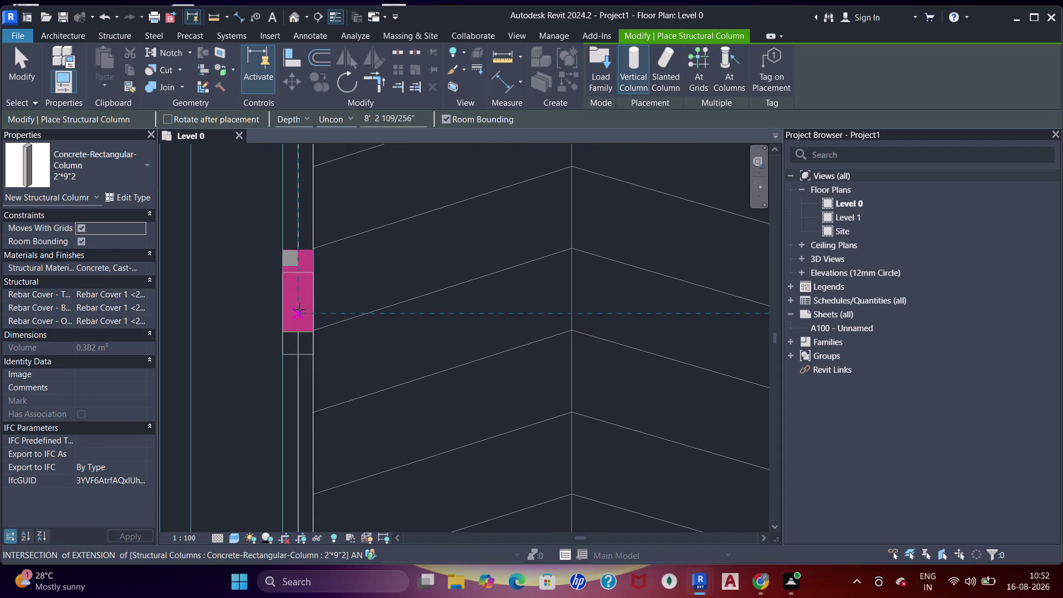
click(299, 309)
scroll(down, 3)
middle_drag(309, 410, 361, 202)
middle_drag(350, 346, 378, 220)
scroll(up, 3)
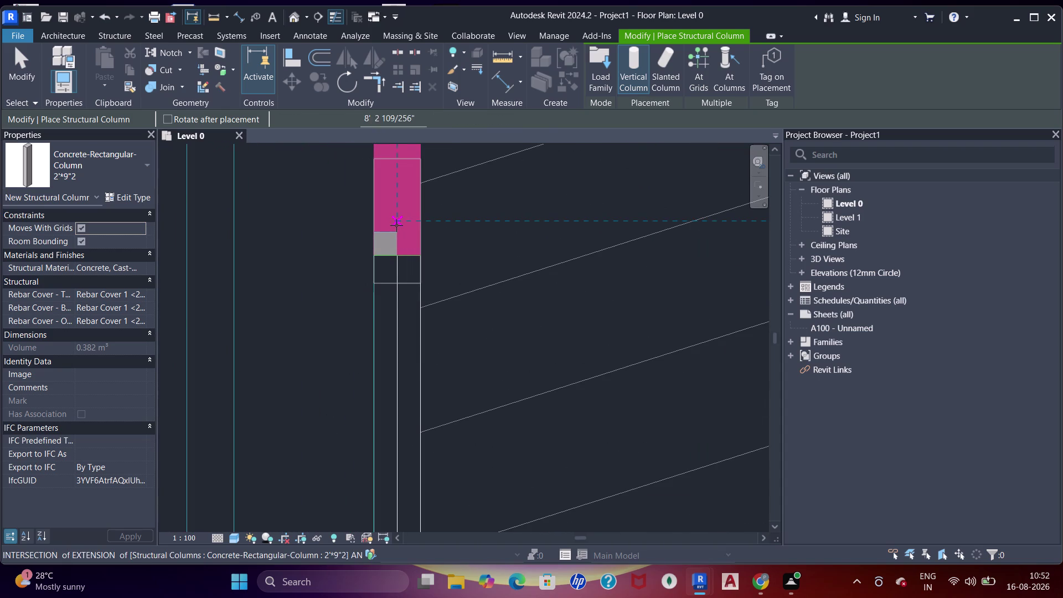
click(397, 226)
Place columns on the next wall and at a further wall end.
scroll(down, 3)
middle_drag(415, 374, 424, 211)
middle_drag(432, 321, 443, 229)
scroll(up, 3)
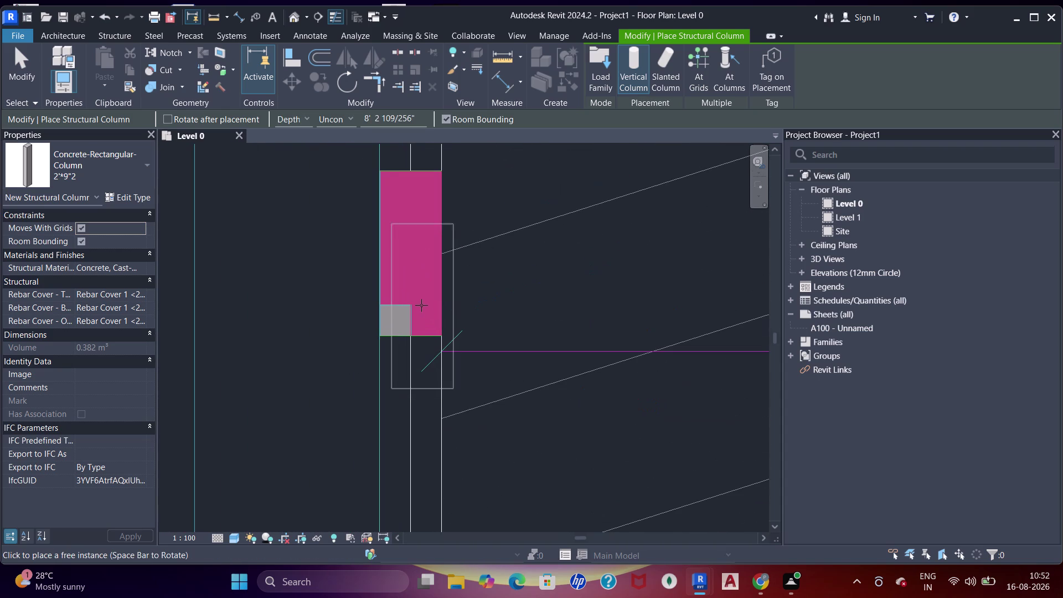
click(411, 300)
scroll(down, 3)
middle_drag(441, 366, 456, 178)
middle_drag(465, 383, 466, 157)
scroll(up, 3)
middle_drag(473, 329, 473, 325)
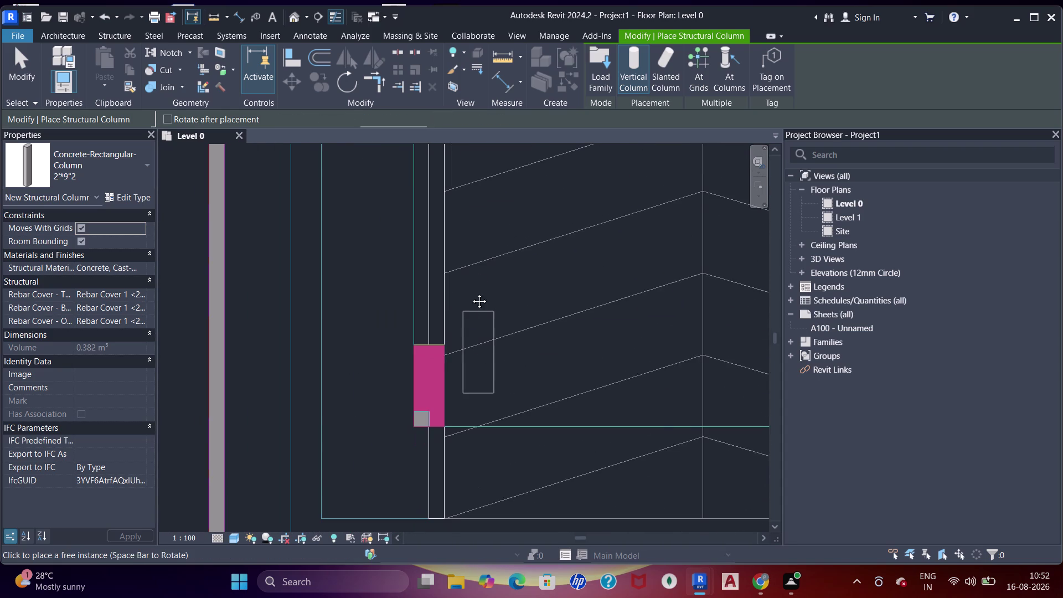
middle_drag(473, 325, 471, 272)
click(419, 372)
Add columns at the bedroom wall corner and a neighbouring apartment wall junction.
scroll(down, 3)
middle_drag(385, 353, 439, 335)
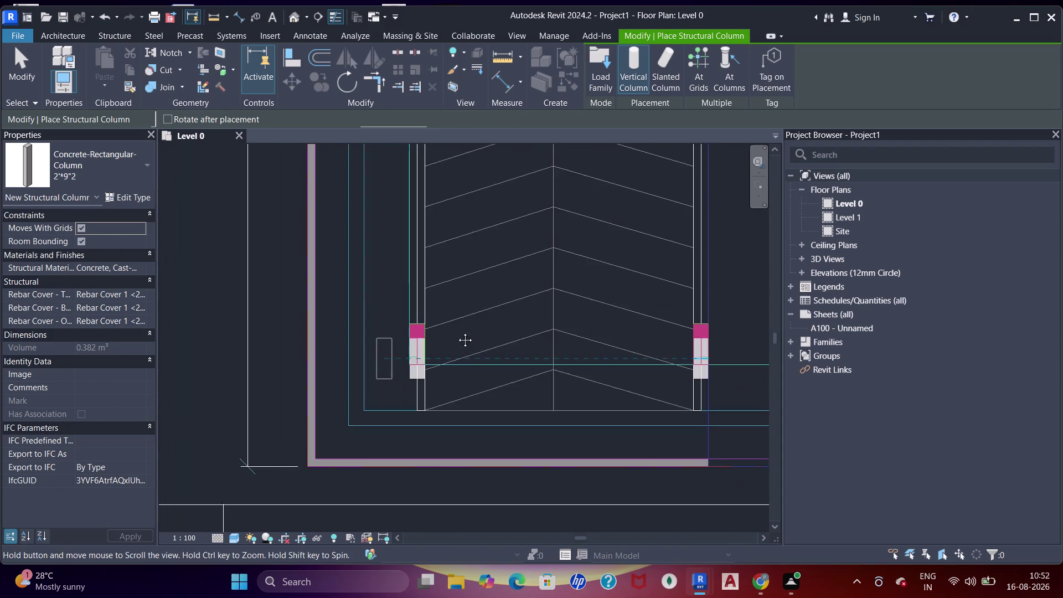
middle_drag(440, 336, 467, 326)
scroll(down, 3)
middle_drag(521, 332, 314, 339)
middle_drag(459, 343, 311, 344)
middle_drag(456, 351, 295, 343)
middle_drag(479, 360, 279, 347)
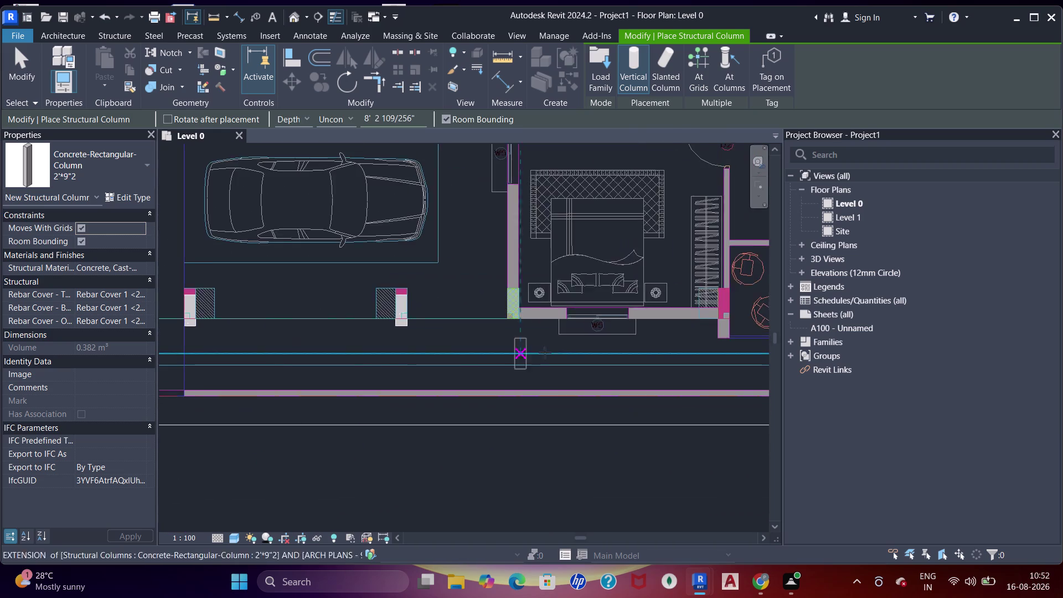
middle_drag(532, 356, 274, 359)
middle_drag(470, 340, 449, 349)
scroll(up, 3)
middle_drag(185, 323, 213, 337)
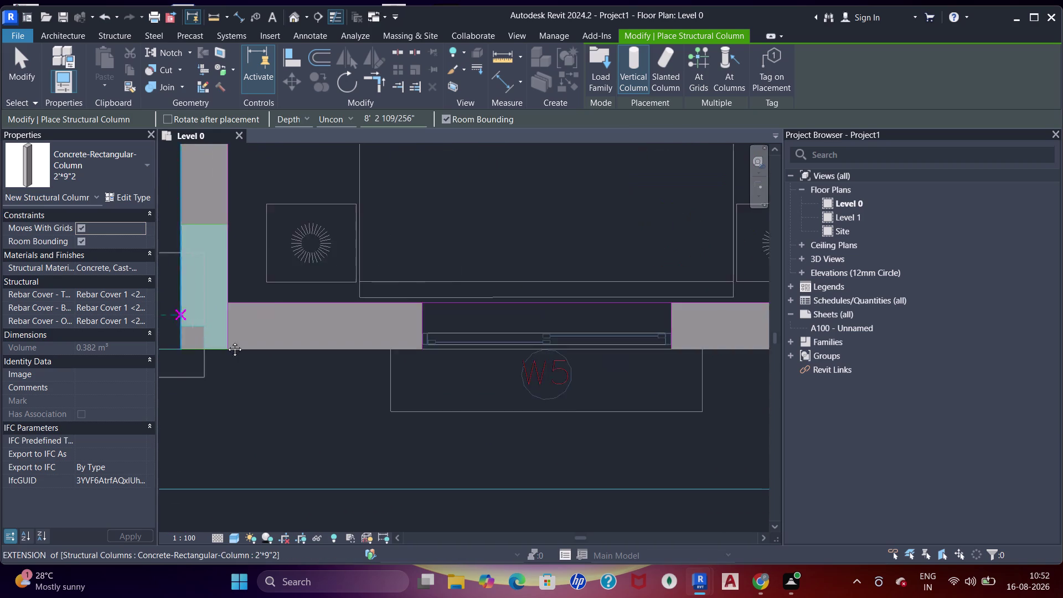
middle_drag(214, 337, 238, 342)
click(264, 335)
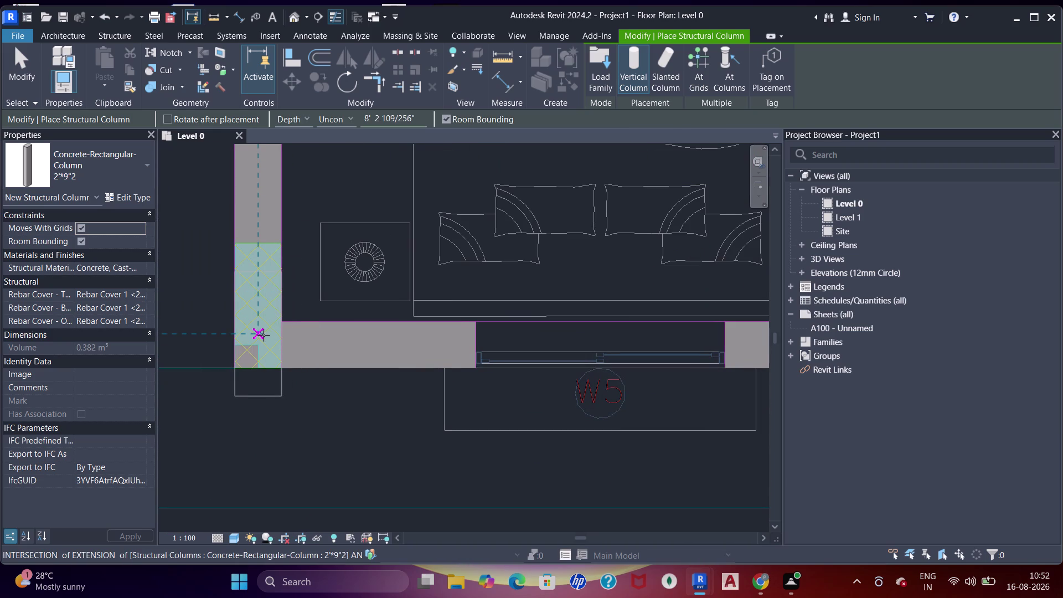
scroll(down, 3)
middle_drag(379, 337, 193, 340)
middle_drag(493, 343, 403, 358)
scroll(up, 3)
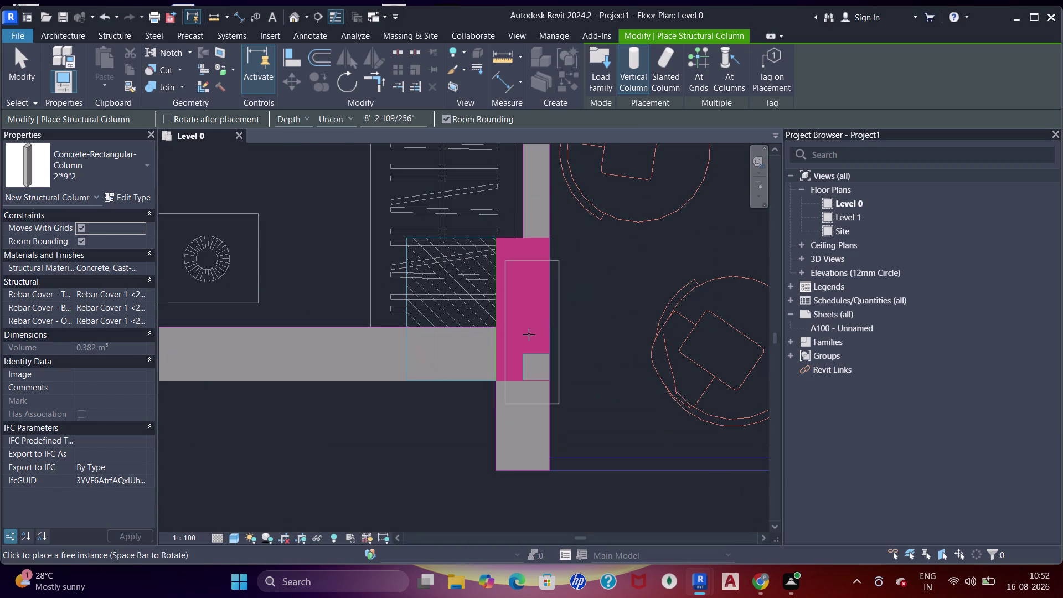
click(527, 334)
Place columns at two room-corner wall junctions and a wall end.
scroll(down, 3)
middle_drag(573, 306, 474, 330)
middle_drag(511, 331, 367, 368)
scroll(down, 3)
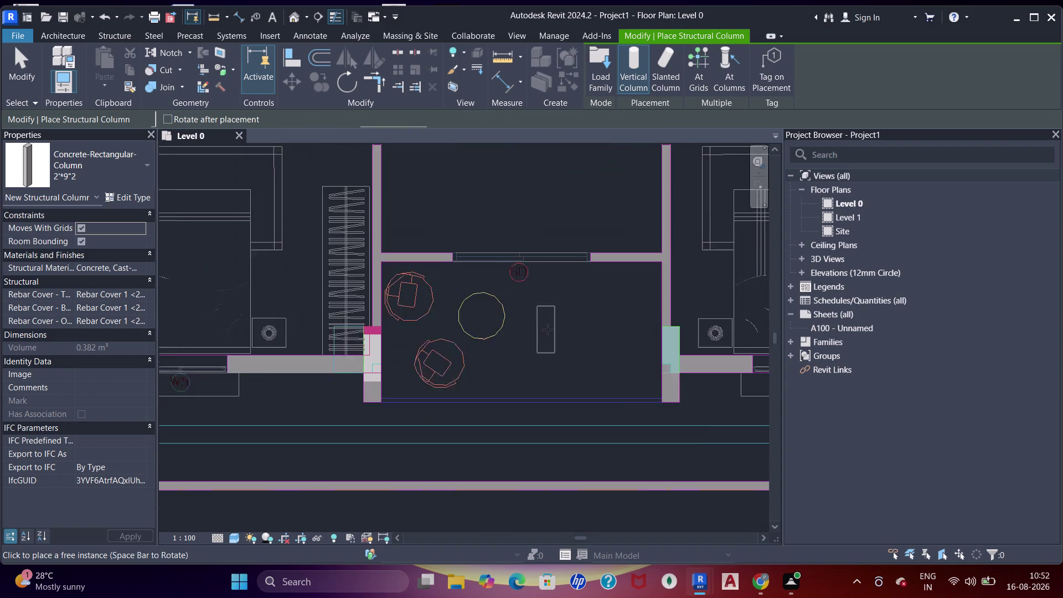
middle_drag(546, 329, 396, 321)
scroll(up, 3)
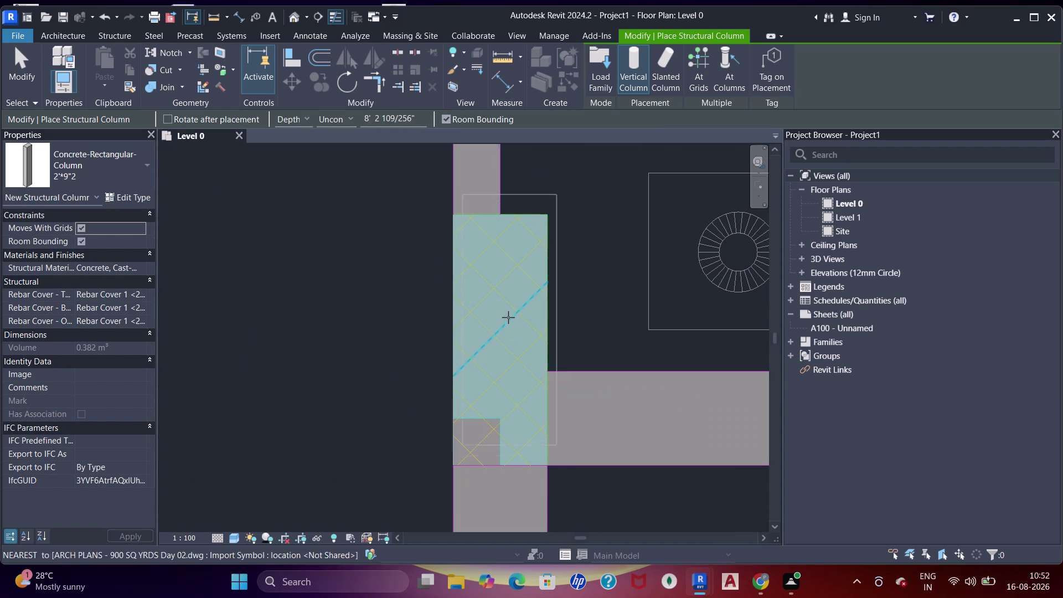
click(535, 304)
scroll(down, 3)
middle_drag(552, 316, 409, 314)
scroll(down, 3)
middle_drag(559, 316, 285, 328)
middle_drag(513, 318, 427, 328)
scroll(up, 3)
click(628, 348)
scroll(down, 3)
middle_drag(603, 294, 594, 329)
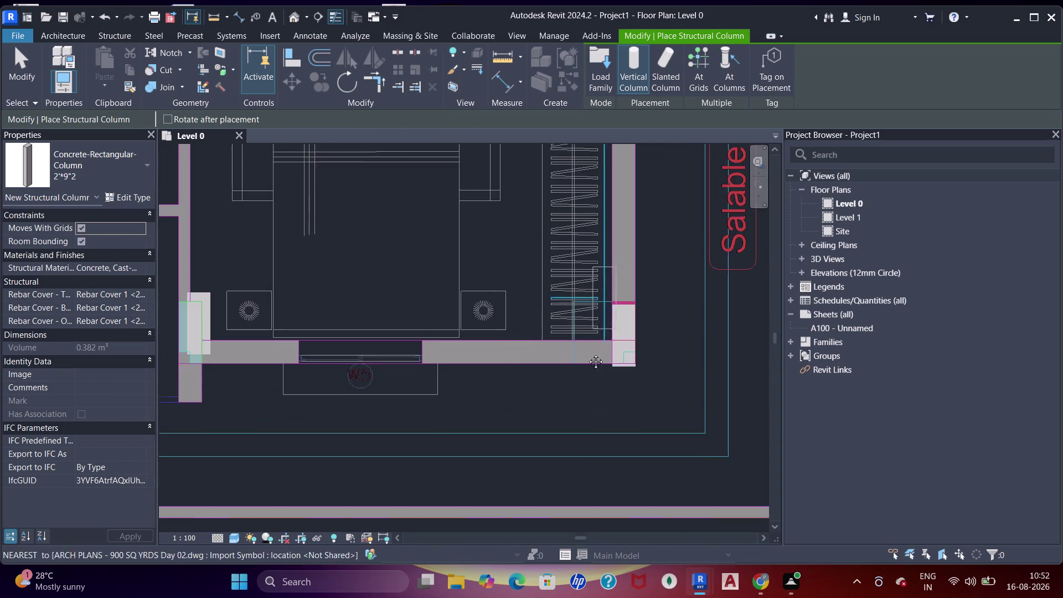
middle_drag(594, 329, 577, 395)
scroll(down, 3)
middle_drag(608, 279, 609, 401)
scroll(up, 3)
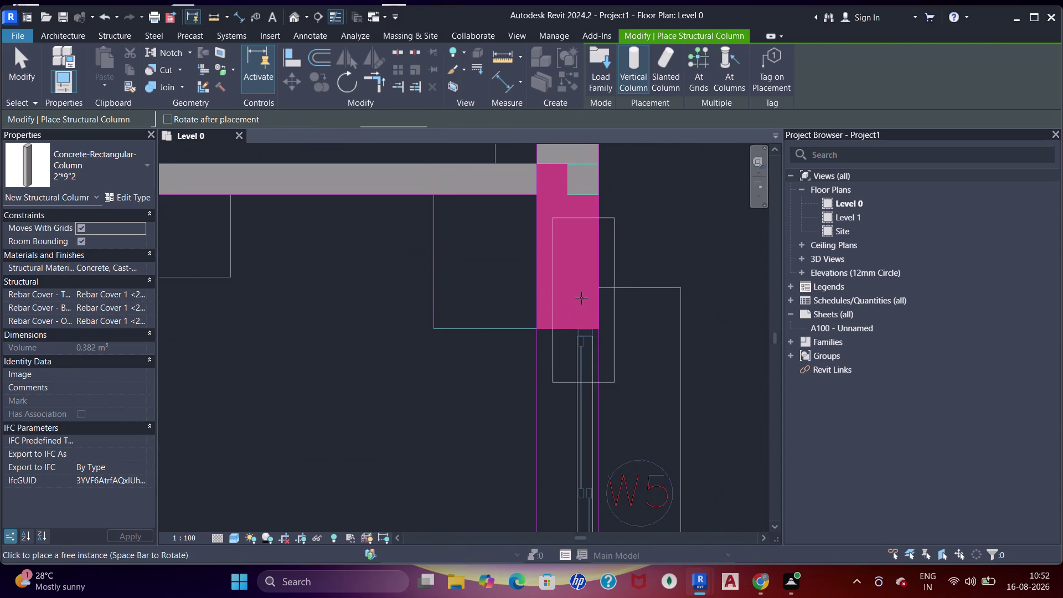
click(572, 288)
Add columns at a bathroom wall end and beside the dining area.
scroll(down, 3)
middle_drag(567, 261, 563, 407)
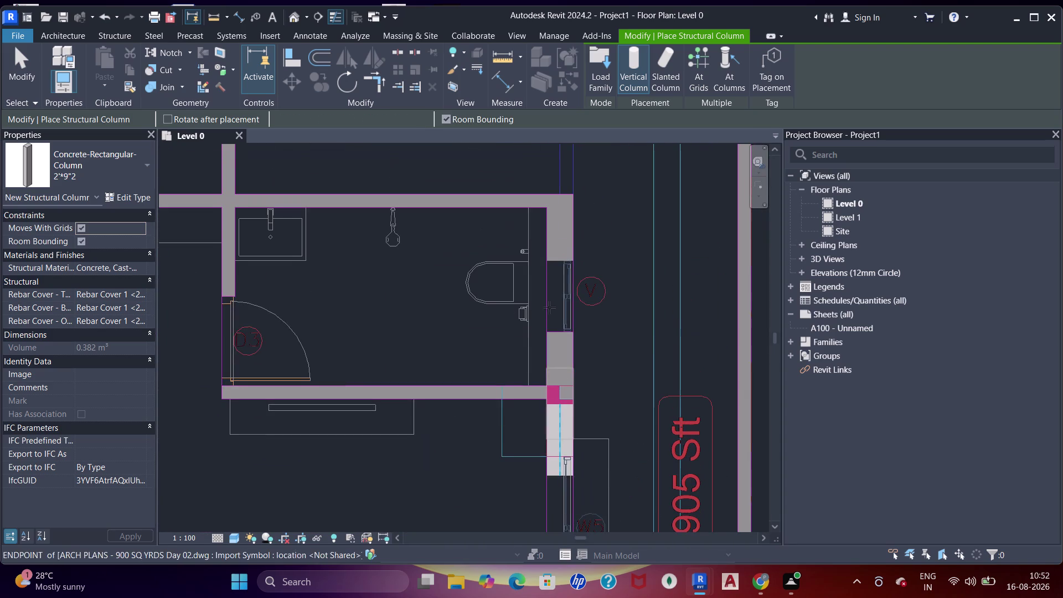
scroll(up, 3)
middle_drag(279, 349, 636, 299)
scroll(down, 3)
middle_drag(531, 327, 525, 332)
scroll(up, 3)
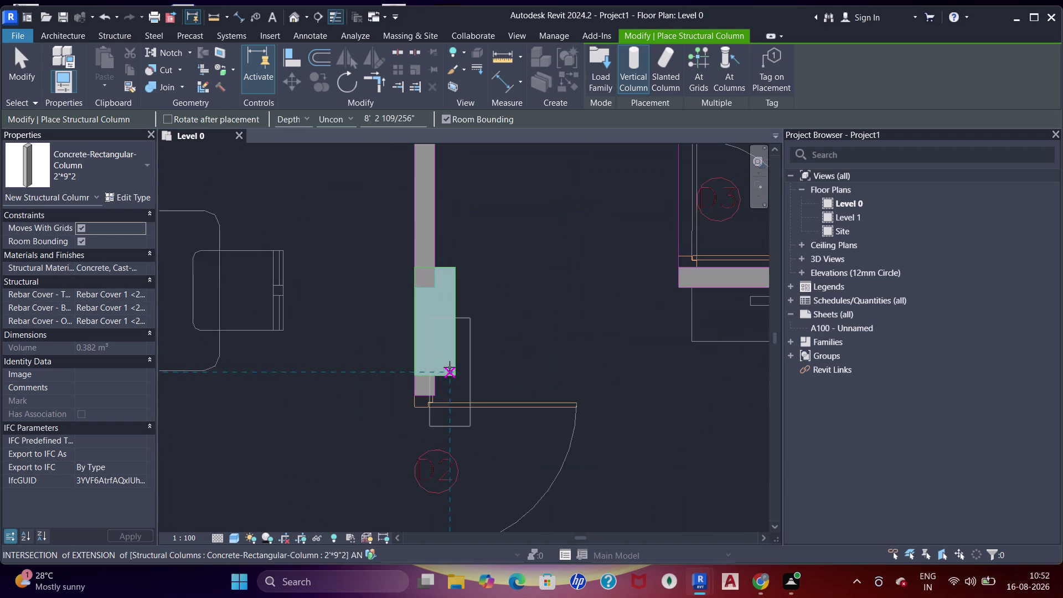
scroll(up, 3)
click(463, 283)
scroll(down, 3)
middle_drag(607, 262, 490, 318)
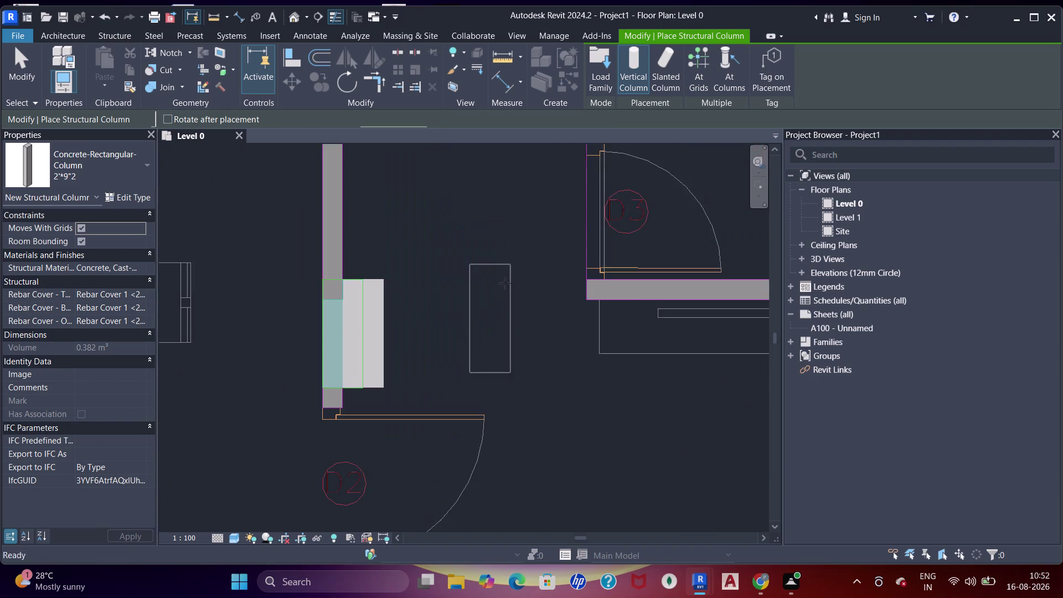
scroll(down, 3)
middle_drag(574, 296, 474, 375)
middle_drag(576, 277, 529, 384)
middle_drag(471, 323, 630, 329)
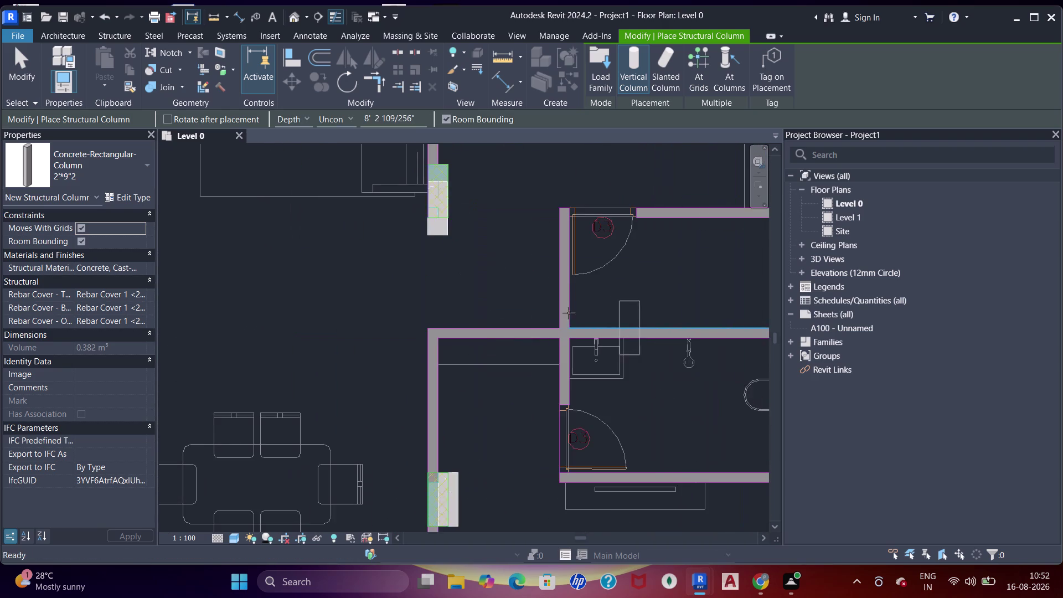
scroll(down, 3)
middle_drag(470, 344, 572, 276)
scroll(up, 3)
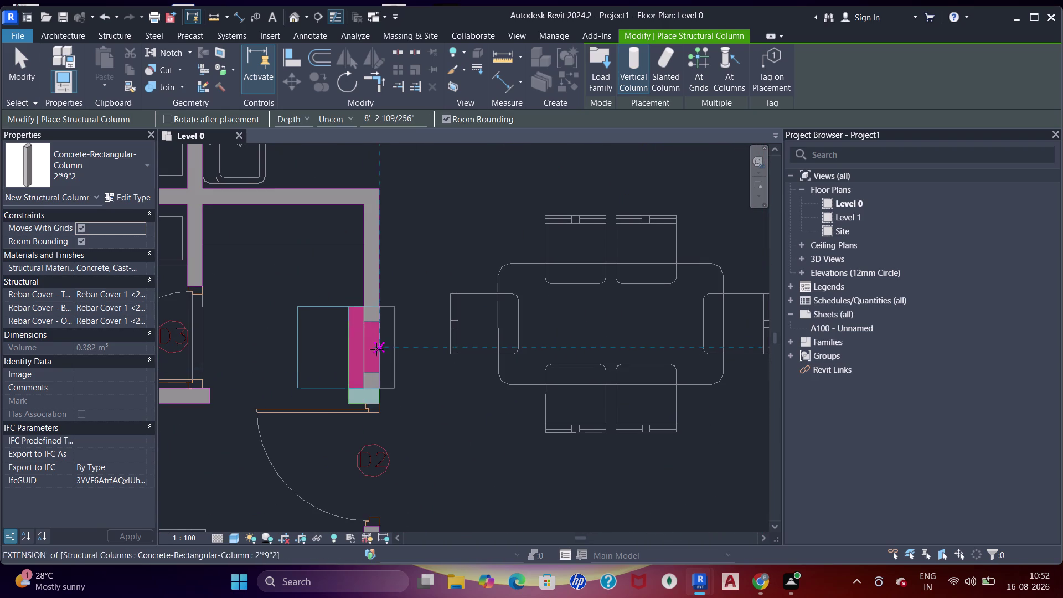
click(382, 348)
Place one more junction column, then pan the plan back to the parking bays.
scroll(down, 3)
middle_drag(412, 391, 552, 269)
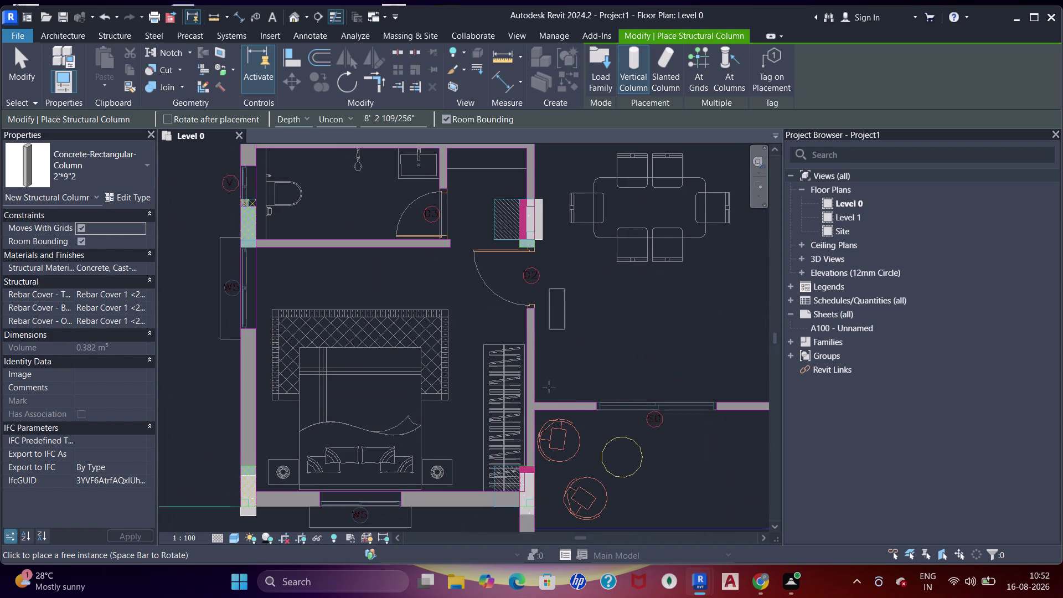
middle_drag(425, 315, 545, 388)
scroll(up, 3)
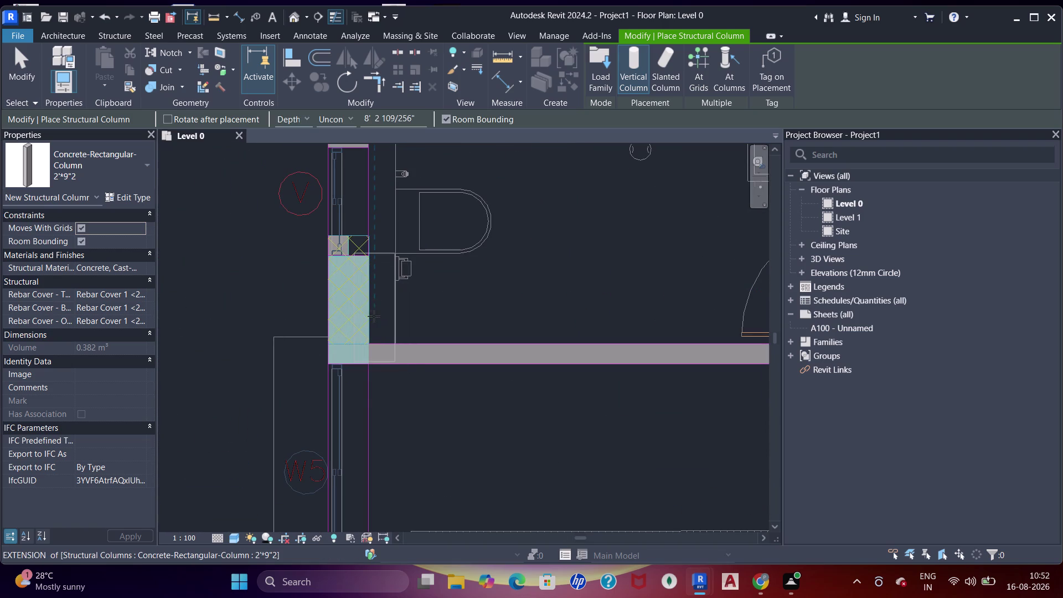
click(380, 359)
scroll(down, 3)
middle_drag(419, 271, 462, 402)
scroll(down, 3)
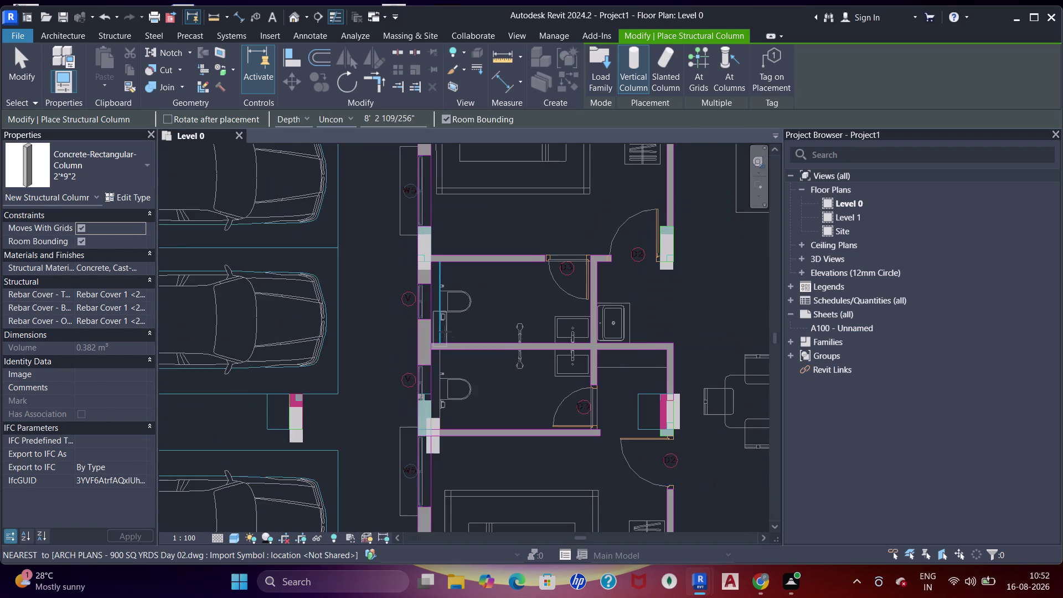
middle_drag(448, 347, 444, 423)
middle_drag(489, 272, 682, 240)
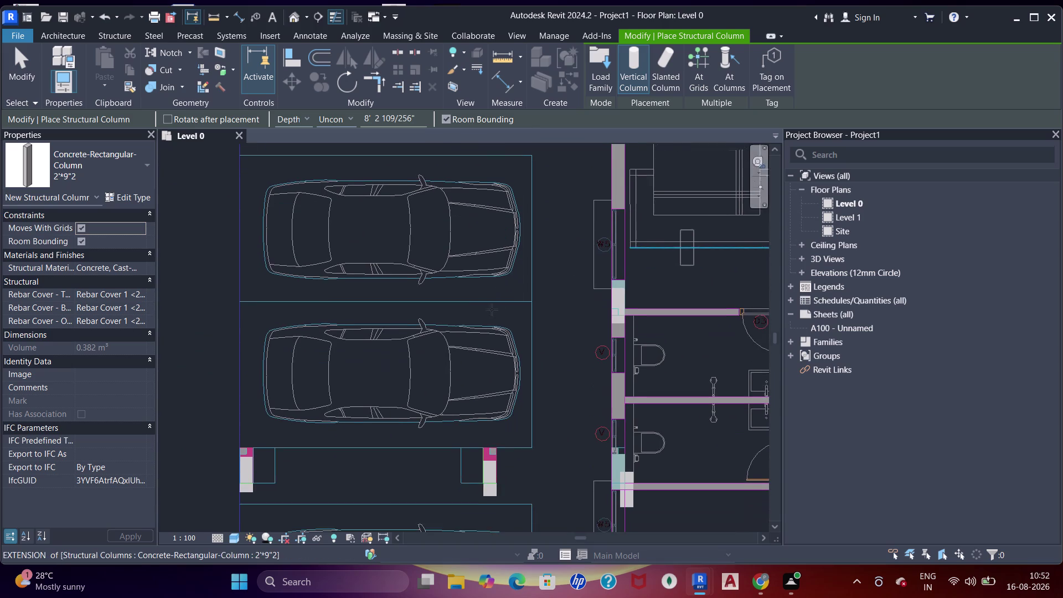
middle_drag(438, 419, 544, 240)
scroll(down, 3)
middle_drag(348, 306, 642, 226)
middle_drag(506, 237, 510, 296)
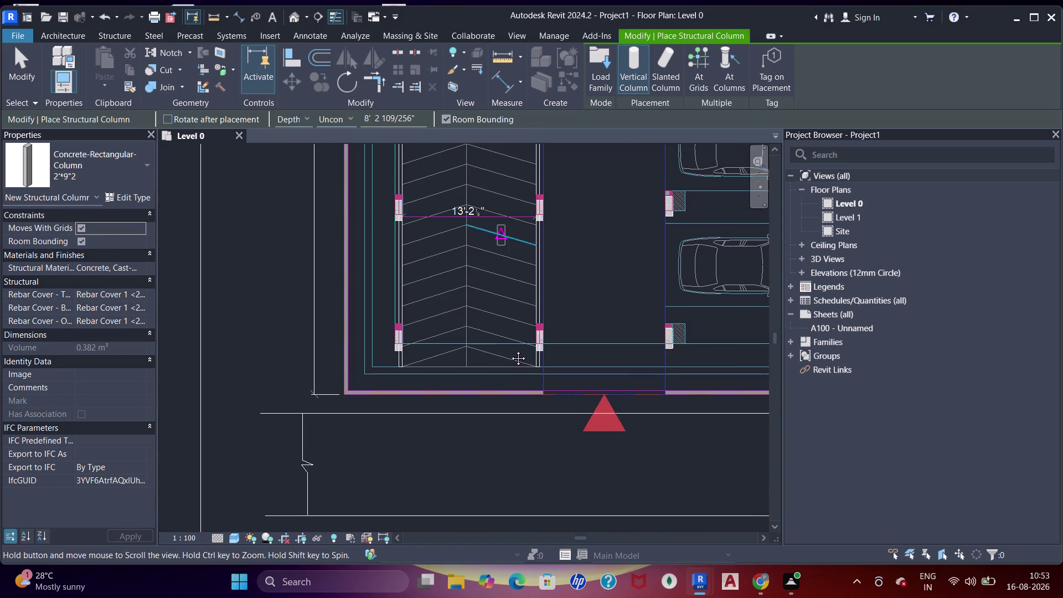
Bring the apartment plan back into view and place columns at a wall junction and a wall end.
middle_drag(511, 296, 509, 402)
middle_drag(567, 236, 509, 423)
middle_drag(492, 265, 418, 354)
middle_drag(537, 392, 406, 427)
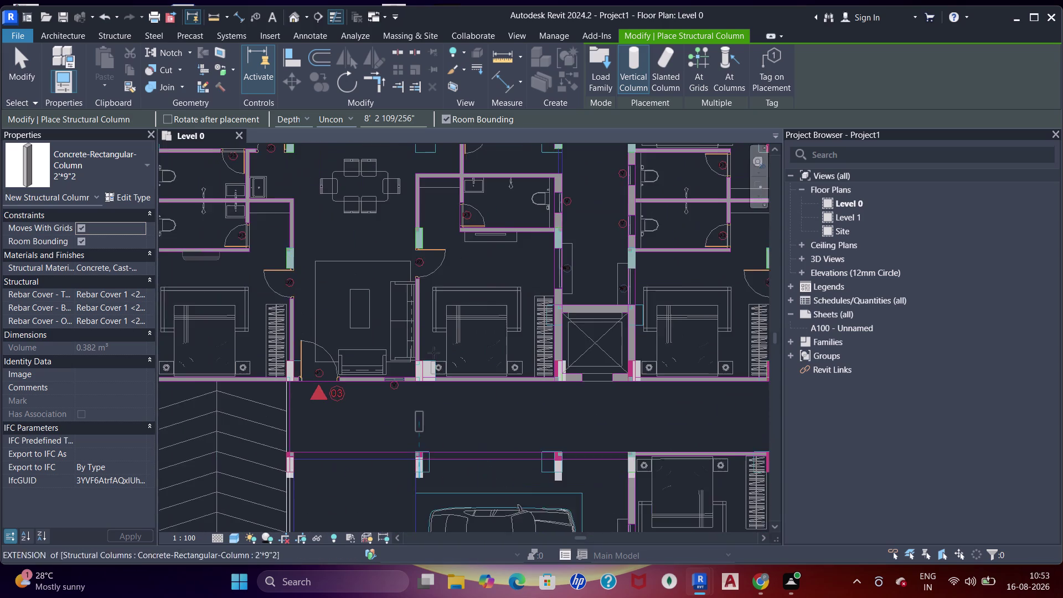
middle_drag(480, 299, 452, 363)
scroll(up, 3)
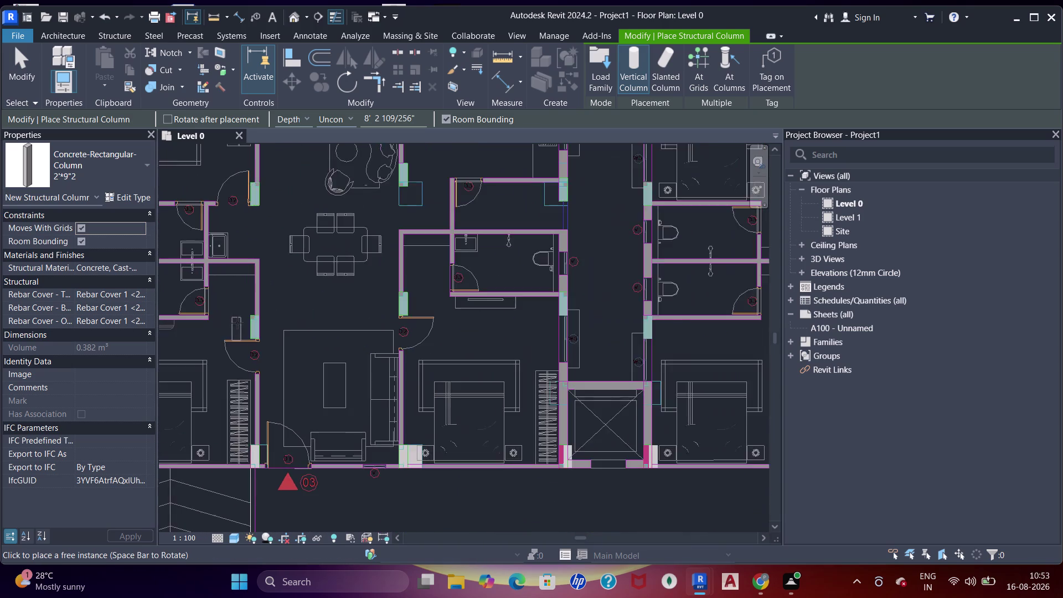
scroll(up, 3)
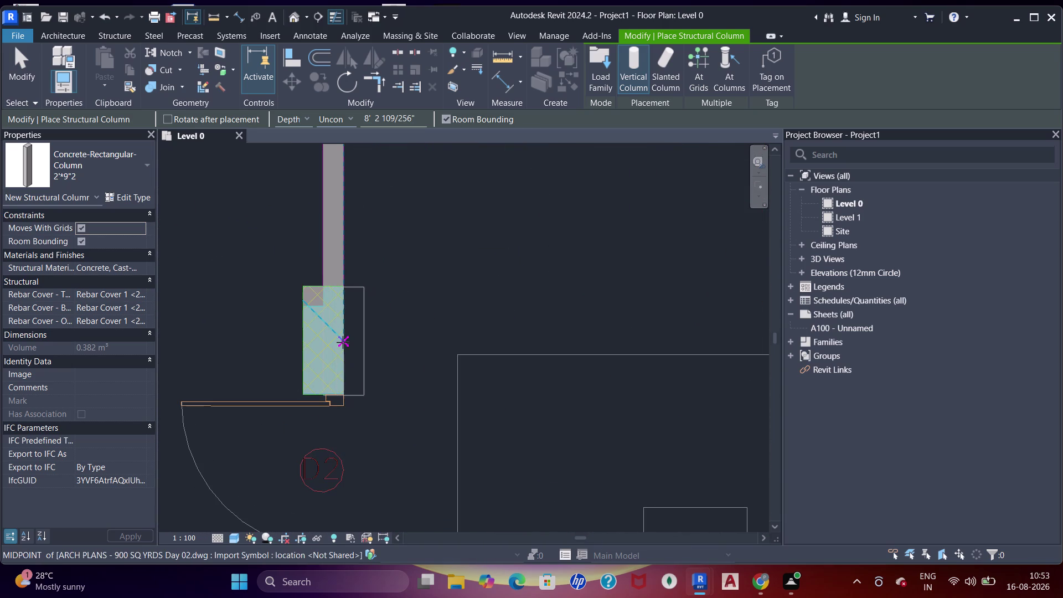
click(343, 342)
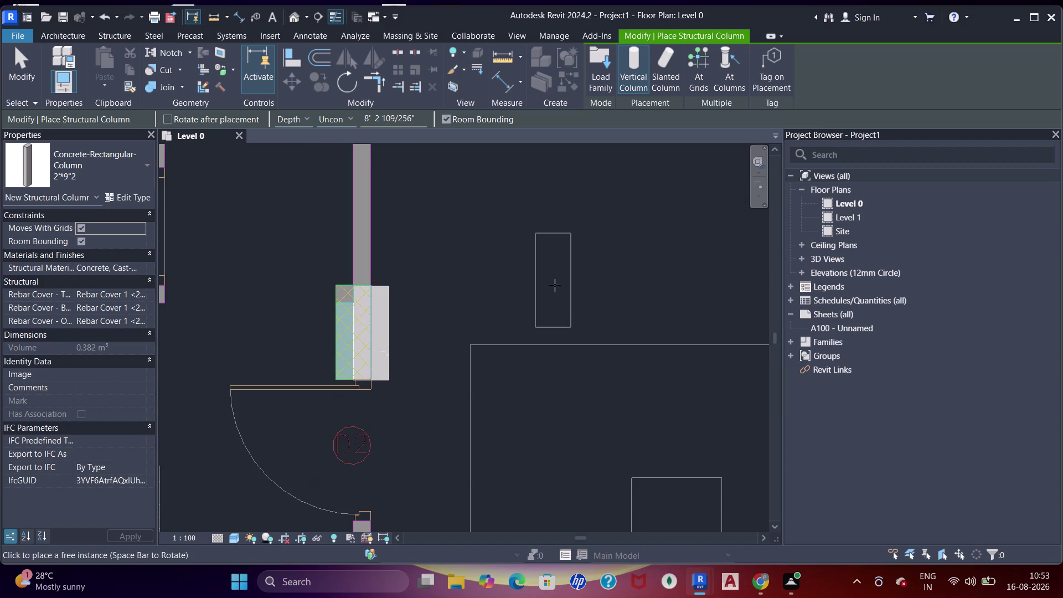
scroll(down, 3)
middle_drag(756, 277, 552, 320)
scroll(up, 3)
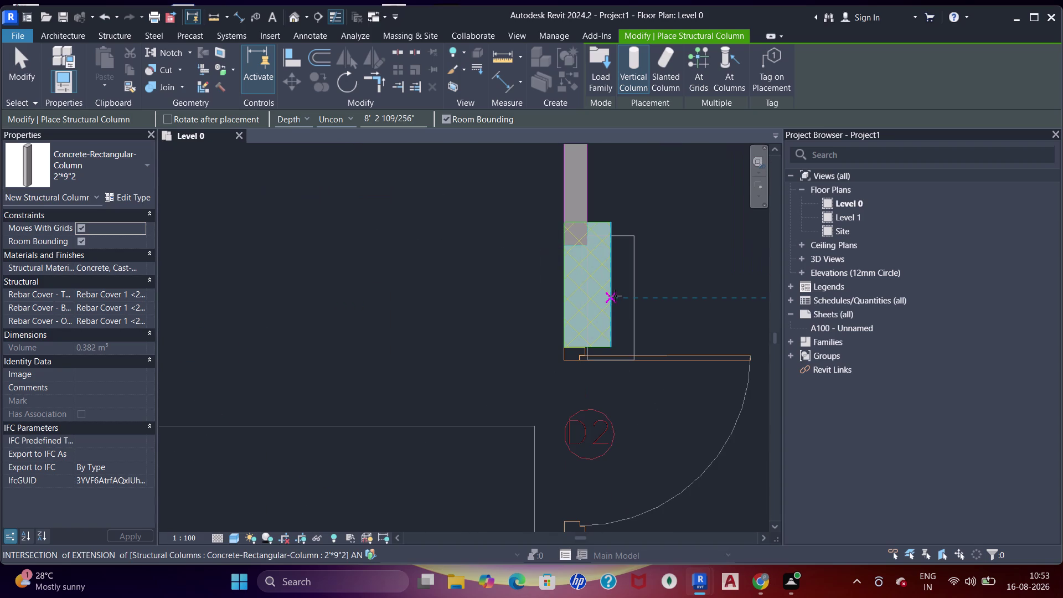
click(615, 296)
Place three more columns: two at wall junctions and one at a wall end.
scroll(down, 3)
middle_drag(533, 287, 430, 302)
scroll(down, 3)
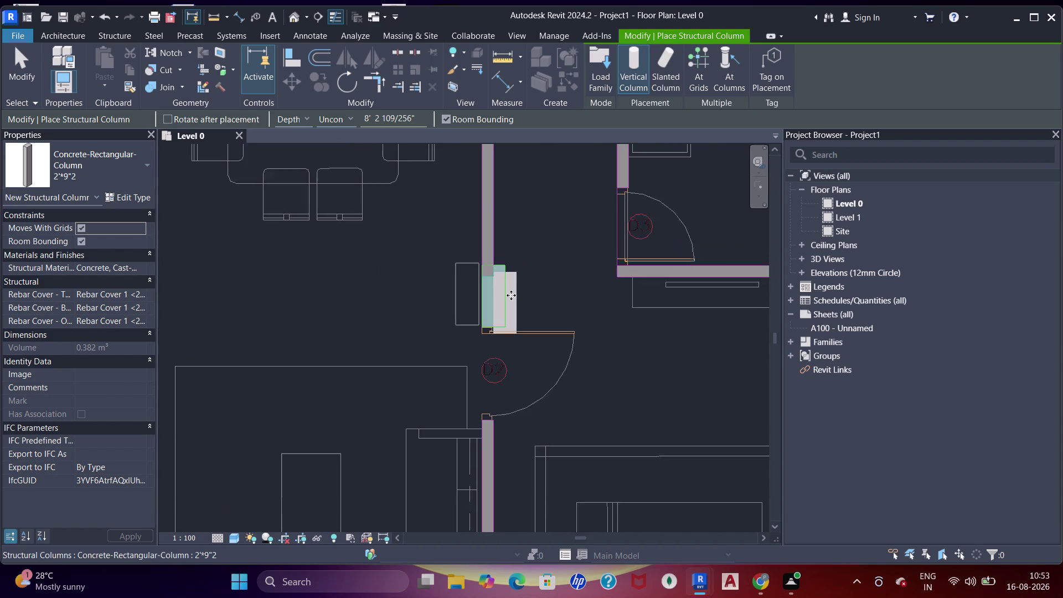
middle_drag(504, 296, 254, 329)
scroll(up, 3)
click(548, 333)
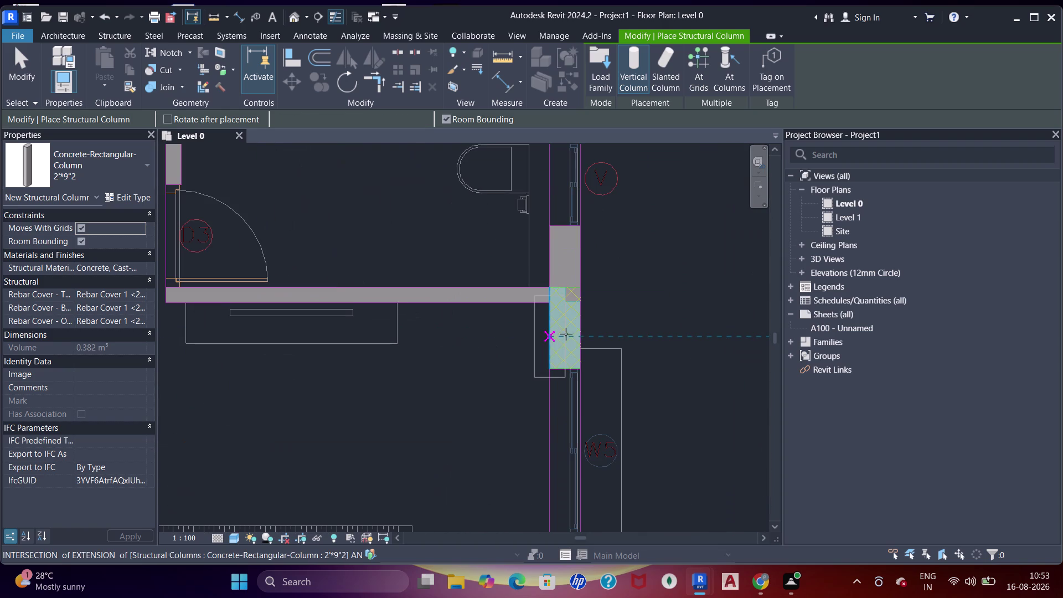
scroll(down, 3)
middle_drag(617, 329, 342, 351)
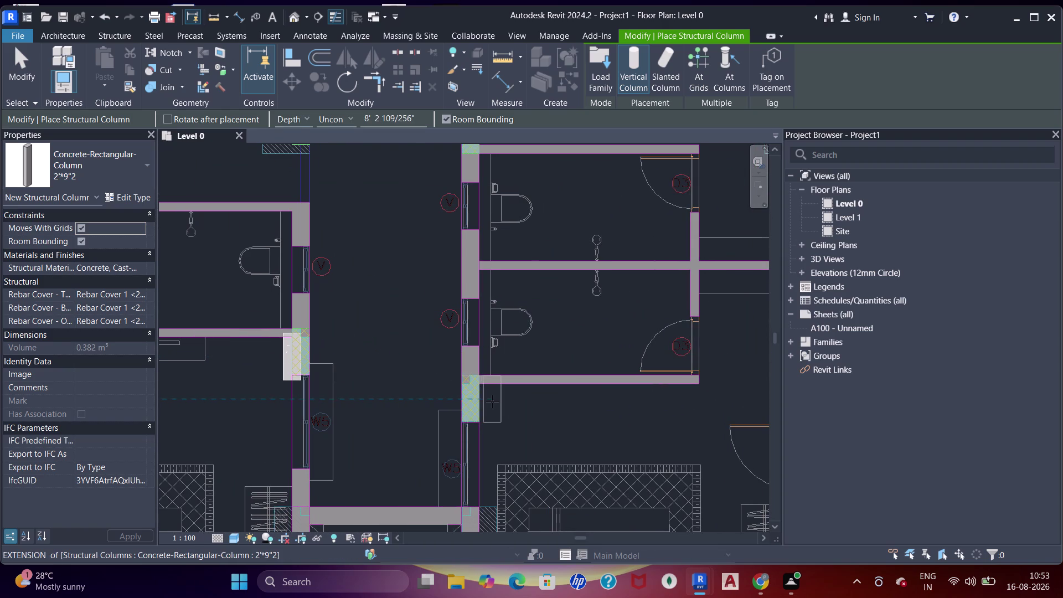
click(493, 401)
scroll(down, 3)
middle_drag(544, 343, 429, 357)
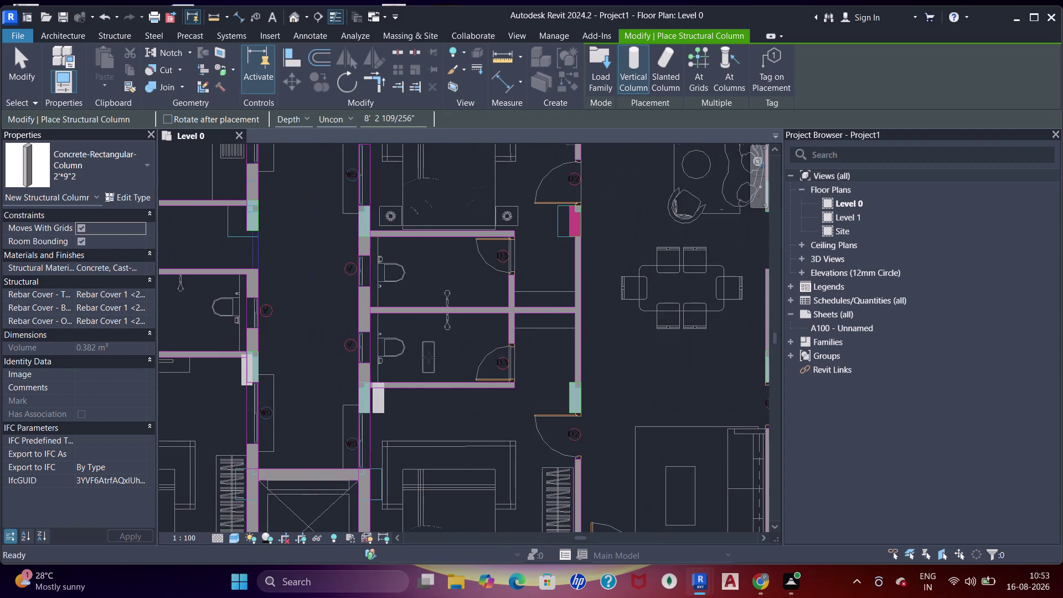
scroll(up, 3)
click(550, 381)
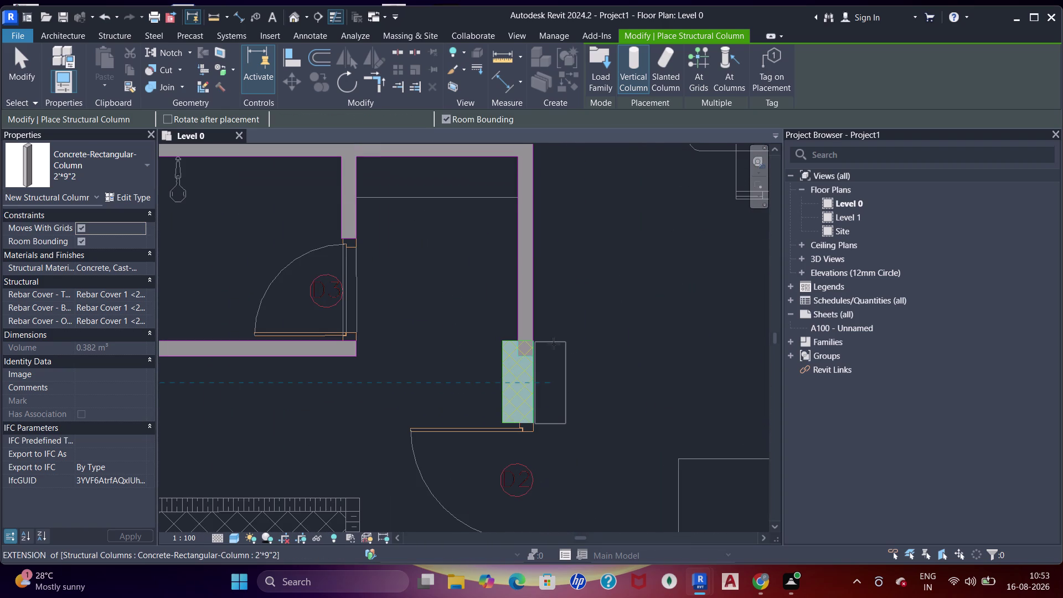
Place columns at the next two wall junctions.
scroll(down, 3)
middle_drag(453, 291, 495, 456)
scroll(up, 3)
middle_drag(321, 331, 506, 396)
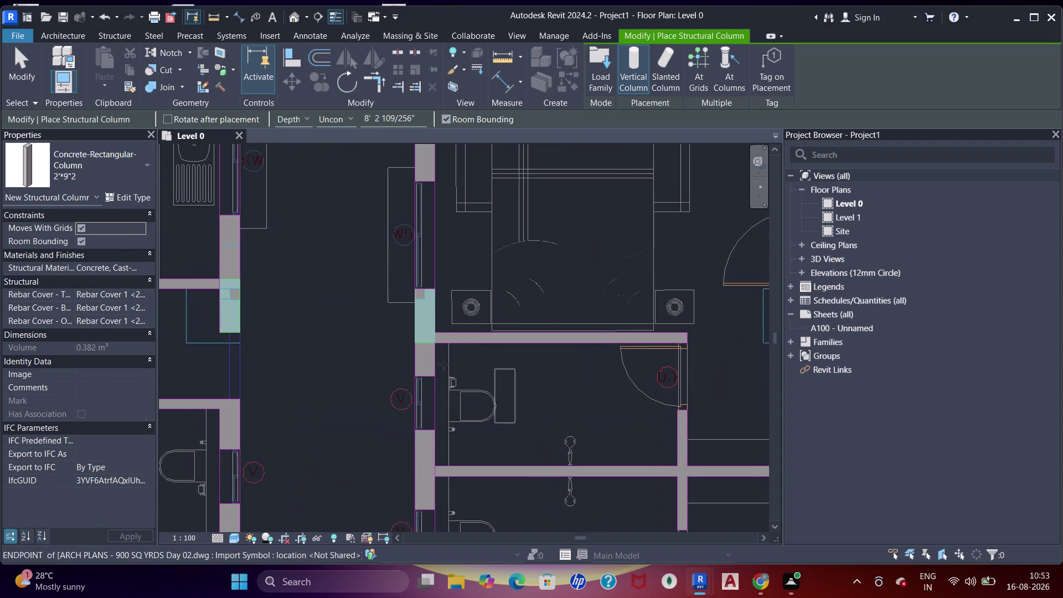
click(436, 315)
scroll(down, 3)
middle_drag(314, 329, 491, 367)
scroll(up, 3)
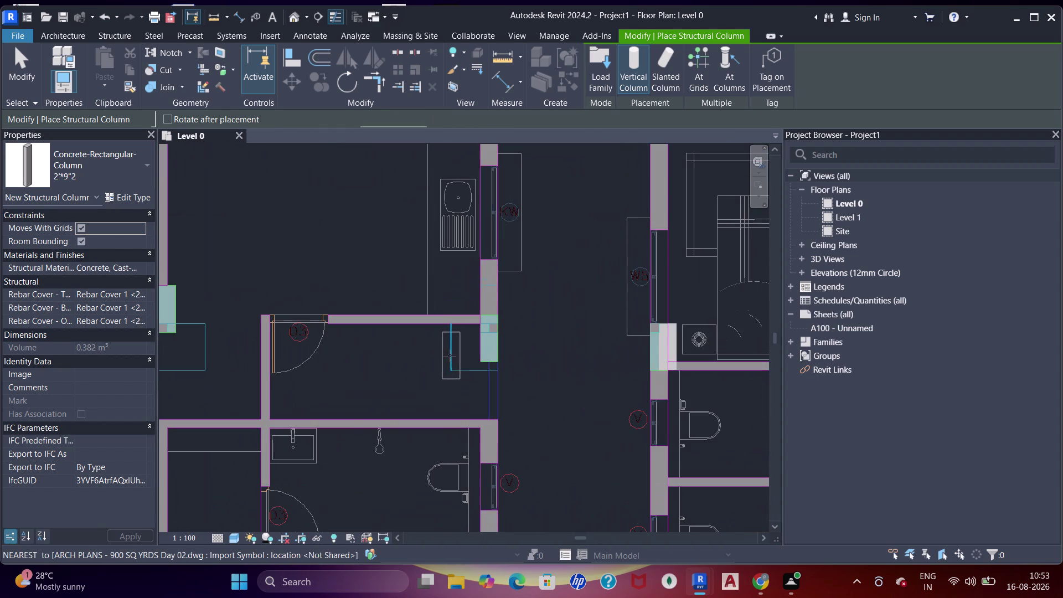
click(502, 341)
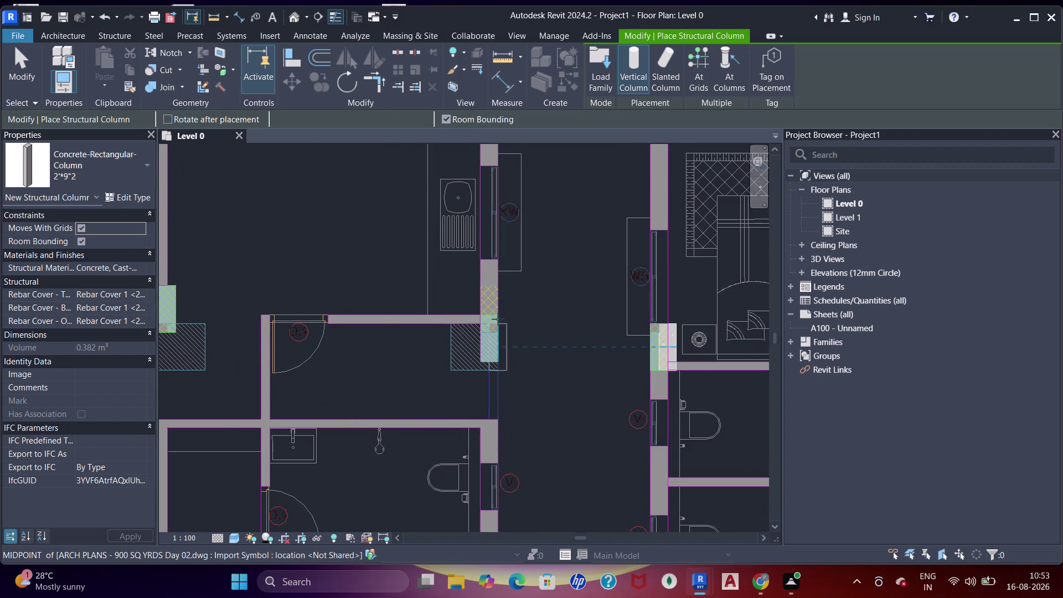
Add columns at two further wall junctions in another area of the plan.
scroll(down, 3)
middle_drag(548, 341, 644, 325)
click(373, 306)
middle_drag(331, 316, 470, 359)
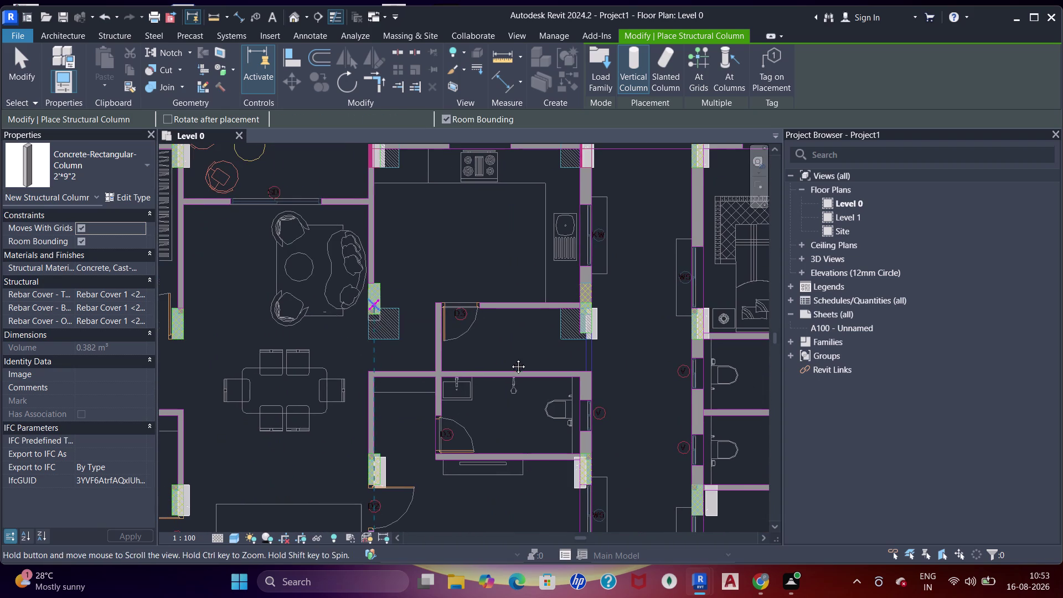
middle_drag(470, 359, 582, 347)
click(426, 367)
Place one more column at a wall junction in a new area.
scroll(up, 3)
middle_drag(456, 273, 484, 408)
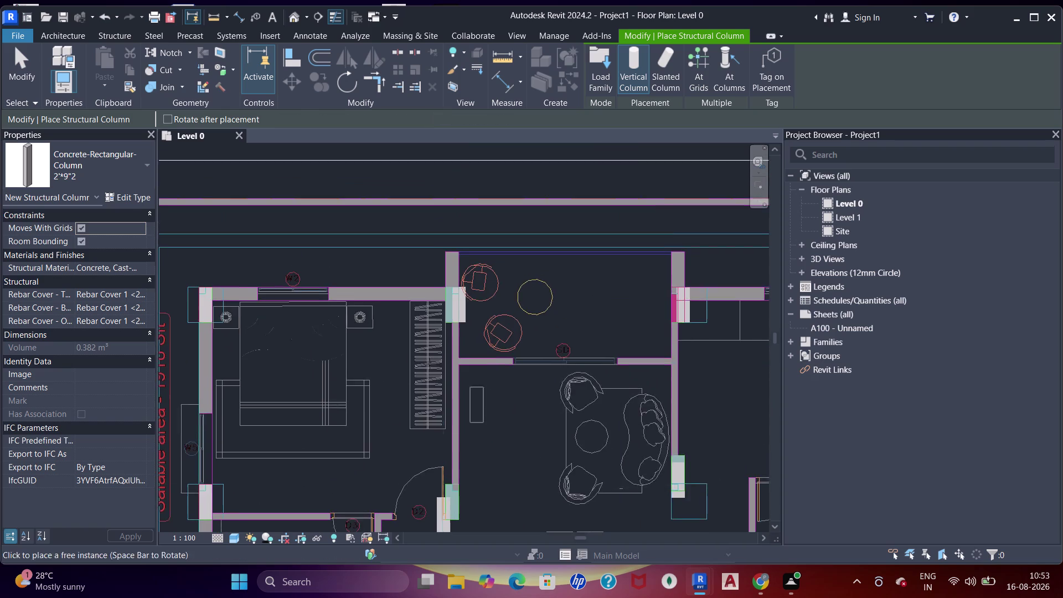
scroll(down, 3)
middle_drag(413, 386, 460, 269)
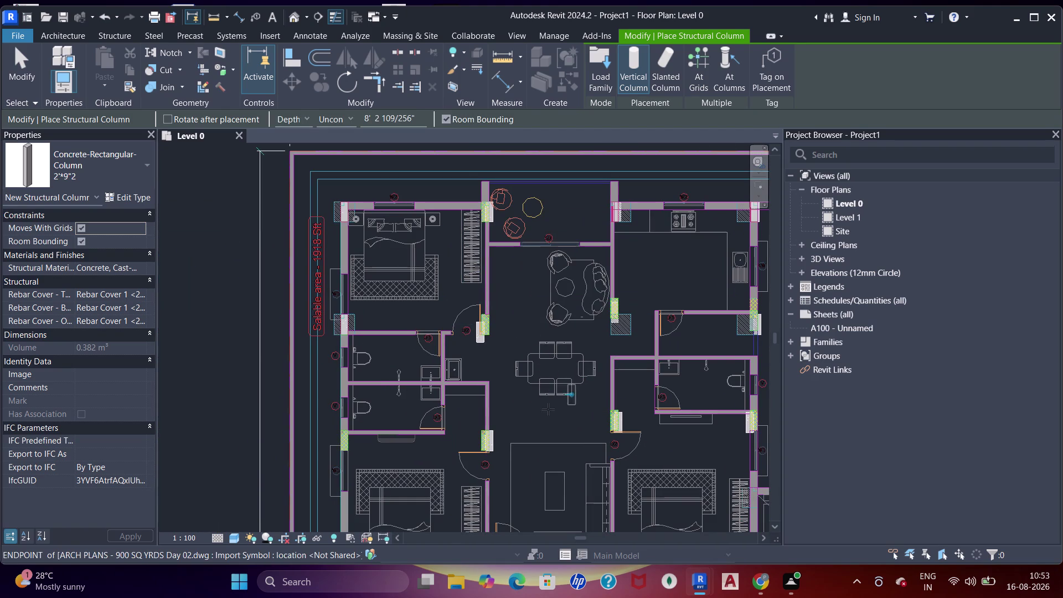
scroll(up, 3)
click(346, 445)
scroll(down, 3)
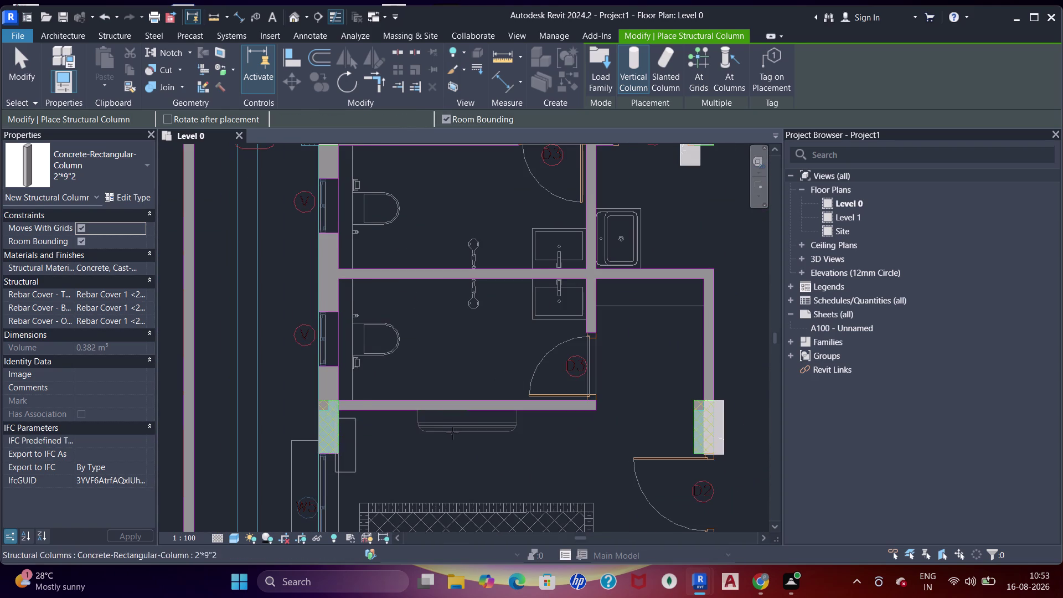
Review the placed columns across the plan and finish column placement.
middle_drag(456, 433, 486, 237)
middle_drag(501, 260, 407, 384)
scroll(down, 3)
middle_drag(501, 337, 352, 403)
middle_drag(580, 333, 490, 436)
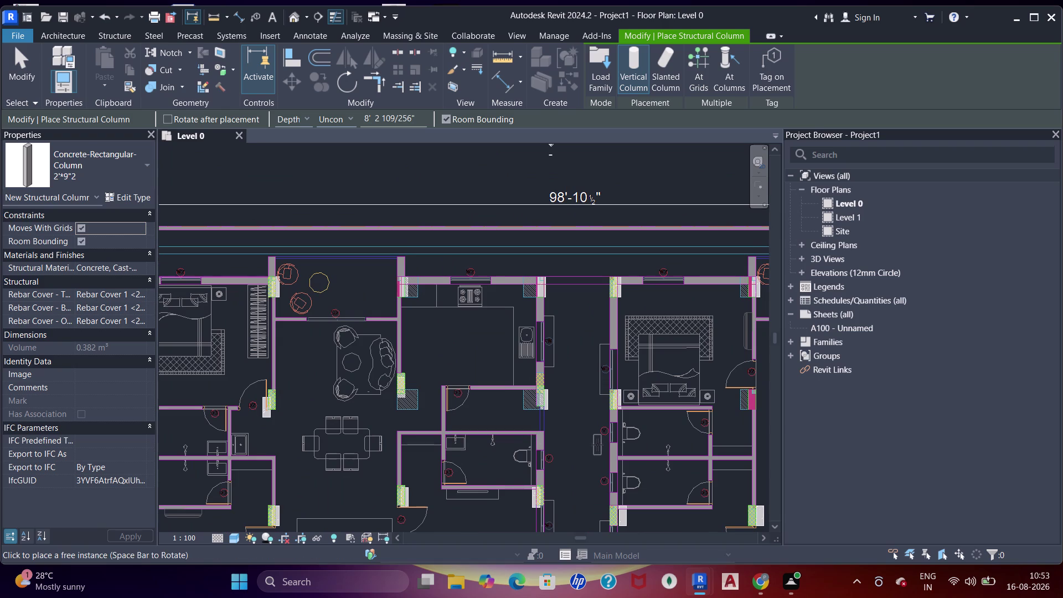
middle_drag(353, 392, 480, 377)
key(Escape)
Exit column placement and start the Align tool (AL).
key(Escape)
key(Escape)
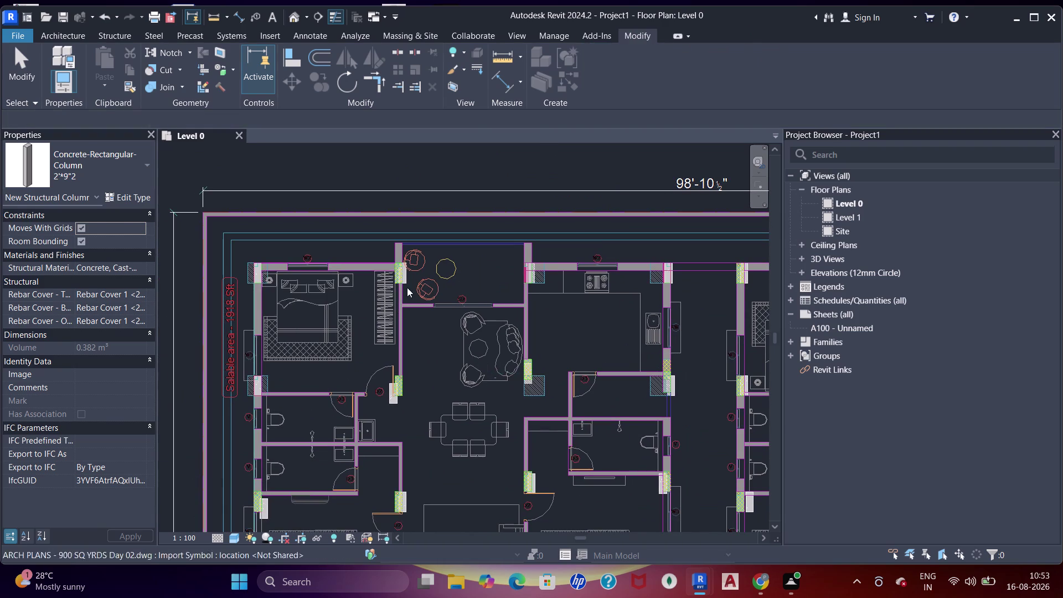
key(Escape)
key(Escape)
scroll(up, 3)
text(S)
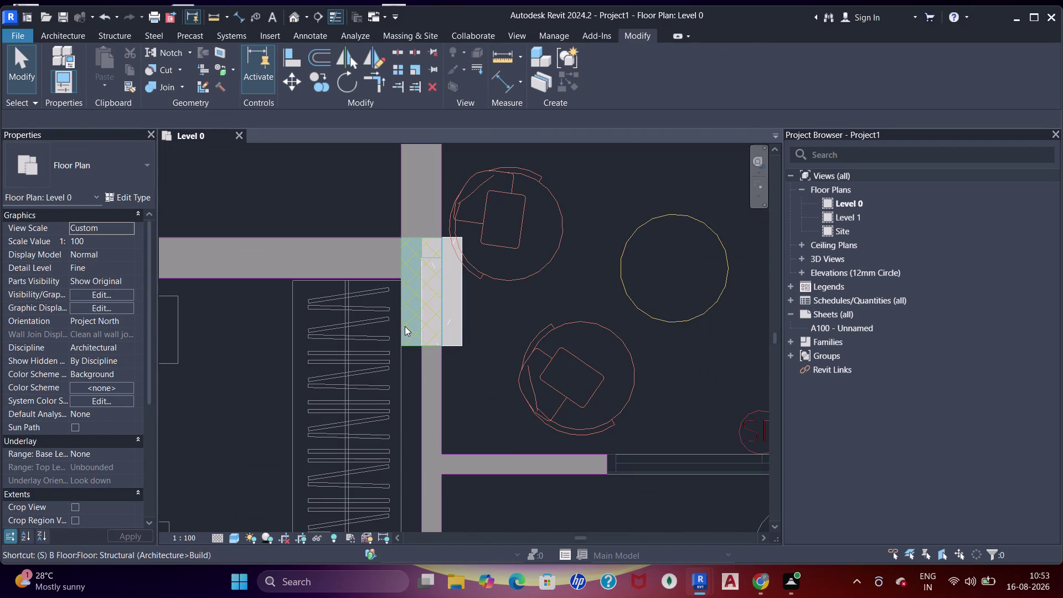
text(A)
key(Escape)
text(W)
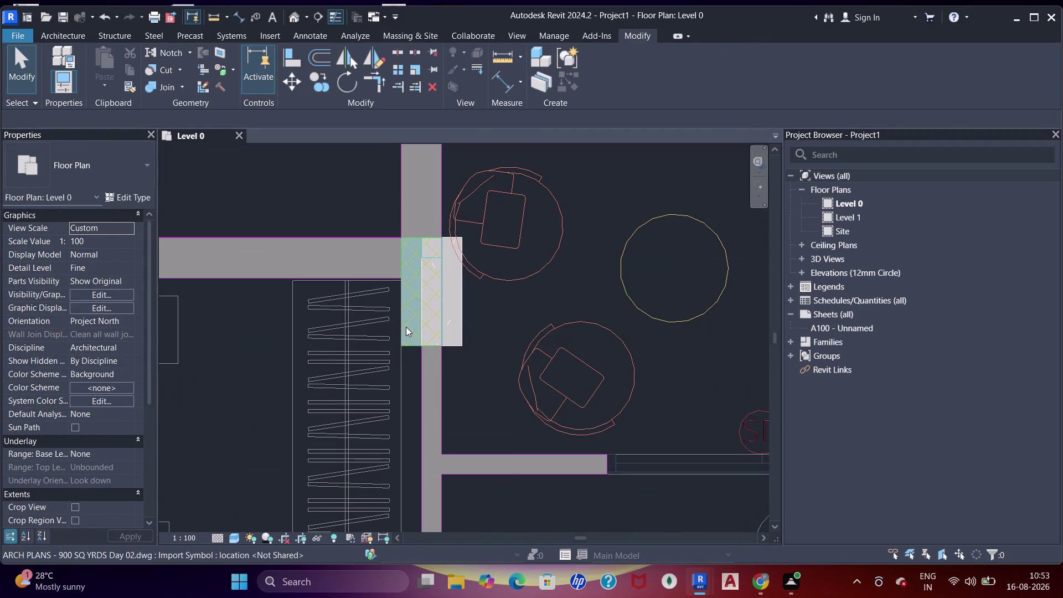
text(F)
key(a)
key(a)
key(a)
Align the first column's two faces flush with the nearby wall edges.
click(399, 307)
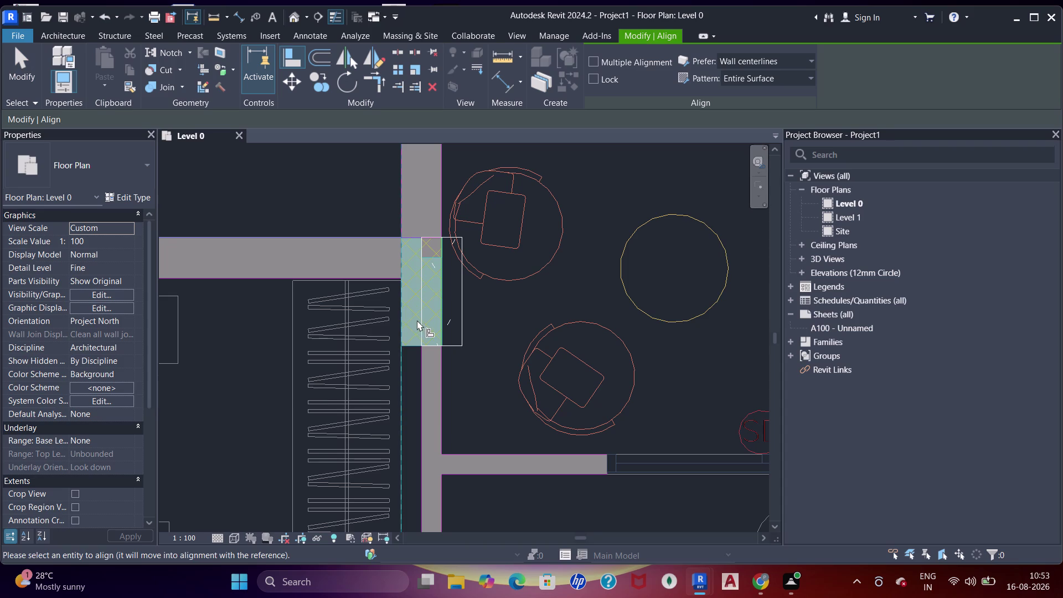
click(421, 324)
click(413, 366)
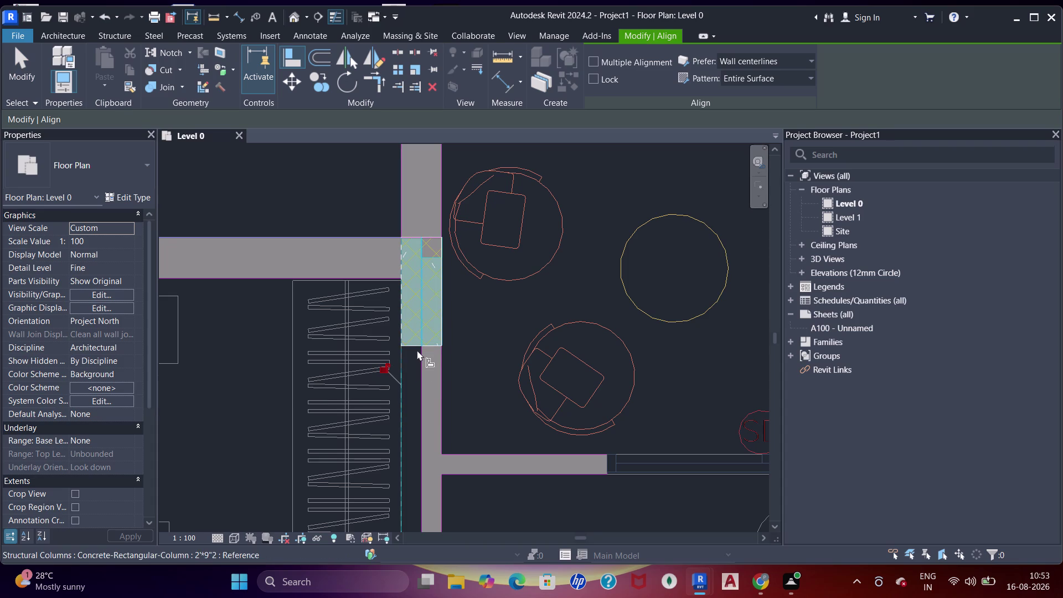
click(417, 350)
scroll(up, 3)
click(411, 348)
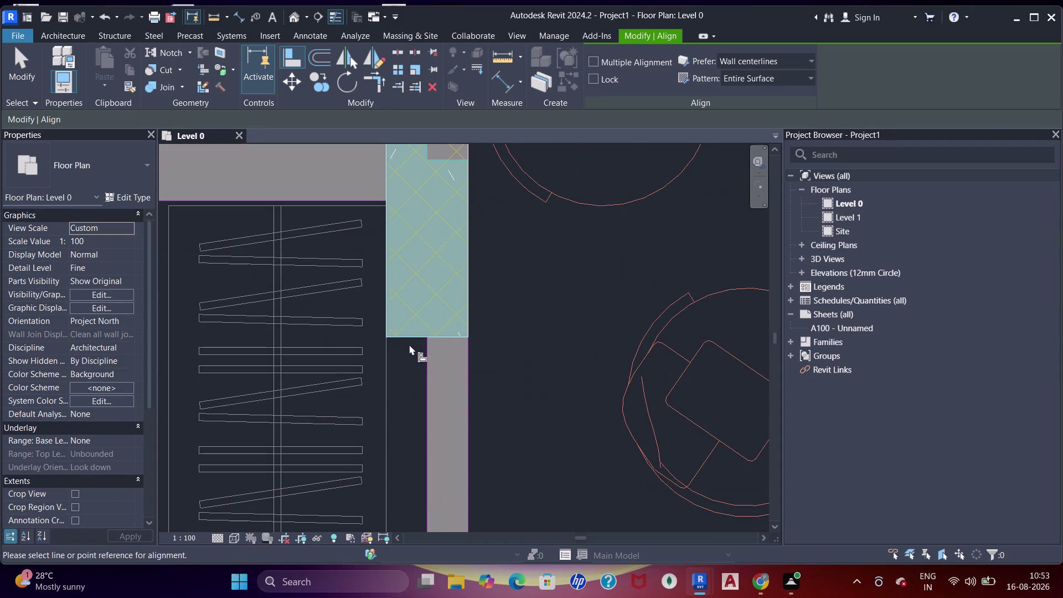
click(409, 342)
click(408, 338)
scroll(down, 3)
Align the next junction's column flush with its wall.
middle_drag(512, 334, 275, 332)
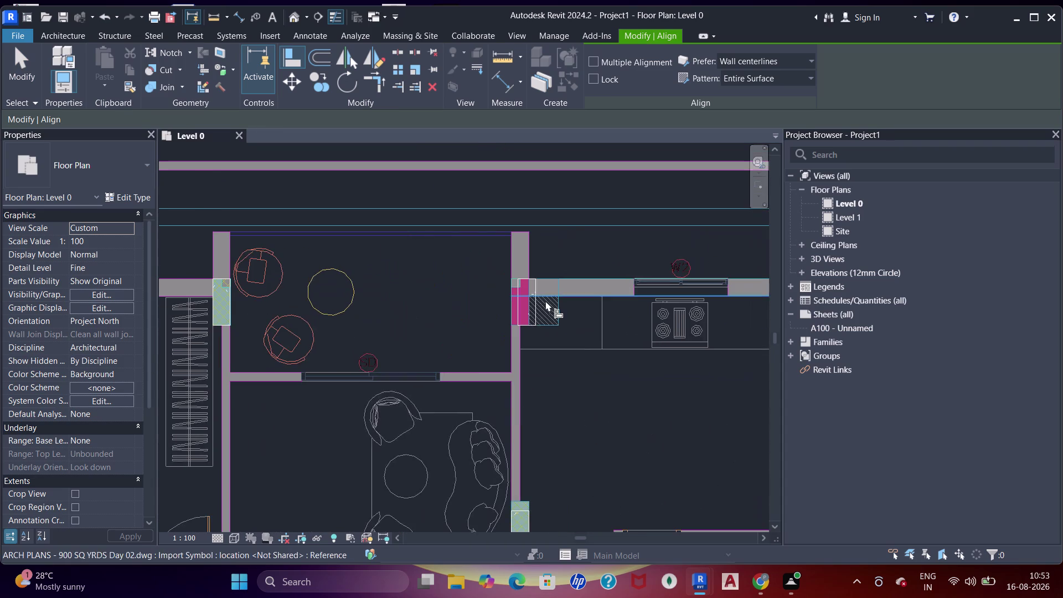
scroll(up, 3)
click(438, 314)
click(465, 316)
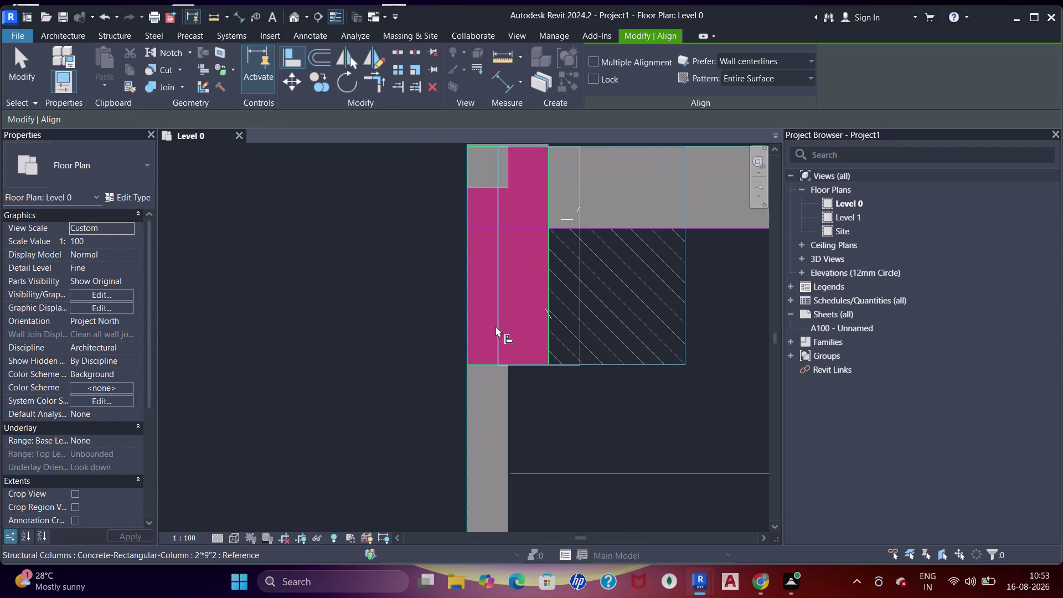
click(496, 326)
scroll(down, 3)
Align the following column's edges to the wall edge farther along the plan.
middle_drag(553, 306, 434, 306)
scroll(down, 3)
middle_drag(560, 294, 329, 295)
middle_drag(463, 291, 405, 296)
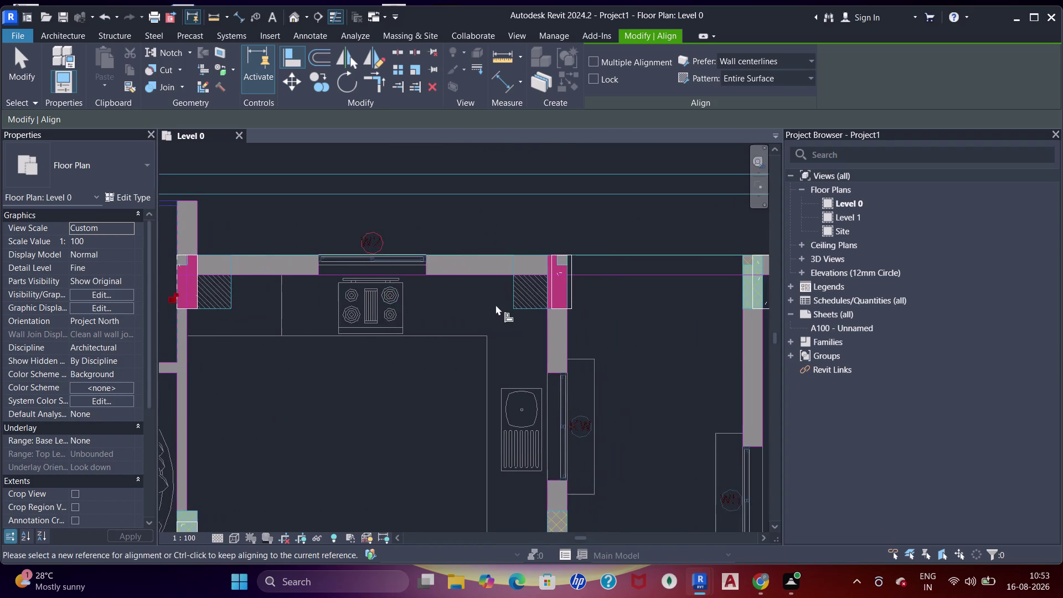
scroll(up, 3)
click(525, 331)
click(592, 270)
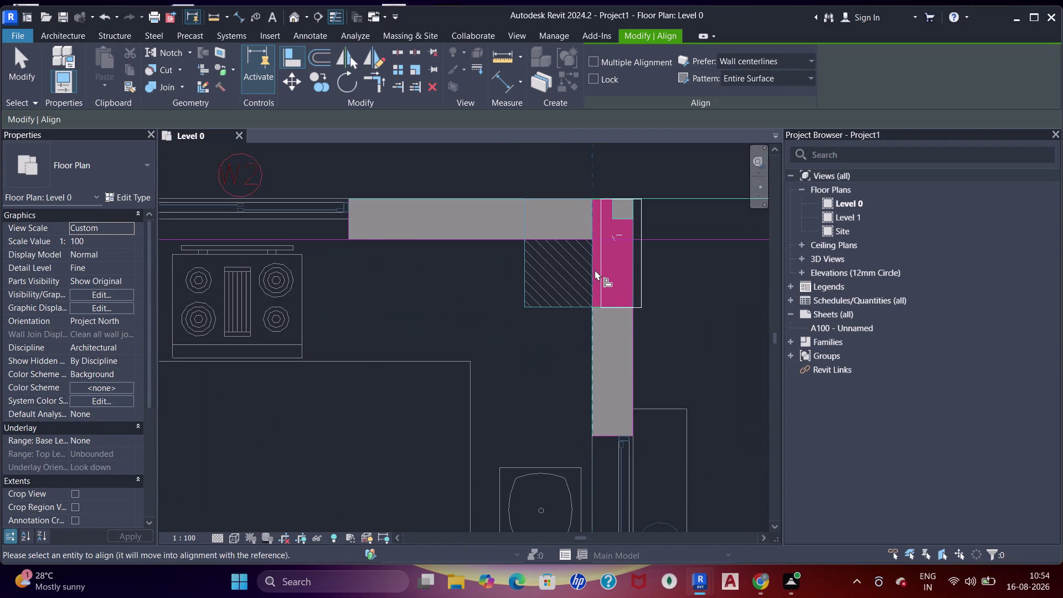
click(597, 272)
scroll(down, 3)
Snap another junction column's edges flush with its wall.
middle_drag(595, 272, 384, 285)
middle_drag(481, 280, 301, 282)
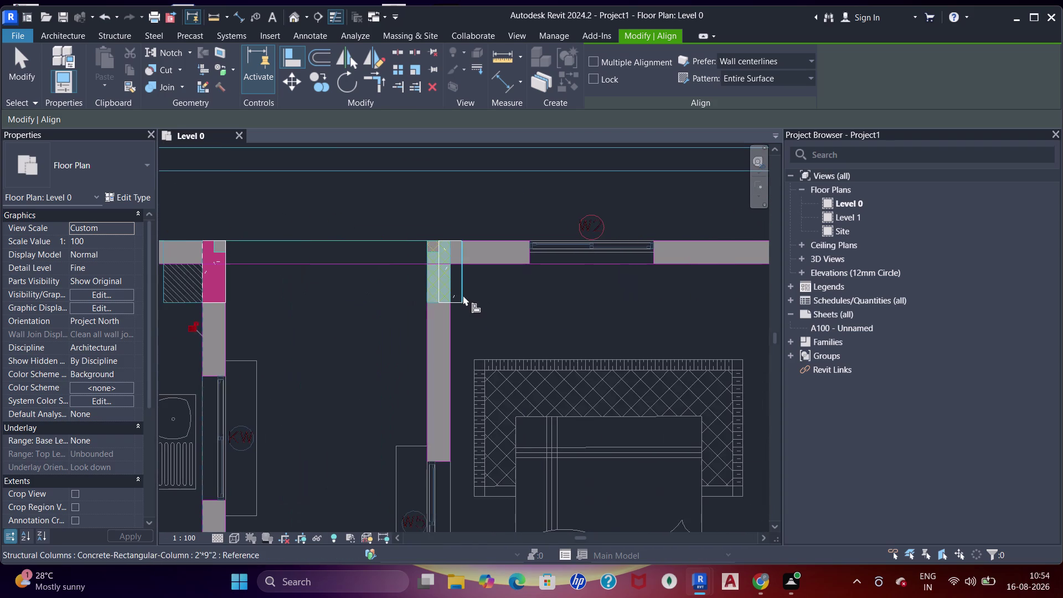
scroll(up, 3)
click(340, 316)
click(388, 287)
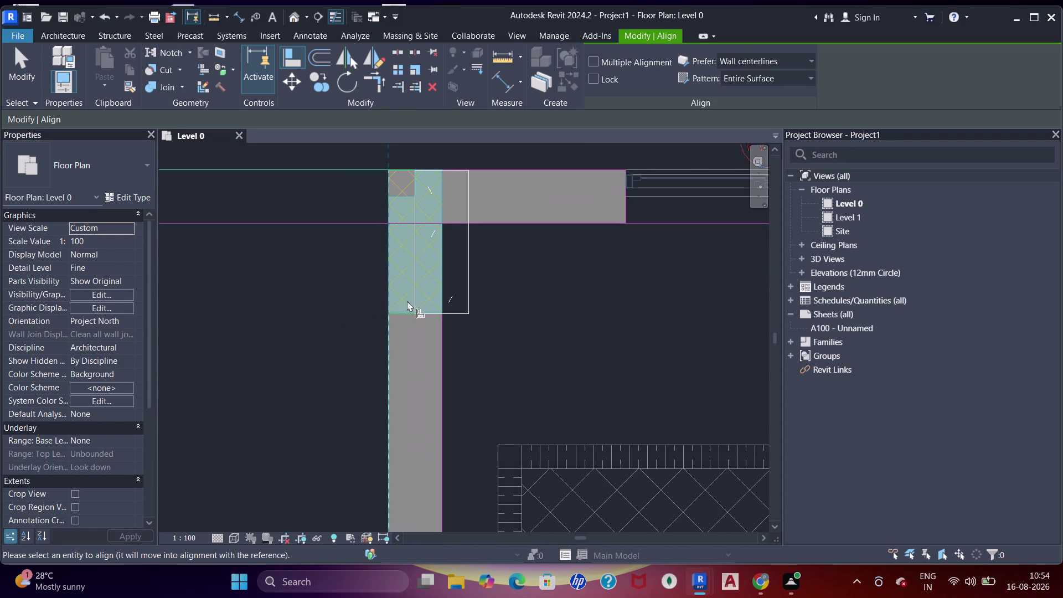
click(416, 300)
scroll(down, 3)
Align the next column along the plan to its wall face.
middle_drag(509, 295, 247, 313)
middle_drag(402, 310, 326, 305)
scroll(up, 3)
click(541, 318)
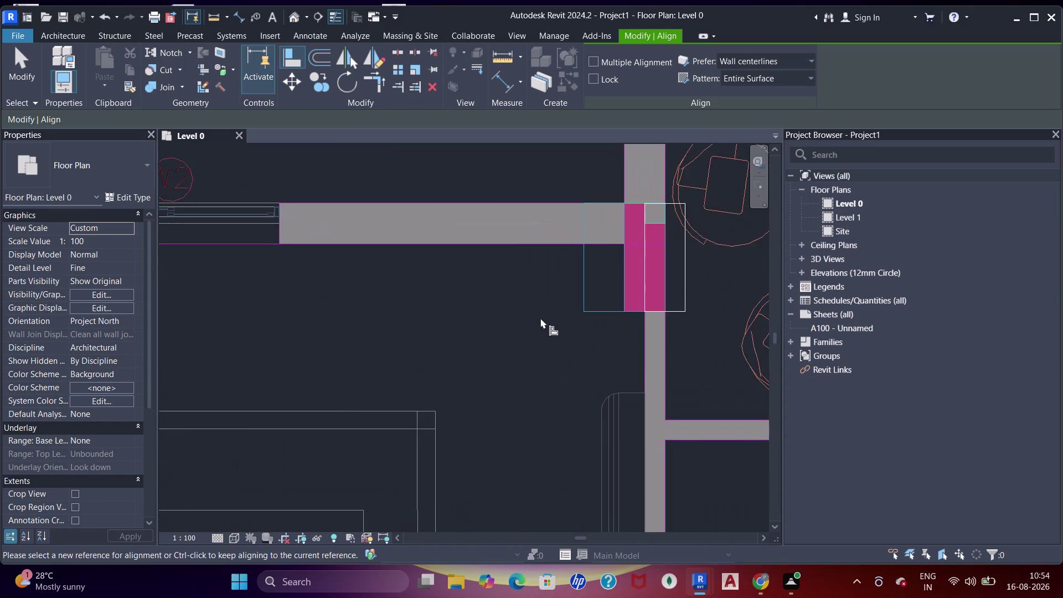
scroll(up, 3)
middle_drag(492, 365, 443, 386)
click(608, 301)
click(635, 295)
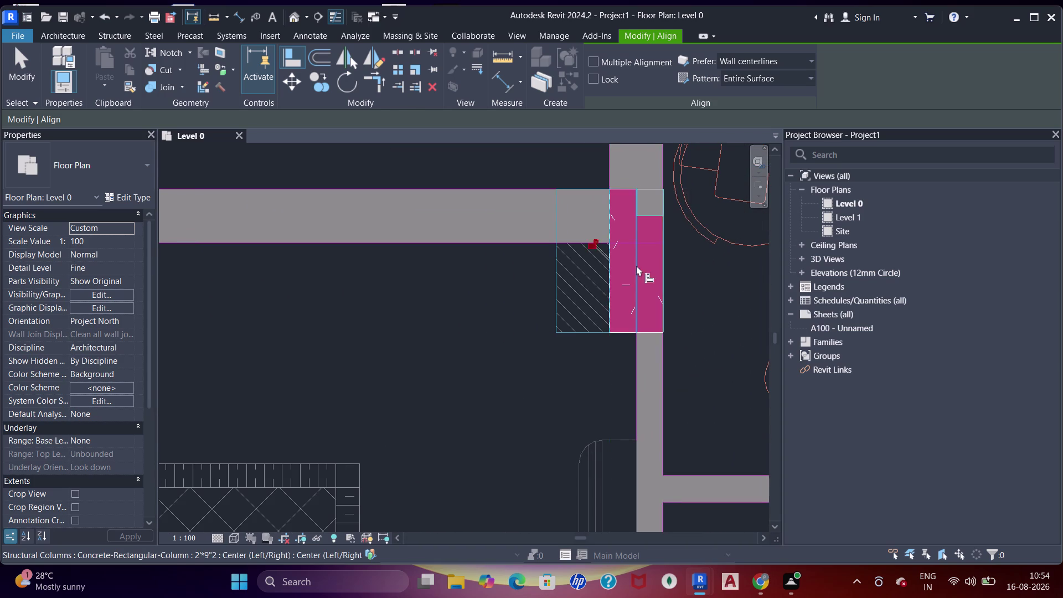
scroll(down, 3)
Align another column's edge with the wall at the next junction.
middle_drag(623, 269, 402, 316)
scroll(down, 3)
middle_drag(541, 286, 362, 253)
middle_drag(468, 301, 351, 301)
scroll(up, 3)
click(421, 284)
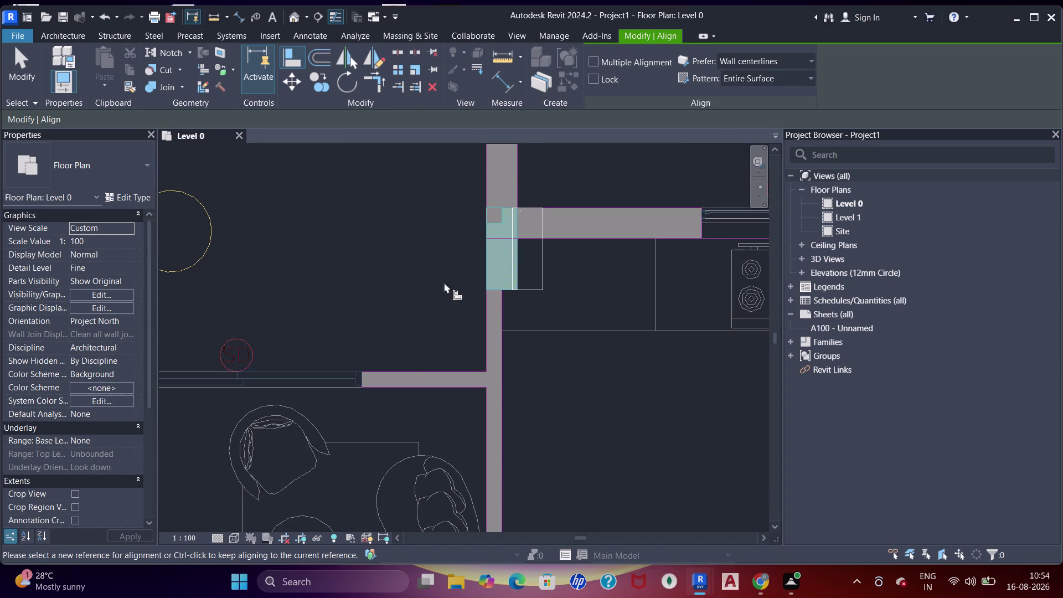
click(486, 260)
click(508, 265)
scroll(down, 3)
Align a further junction column to the drawing's wall edge.
middle_drag(547, 295, 453, 308)
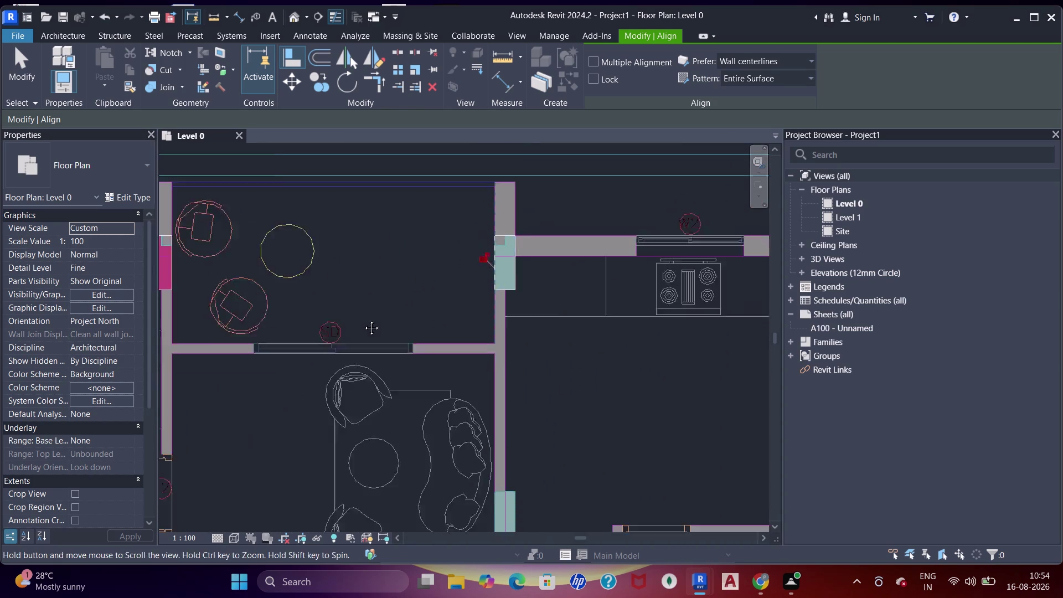
middle_drag(453, 308, 265, 335)
drag(374, 420, 381, 414)
scroll(up, 3)
click(465, 317)
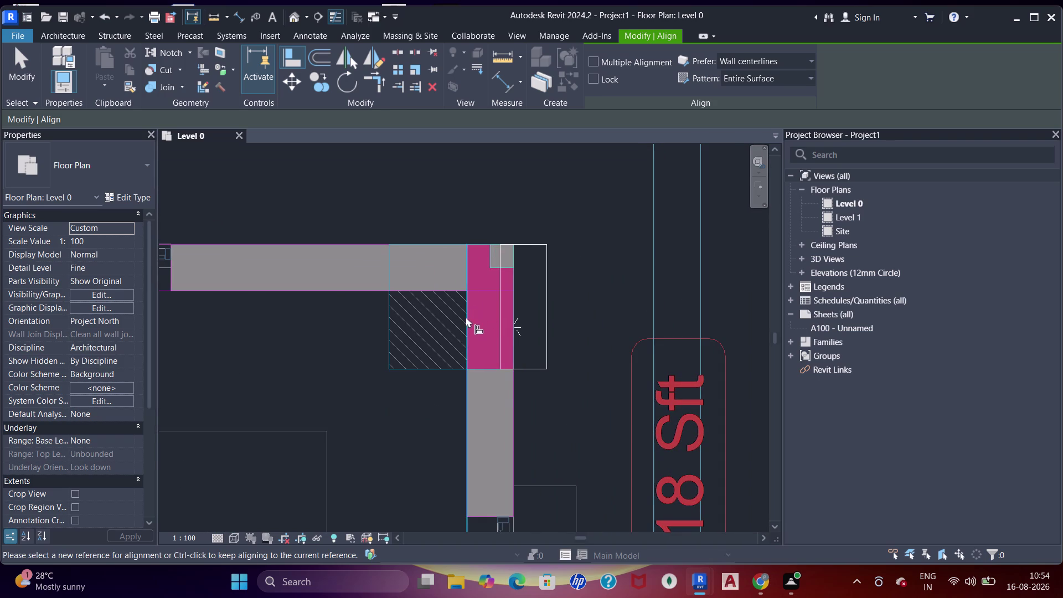
click(496, 318)
scroll(down, 3)
Align the column by the bathroom wall on two faces.
middle_drag(495, 384, 509, 259)
scroll(down, 3)
middle_drag(495, 327, 507, 212)
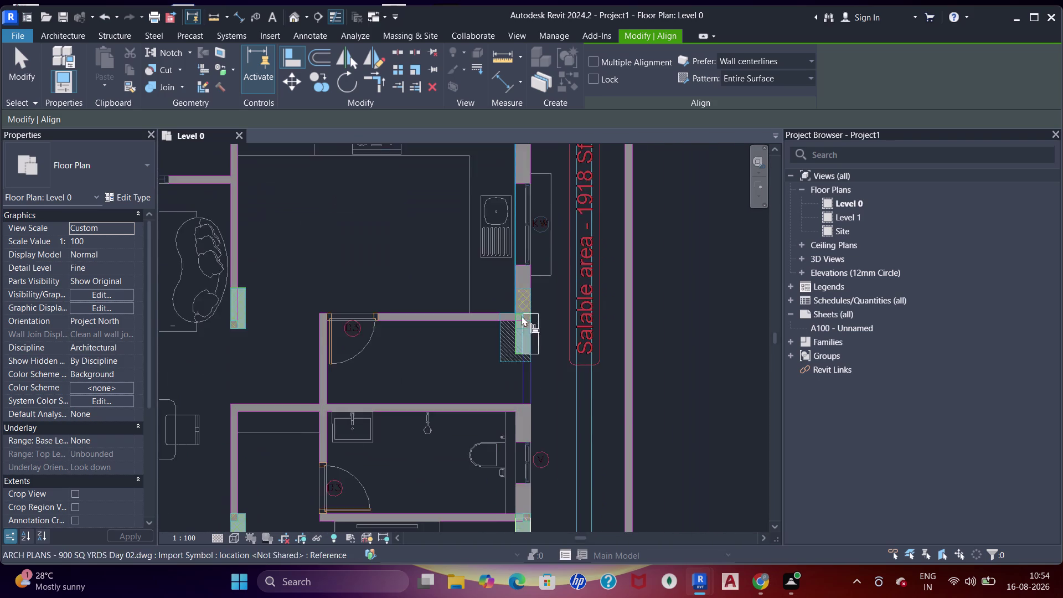
scroll(up, 3)
click(429, 394)
click(492, 366)
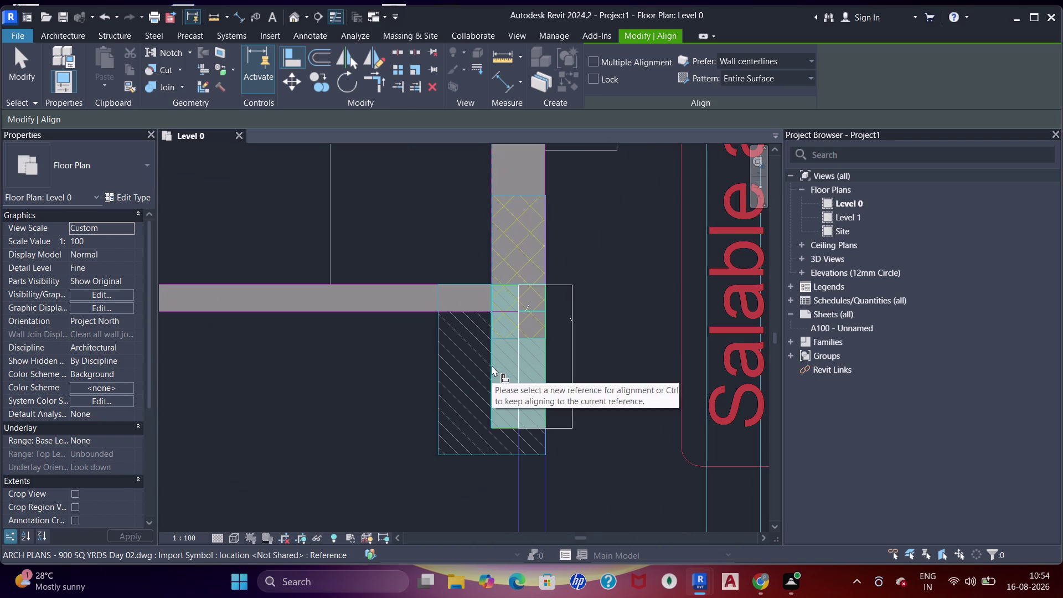
click(521, 367)
scroll(down, 3)
Align the room-corner column flush with the wall face on both edges.
middle_drag(519, 410, 504, 273)
middle_drag(505, 250, 500, 297)
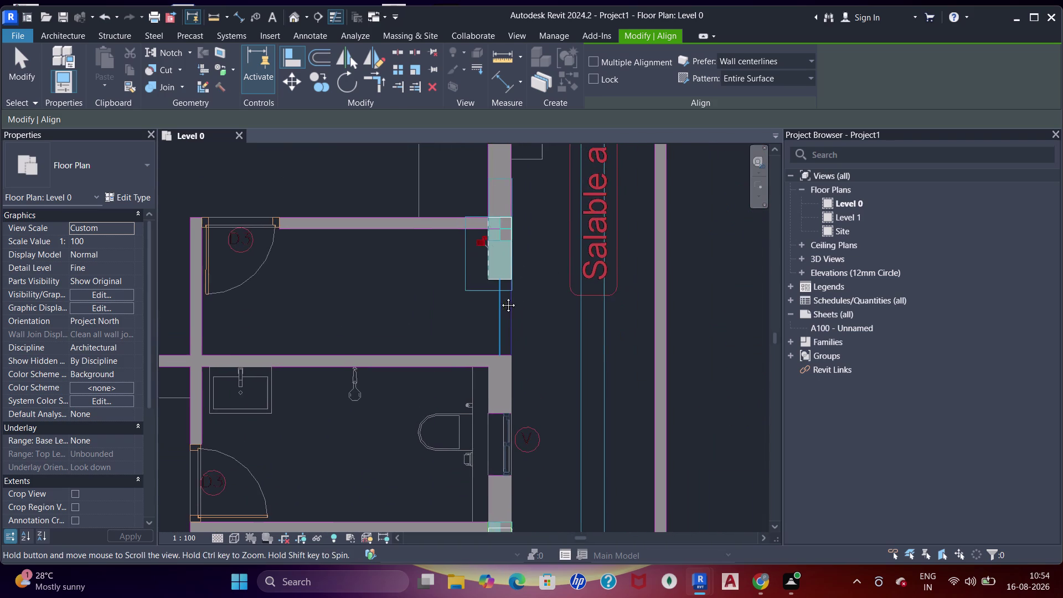
middle_drag(500, 297, 515, 142)
middle_drag(486, 370, 507, 240)
scroll(up, 3)
click(440, 278)
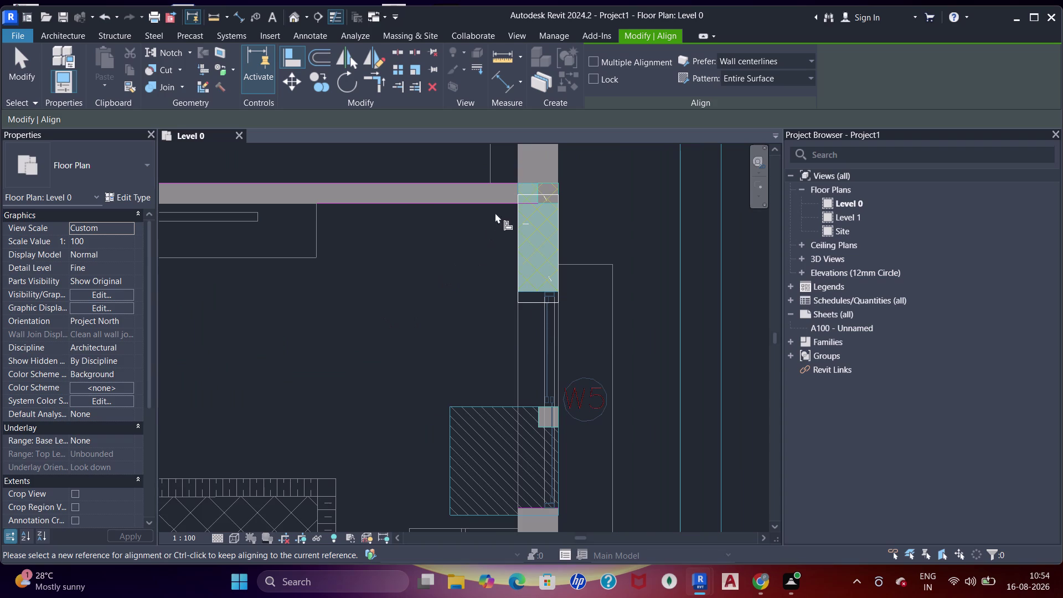
click(523, 184)
click(527, 192)
scroll(down, 3)
Align the column at the junction above the stairs to the wall edge.
middle_drag(527, 278, 518, 211)
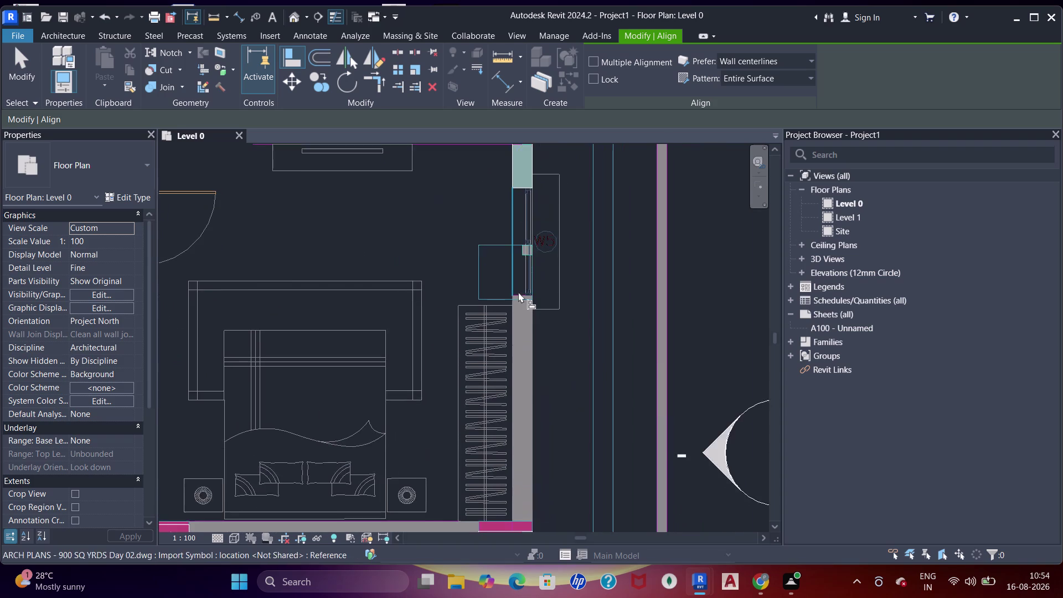
middle_drag(511, 344, 514, 238)
middle_drag(532, 218, 522, 329)
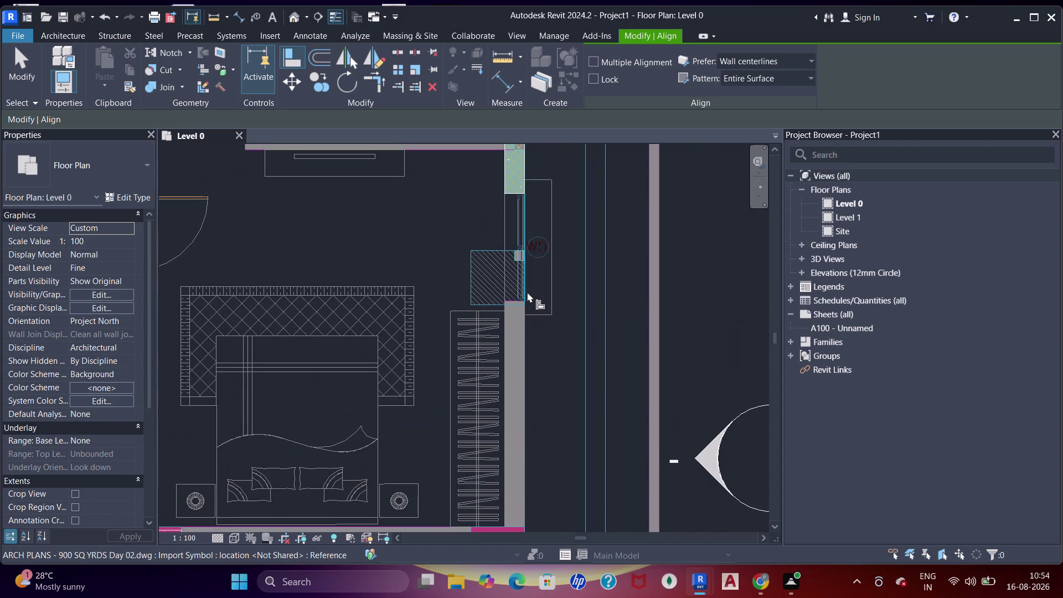
scroll(up, 3)
scroll(down, 3)
middle_drag(512, 300, 514, 251)
middle_drag(520, 299, 544, 224)
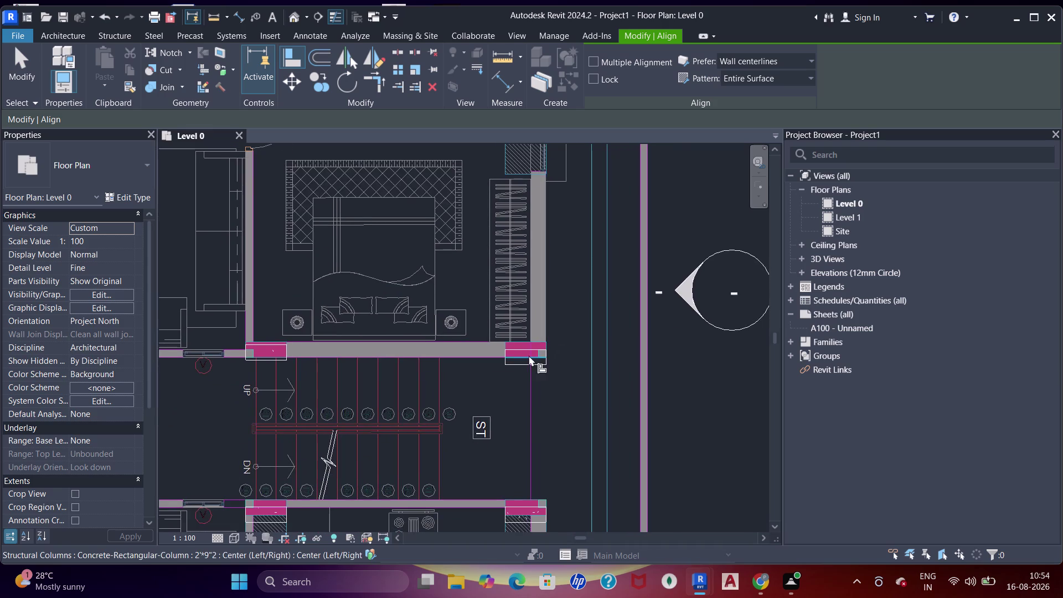
scroll(up, 3)
click(506, 385)
click(528, 319)
click(525, 332)
Align both sides of the kitchen corner column to the wall face.
scroll(down, 3)
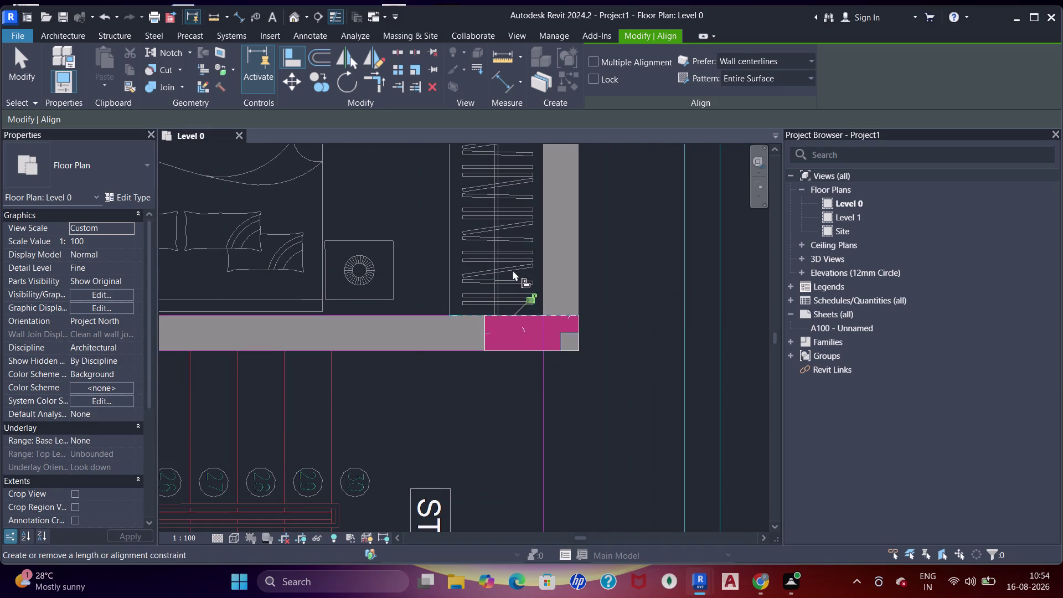
scroll(down, 3)
middle_drag(496, 379, 524, 275)
middle_drag(545, 413, 525, 287)
scroll(up, 3)
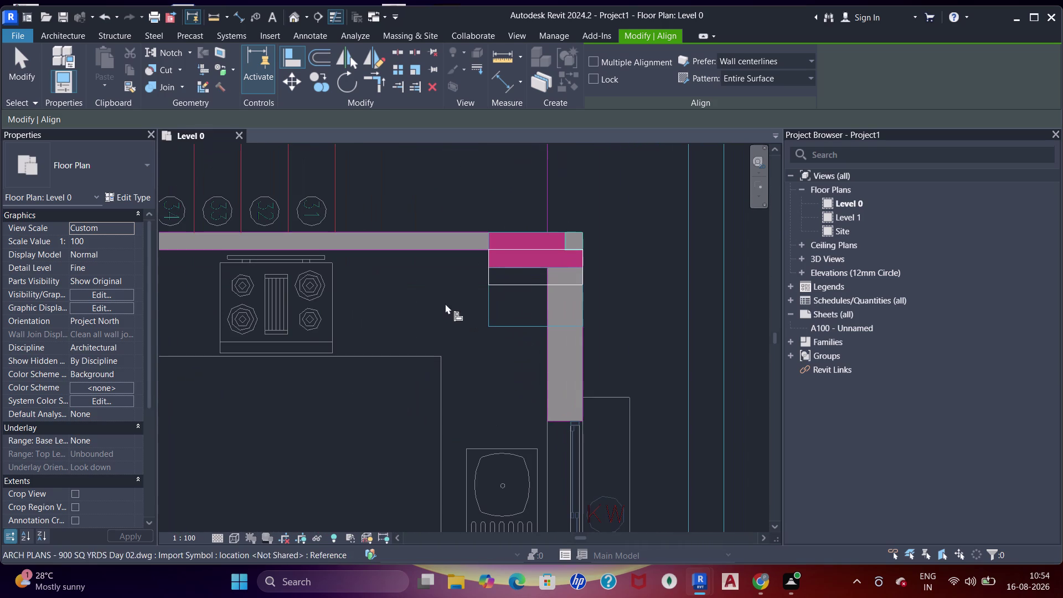
click(445, 304)
click(498, 238)
click(502, 247)
scroll(down, 3)
Align the next kitchen junction column with the wall line.
middle_drag(461, 287, 463, 199)
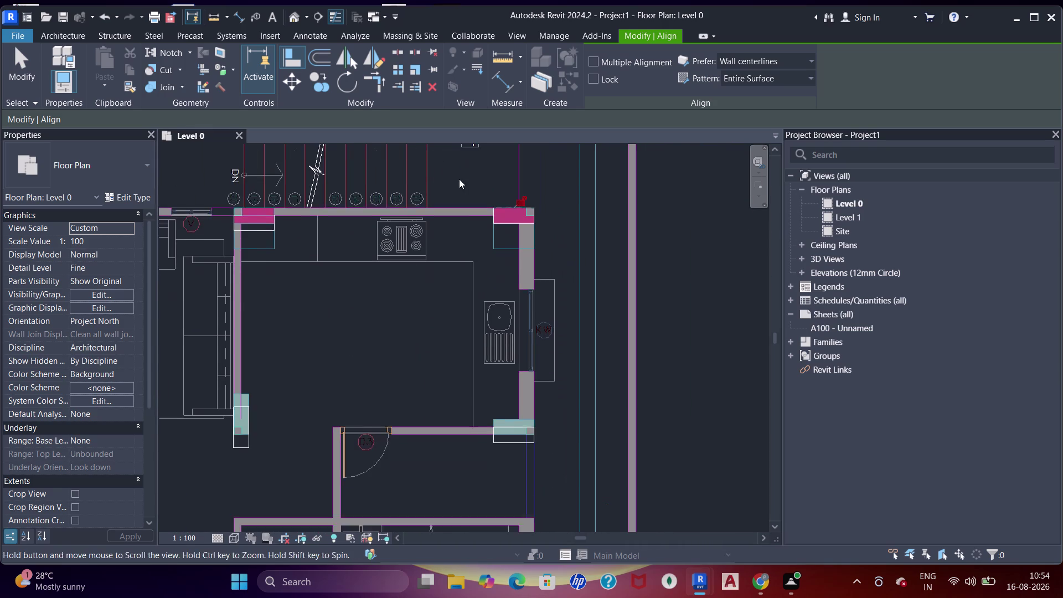
middle_drag(463, 198, 459, 179)
scroll(up, 3)
click(569, 322)
click(526, 338)
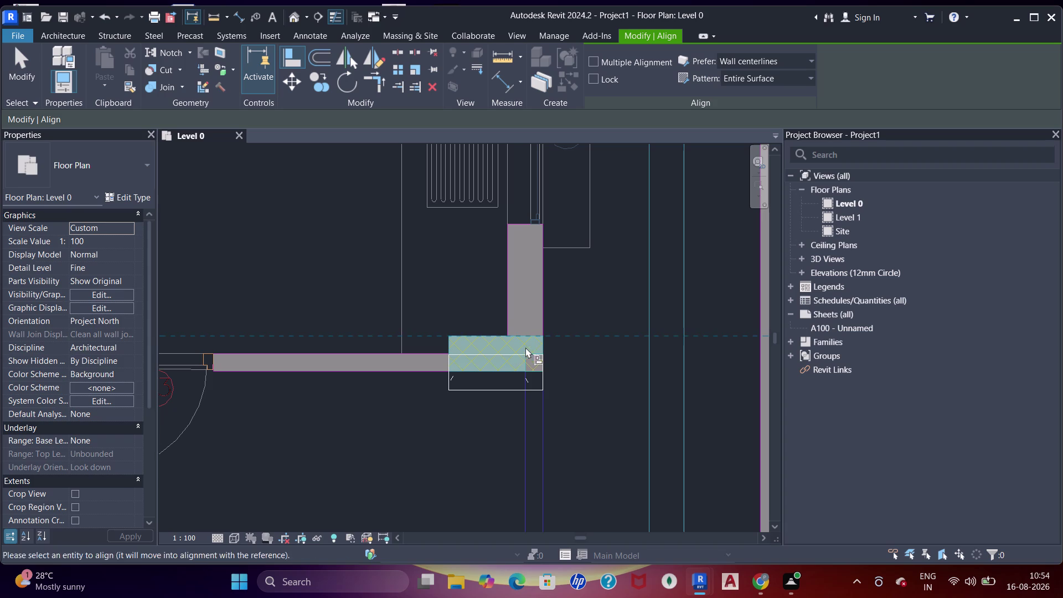
click(525, 351)
scroll(down, 3)
Align the columns near the toilet and above the 1905 Sft area.
middle_drag(506, 401, 523, 250)
scroll(up, 3)
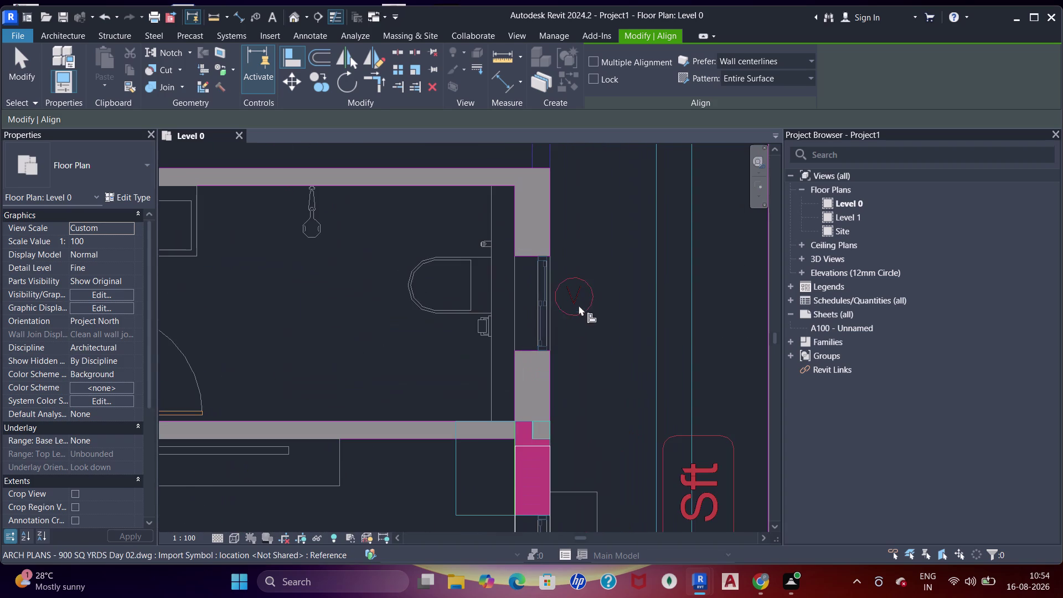
click(595, 383)
middle_drag(582, 400, 581, 274)
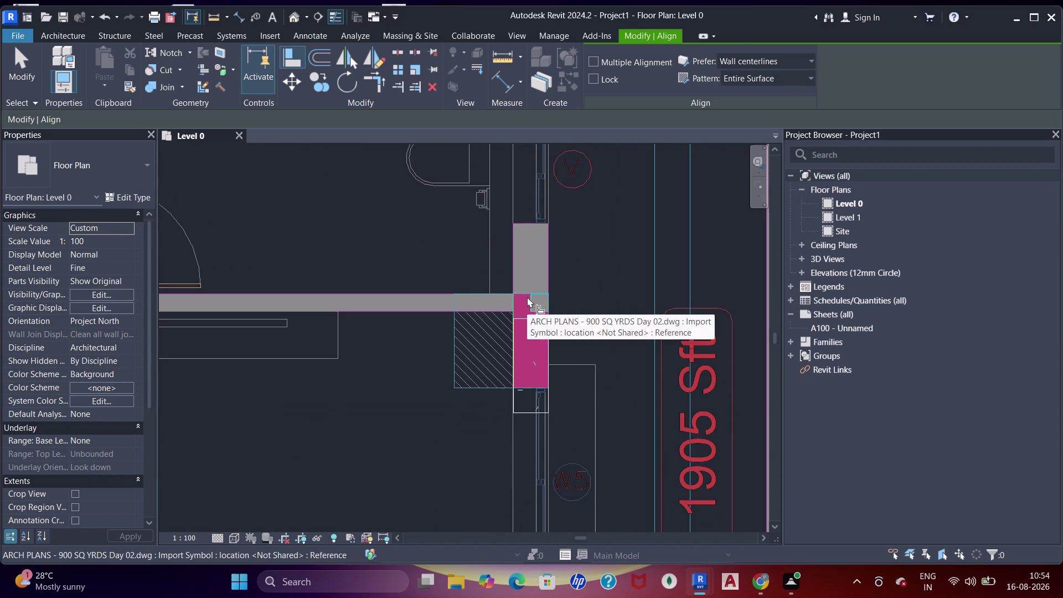
click(536, 293)
click(530, 319)
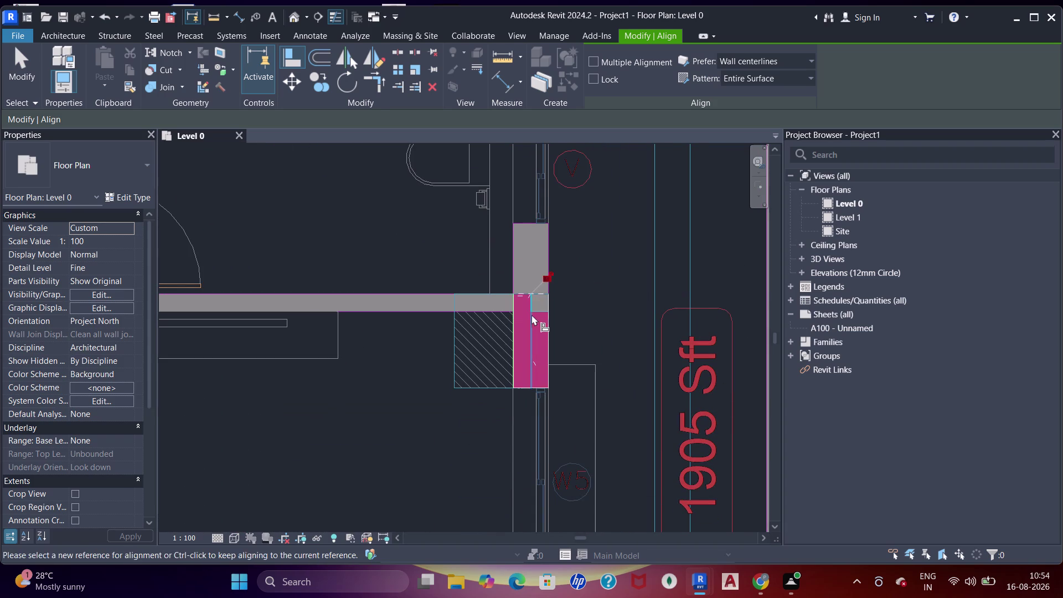
scroll(down, 3)
Align the top of the column beside the wardrobe onto the wall edge.
middle_drag(541, 332, 543, 288)
click(467, 341)
middle_drag(487, 423, 474, 189)
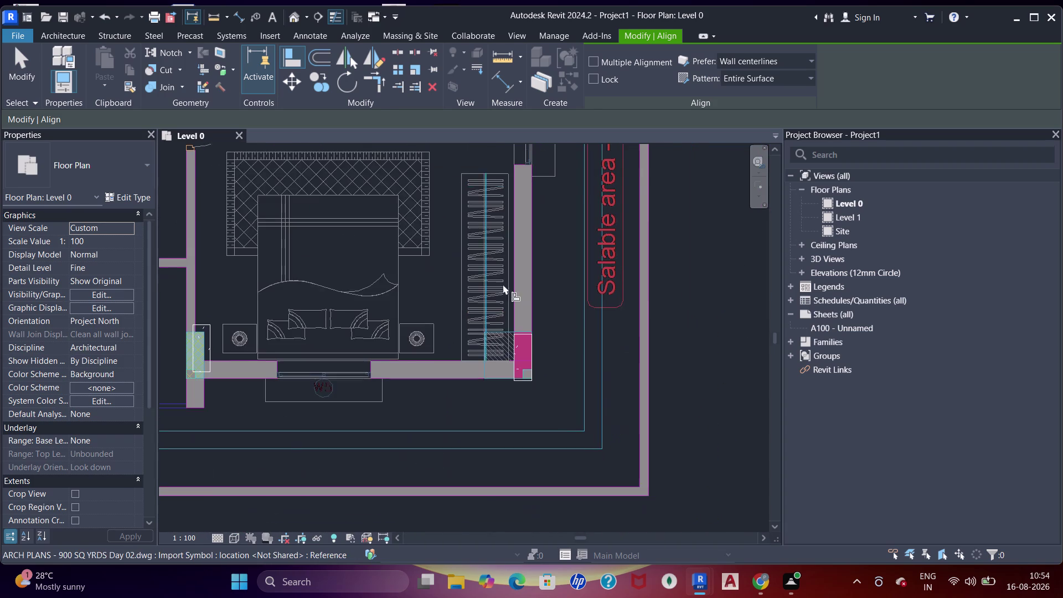
scroll(up, 3)
click(543, 288)
scroll(up, 3)
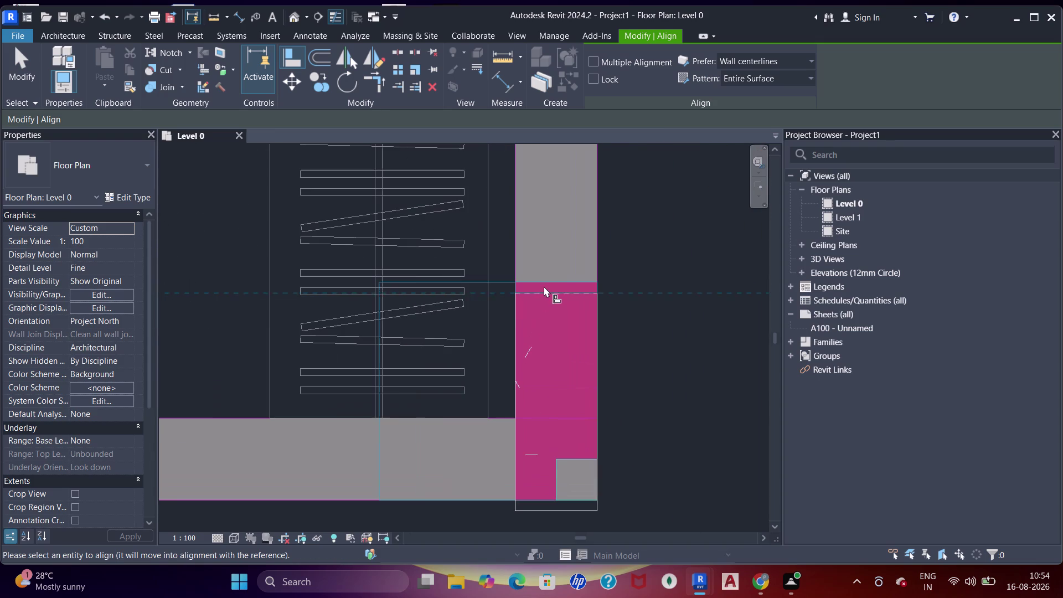
click(645, 242)
click(591, 281)
click(586, 290)
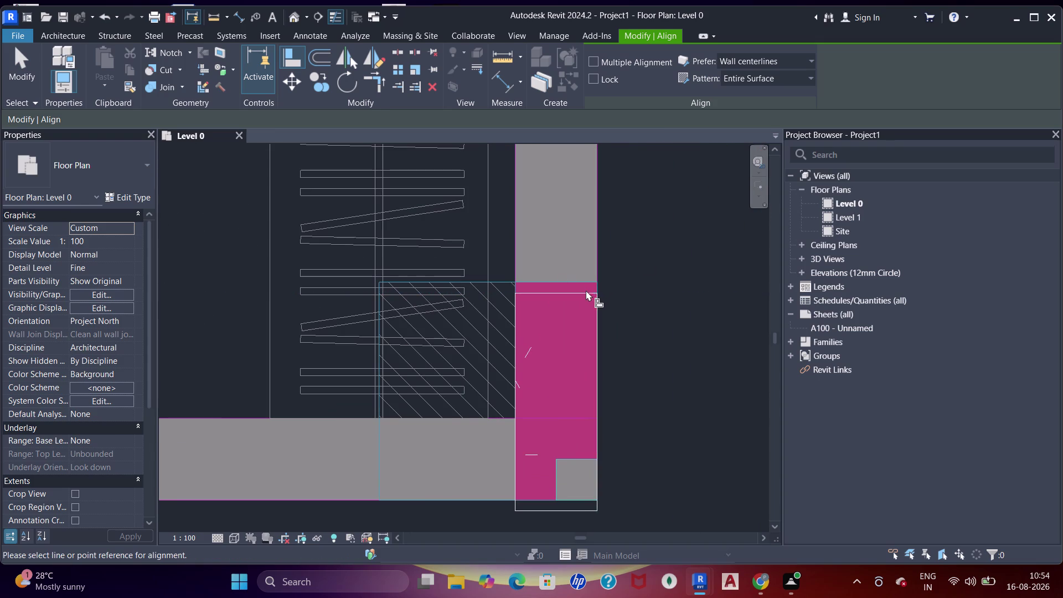
click(583, 282)
click(581, 291)
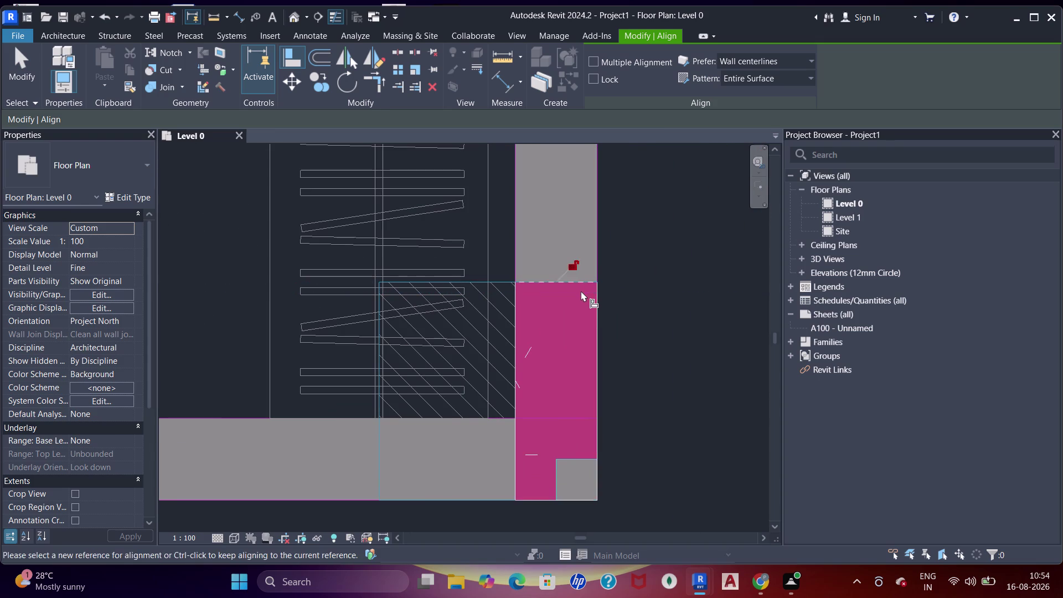
scroll(down, 3)
Align the corner column near the round table on its side and bottom.
middle_drag(460, 295, 618, 303)
middle_drag(279, 350, 574, 350)
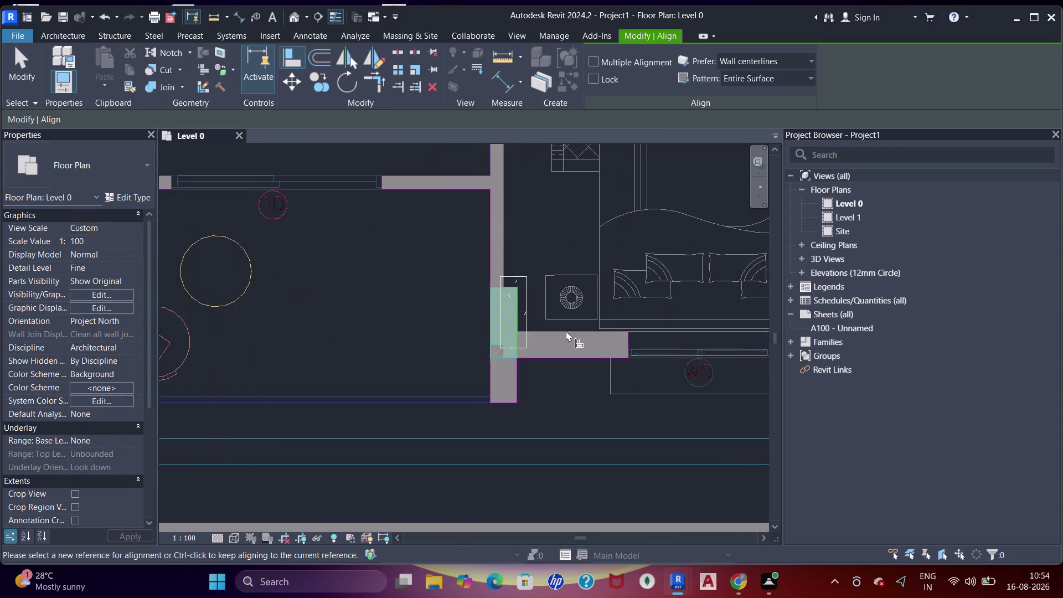
scroll(up, 3)
drag(419, 312, 424, 312)
scroll(up, 3)
middle_drag(537, 326, 431, 293)
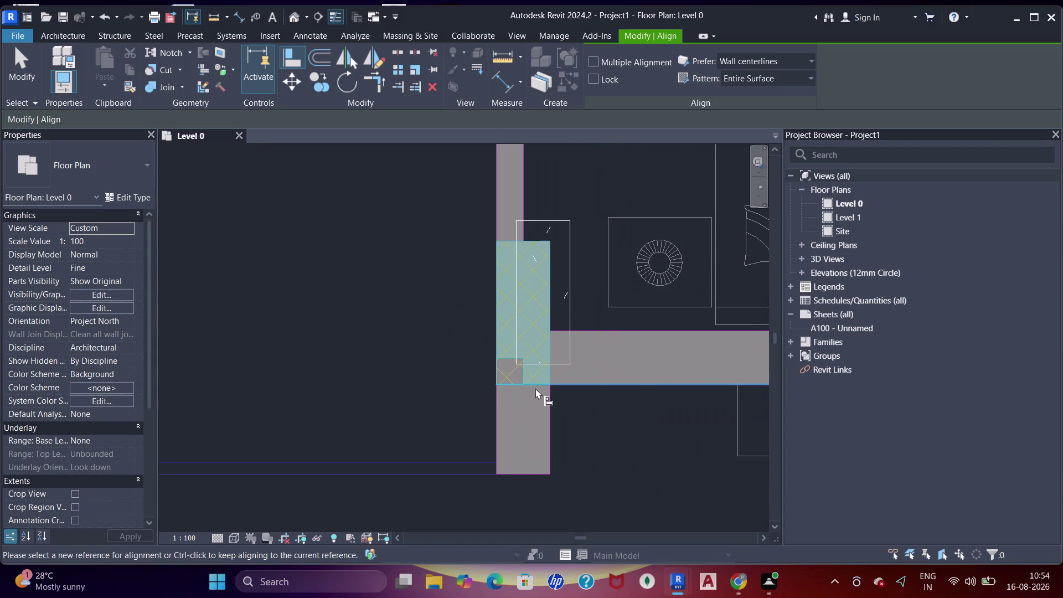
click(535, 388)
click(545, 363)
click(459, 322)
click(496, 322)
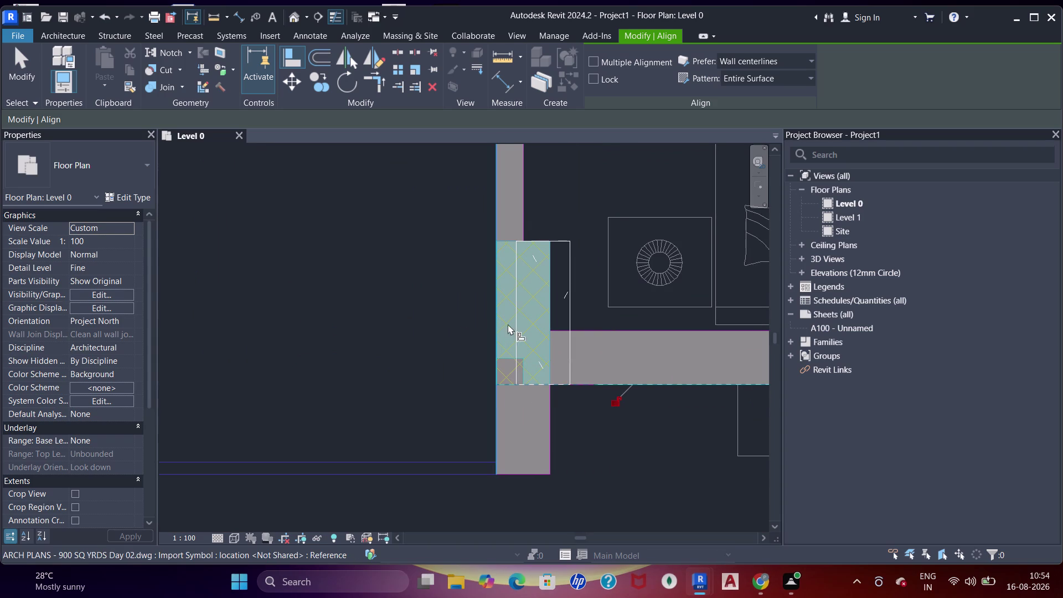
click(514, 328)
scroll(down, 3)
Align the column at the junction near the round tables to the wall.
middle_drag(375, 274, 501, 280)
scroll(down, 3)
middle_drag(313, 279, 484, 259)
scroll(up, 3)
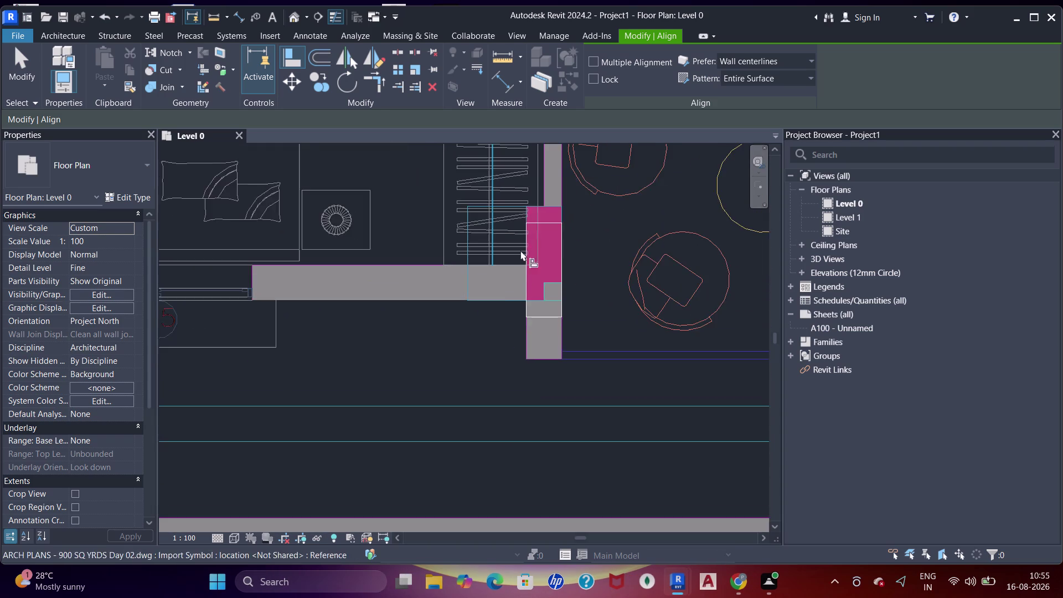
middle_drag(518, 263, 387, 348)
click(422, 291)
click(419, 308)
scroll(down, 3)
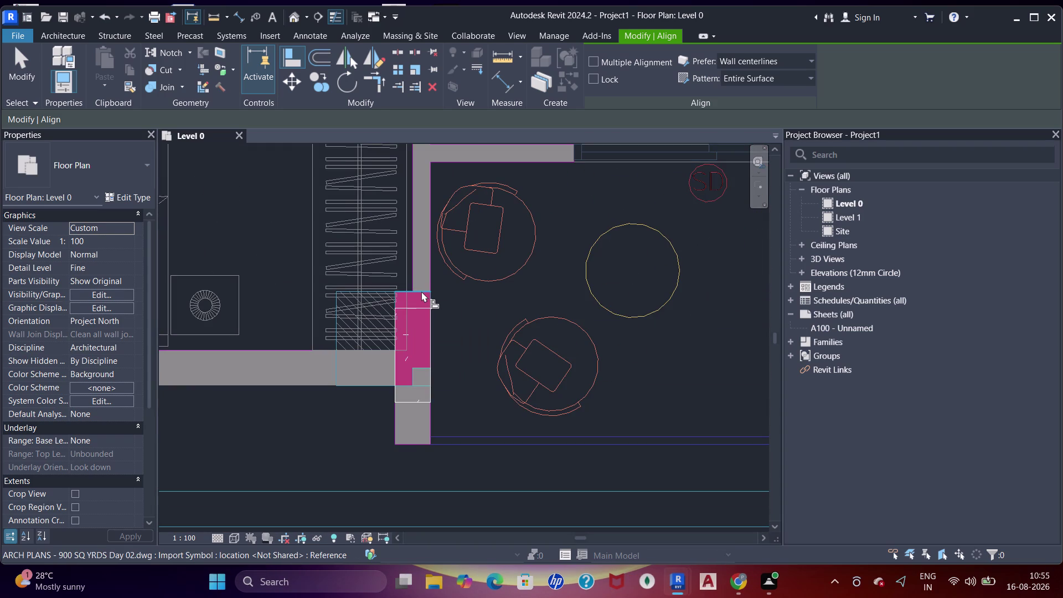
Align both edges of the neighbouring junction column to the wall face.
middle_drag(300, 315, 531, 324)
middle_drag(413, 324, 552, 328)
scroll(up, 3)
click(331, 274)
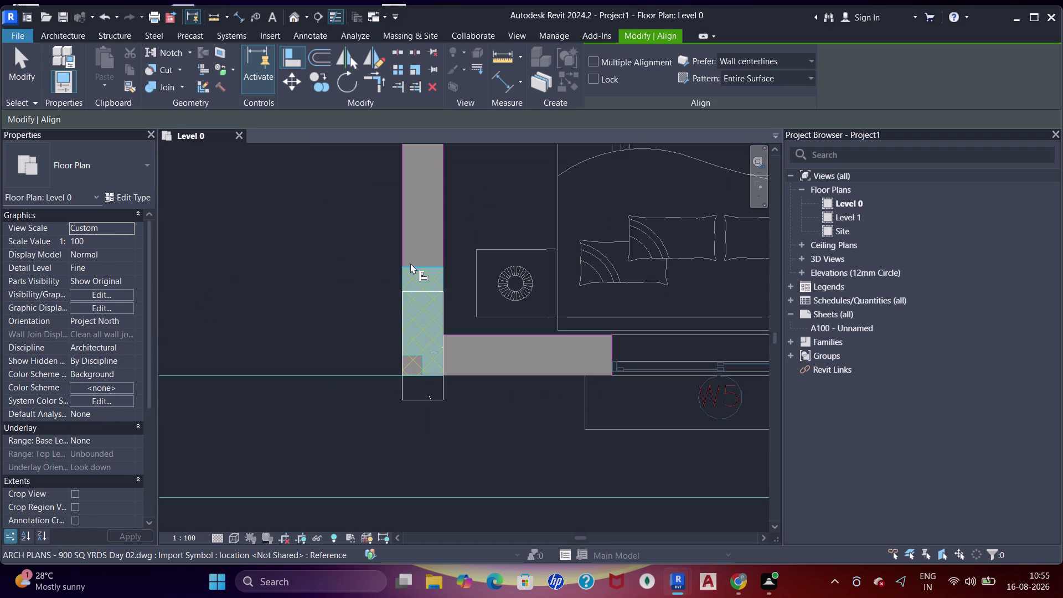
click(411, 263)
click(418, 288)
scroll(down, 3)
Snap the isolated column on the left flush with its wall edge.
middle_drag(325, 290, 533, 301)
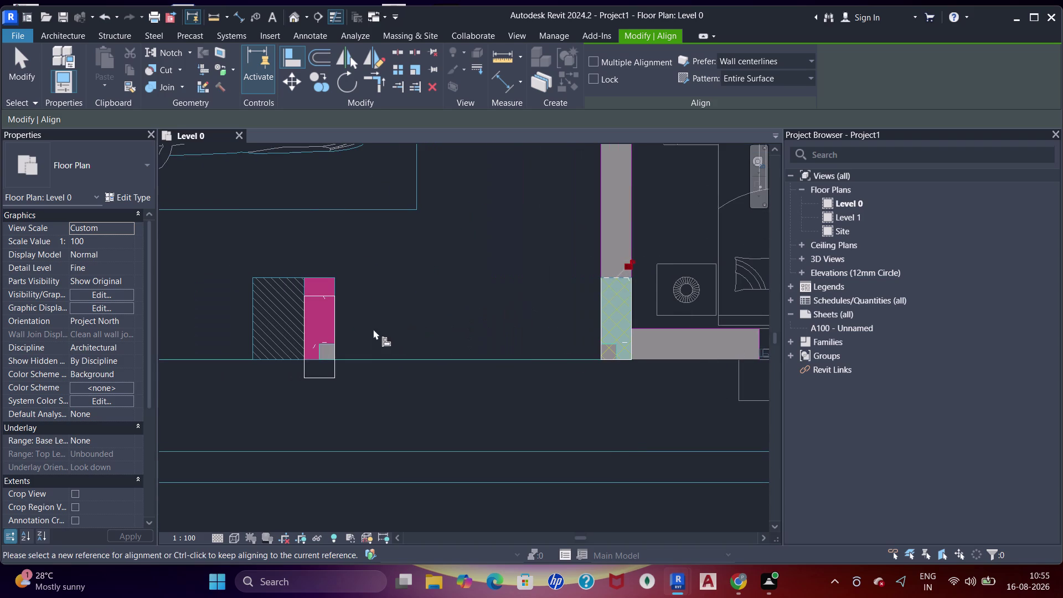
scroll(up, 3)
scroll(up, 3)
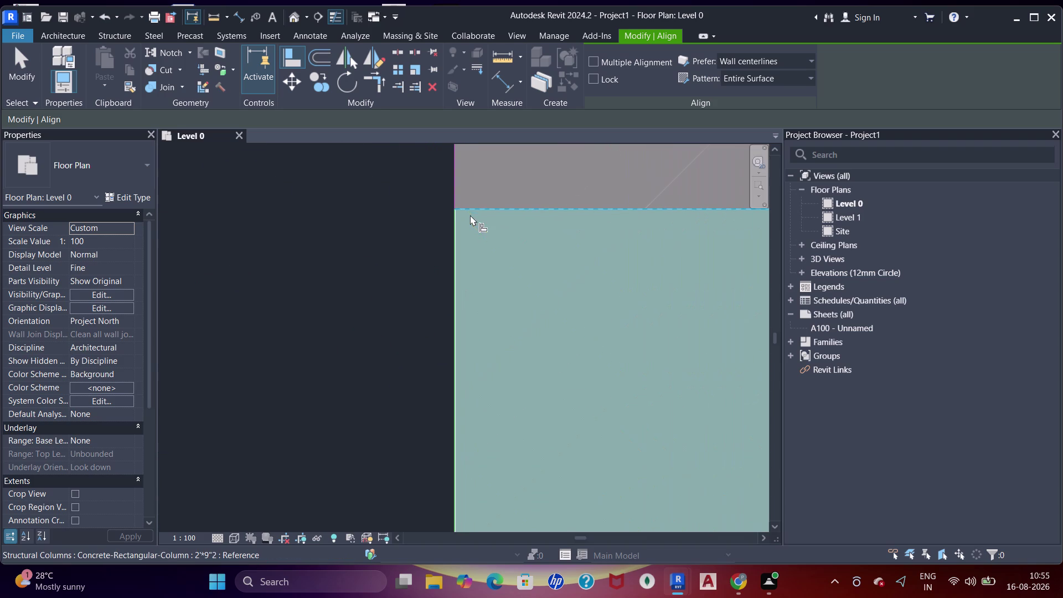
scroll(up, 3)
click(436, 235)
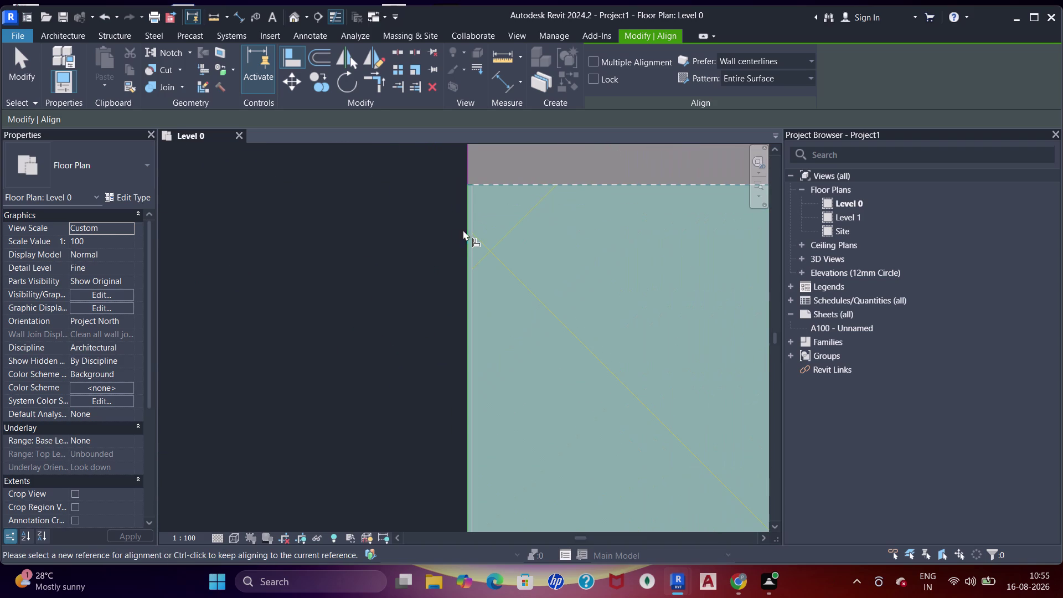
click(464, 229)
click(471, 234)
scroll(down, 3)
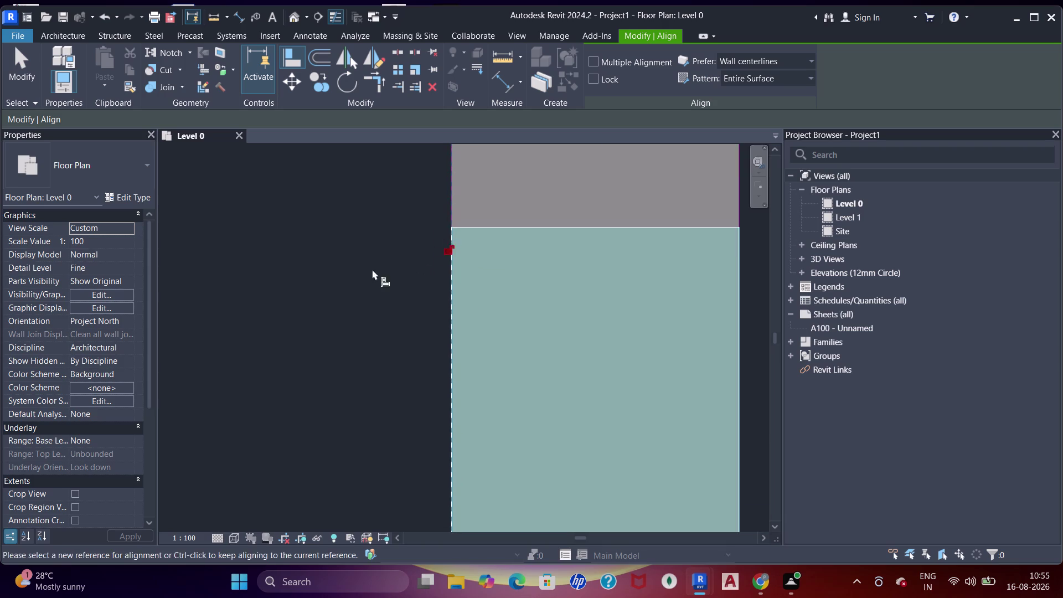
middle_drag(369, 283, 532, 269)
scroll(down, 3)
middle_drag(372, 285, 541, 280)
Align the first driveway column's face to its CAD wall line.
middle_drag(342, 278, 497, 277)
click(467, 206)
scroll(up, 3)
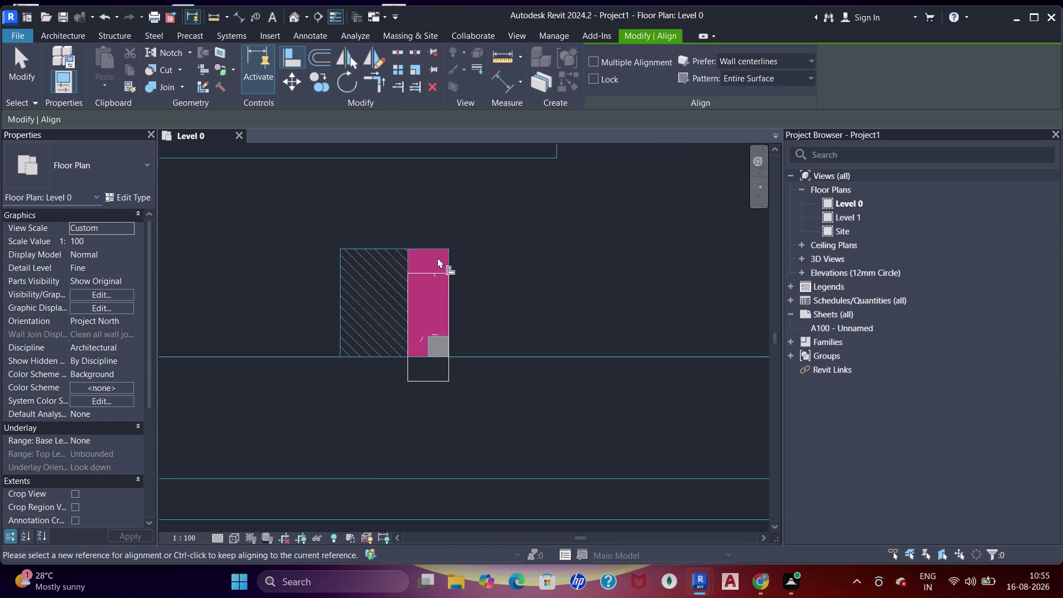
scroll(up, 3)
click(437, 246)
click(435, 284)
scroll(down, 3)
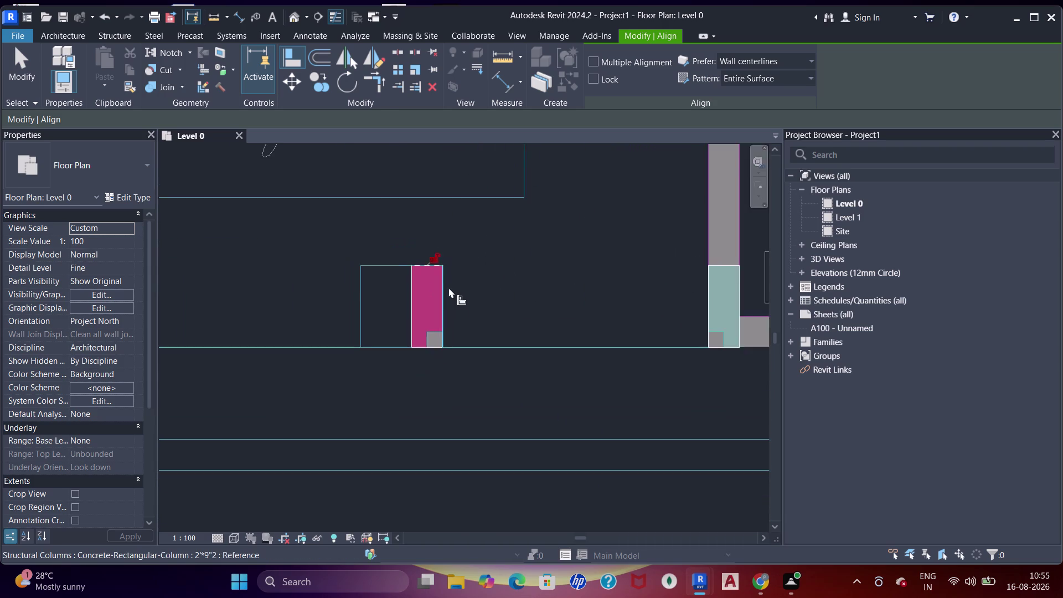
scroll(up, 3)
double_click(438, 283)
scroll(down, 3)
Snap the next column's edge flush with the CAD wall edge.
middle_drag(356, 280, 484, 301)
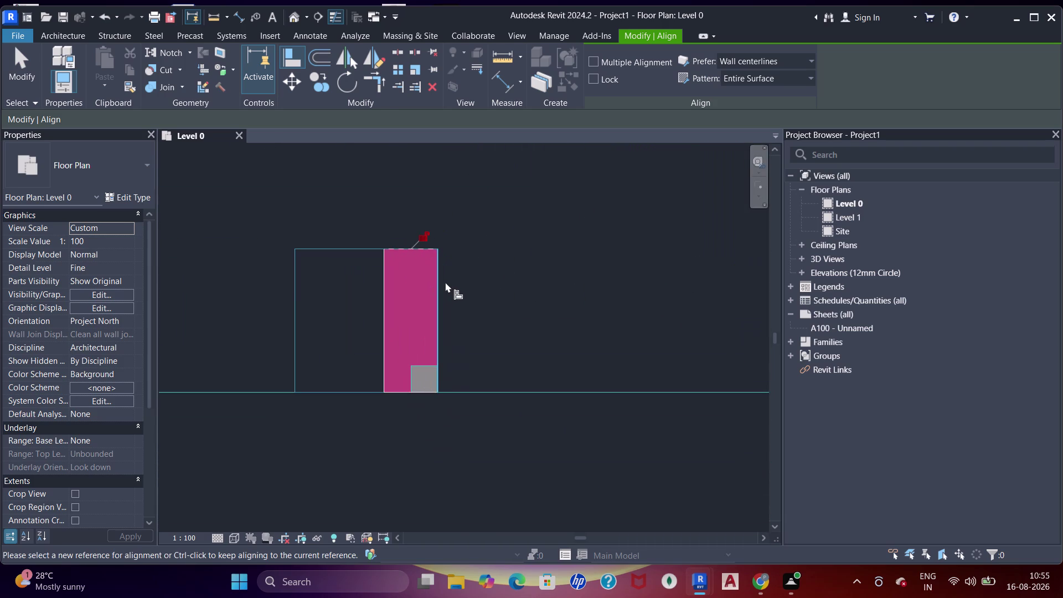
middle_drag(484, 301, 504, 300)
scroll(down, 3)
middle_drag(362, 289, 507, 287)
scroll(up, 3)
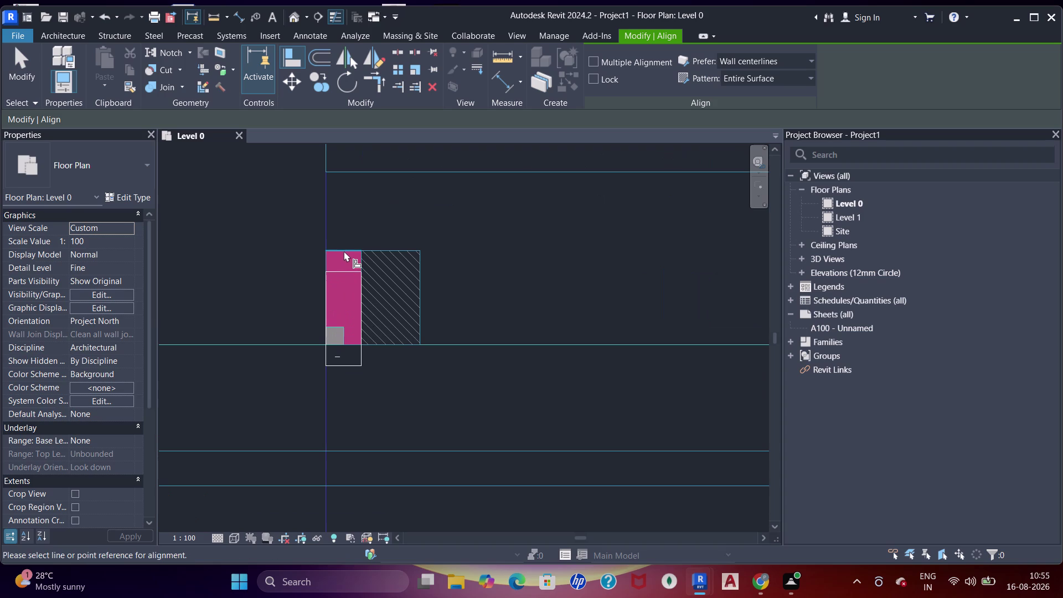
click(344, 251)
click(343, 270)
scroll(down, 3)
Align the columns on opposite sides of the driveway to their wall lines.
middle_drag(309, 294, 534, 310)
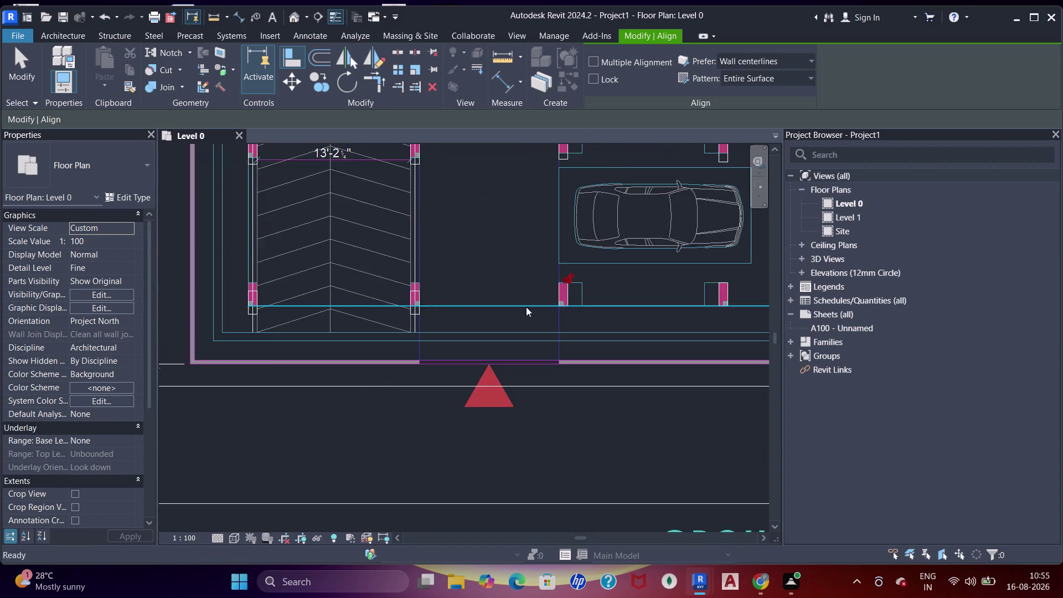
scroll(up, 3)
click(477, 264)
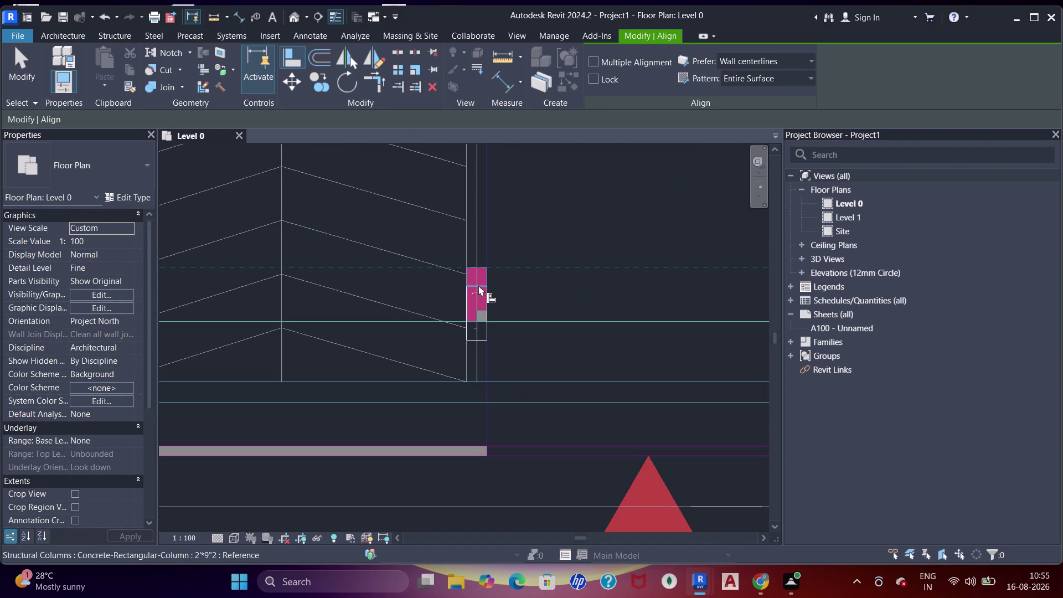
click(479, 286)
middle_drag(315, 299, 598, 303)
click(362, 269)
click(379, 269)
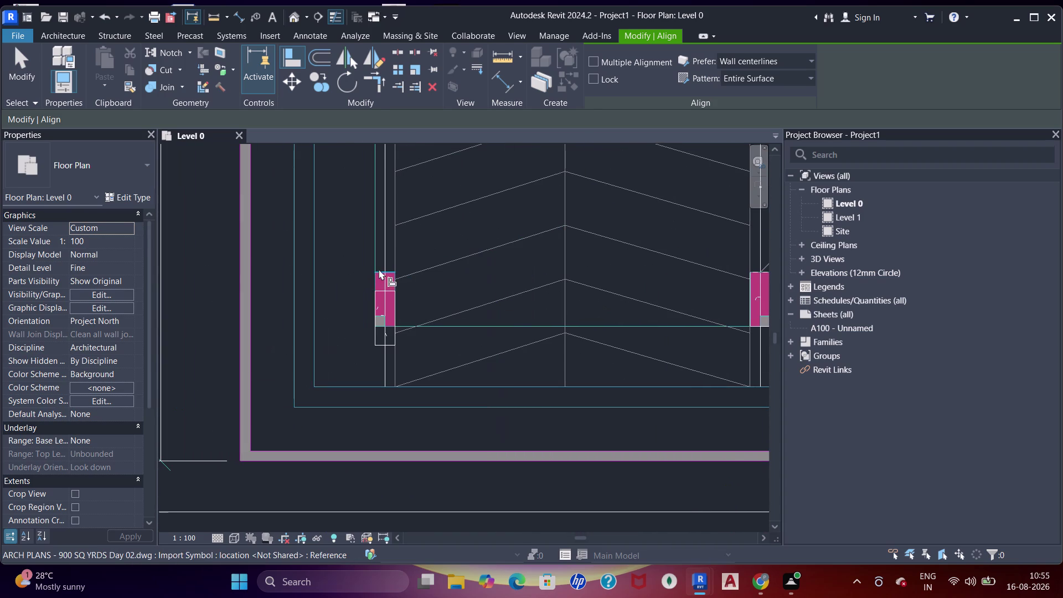
click(385, 296)
scroll(down, 3)
Align two more columns along the driveway with the CAD wall lines.
middle_drag(556, 272, 519, 385)
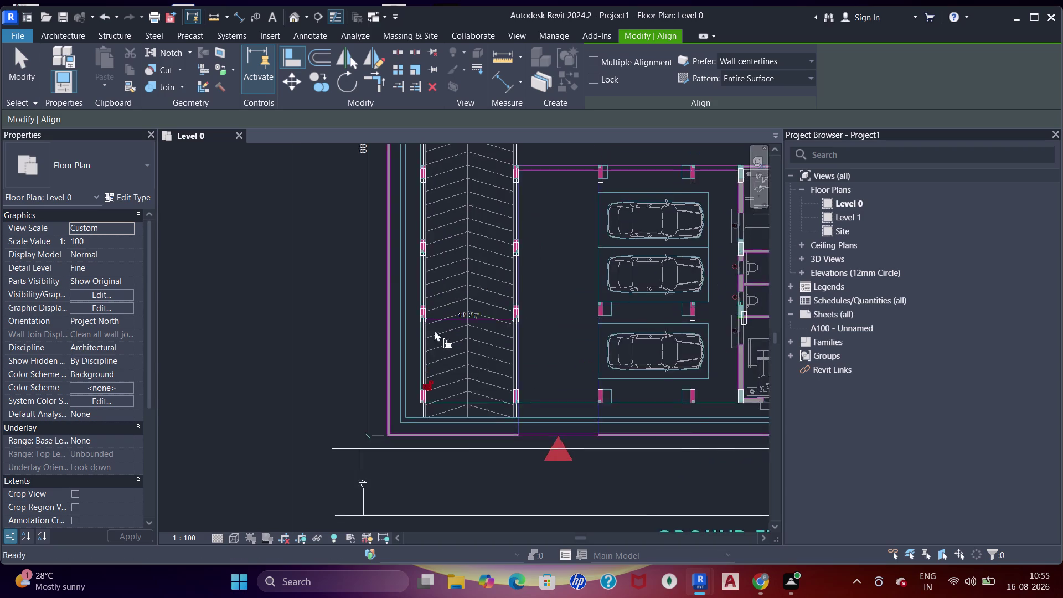
scroll(up, 3)
click(394, 280)
click(419, 280)
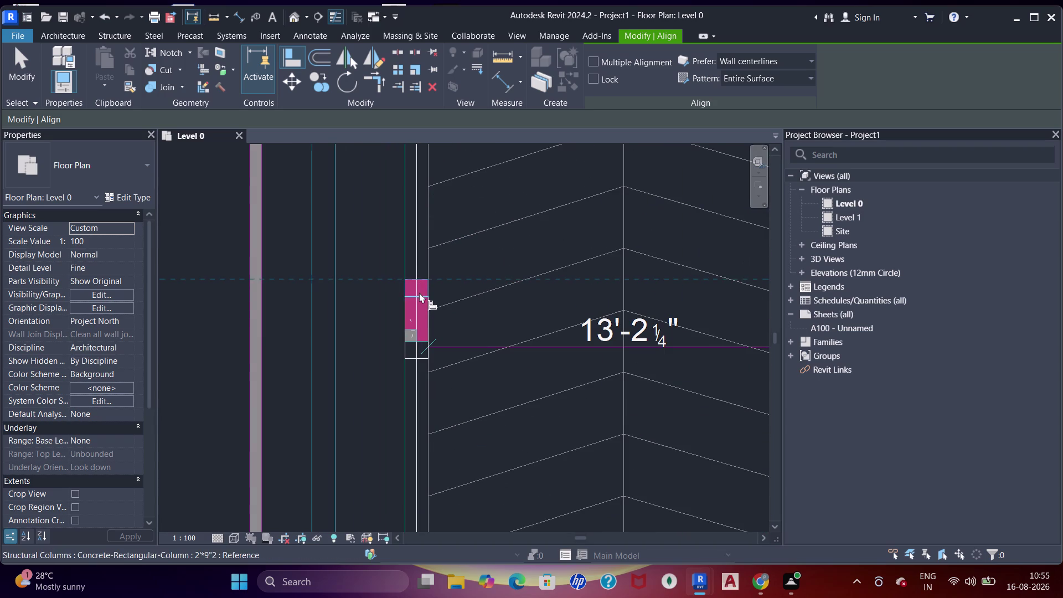
click(420, 292)
middle_drag(504, 325, 359, 337)
scroll(up, 3)
middle_drag(673, 302, 510, 313)
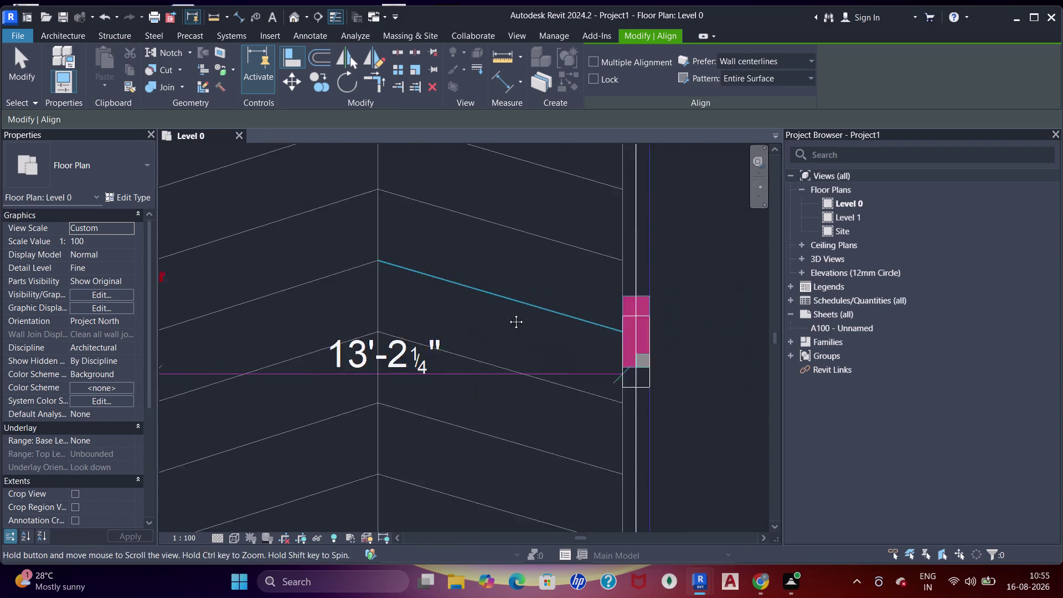
middle_drag(509, 313, 508, 314)
click(603, 295)
click(599, 314)
scroll(down, 3)
Snap three further columns flush with their CAD wall lines.
middle_drag(621, 226, 619, 276)
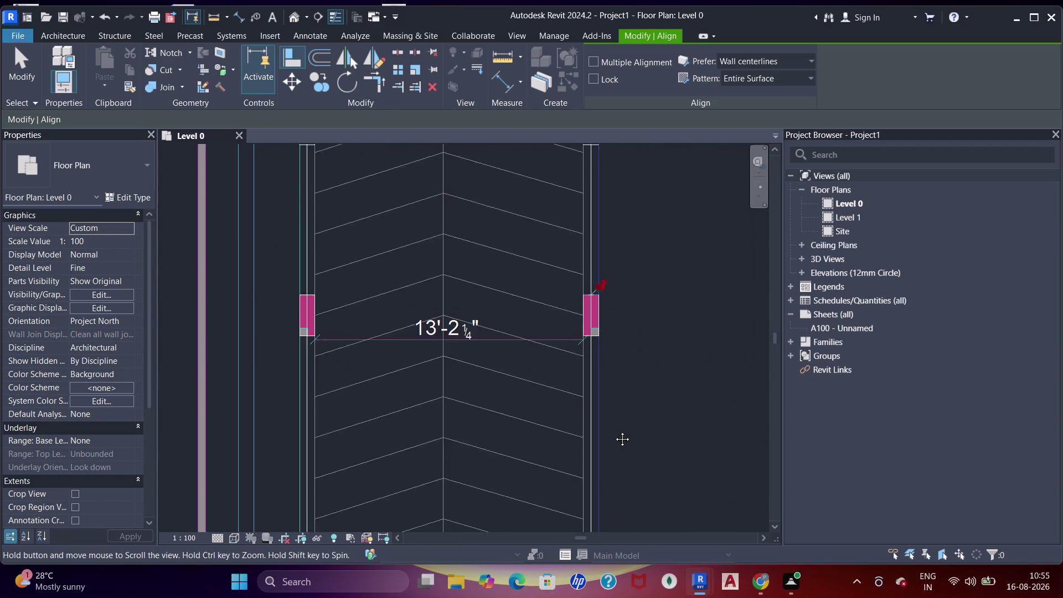
middle_drag(619, 275, 615, 465)
click(590, 329)
click(586, 341)
scroll(up, 3)
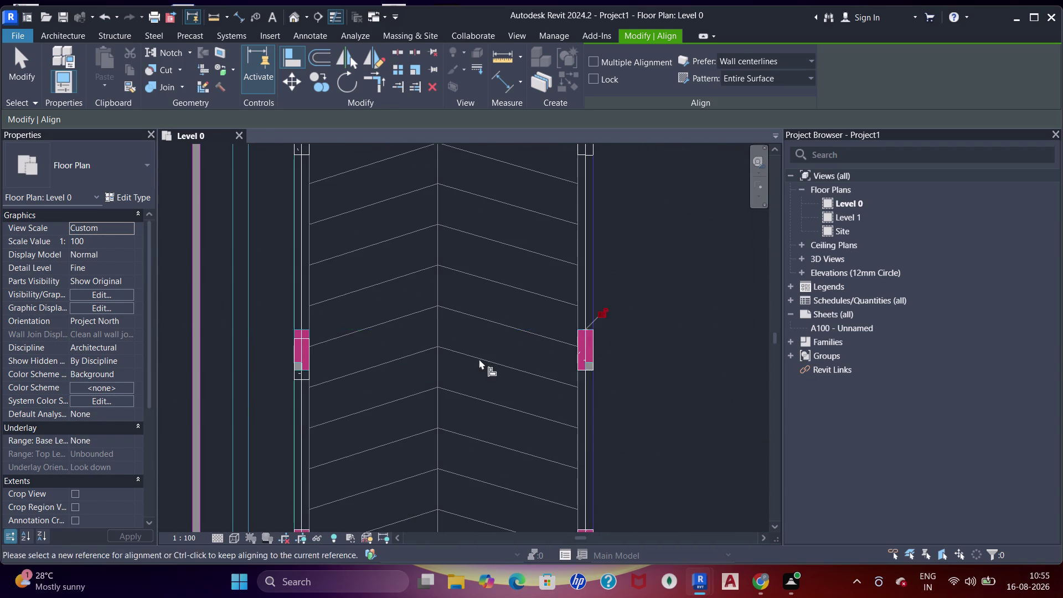
middle_drag(479, 359, 613, 390)
click(407, 356)
click(410, 366)
middle_drag(544, 245, 549, 402)
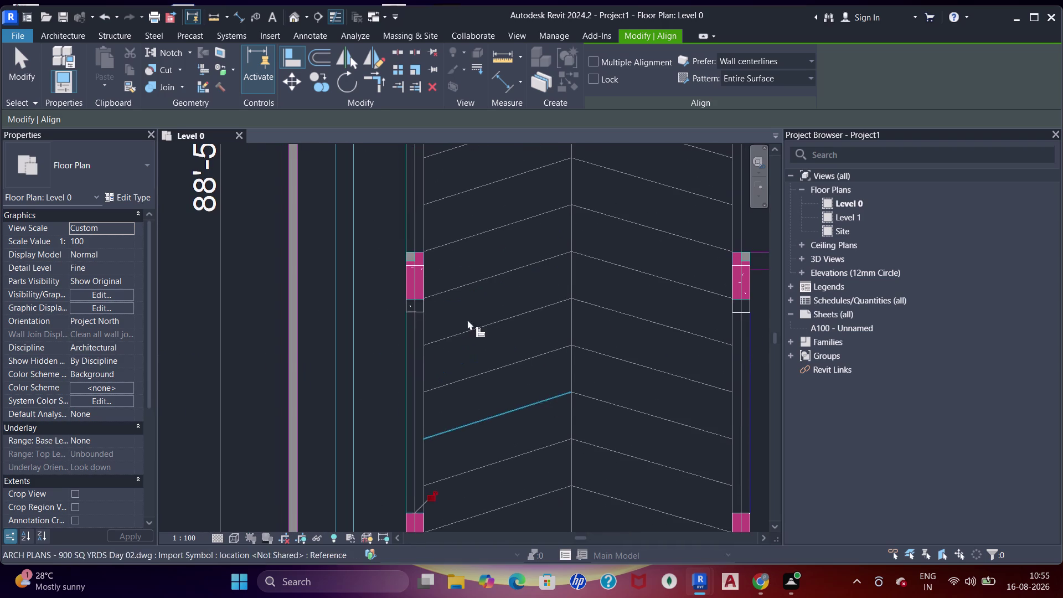
click(417, 253)
click(415, 265)
Align another column face to the adjacent wall line.
scroll(up, 3)
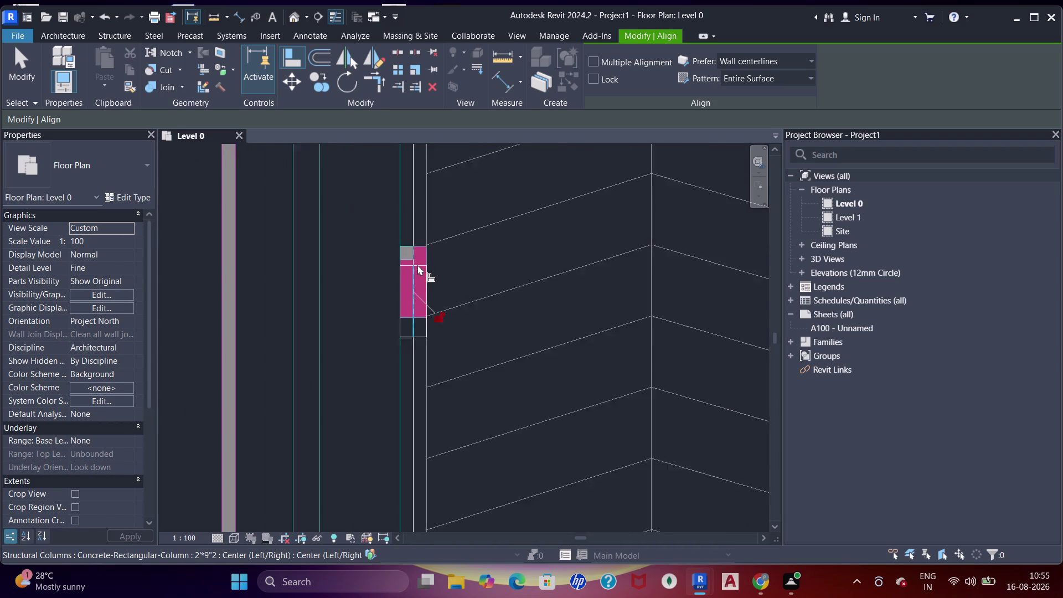
scroll(up, 3)
key(Escape)
click(423, 240)
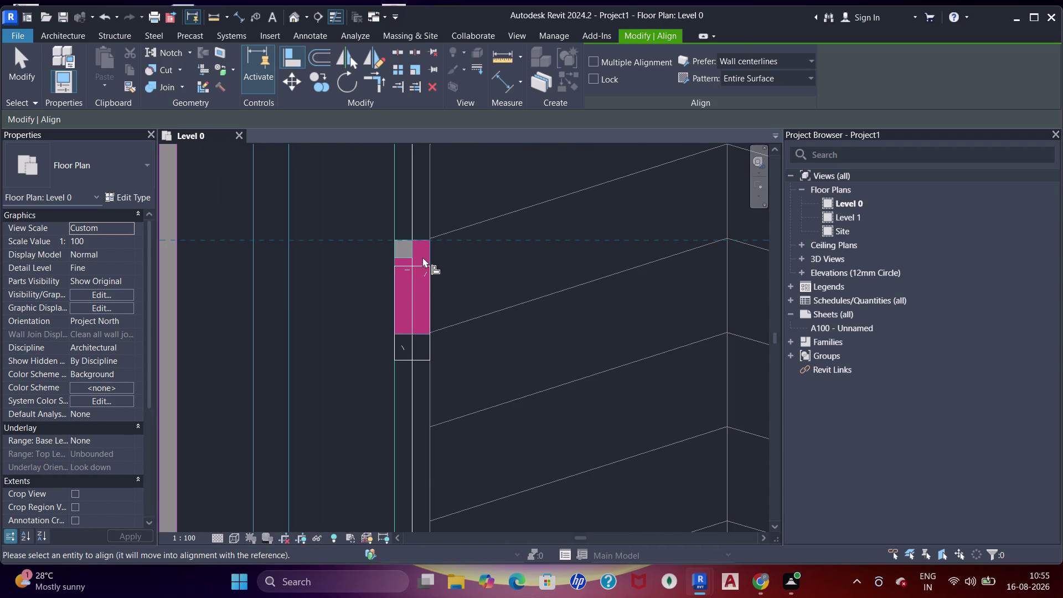
click(423, 263)
scroll(down, 3)
Align the next column to the CAD wall edge, undoing and redoing the first attempt.
middle_drag(582, 272, 316, 285)
middle_drag(517, 307, 381, 328)
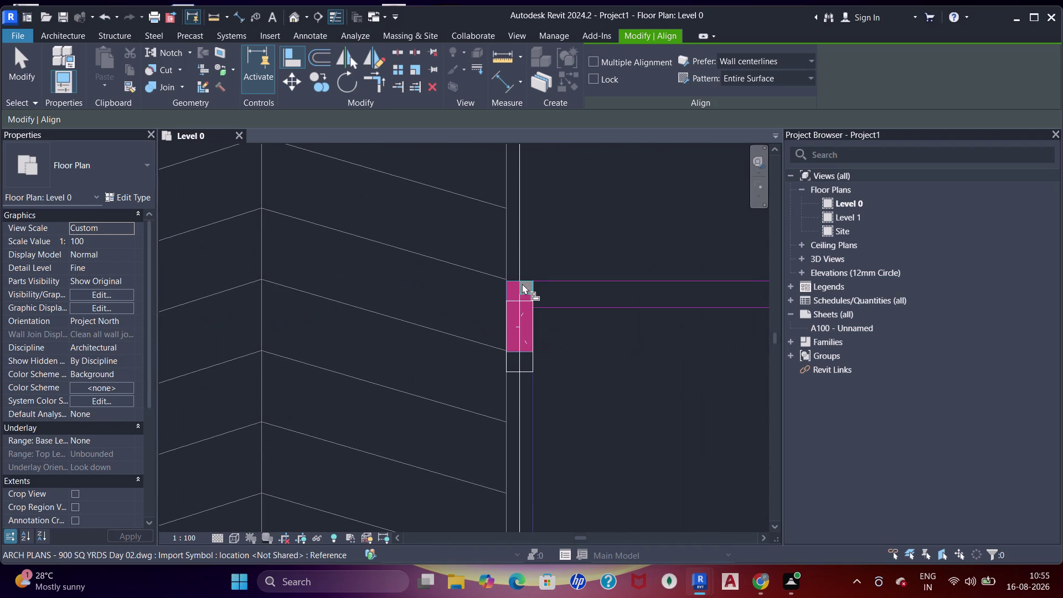
click(518, 284)
click(521, 303)
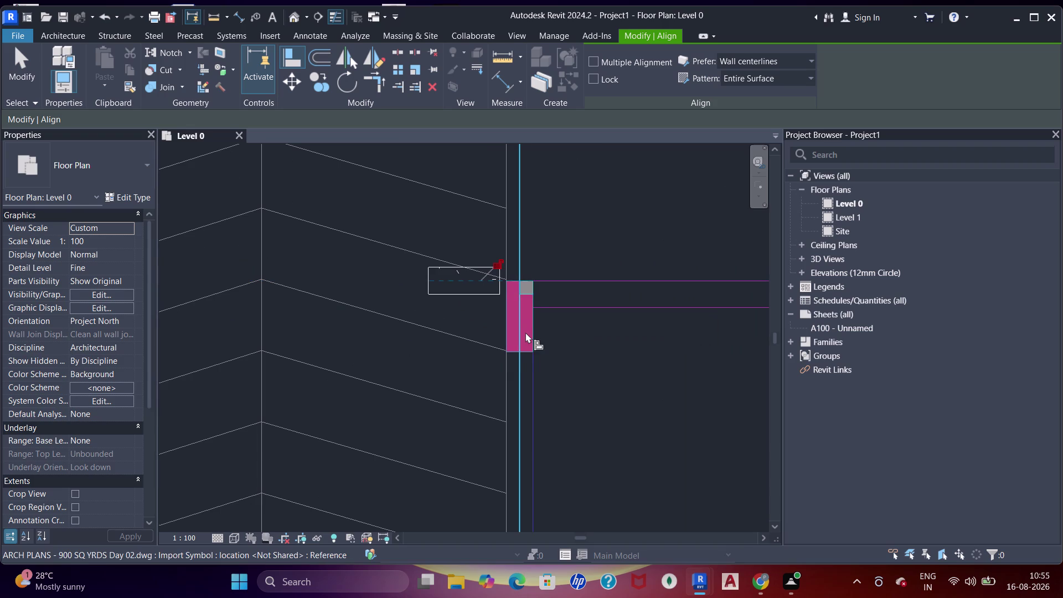
key(ctrl+z)
click(511, 282)
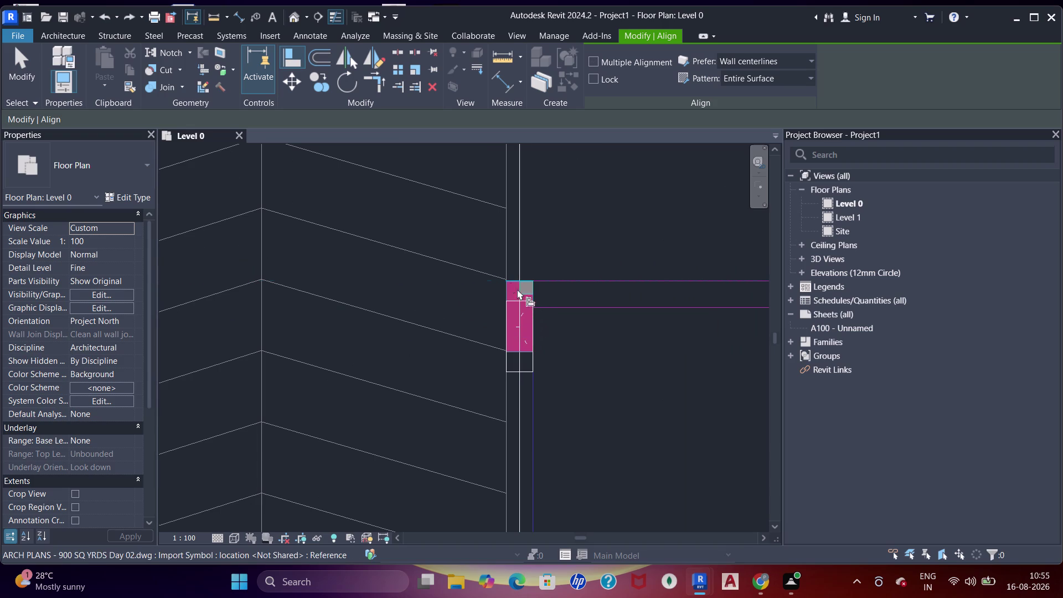
click(511, 299)
Exit the Align tool with Escape.
scroll(down, 3)
scroll(up, 3)
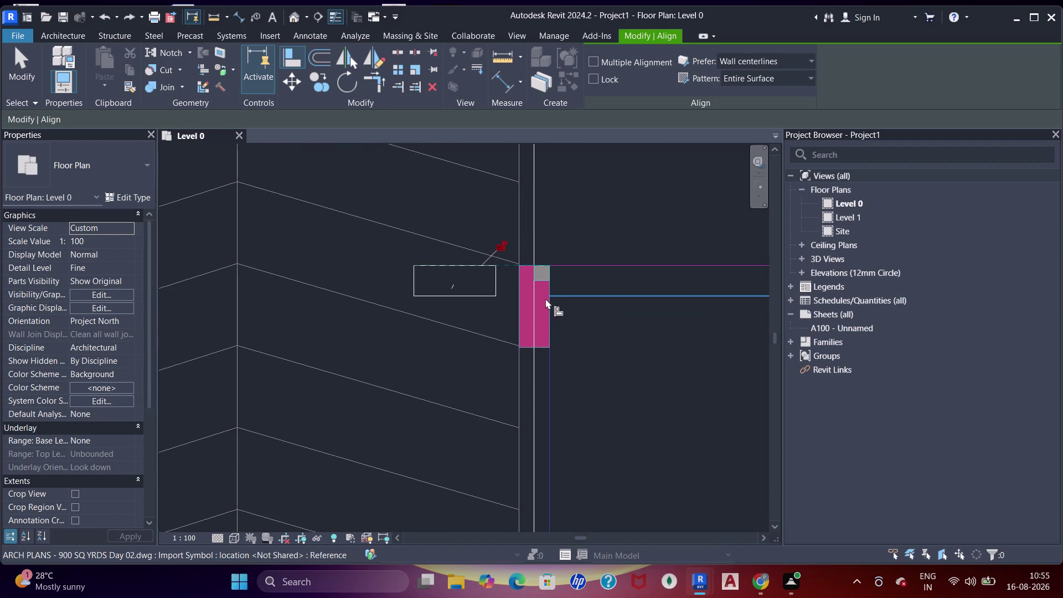
key(Escape)
key(Escape)
click(533, 291)
key(Escape)
click(481, 296)
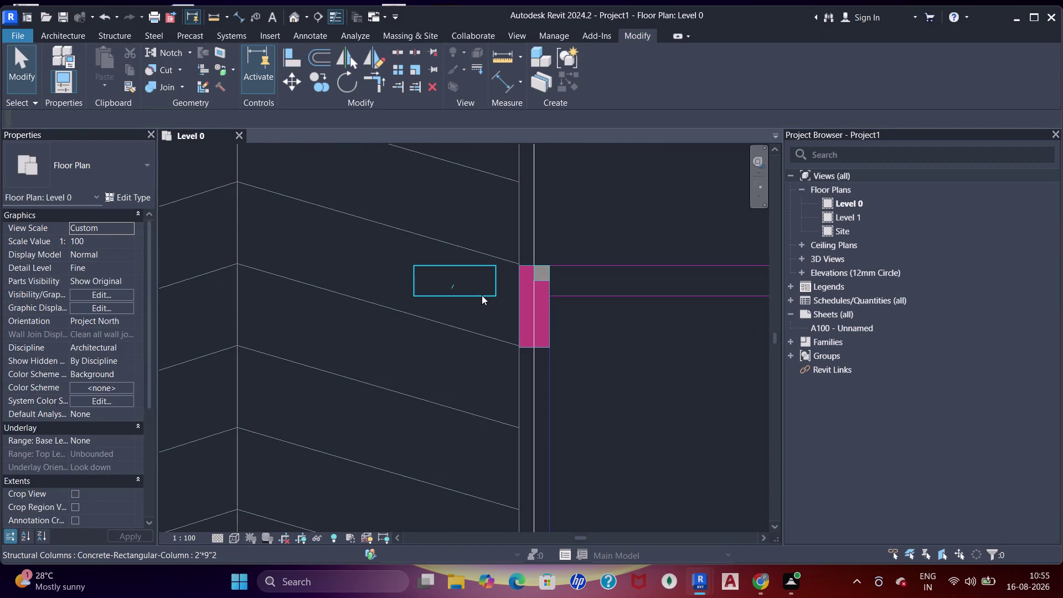
Restart the Align tool, finally entering the AA shortcut after several false starts.
key(space)
key(Escape)
key(a)
key(a)
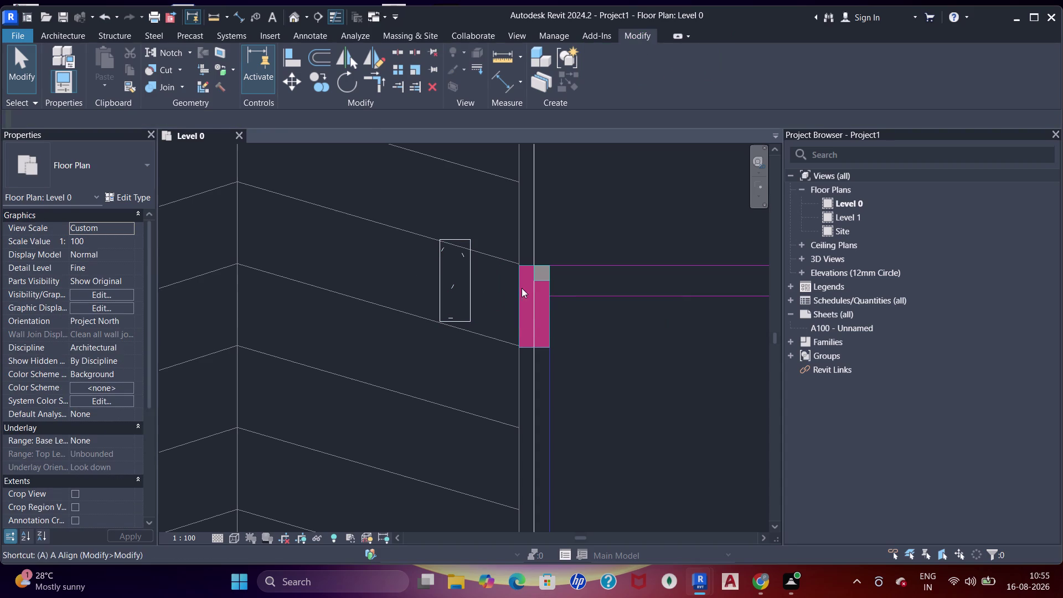
key(a)
drag(549, 290, 544, 290)
key(grave)
key(a)
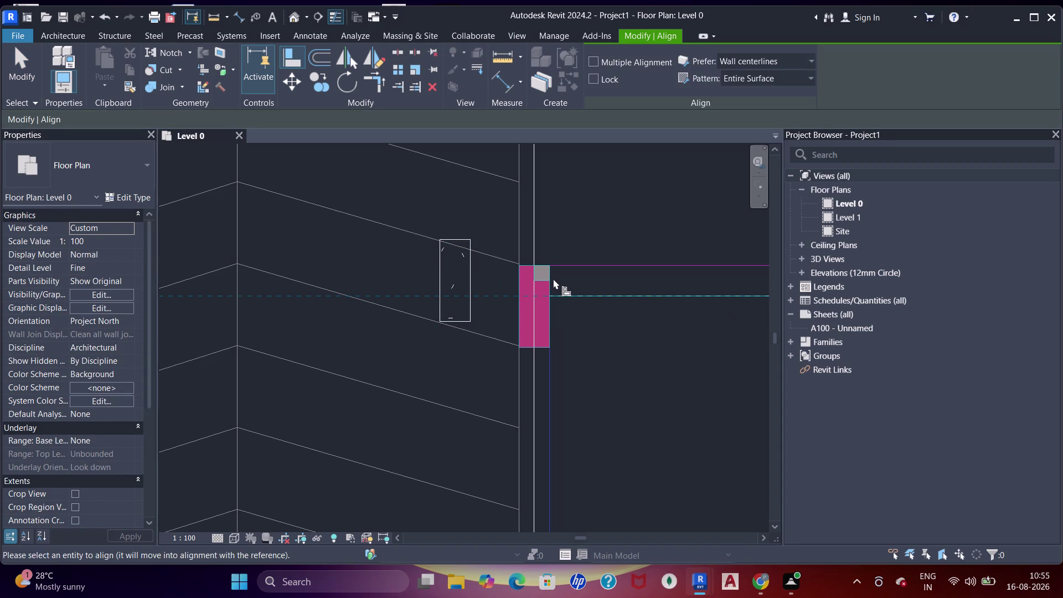
key(a)
key(a)
key(Escape)
click(550, 287)
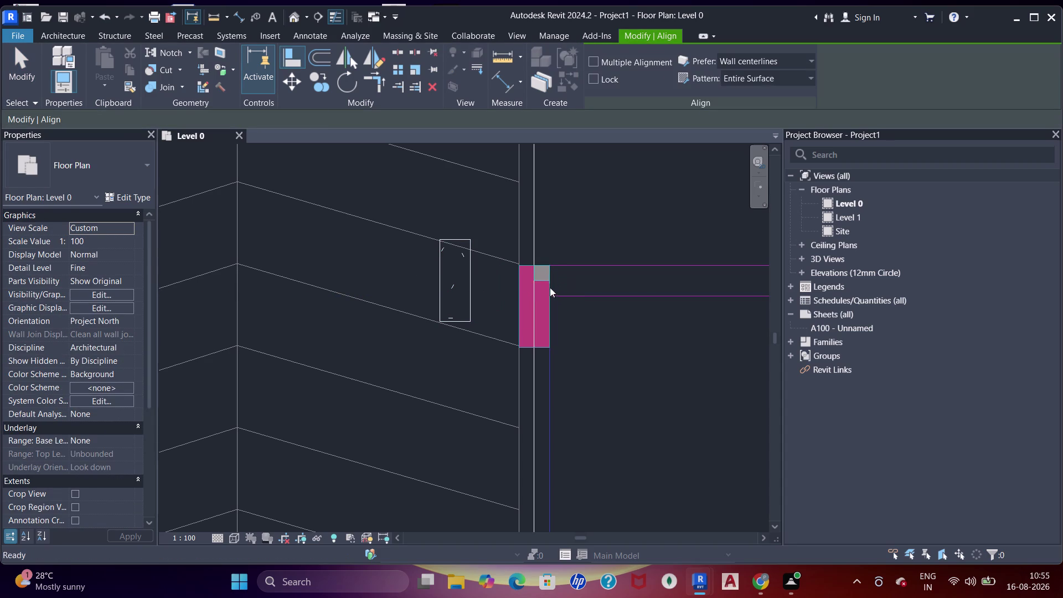
key(Escape)
key(a)
text(AA)
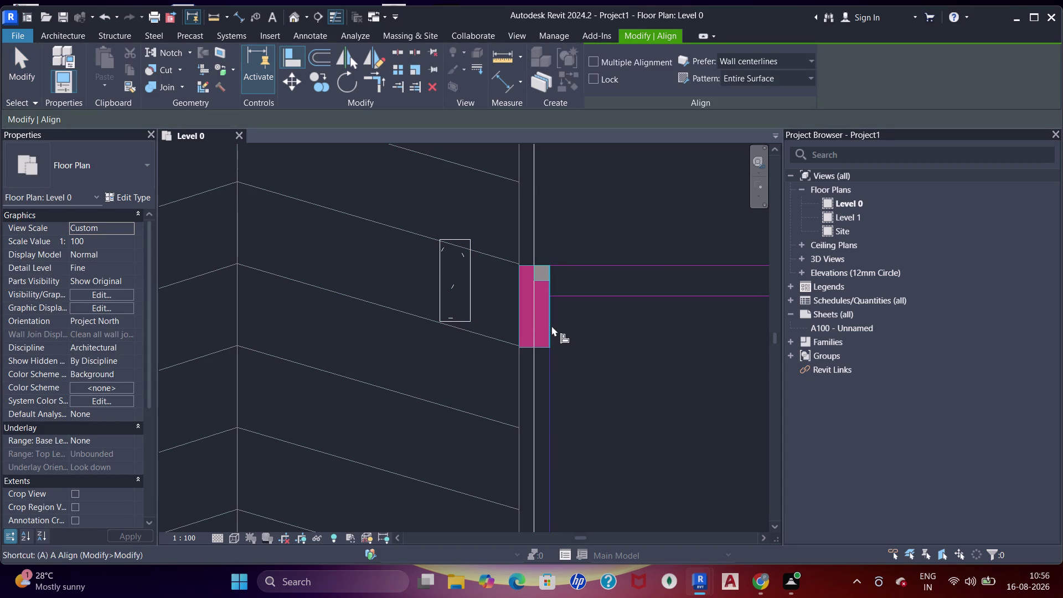
Align three columns to the CAD wall lines, including one beside a hatched wall.
click(551, 326)
click(472, 297)
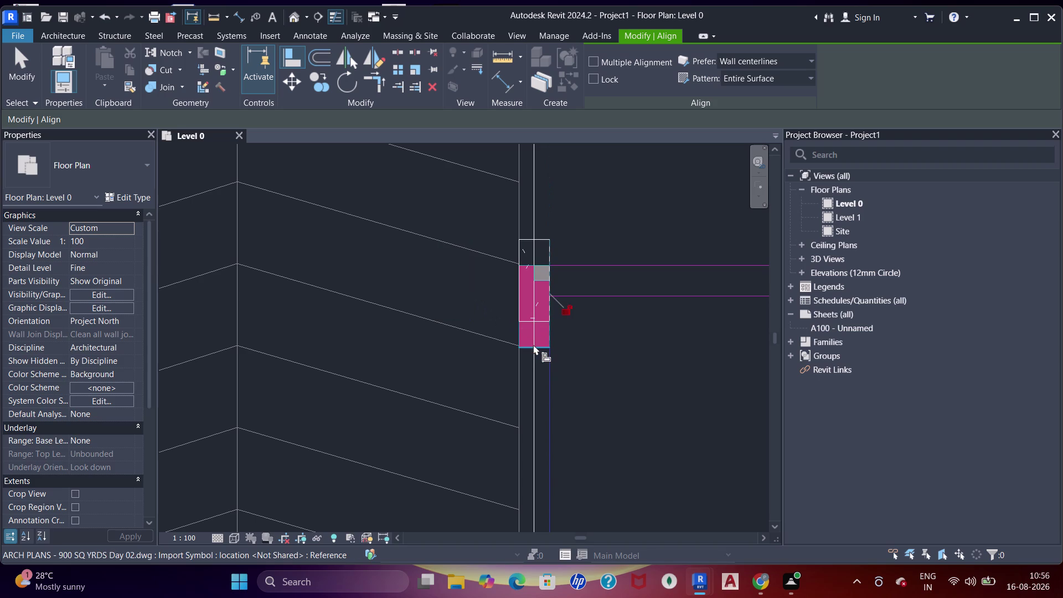
click(539, 349)
click(537, 326)
scroll(down, 3)
middle_drag(594, 302, 286, 300)
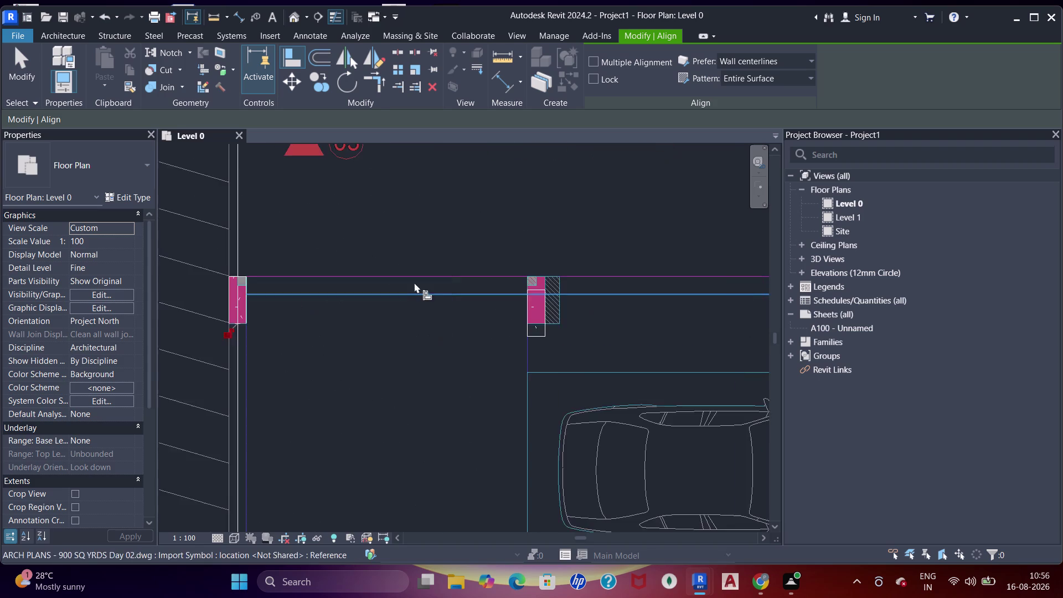
scroll(down, 3)
middle_drag(471, 306, 436, 303)
scroll(up, 3)
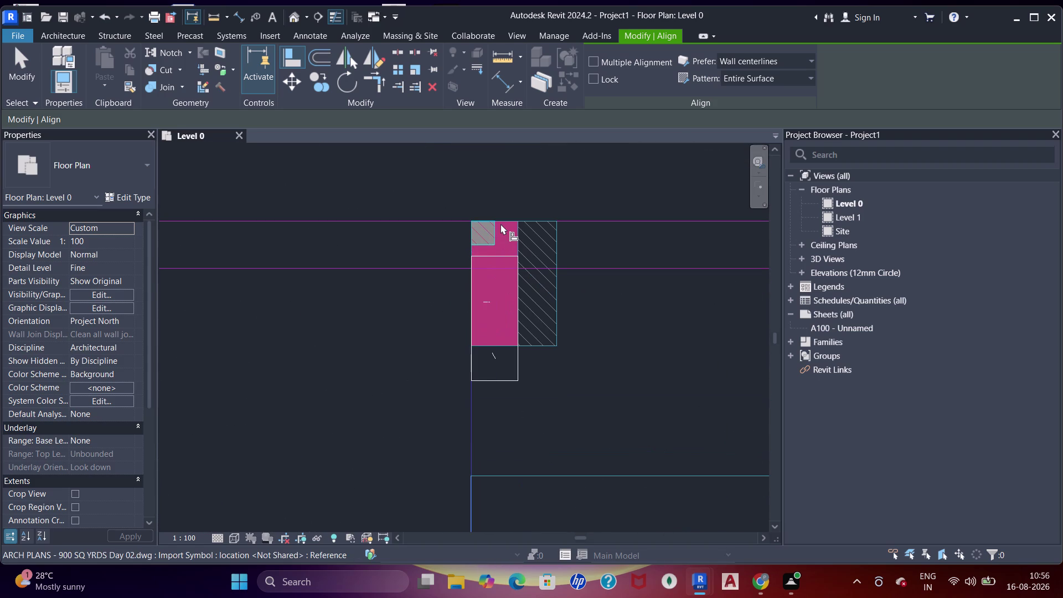
click(500, 223)
click(505, 255)
Align the next corner column with the hatched wall edge, redoing it after an undo.
scroll(down, 3)
middle_drag(562, 275, 284, 284)
middle_drag(479, 306, 81, 305)
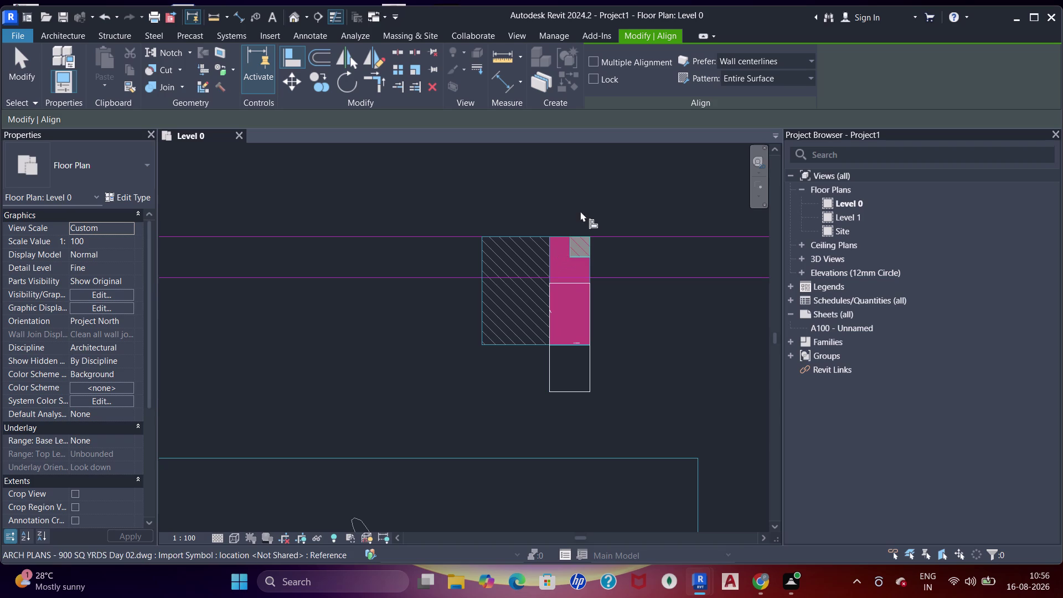
click(561, 236)
click(567, 282)
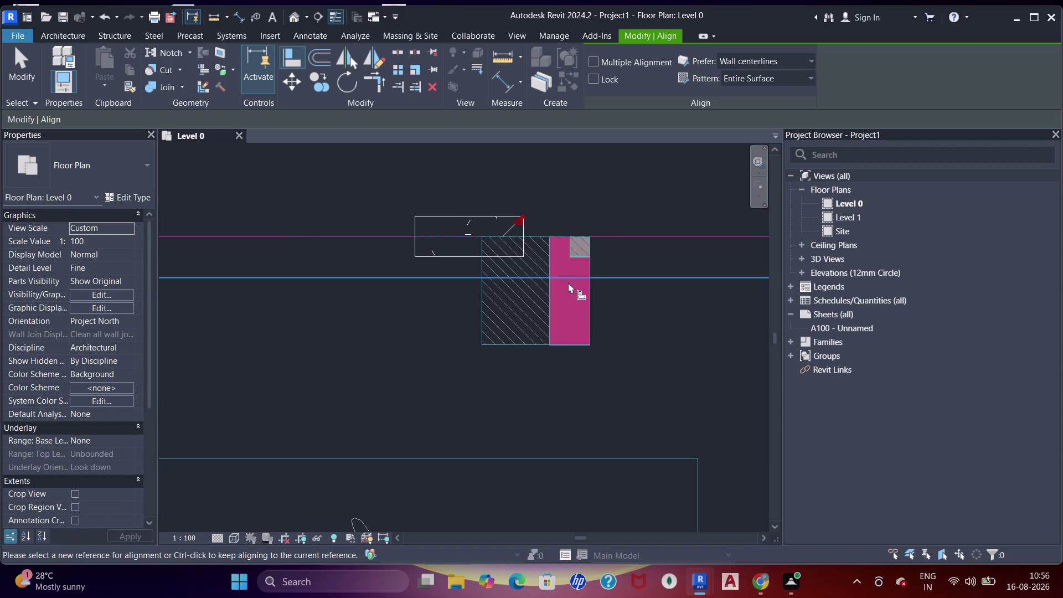
key(ctrl+z)
click(554, 238)
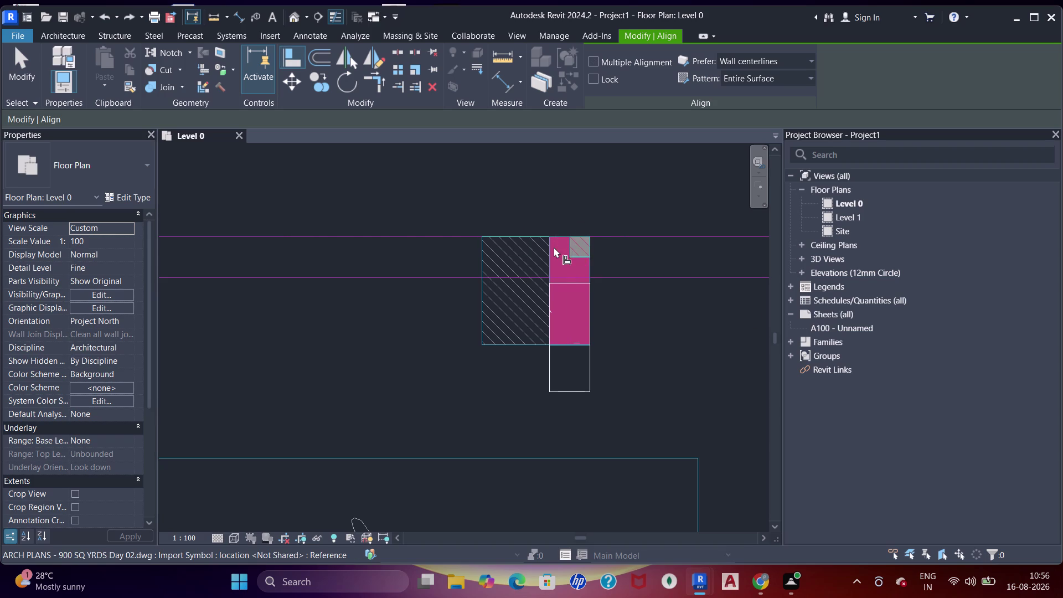
click(558, 283)
scroll(down, 3)
middle_drag(593, 284, 314, 320)
scroll(down, 3)
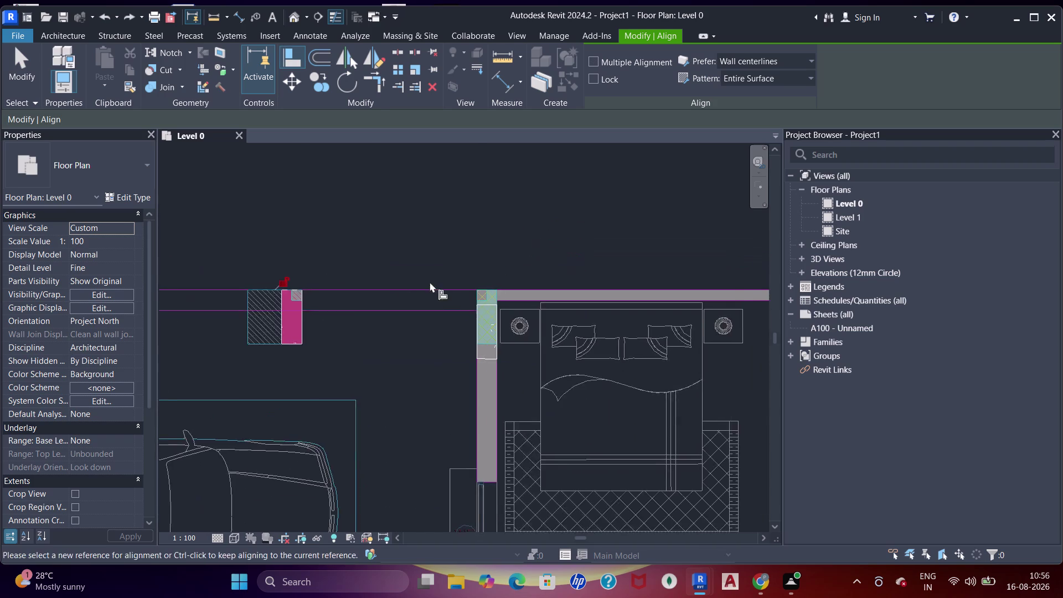
Snap the column flush with the bedroom wall edge.
scroll(down, 3)
middle_drag(457, 294, 463, 264)
scroll(up, 3)
middle_drag(470, 230, 497, 259)
click(486, 267)
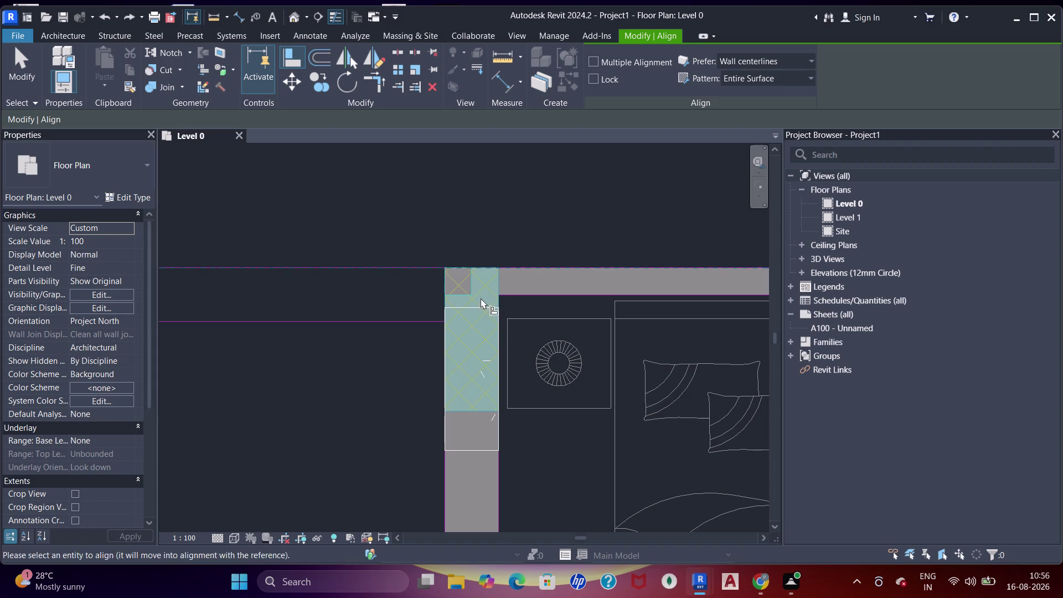
click(480, 306)
Align the junction column's two edges with the adjacent wall faces.
scroll(down, 3)
middle_drag(539, 304, 332, 276)
scroll(down, 3)
middle_drag(497, 270, 385, 273)
scroll(up, 3)
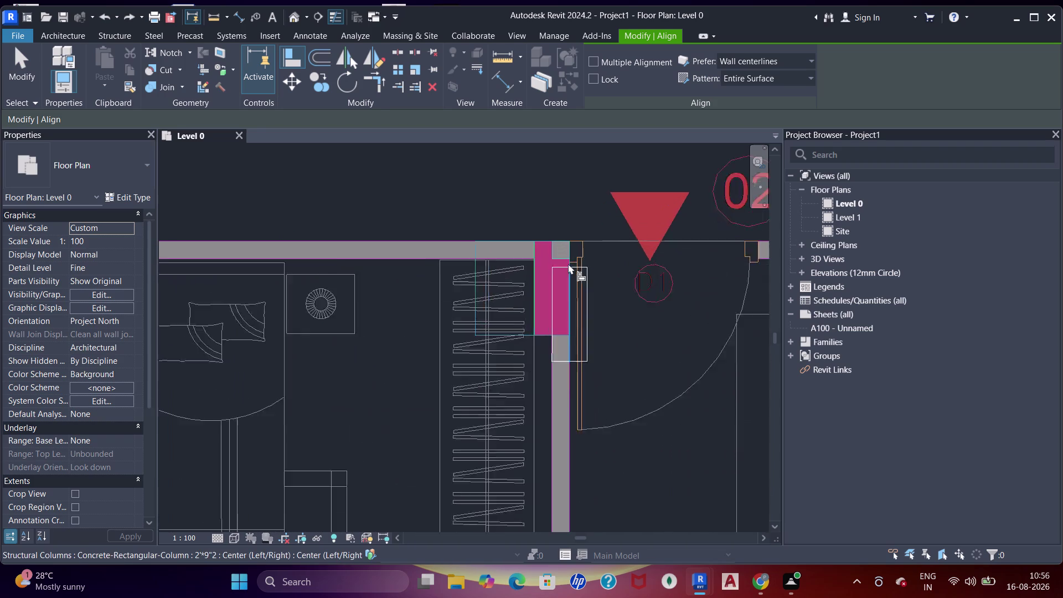
middle_drag(568, 266, 569, 285)
click(535, 250)
click(562, 282)
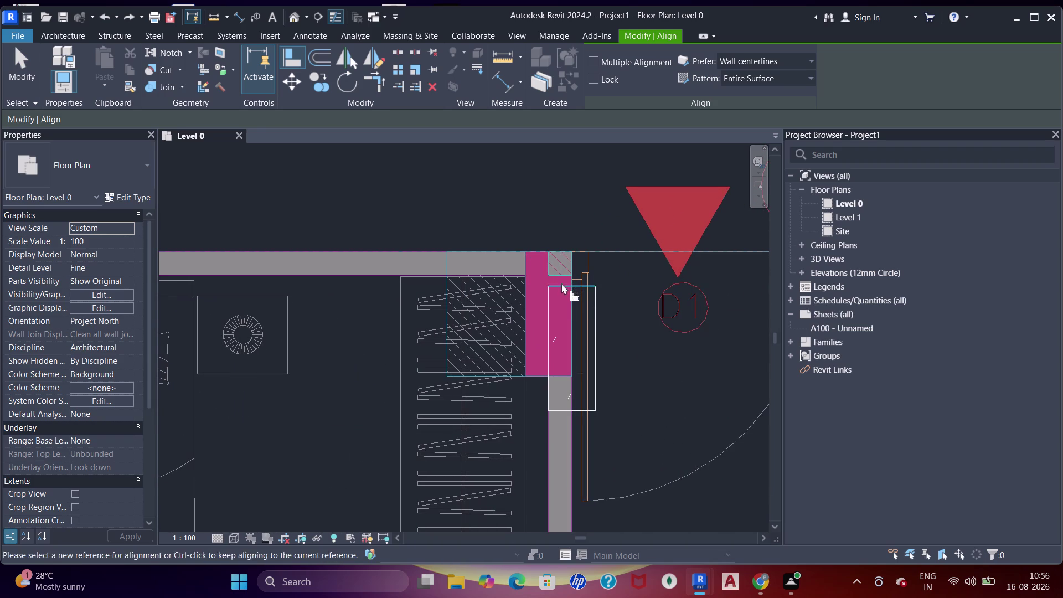
click(524, 305)
click(546, 311)
Snap the top corner column's top edge to the top wall face.
scroll(down, 3)
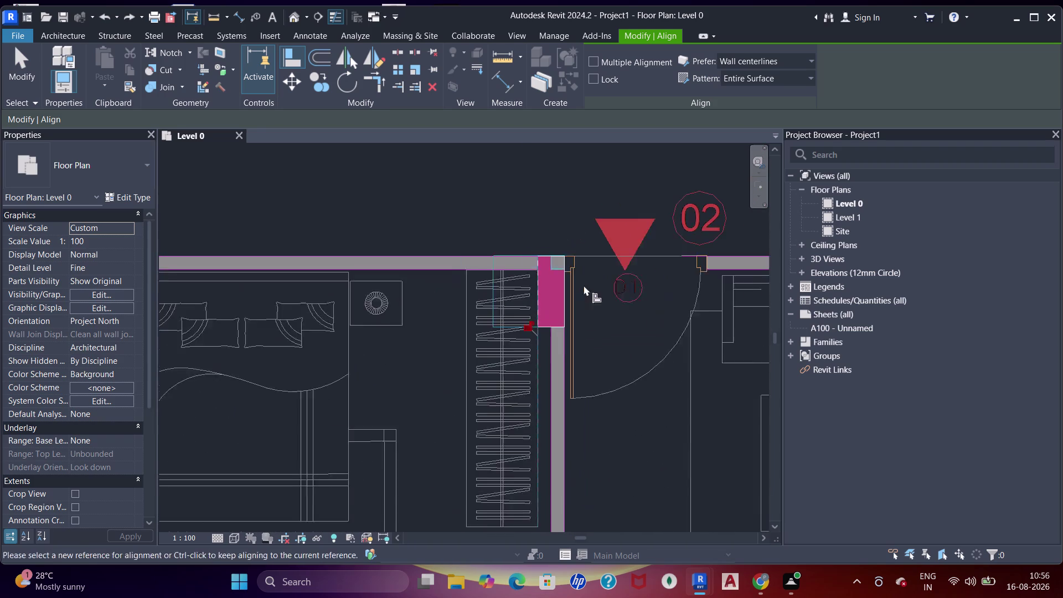
middle_drag(583, 286, 436, 267)
scroll(down, 3)
middle_drag(591, 280, 419, 221)
scroll(up, 3)
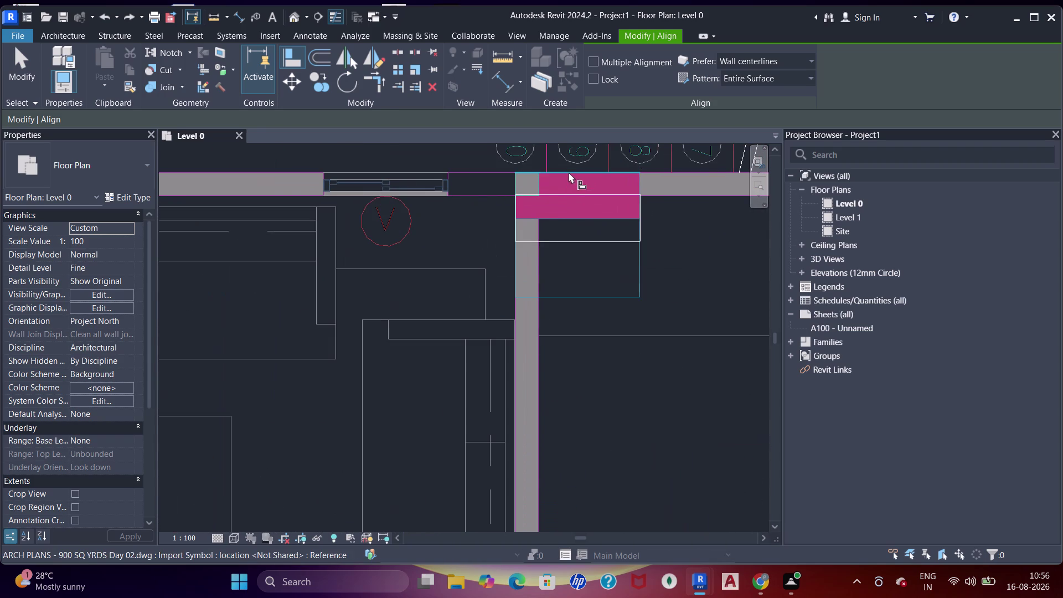
click(568, 172)
click(569, 191)
Review the room's corner columns and pick a lower wall face as the next reference.
scroll(down, 3)
middle_drag(598, 216, 472, 232)
middle_drag(546, 256, 392, 268)
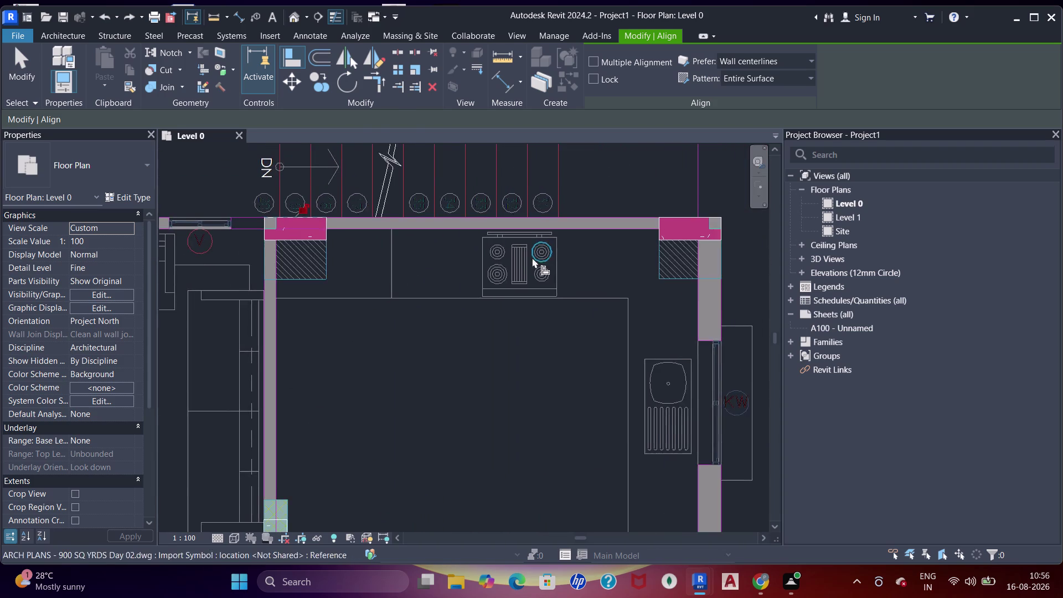
middle_drag(532, 258, 367, 255)
scroll(up, 3)
scroll(down, 3)
middle_drag(320, 345, 560, 254)
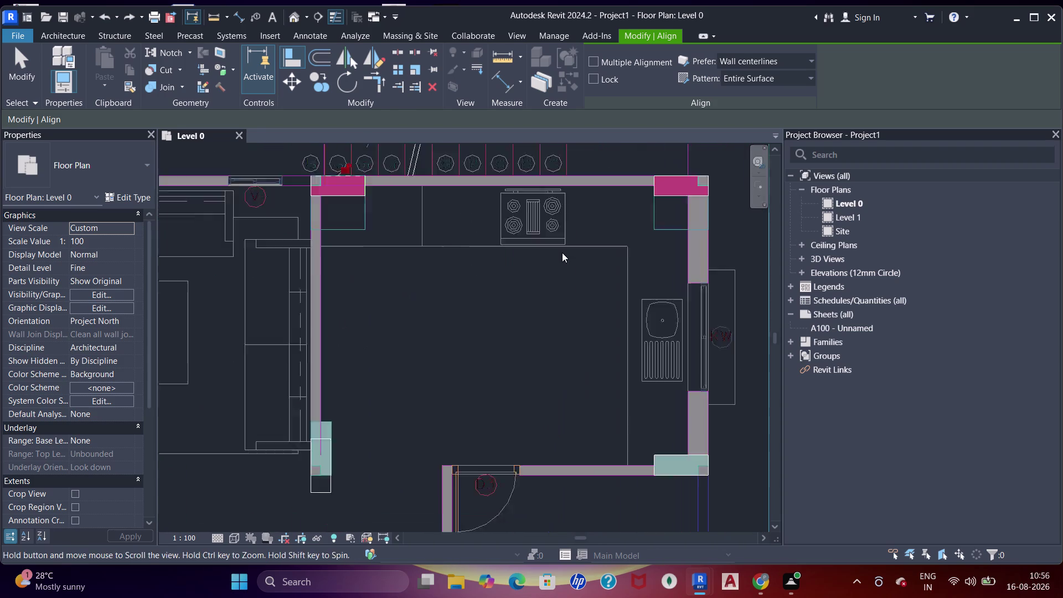
middle_drag(559, 254, 562, 252)
scroll(up, 3)
click(416, 363)
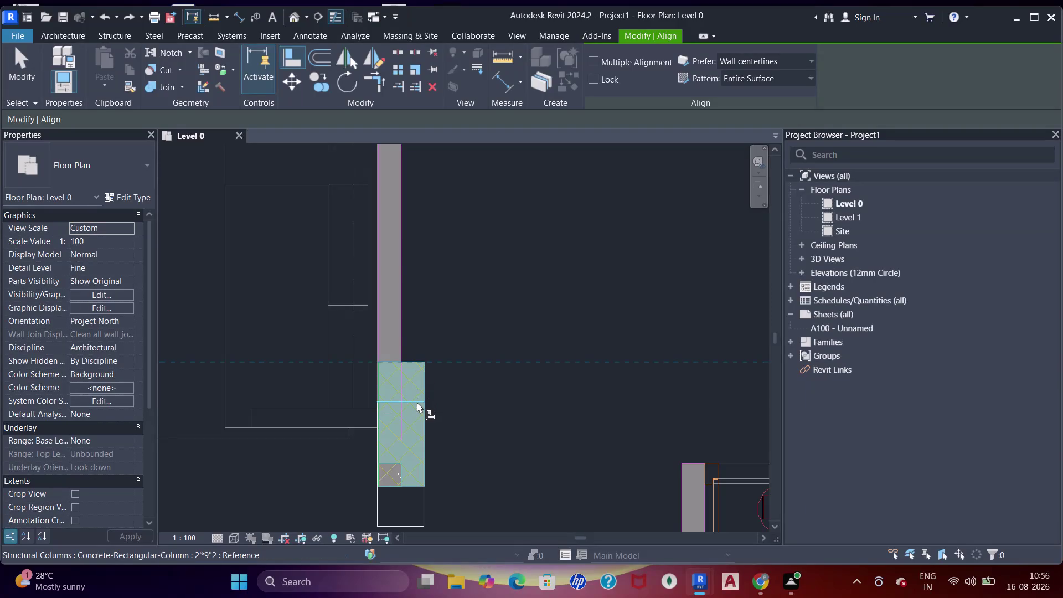
Align the first column's faces to the wall line with Align.
click(417, 402)
scroll(up, 3)
click(409, 328)
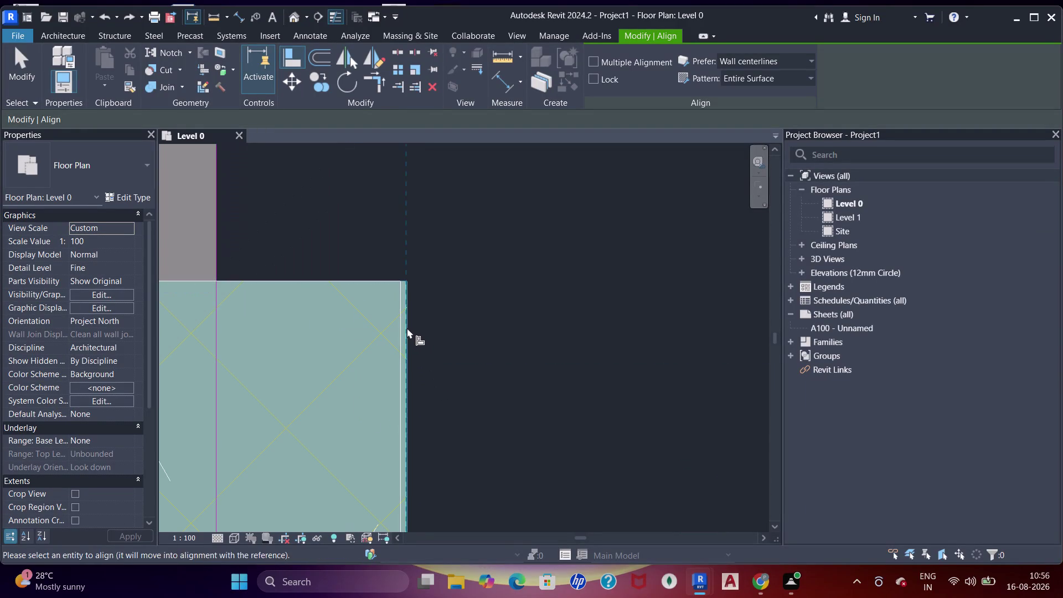
click(407, 328)
click(401, 343)
Align a second column's edges to the neighbouring reference lines.
scroll(down, 3)
scroll(up, 3)
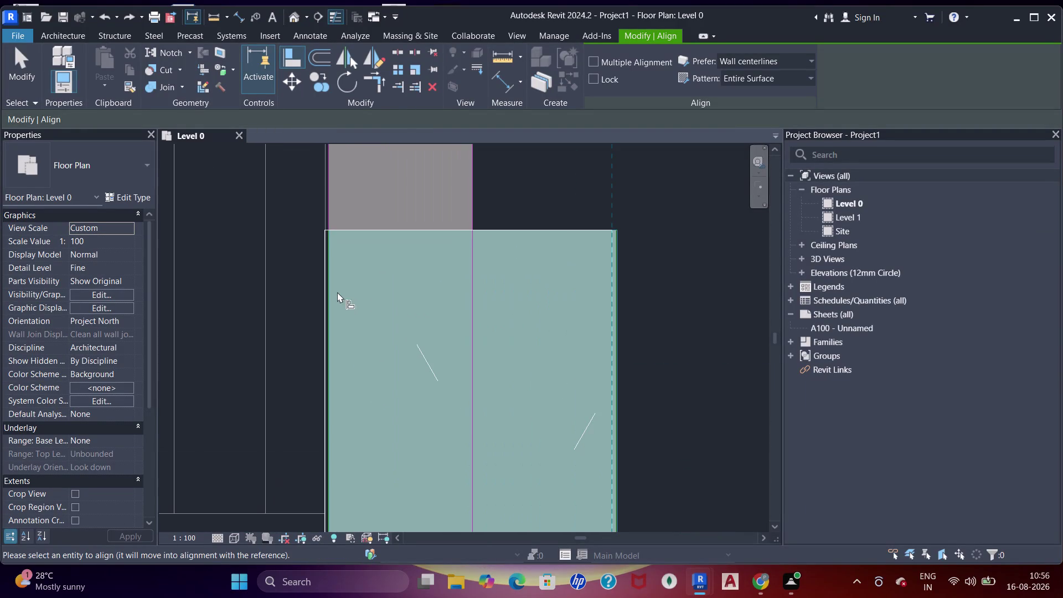
scroll(up, 3)
click(613, 225)
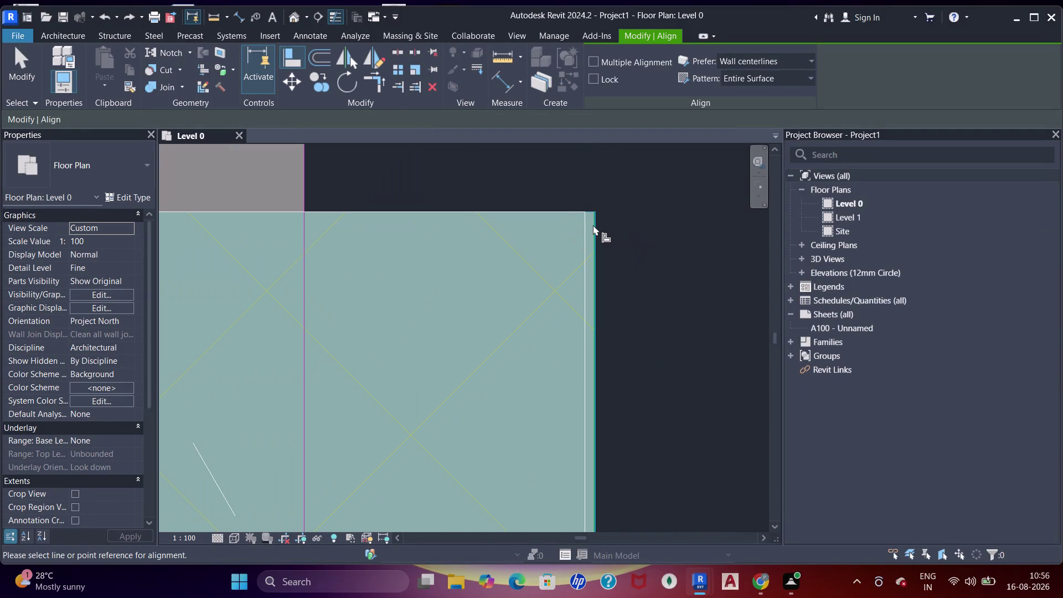
click(593, 225)
click(586, 244)
Align the top edge of the column near door D2 to the wall face.
scroll(down, 3)
scroll(down, 3)
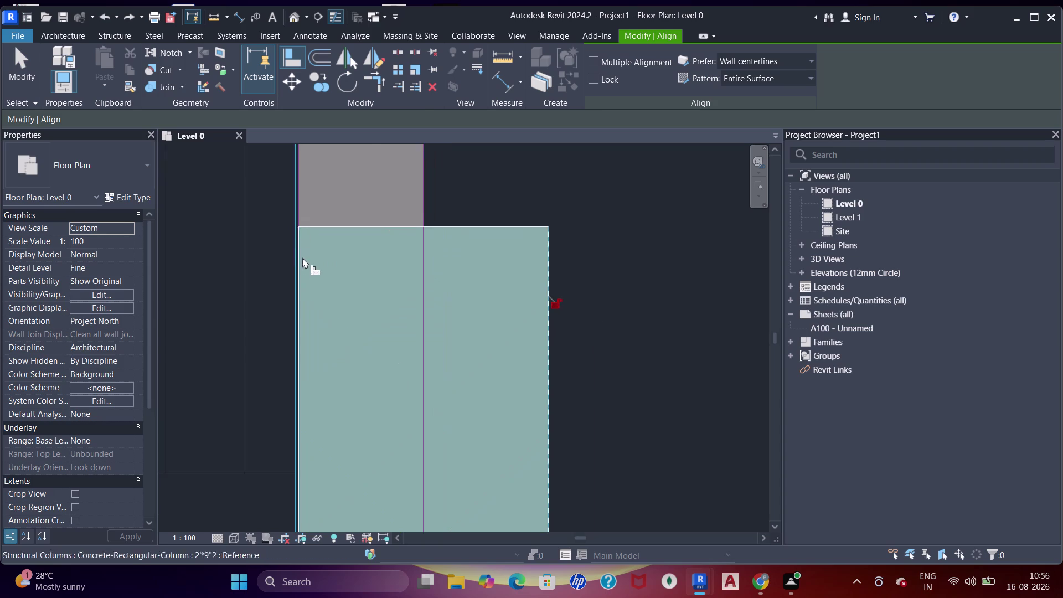
scroll(down, 3)
middle_drag(276, 311, 546, 317)
middle_drag(363, 322, 546, 294)
scroll(up, 3)
click(429, 324)
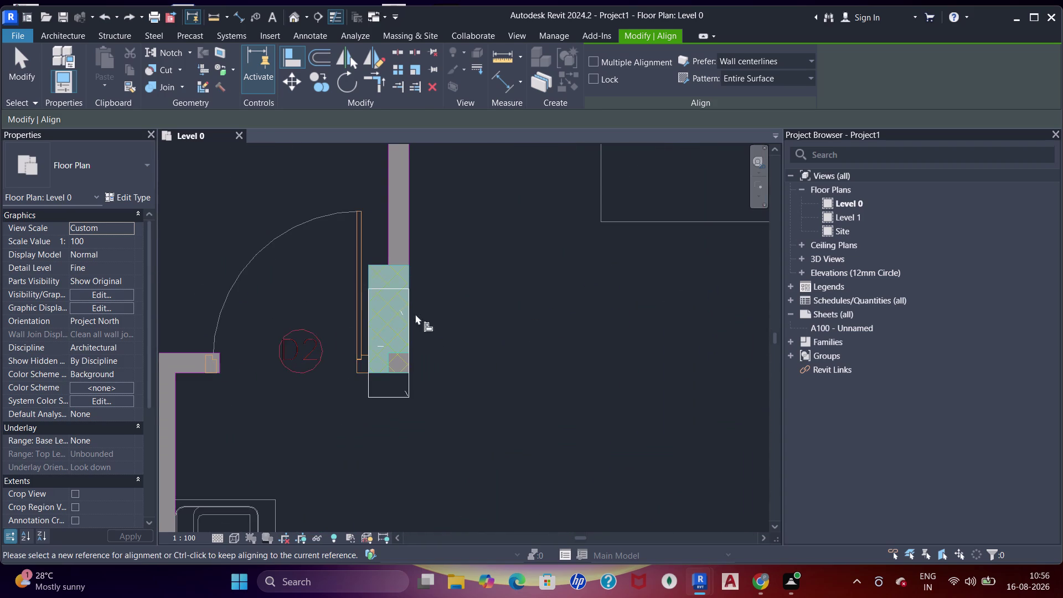
scroll(up, 3)
click(388, 280)
click(397, 333)
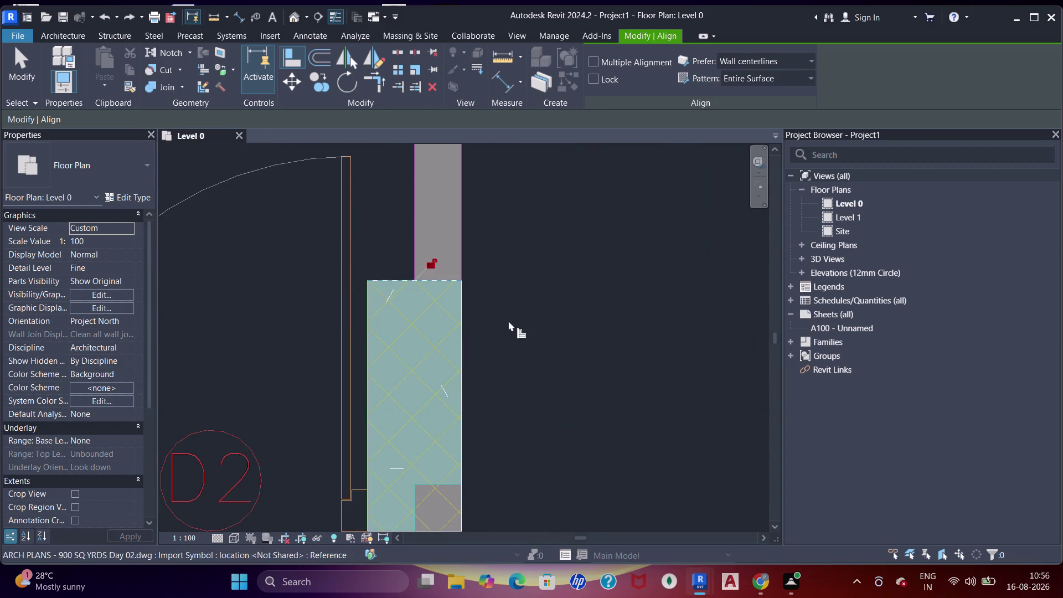
Make that column's remaining face and side flush with the walls.
scroll(up, 3)
click(469, 227)
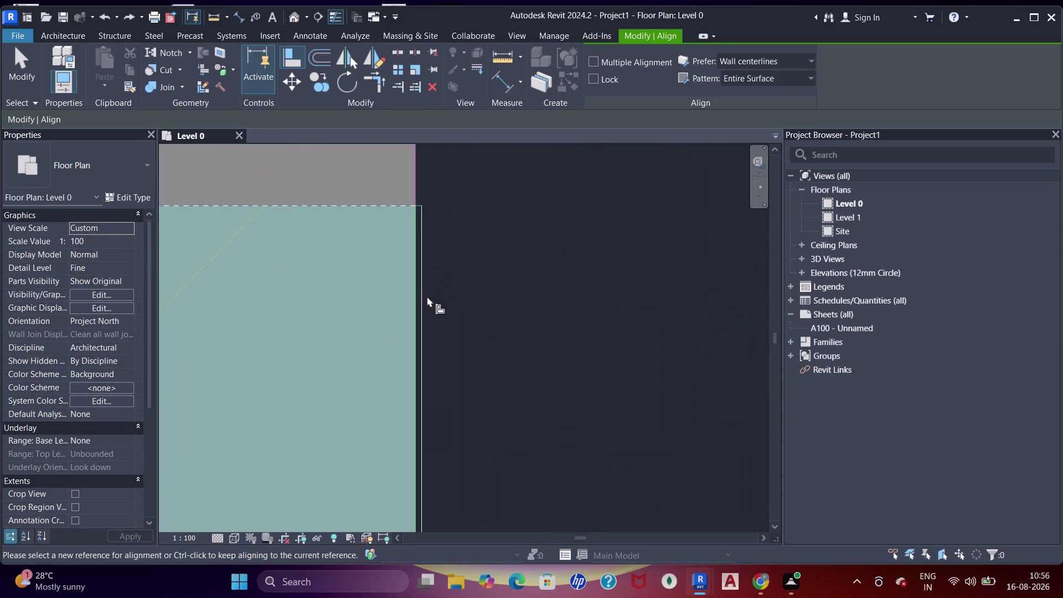
click(416, 326)
click(416, 335)
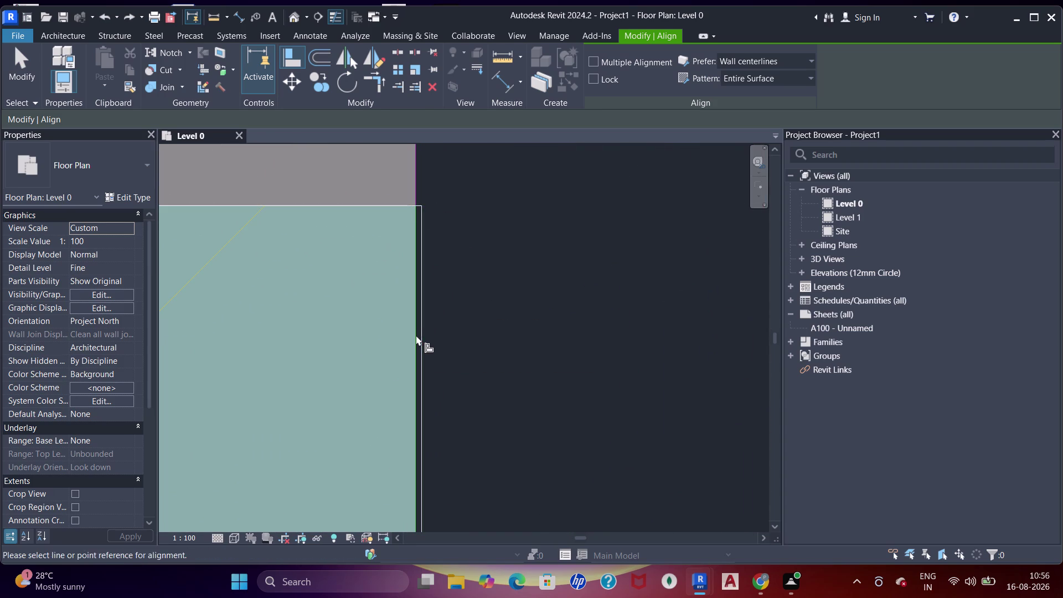
click(412, 348)
click(421, 349)
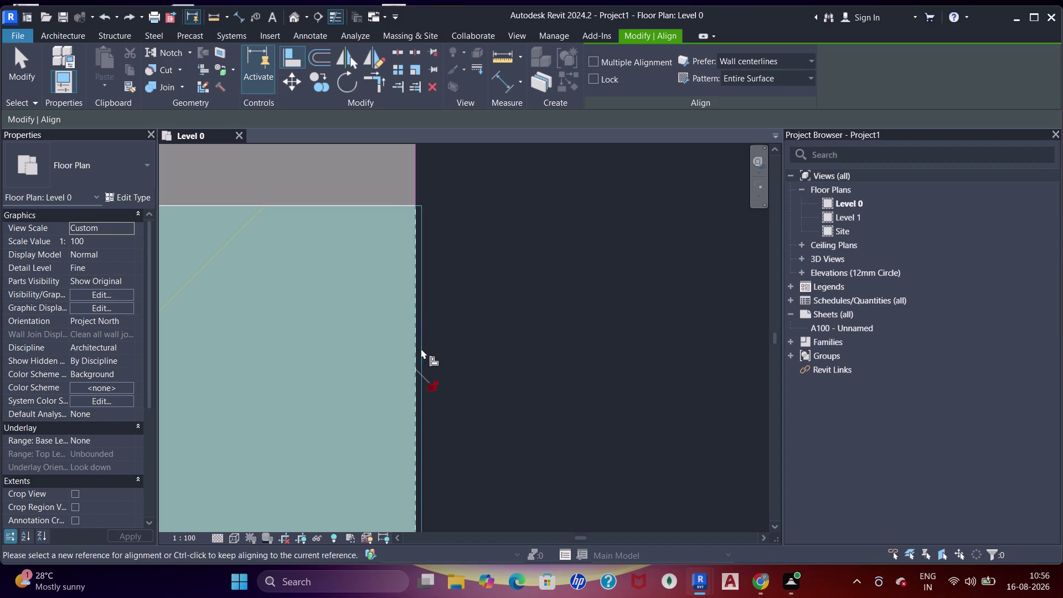
scroll(down, 3)
key(Escape)
Pan across the plan to the columns around the bathroom walls.
scroll(down, 3)
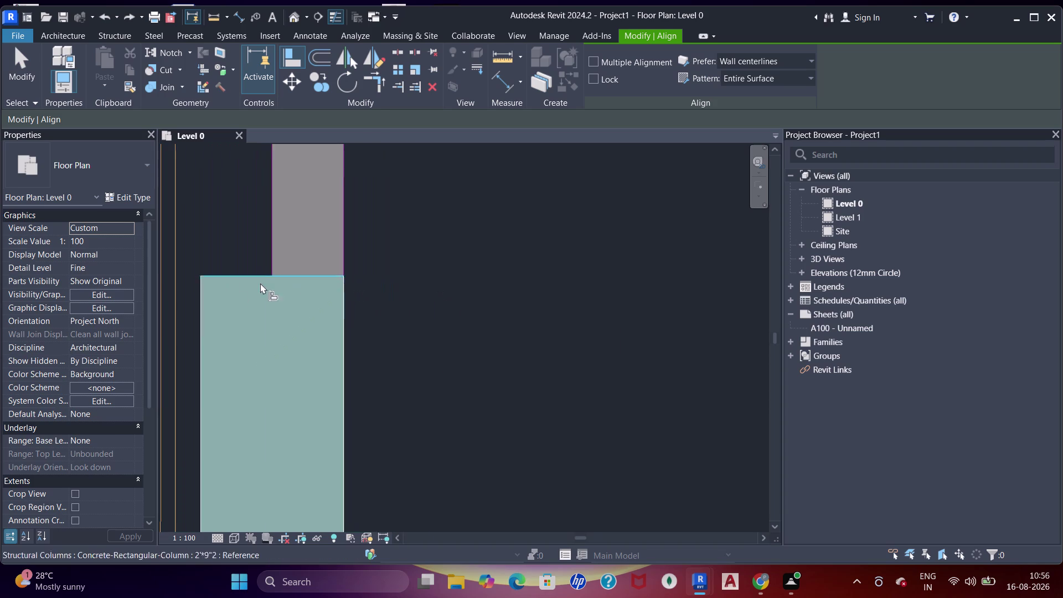
middle_drag(248, 300, 497, 297)
scroll(down, 3)
middle_drag(369, 287, 548, 268)
scroll(down, 3)
middle_drag(356, 288, 531, 281)
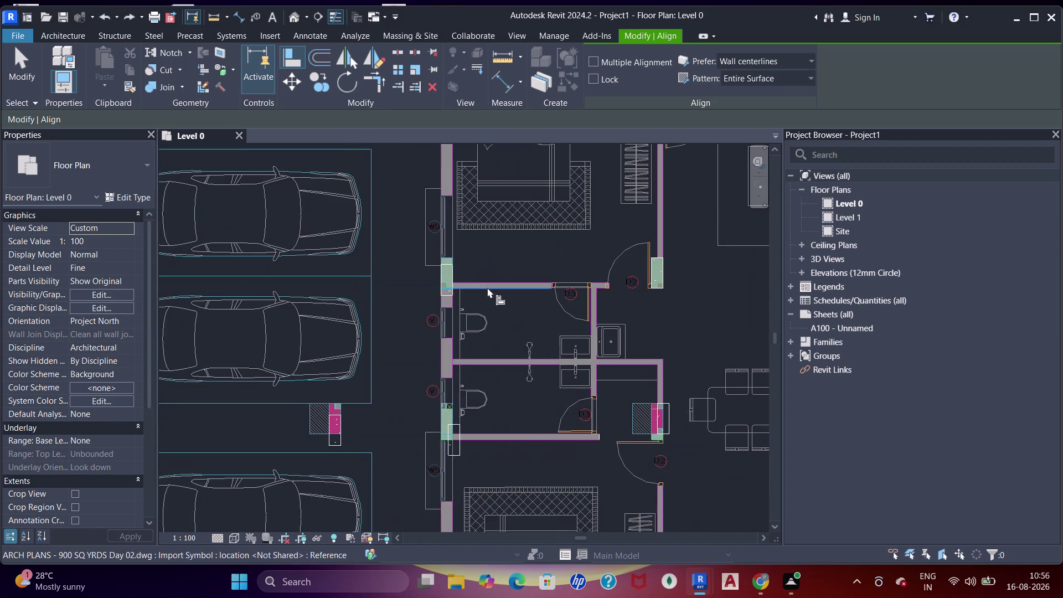
Align a column's edges to the adjacent wall face.
scroll(up, 3)
click(570, 273)
click(453, 274)
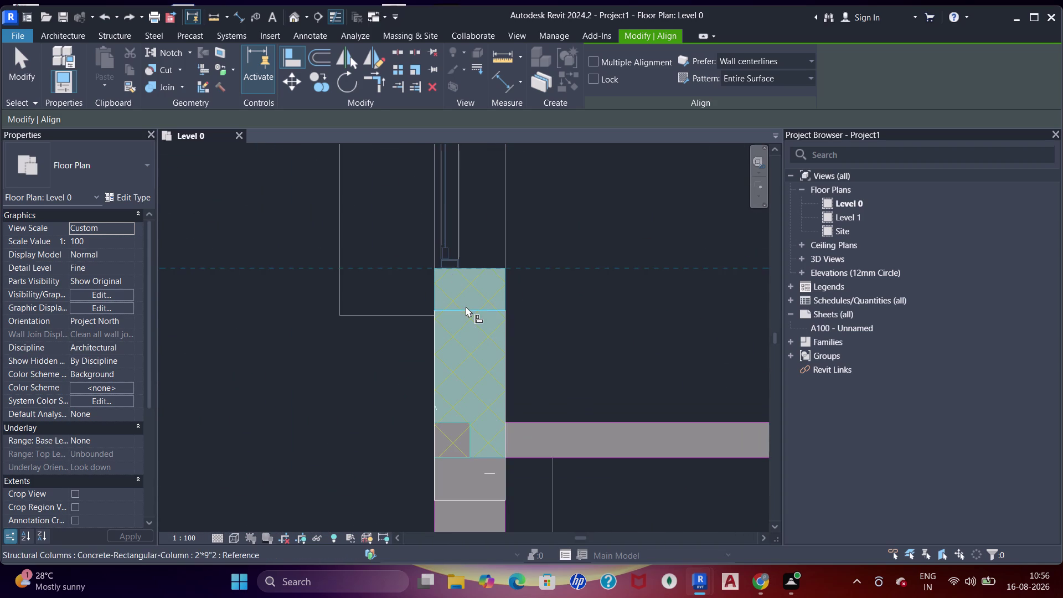
click(466, 306)
Align a second column face with the wall line.
scroll(up, 3)
scroll(up, 3)
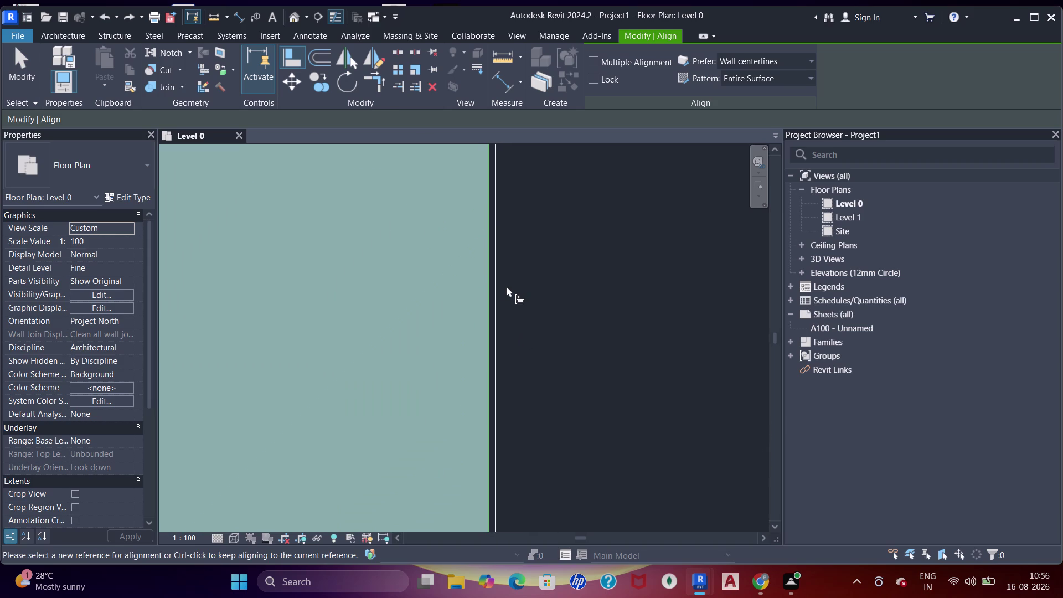
scroll(up, 3)
click(523, 281)
click(464, 336)
click(482, 336)
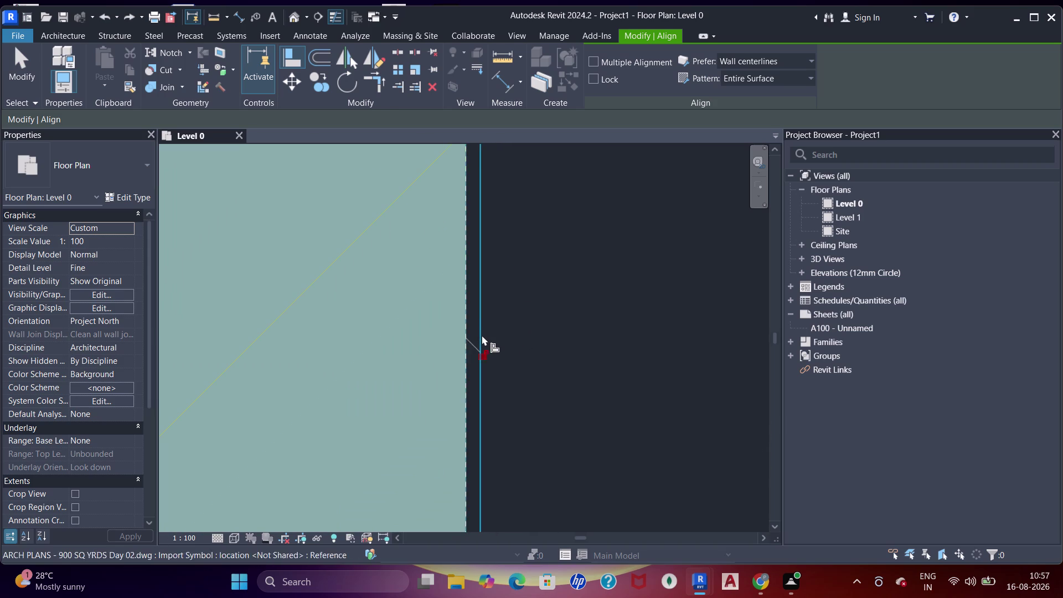
Align the column at the bathroom wall to the wall face.
scroll(down, 3)
scroll(down, 3)
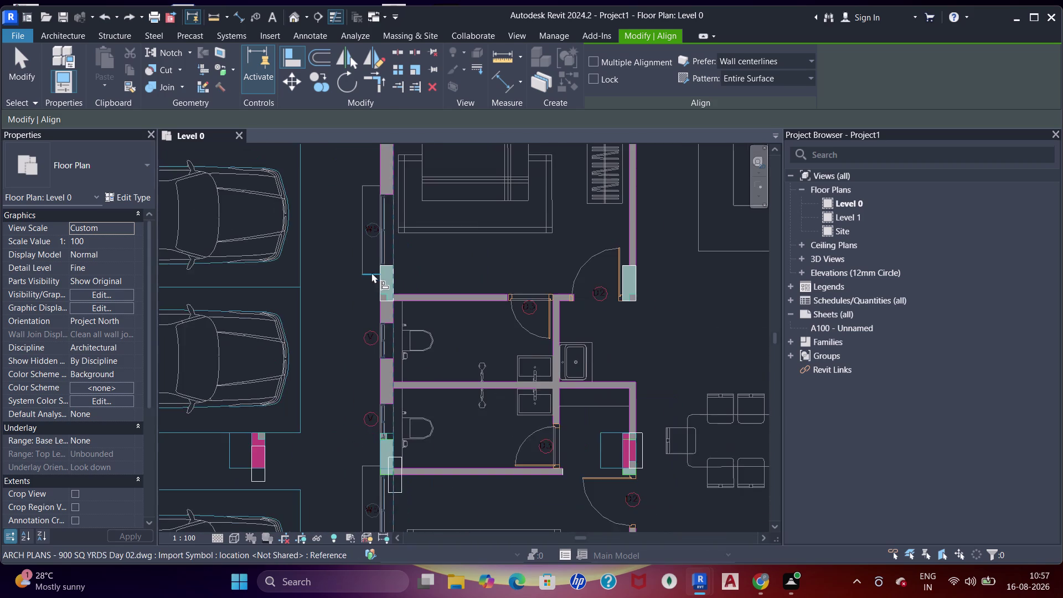
middle_drag(371, 279, 389, 239)
scroll(up, 3)
middle_drag(425, 419, 543, 274)
scroll(up, 3)
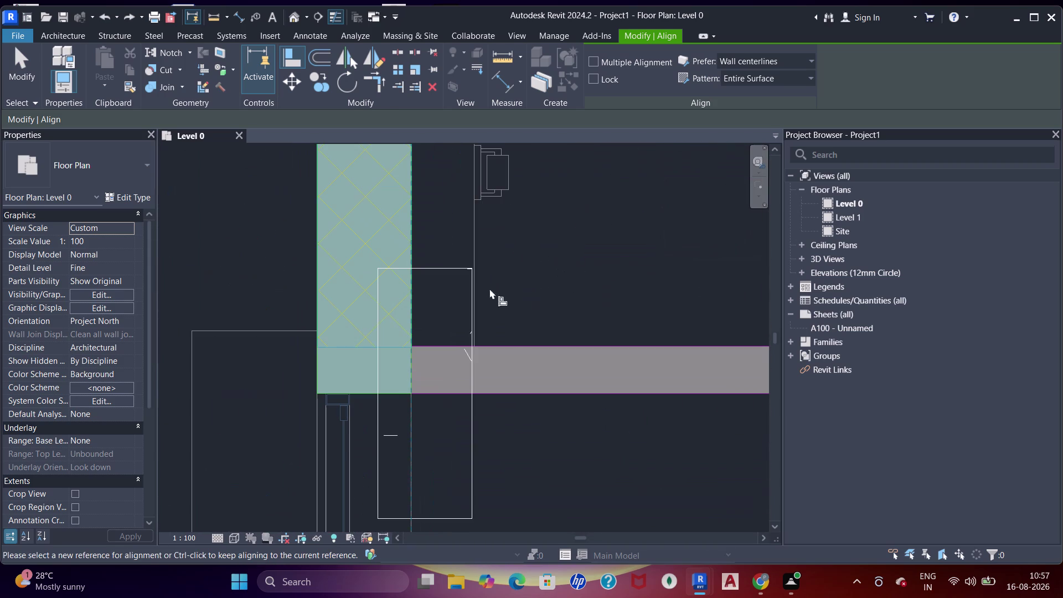
click(444, 232)
click(416, 223)
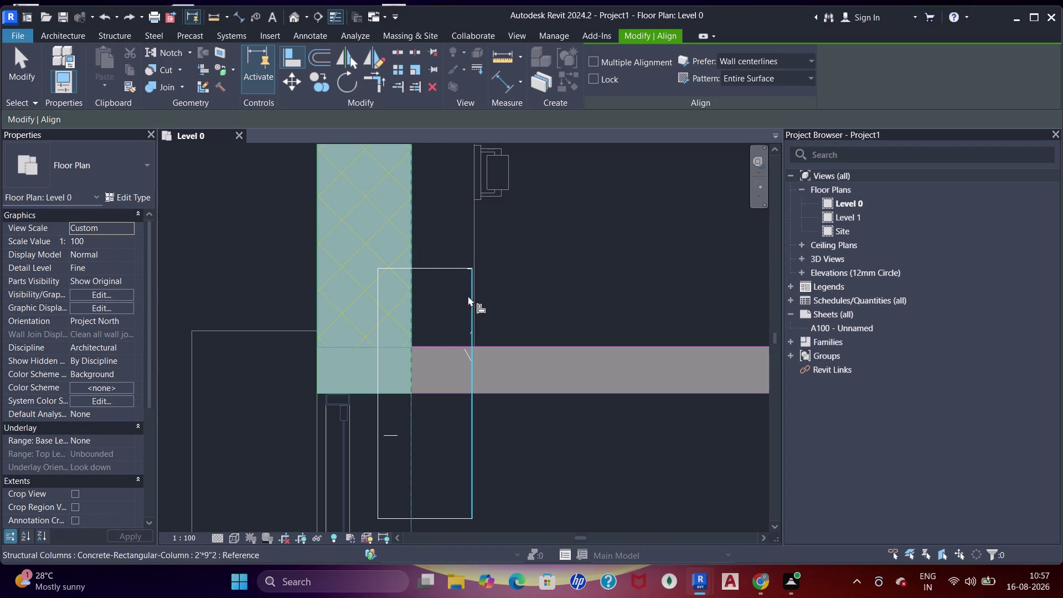
Align that column's upper end to the plan line.
click(468, 295)
scroll(up, 3)
middle_drag(453, 227, 471, 300)
click(397, 201)
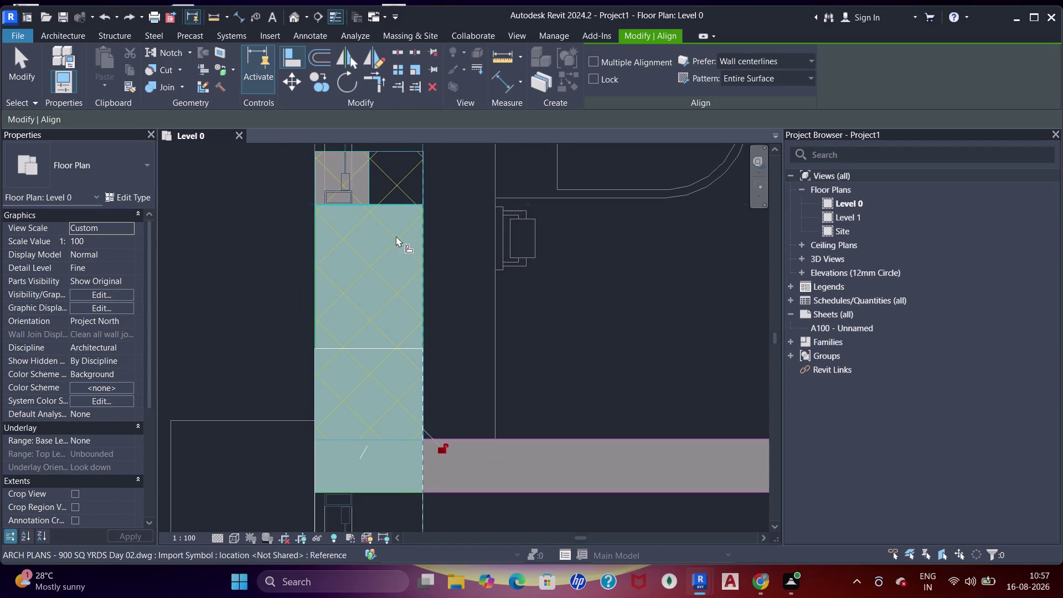
Make the dining area column flush with its wall face.
click(384, 351)
scroll(down, 3)
middle_drag(437, 325, 438, 304)
middle_drag(441, 283, 388, 343)
scroll(up, 3)
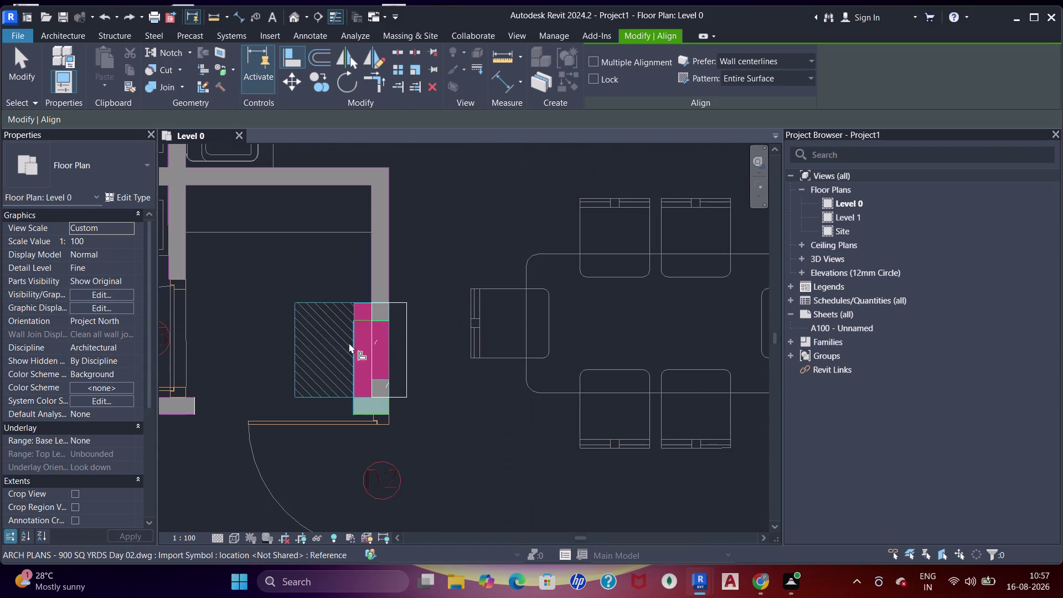
click(353, 344)
click(371, 355)
Align the column near door D2 to its wall face.
scroll(down, 3)
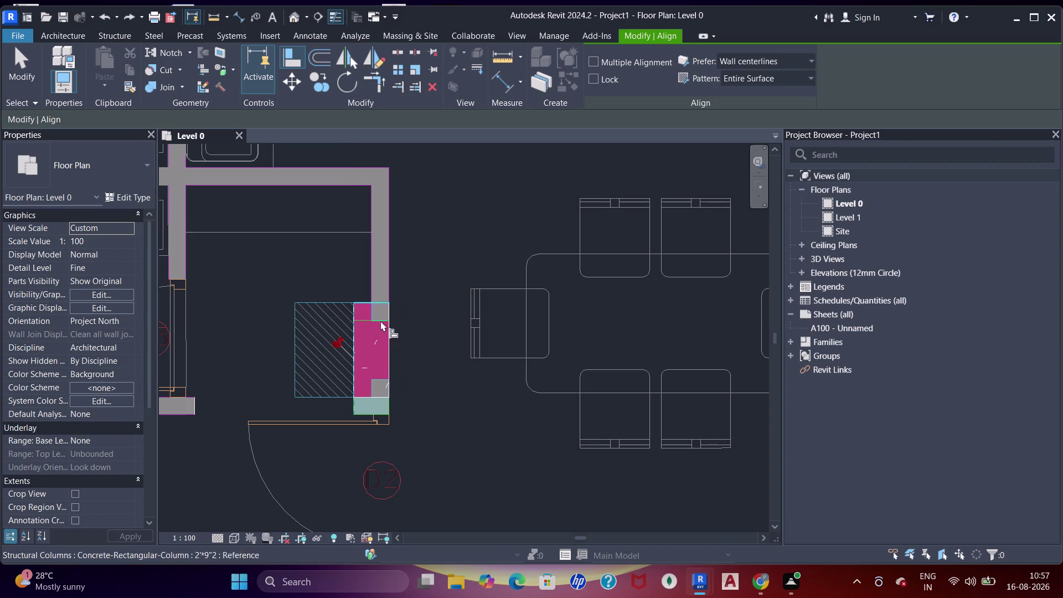
scroll(down, 3)
middle_drag(375, 303, 651, 337)
middle_drag(653, 299, 242, 263)
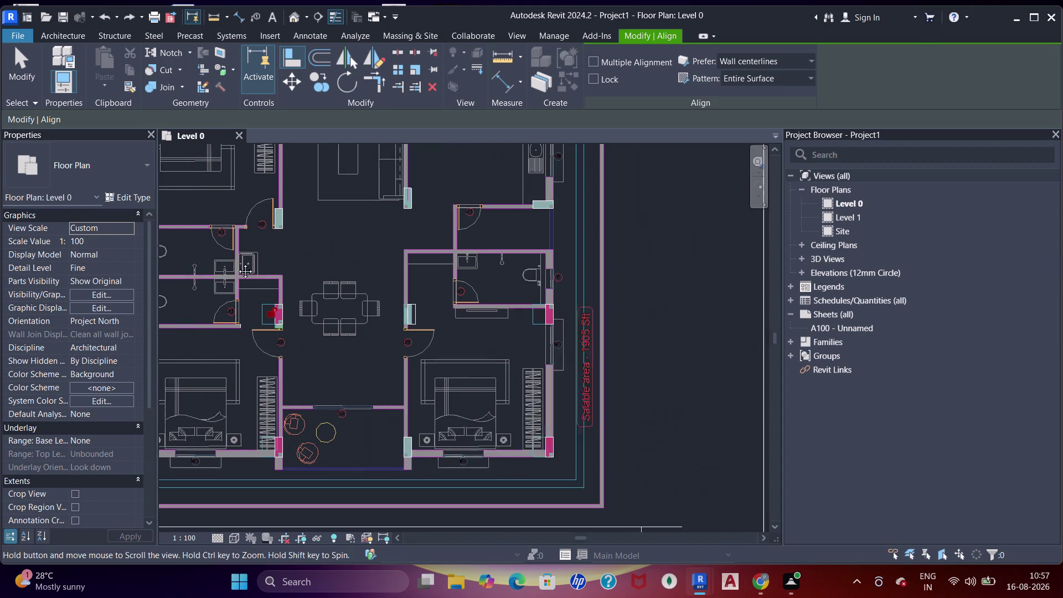
middle_drag(242, 263, 237, 263)
scroll(up, 3)
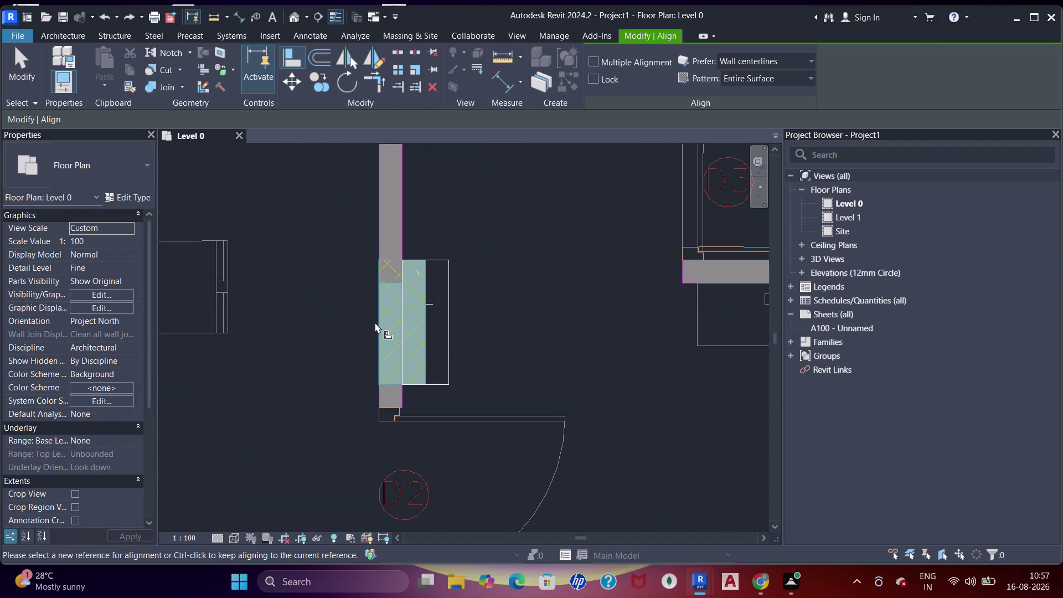
click(375, 322)
click(405, 344)
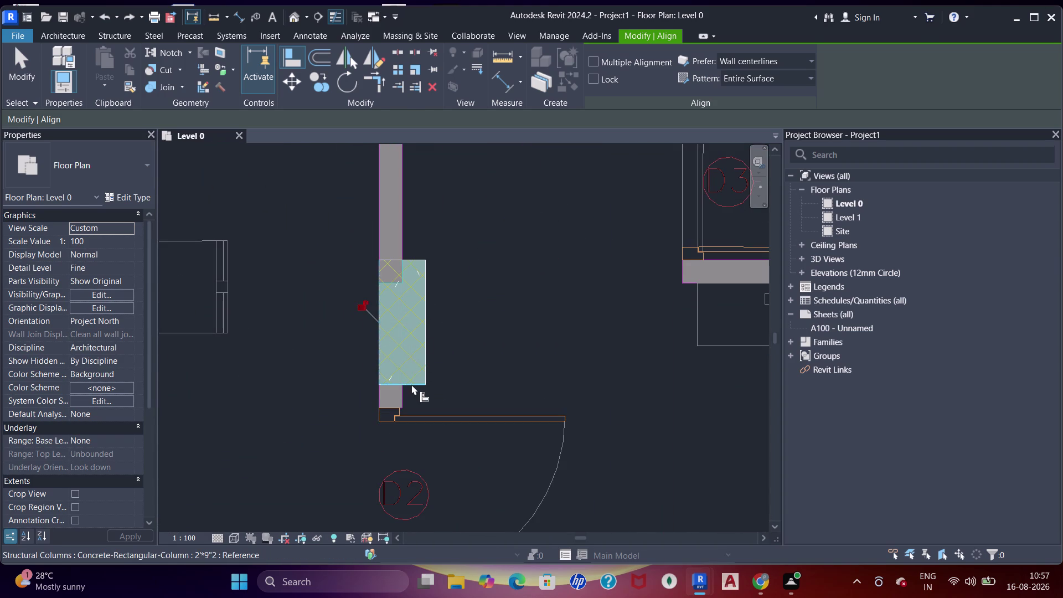
Pan across the plan toward the parking area.
scroll(up, 3)
scroll(up, 3)
scroll(down, 3)
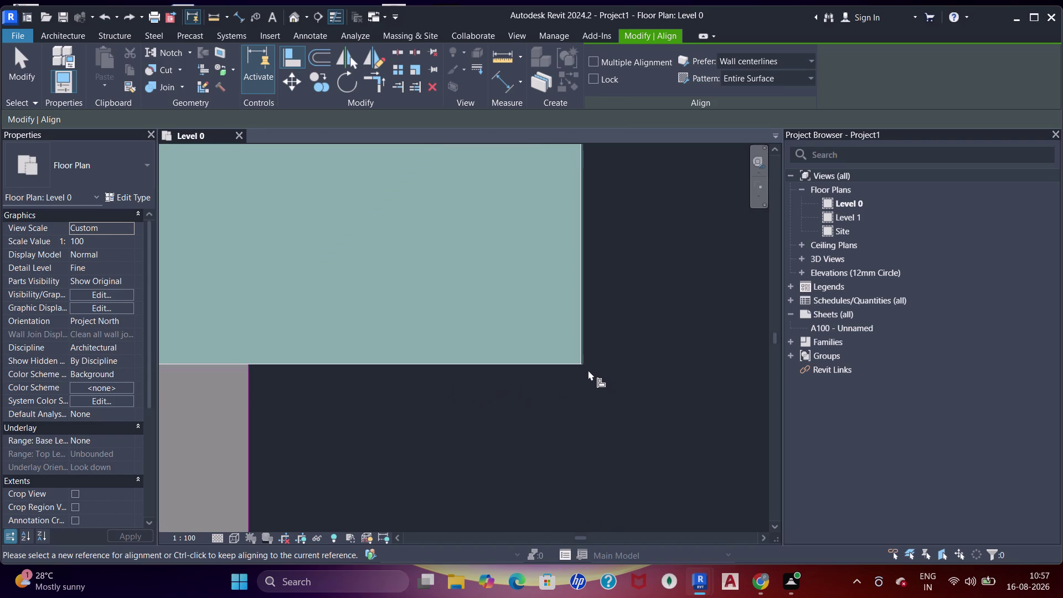
scroll(down, 3)
middle_drag(384, 268, 435, 321)
scroll(down, 3)
middle_drag(408, 292, 433, 238)
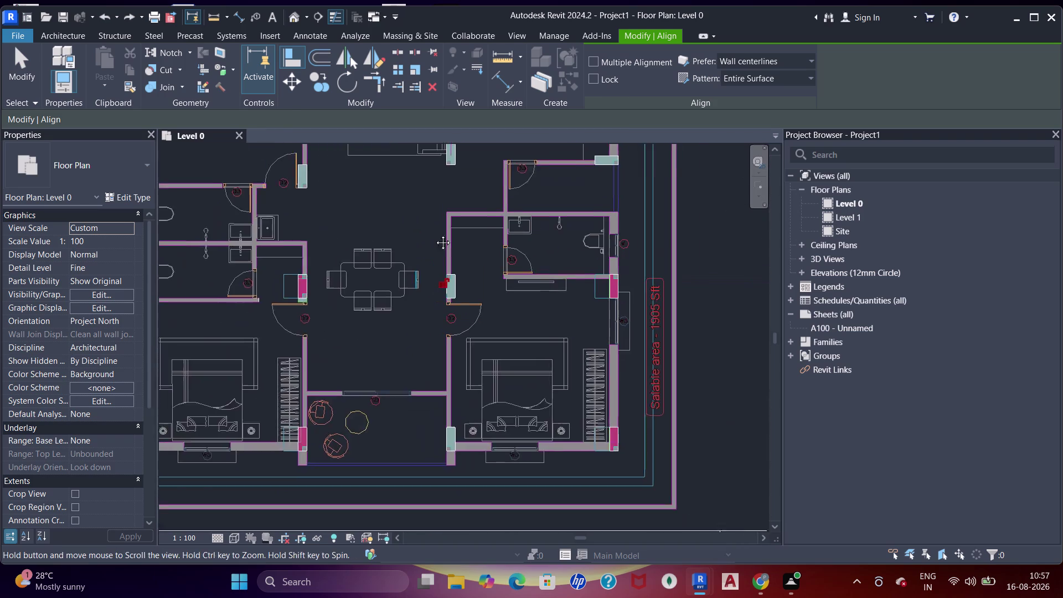
middle_drag(433, 238, 438, 224)
middle_drag(370, 247, 522, 351)
middle_drag(377, 329, 465, 403)
Align the column beside the stair to the wall face.
scroll(up, 3)
middle_drag(352, 333, 428, 426)
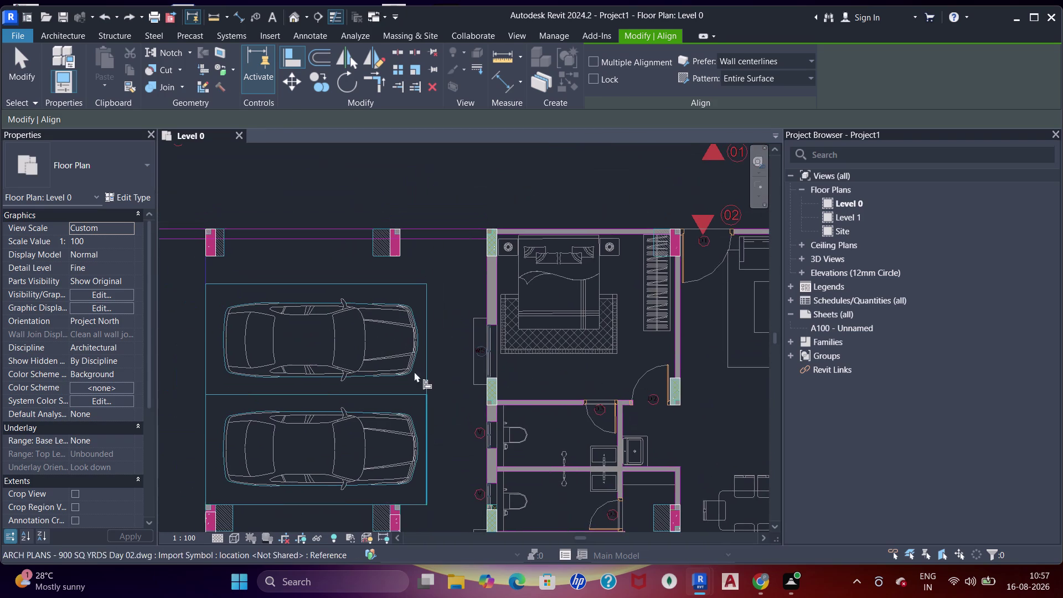
scroll(up, 3)
scroll(down, 3)
middle_drag(471, 255, 376, 337)
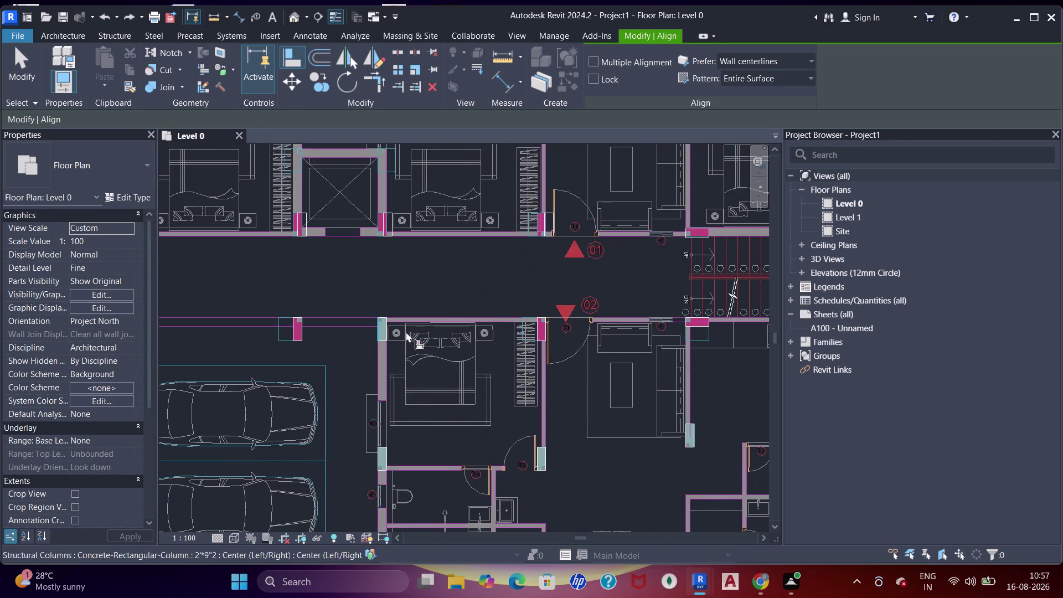
middle_drag(527, 246, 439, 304)
scroll(up, 3)
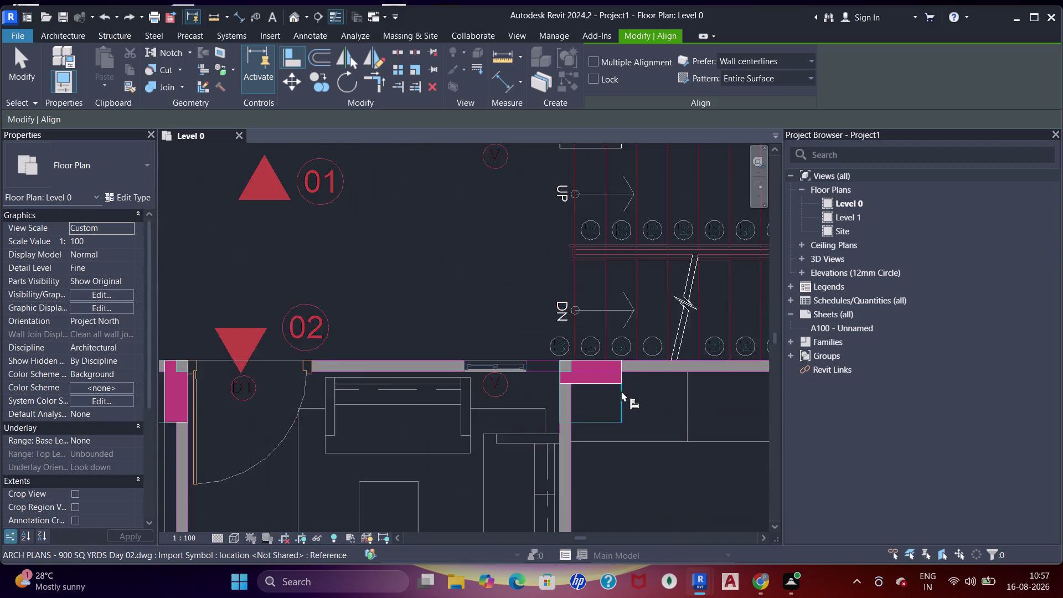
scroll(down, 3)
middle_drag(631, 320, 530, 364)
scroll(up, 3)
scroll(up, 3)
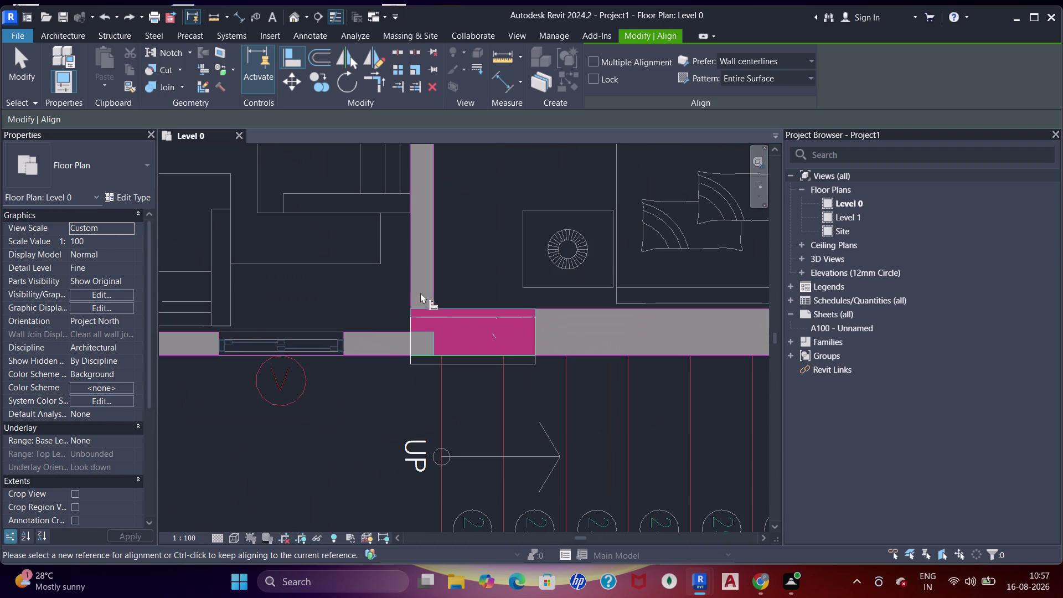
click(442, 305)
click(443, 313)
Align the next hatched column along the wall to the wall face.
scroll(down, 3)
middle_drag(336, 305, 658, 310)
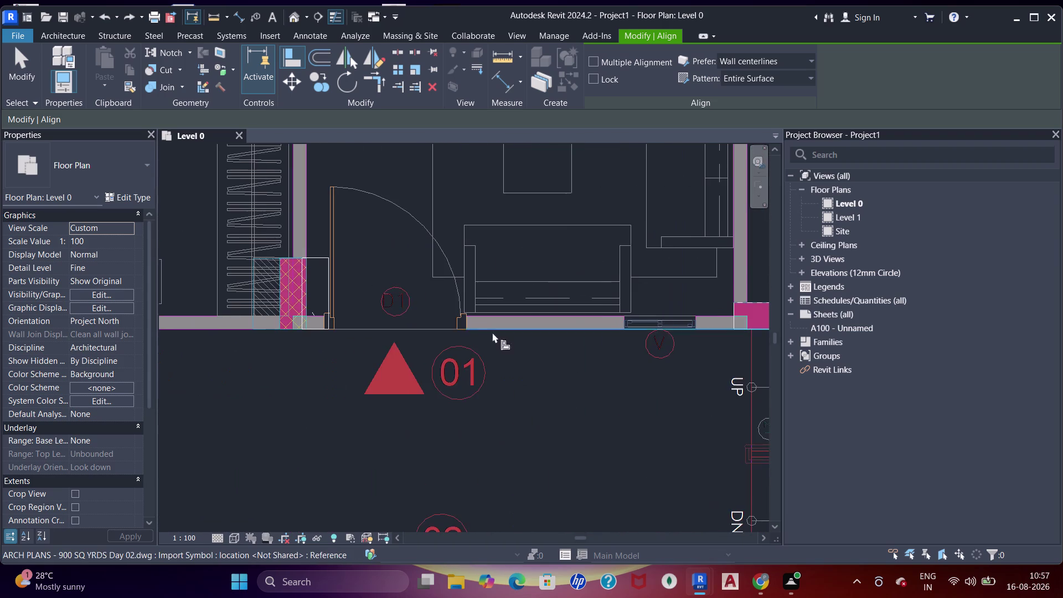
scroll(up, 3)
middle_drag(320, 328, 587, 370)
scroll(up, 3)
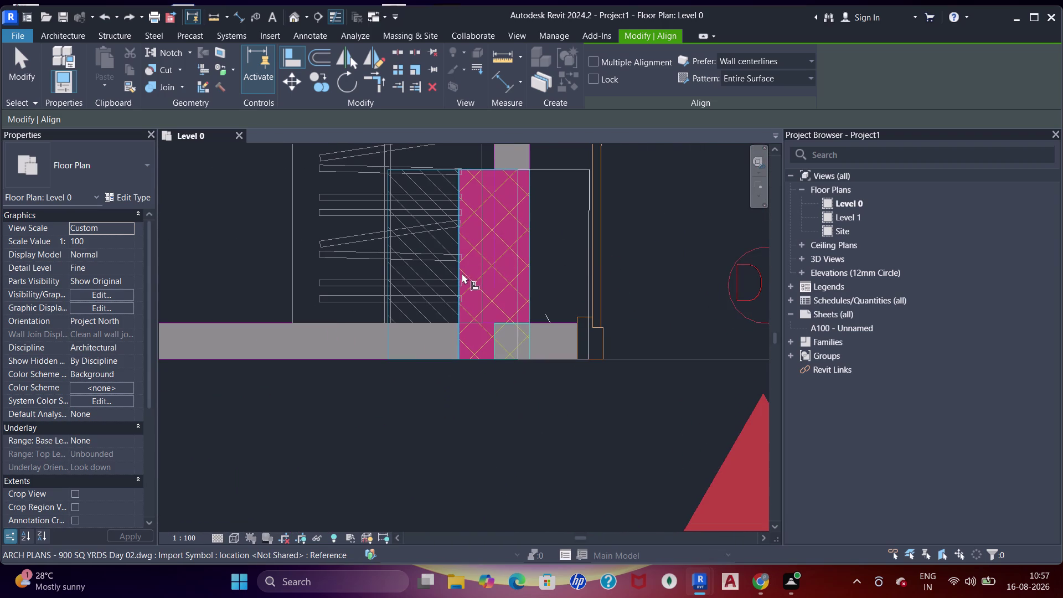
click(460, 268)
click(518, 283)
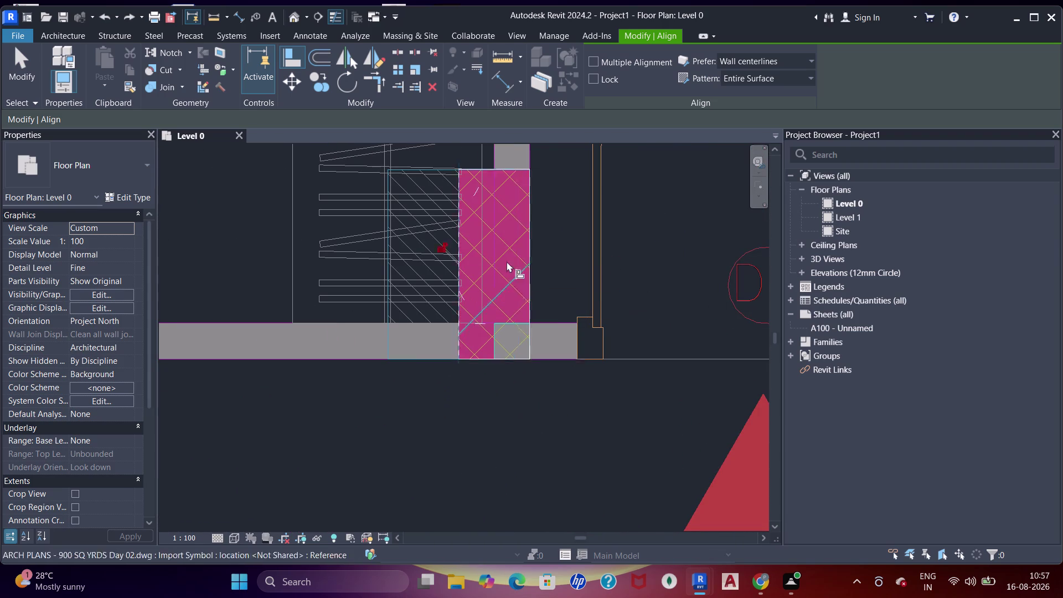
Make the column at the next junction flush with the wall.
scroll(down, 3)
middle_drag(455, 297, 605, 315)
scroll(down, 3)
middle_drag(316, 282, 513, 287)
scroll(up, 3)
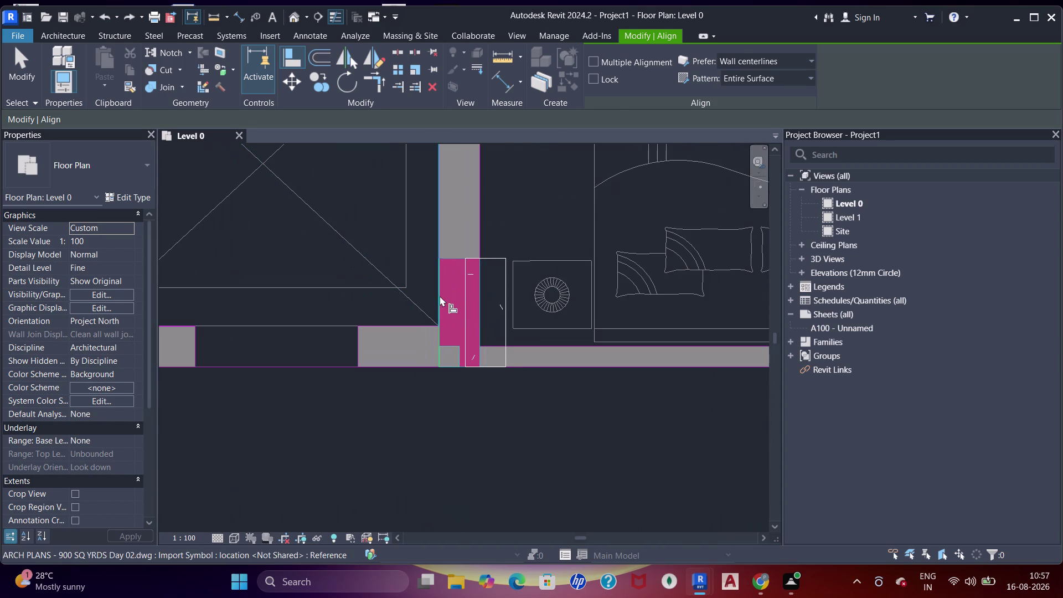
click(440, 298)
click(464, 303)
Align a column beside the lift to its wall face.
scroll(down, 3)
middle_drag(344, 261, 584, 281)
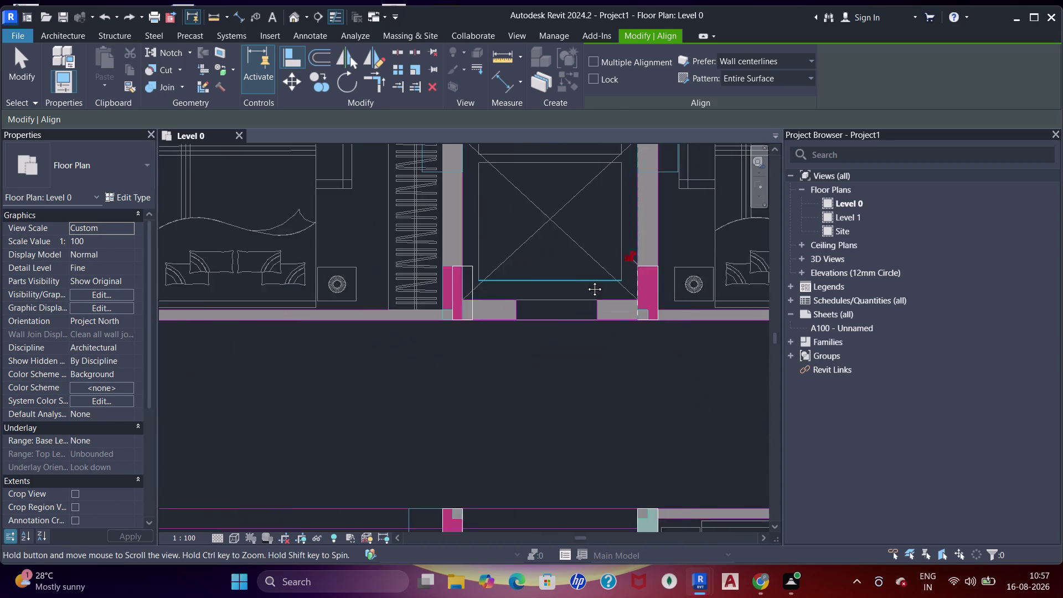
middle_drag(584, 281, 587, 281)
scroll(up, 3)
click(495, 300)
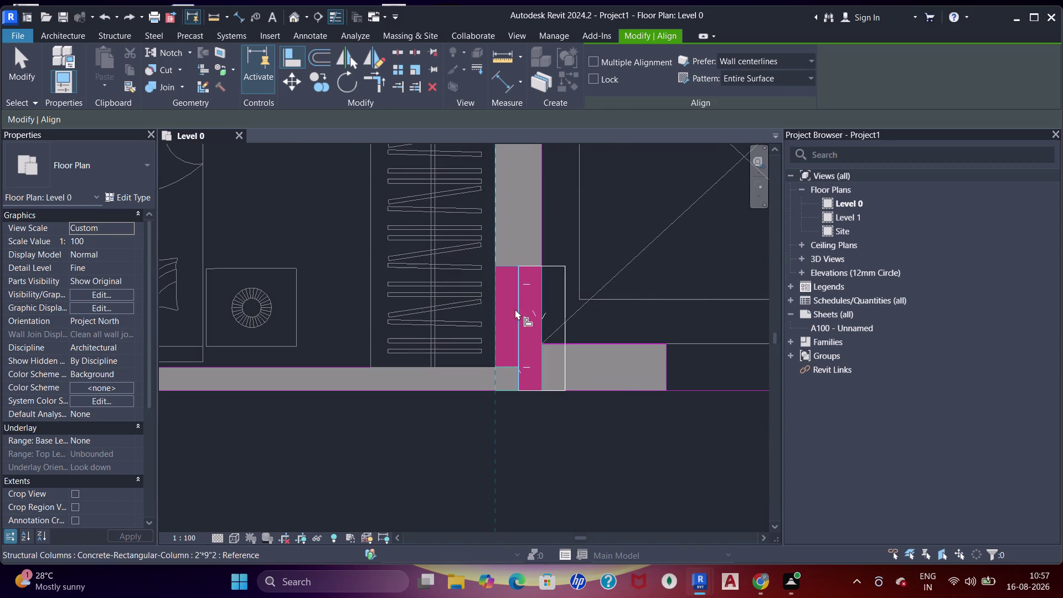
click(515, 309)
Align both sides of the cyan junction column further up the plan.
scroll(down, 3)
middle_drag(581, 205, 518, 413)
scroll(up, 3)
scroll(down, 3)
middle_drag(547, 317, 414, 336)
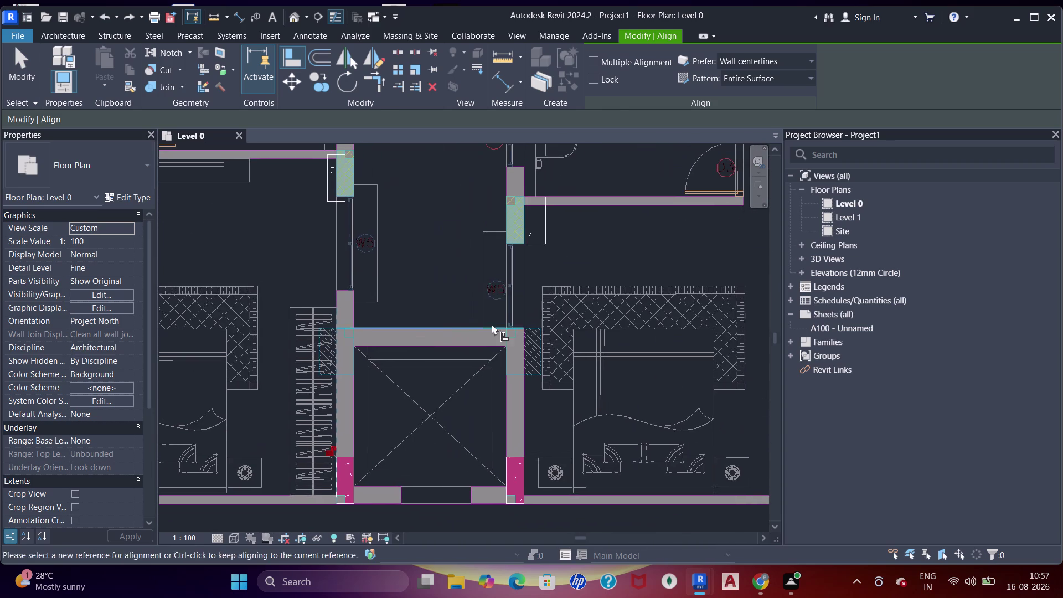
scroll(up, 3)
middle_drag(532, 272, 530, 366)
scroll(up, 3)
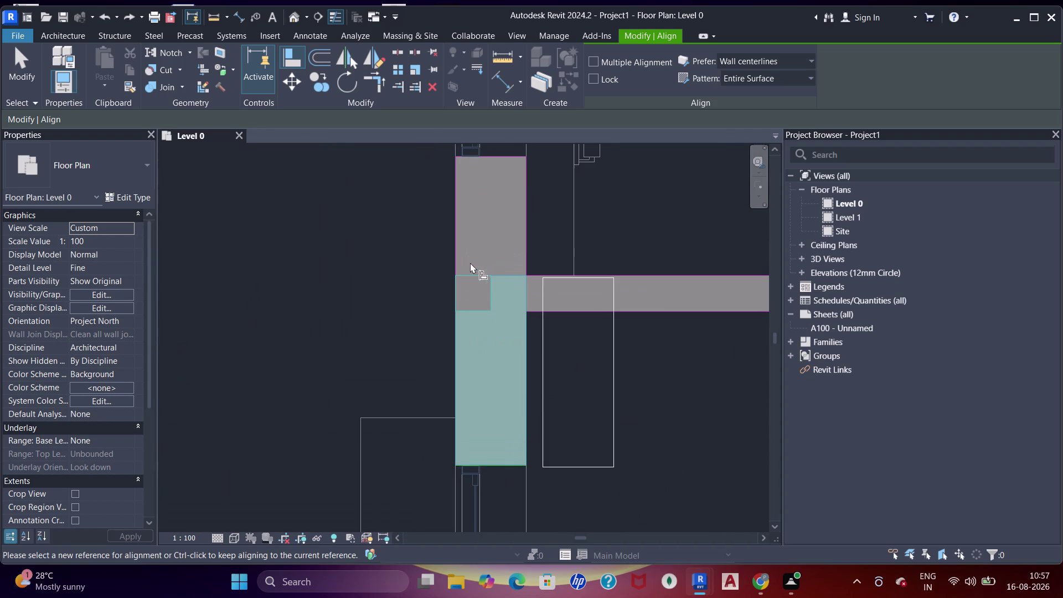
click(498, 274)
click(547, 275)
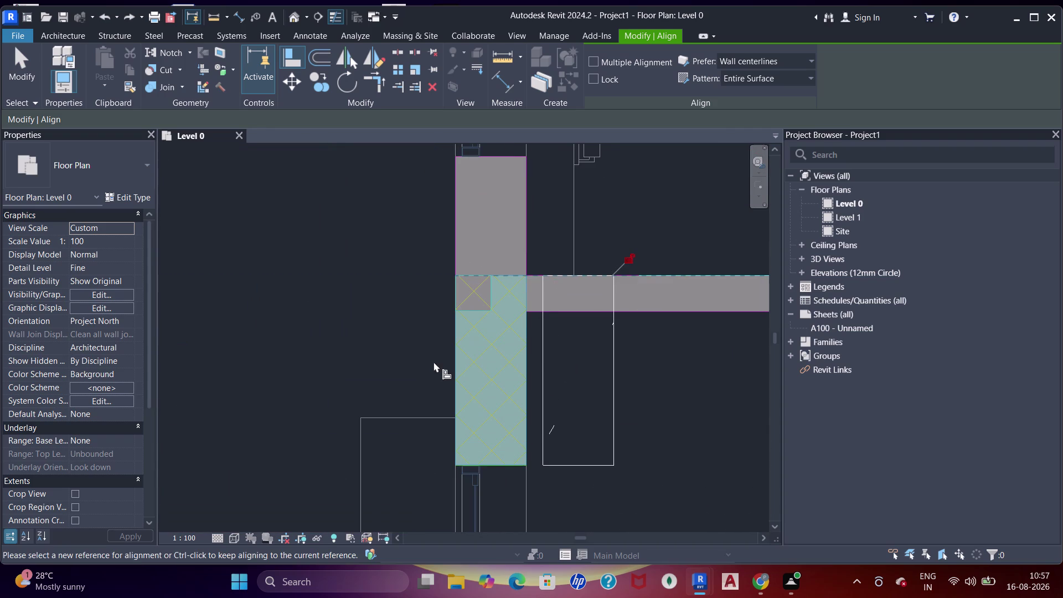
click(454, 365)
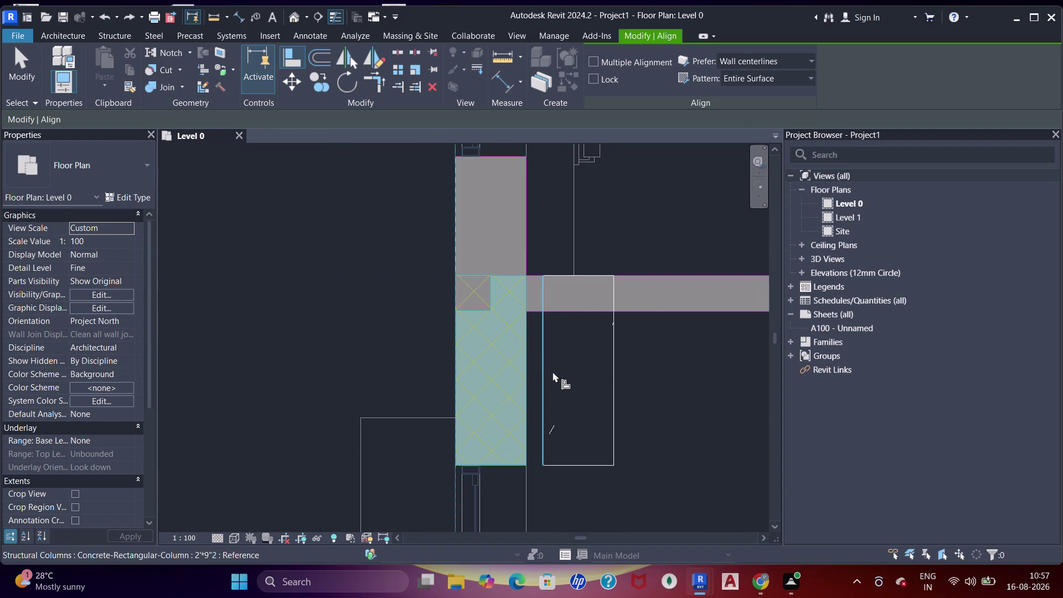
click(548, 372)
Make the next column's two edges flush with the adjoining wall faces.
scroll(down, 3)
middle_drag(550, 249, 524, 328)
middle_drag(250, 339, 384, 329)
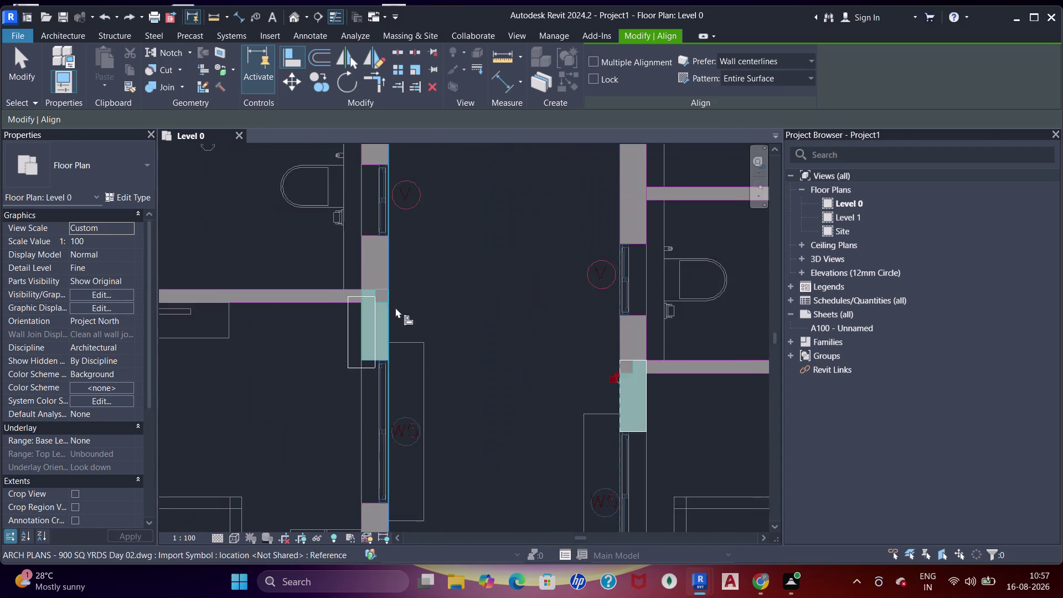
scroll(up, 3)
click(372, 288)
click(345, 304)
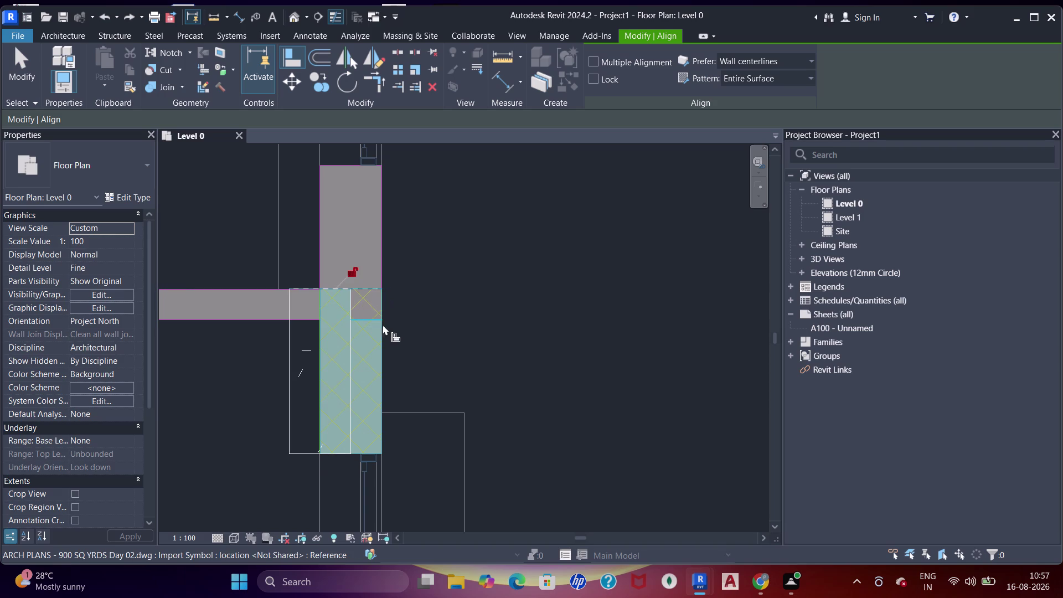
click(382, 329)
click(355, 351)
scroll(down, 3)
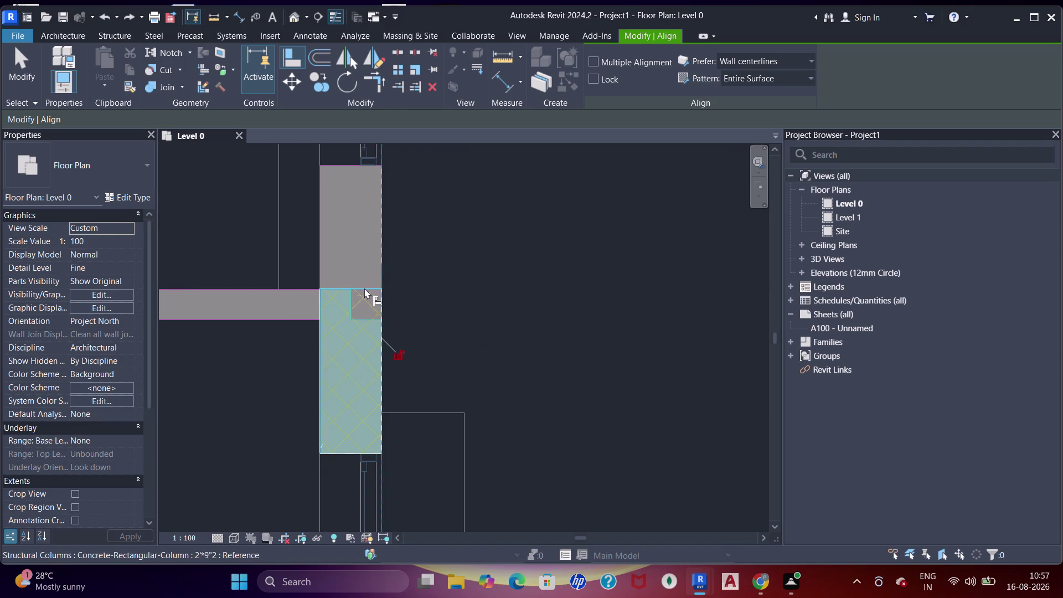
middle_drag(381, 256, 476, 445)
scroll(down, 3)
Align the column beside the door flush with both adjacent wall faces.
middle_drag(391, 364, 572, 209)
middle_drag(402, 304, 555, 286)
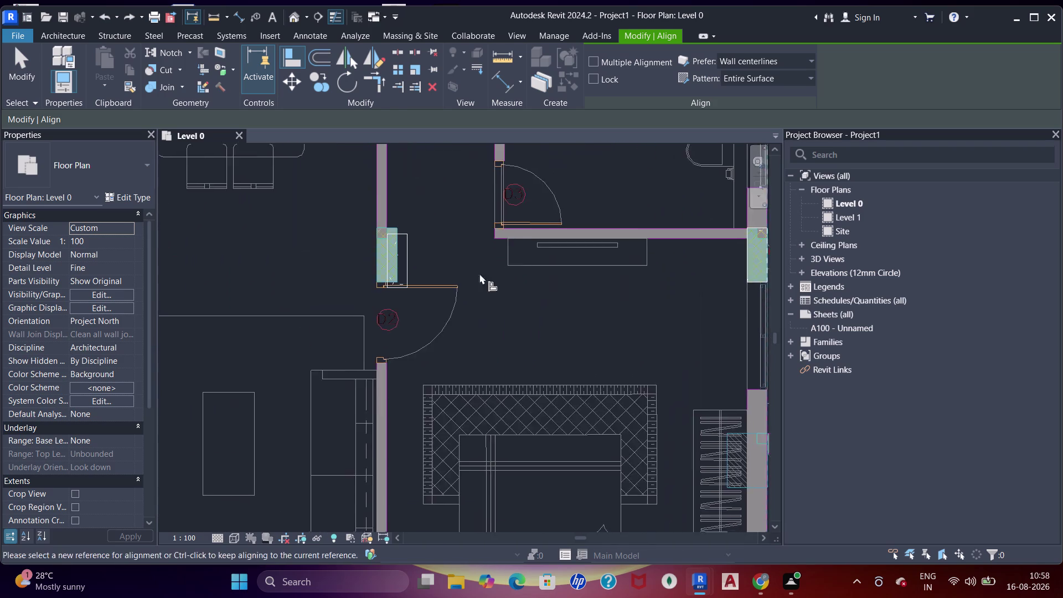
scroll(up, 3)
middle_drag(361, 268, 383, 318)
click(427, 237)
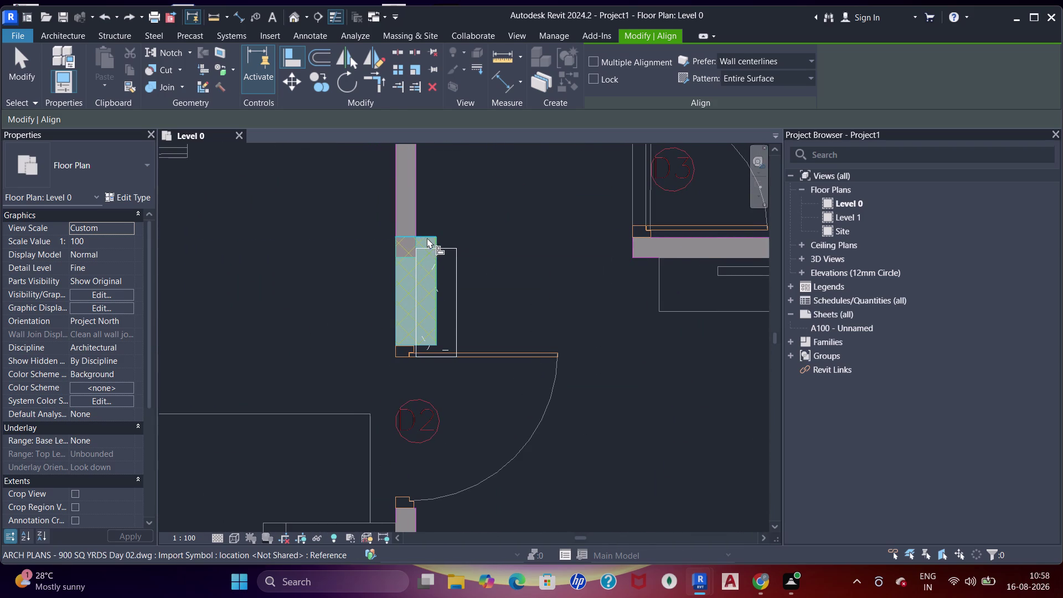
click(429, 246)
click(396, 288)
click(416, 298)
scroll(down, 3)
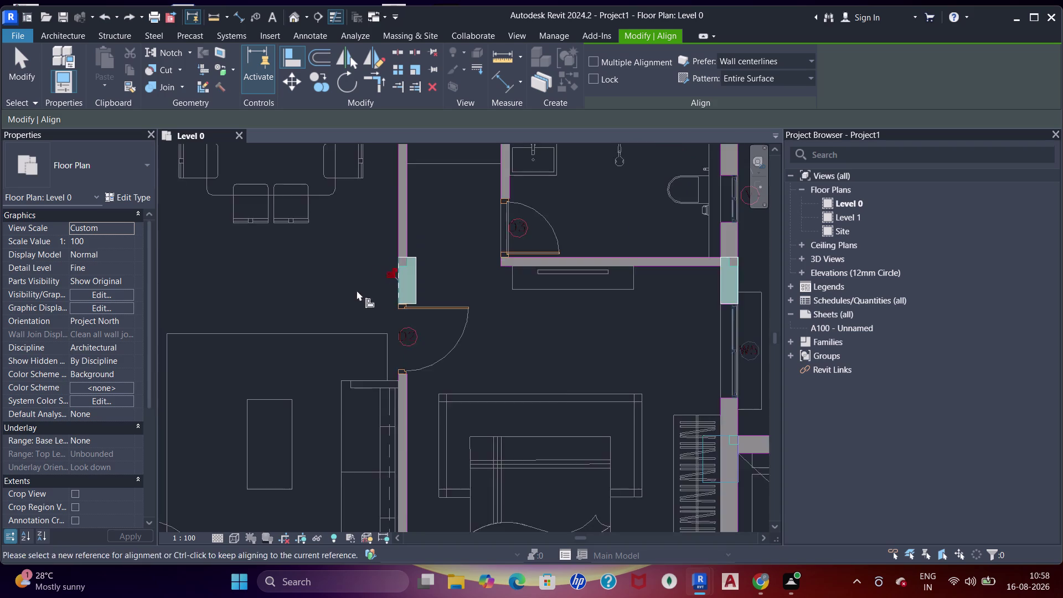
Align the column near the door swing with its two wall faces.
middle_drag(430, 300, 592, 286)
scroll(up, 3)
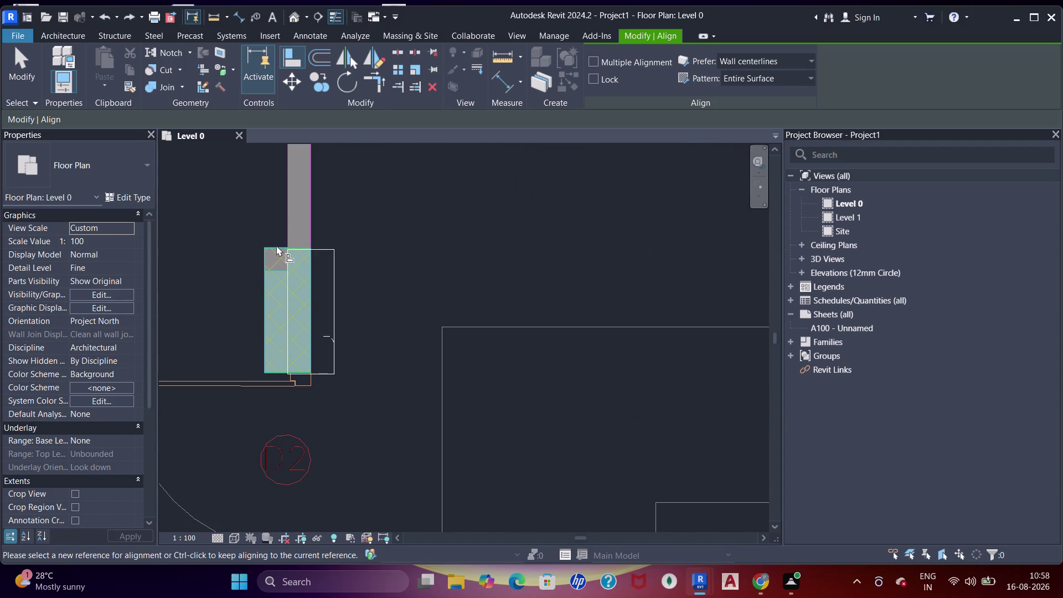
click(276, 246)
click(296, 251)
click(262, 296)
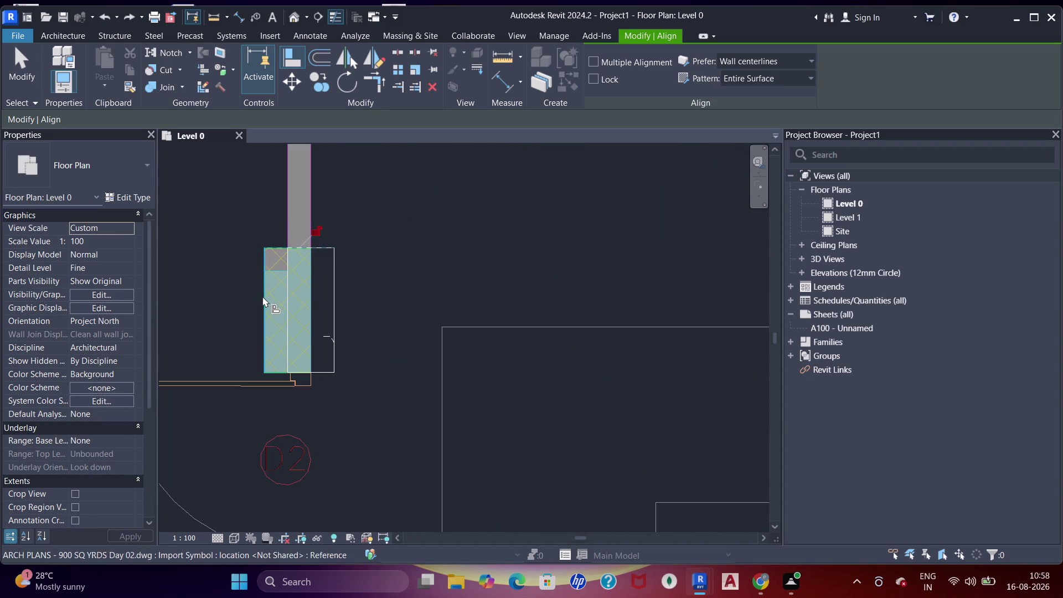
click(285, 299)
scroll(down, 3)
Align the bedroom-wing column's side and top with the wall faces.
middle_drag(258, 305, 540, 300)
scroll(down, 3)
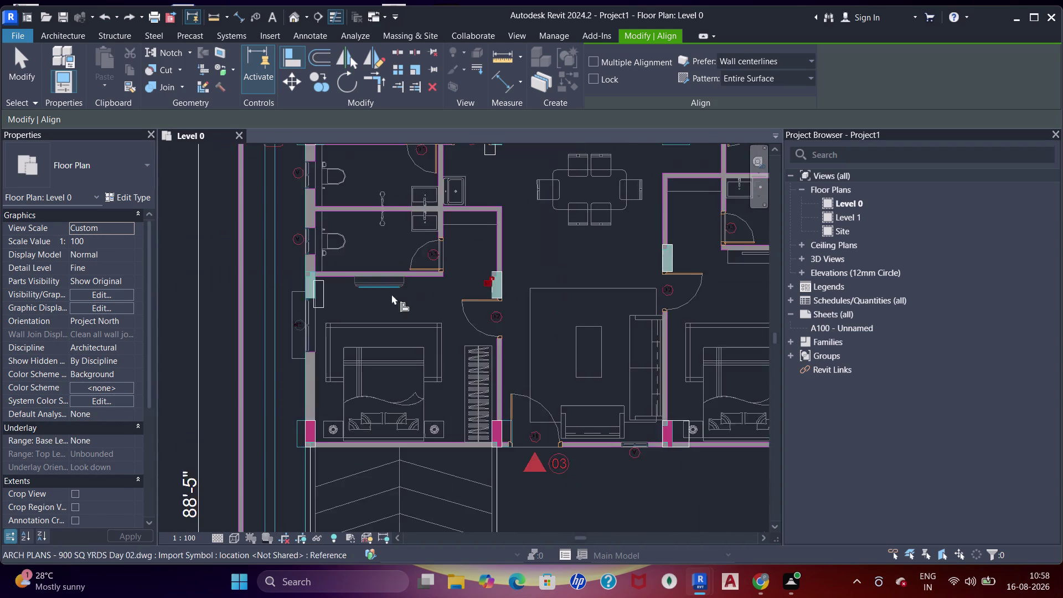
middle_drag(391, 295, 489, 262)
scroll(up, 3)
click(420, 215)
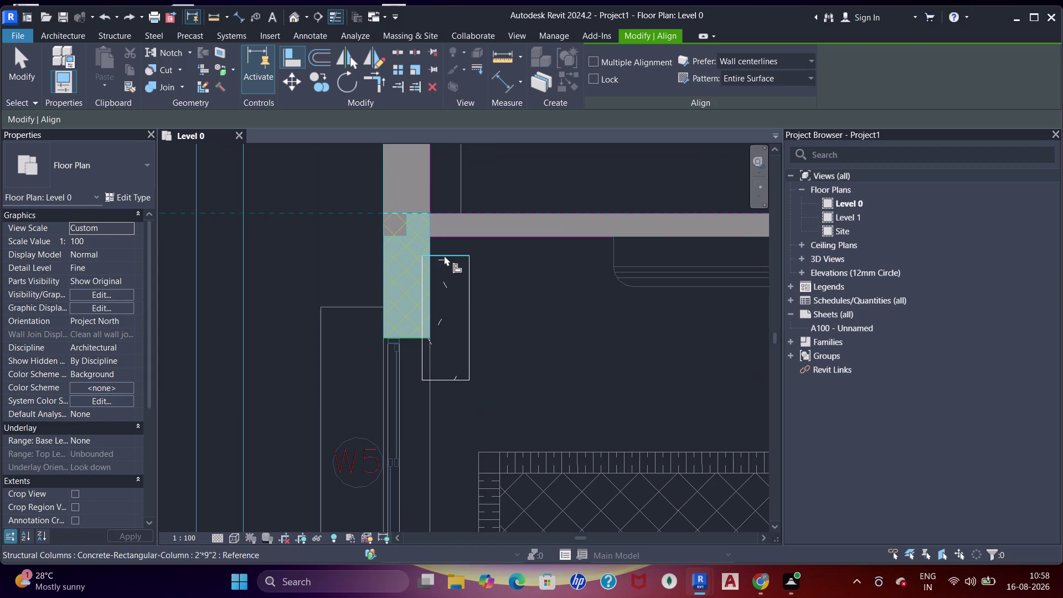
click(444, 255)
click(386, 253)
click(418, 260)
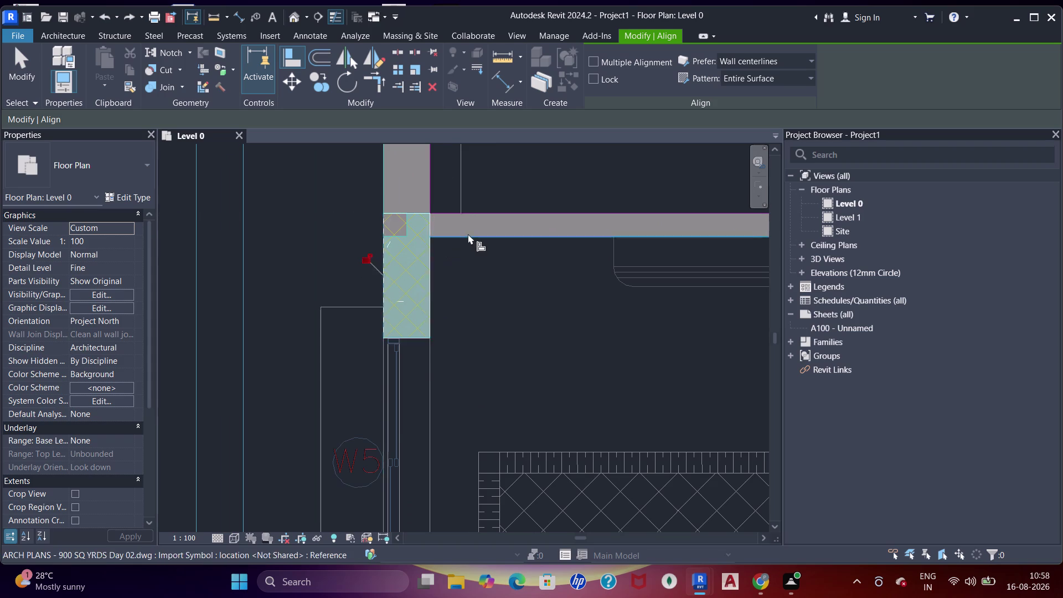
scroll(down, 3)
Align the column beside the bathroom flush with both wall faces.
middle_drag(515, 292, 458, 201)
middle_drag(499, 226, 430, 365)
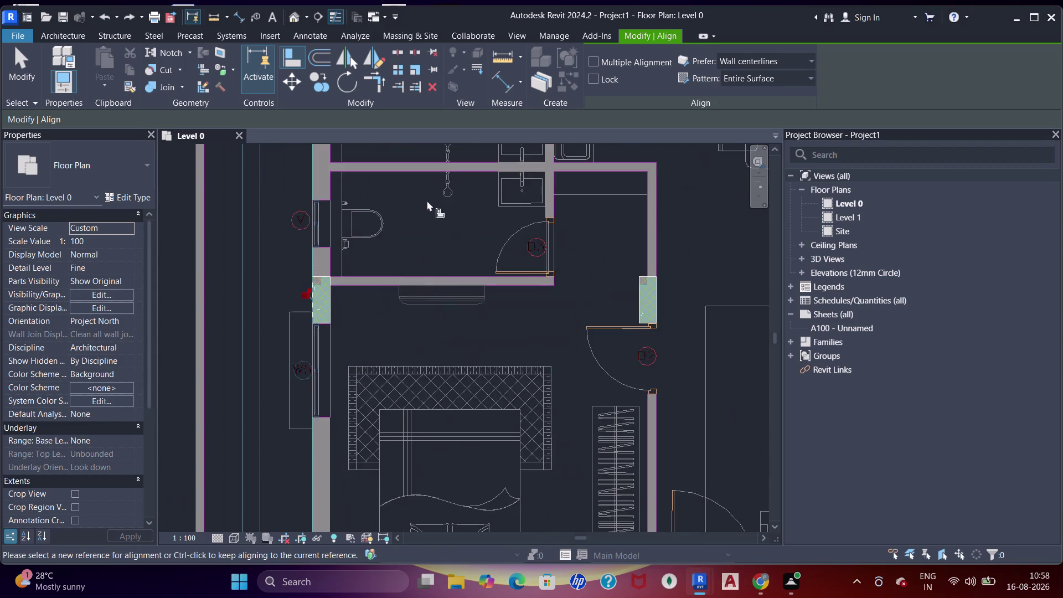
middle_drag(419, 261, 396, 368)
middle_drag(465, 254, 454, 364)
middle_drag(528, 268, 382, 281)
scroll(up, 3)
scroll(up, 3)
click(469, 224)
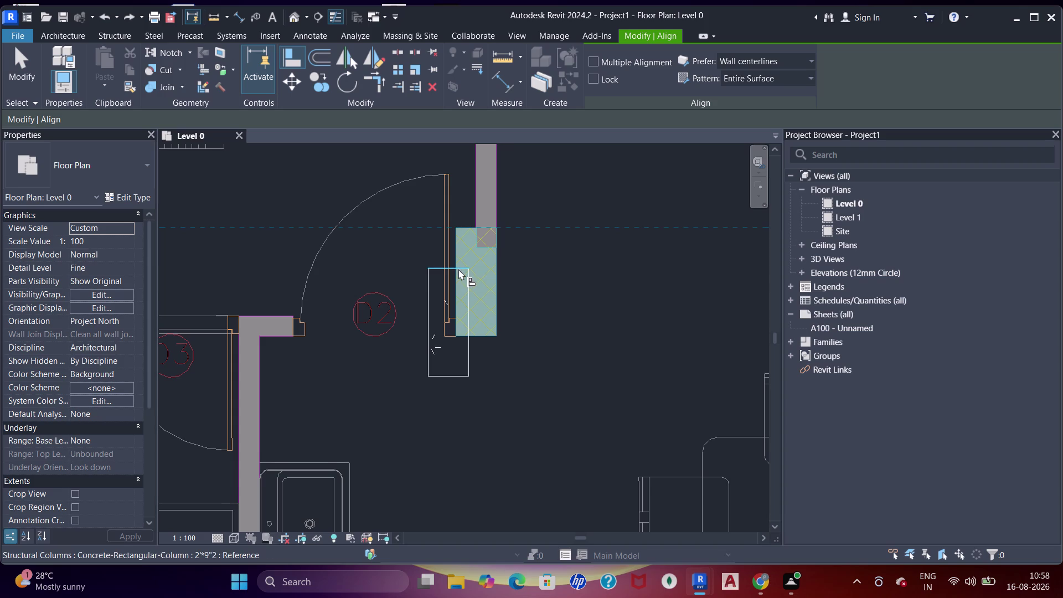
click(459, 269)
click(500, 267)
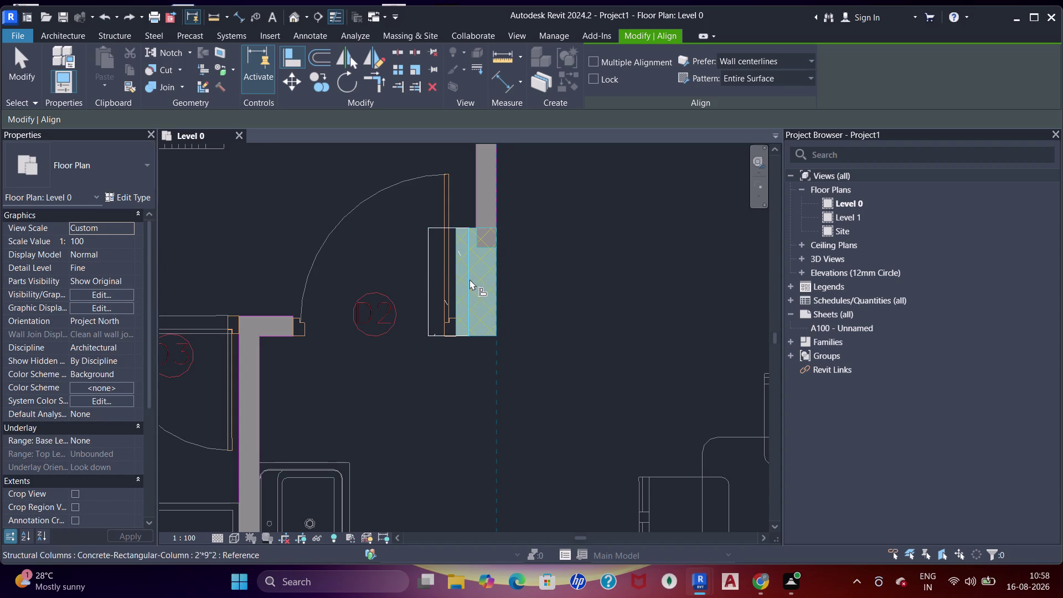
click(469, 279)
scroll(down, 3)
Align the next junction column's two edges flush with the walls.
middle_drag(554, 237, 424, 374)
scroll(up, 3)
middle_drag(630, 311, 522, 244)
scroll(up, 3)
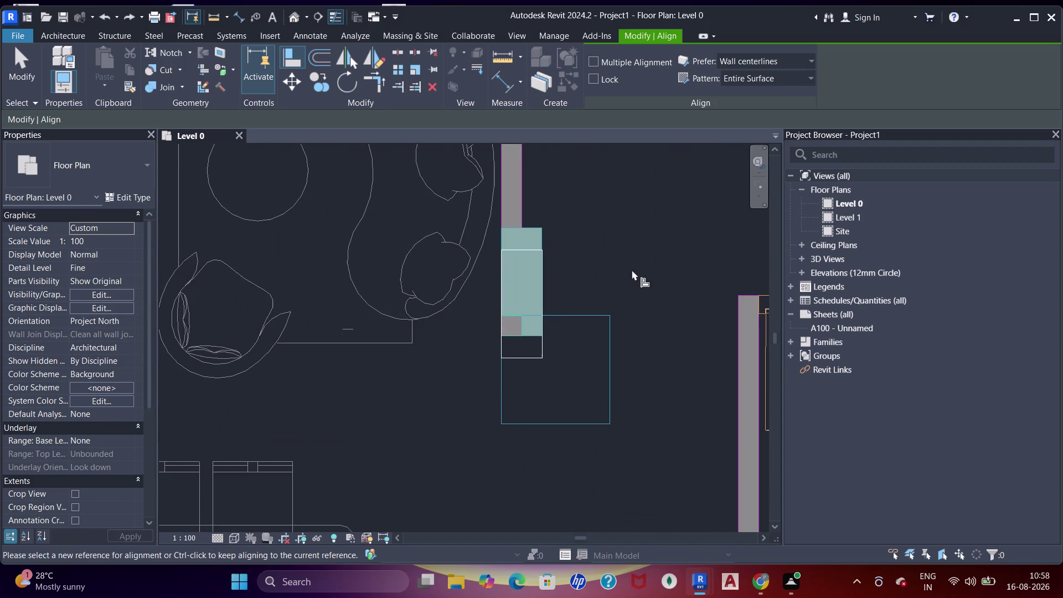
click(559, 242)
scroll(up, 3)
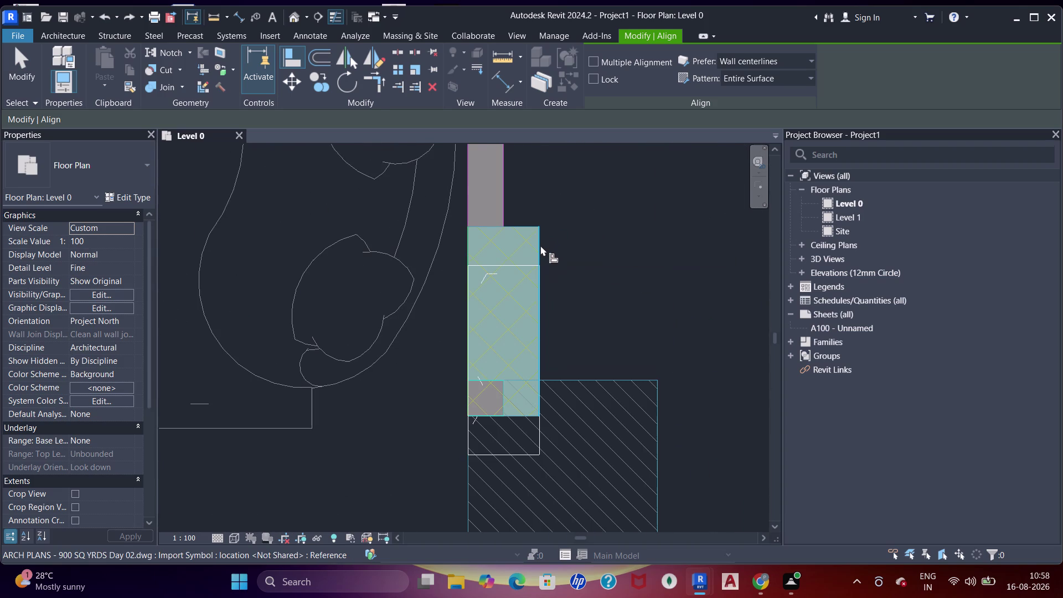
click(541, 245)
click(541, 270)
click(523, 226)
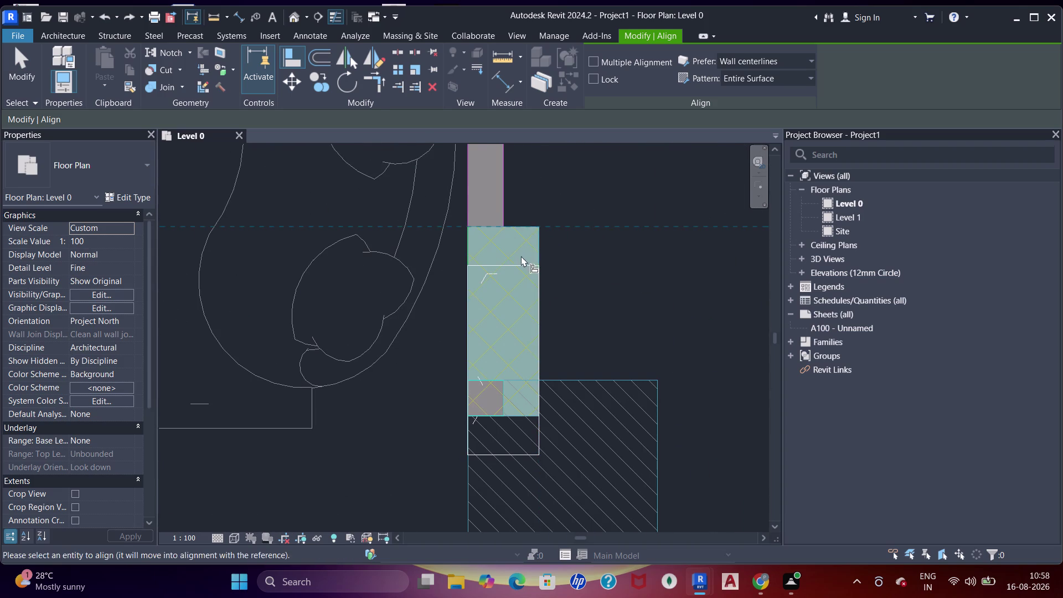
click(521, 263)
scroll(down, 3)
Align another junction column's edge and top flush with the wall.
middle_drag(589, 259, 496, 194)
middle_drag(546, 348, 544, 217)
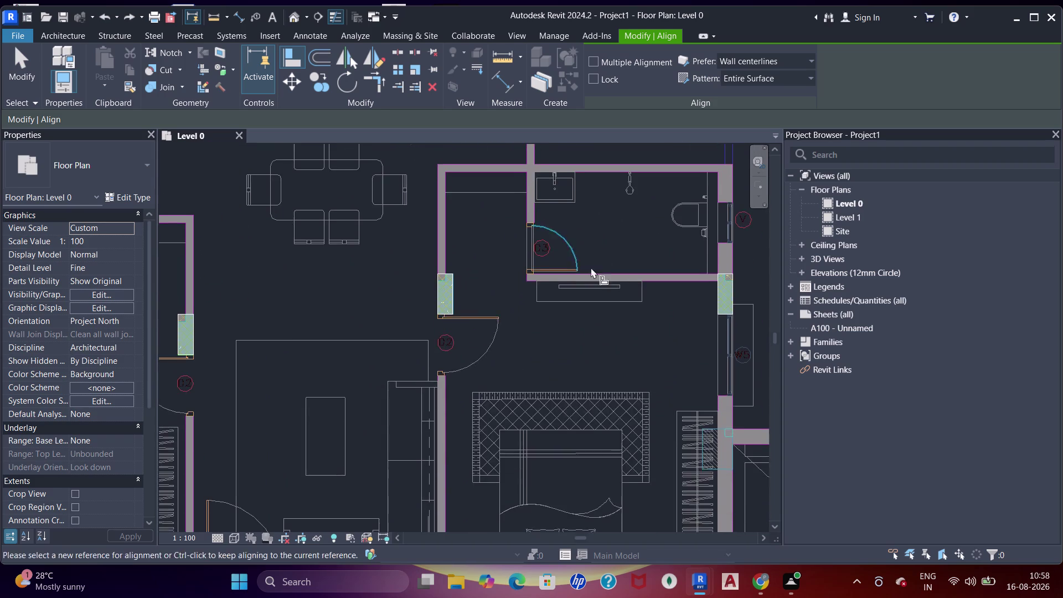
middle_drag(608, 277, 429, 221)
middle_drag(557, 242, 301, 306)
middle_drag(466, 232, 489, 411)
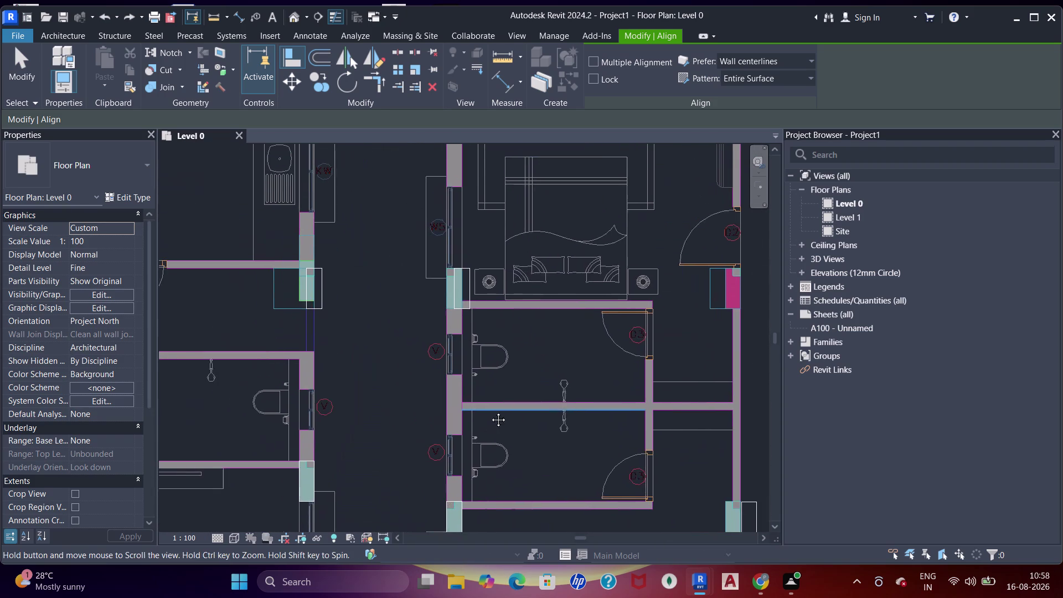
middle_drag(489, 411, 490, 411)
middle_drag(599, 420, 351, 127)
scroll(up, 3)
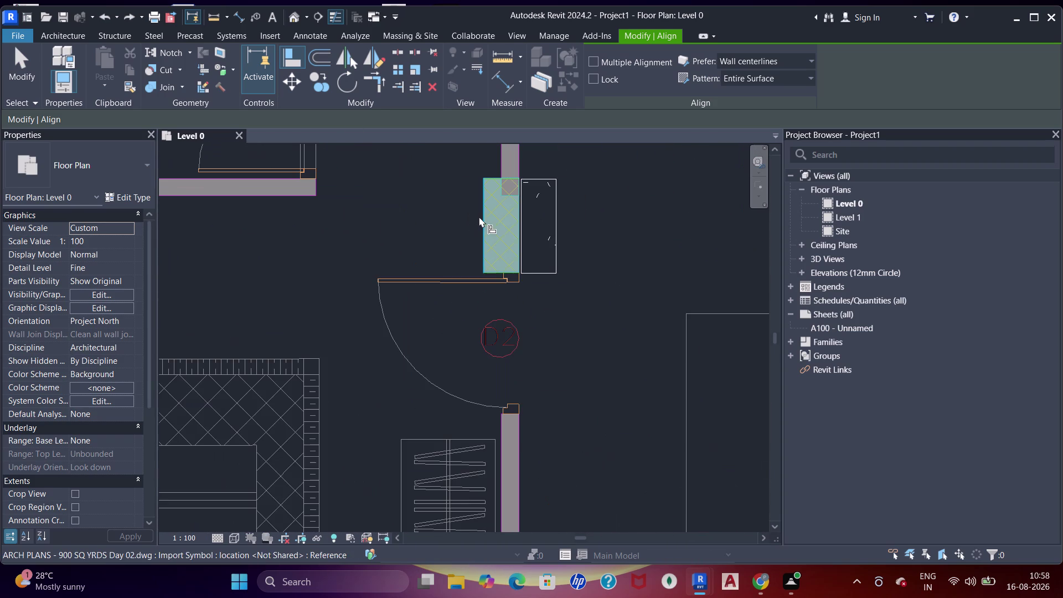
click(480, 217)
click(519, 237)
scroll(up, 3)
click(514, 172)
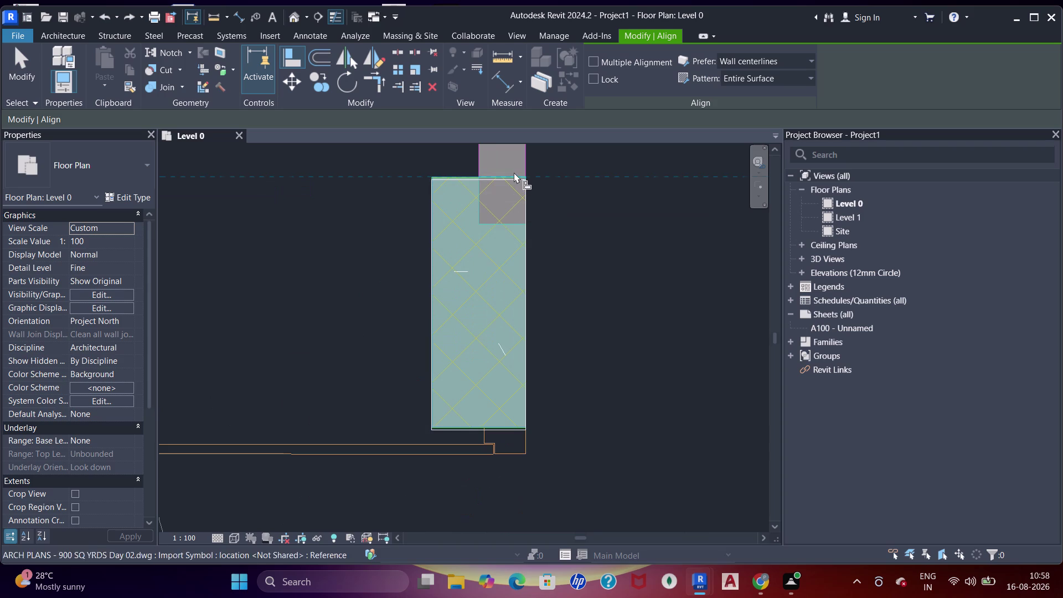
click(514, 182)
scroll(down, 3)
Pan across the plan reviewing columns toward the bathroom and bedroom door.
middle_drag(534, 332, 534, 312)
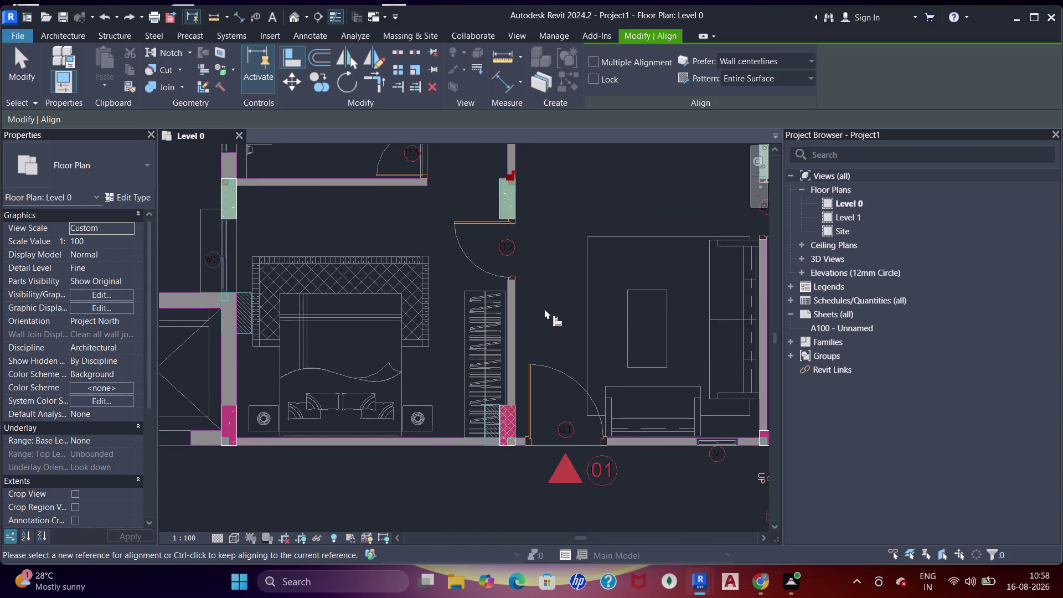
scroll(down, 3)
middle_drag(562, 279, 447, 347)
middle_drag(538, 273, 461, 365)
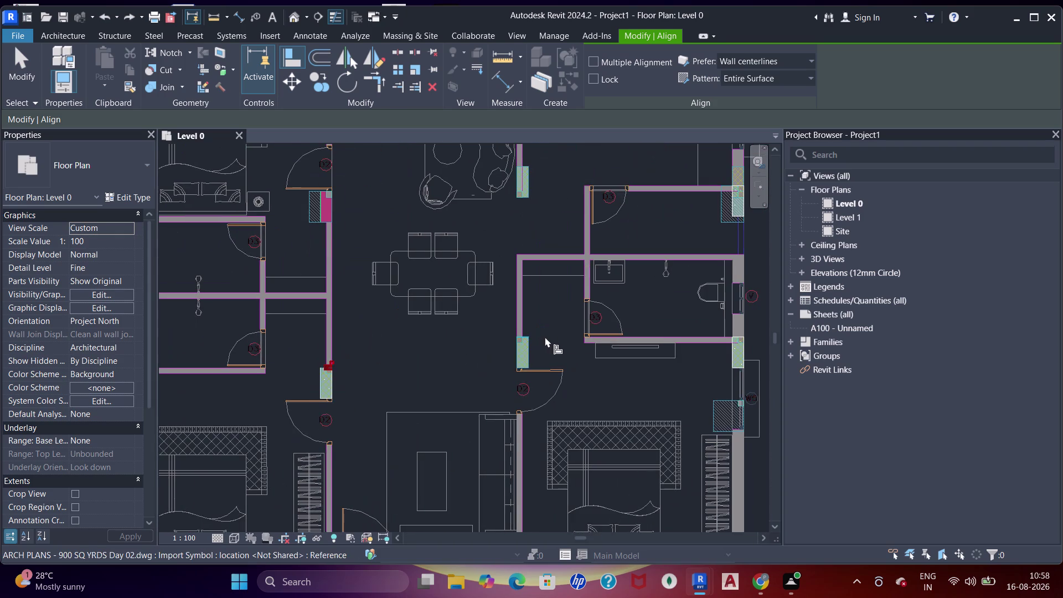
middle_drag(555, 301, 468, 383)
middle_drag(398, 261, 424, 286)
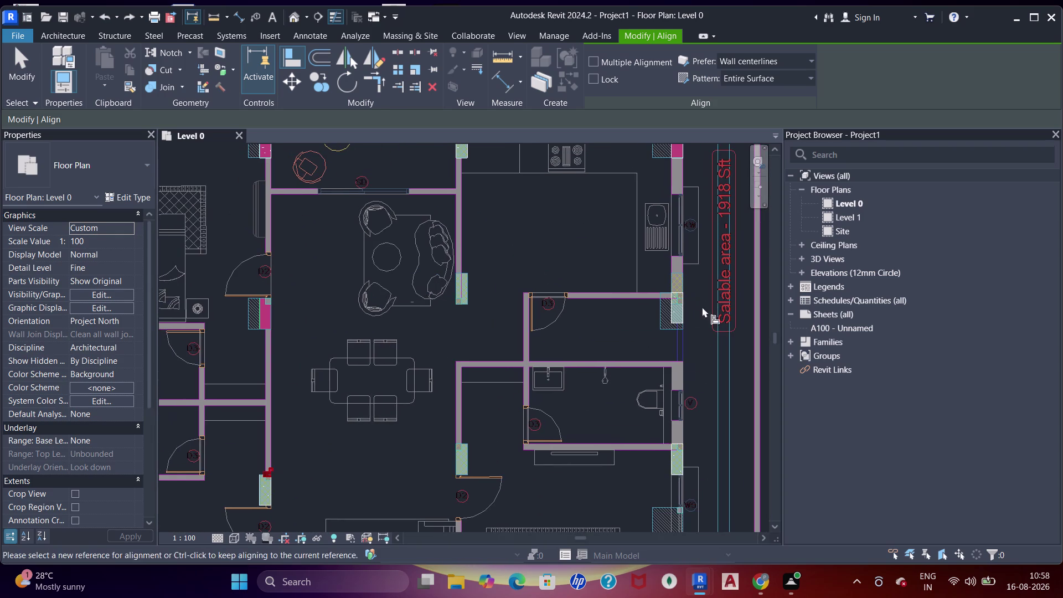
middle_drag(676, 371, 646, 312)
scroll(up, 3)
middle_drag(345, 367, 448, 362)
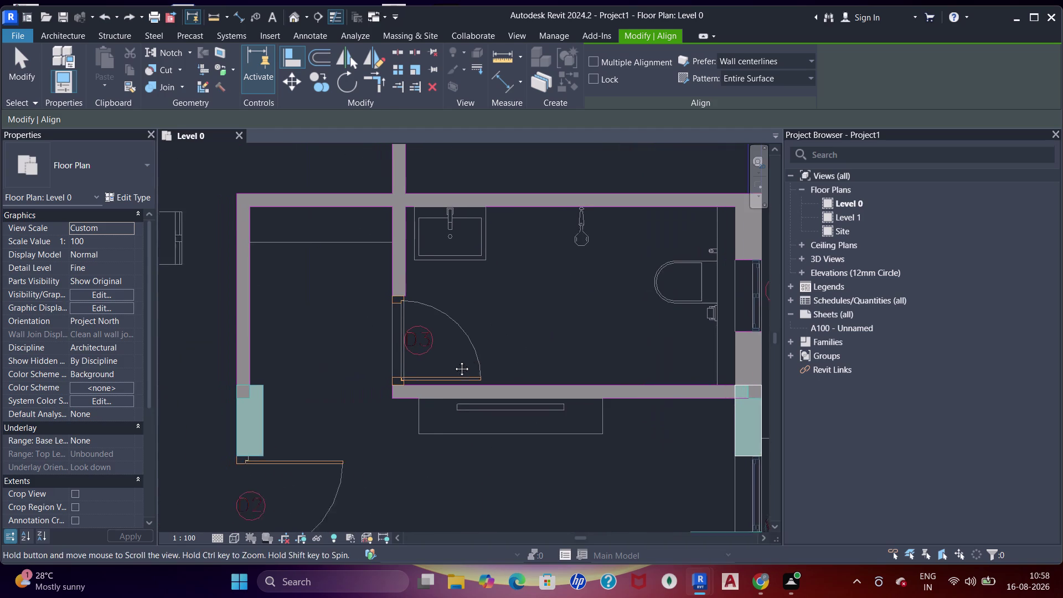
middle_drag(448, 362, 453, 361)
middle_drag(505, 338, 344, 427)
middle_drag(536, 321, 517, 371)
scroll(up, 3)
middle_drag(561, 256, 537, 327)
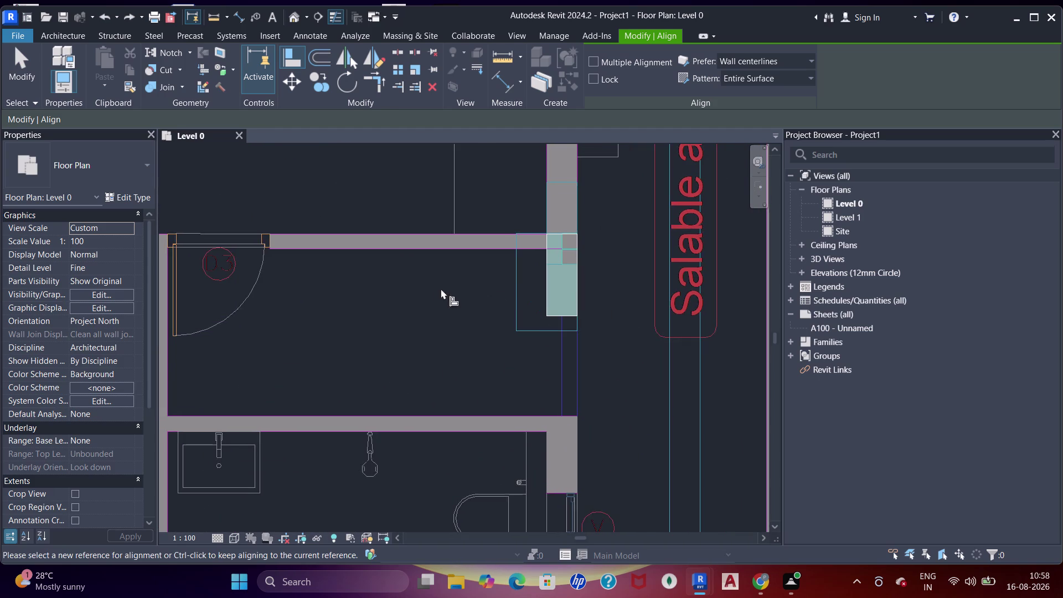
scroll(down, 3)
middle_drag(363, 299, 517, 300)
middle_drag(392, 268, 512, 341)
scroll(down, 3)
middle_drag(345, 300, 370, 338)
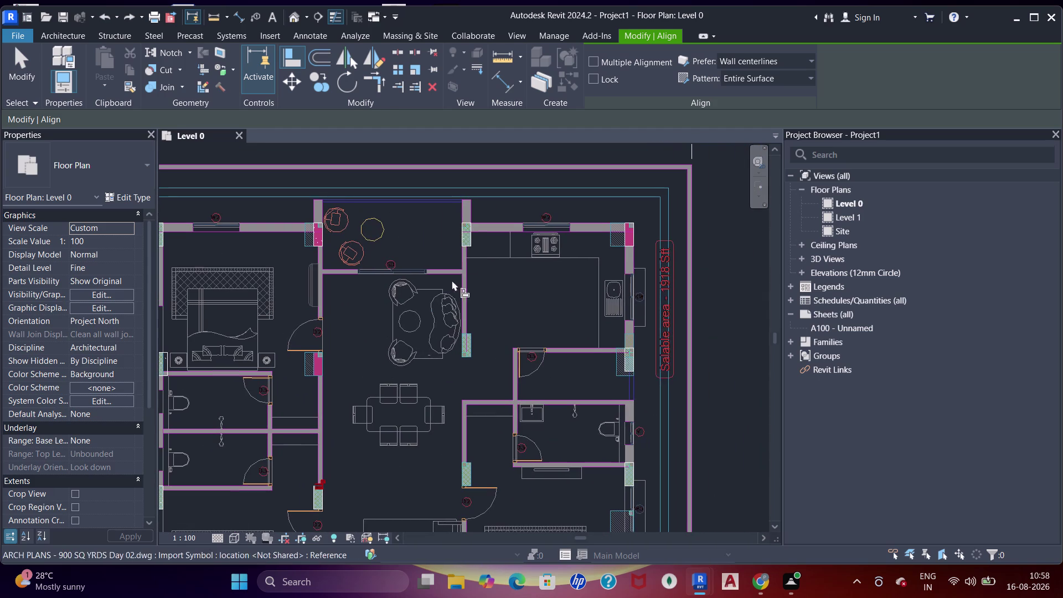
middle_drag(217, 288, 396, 271)
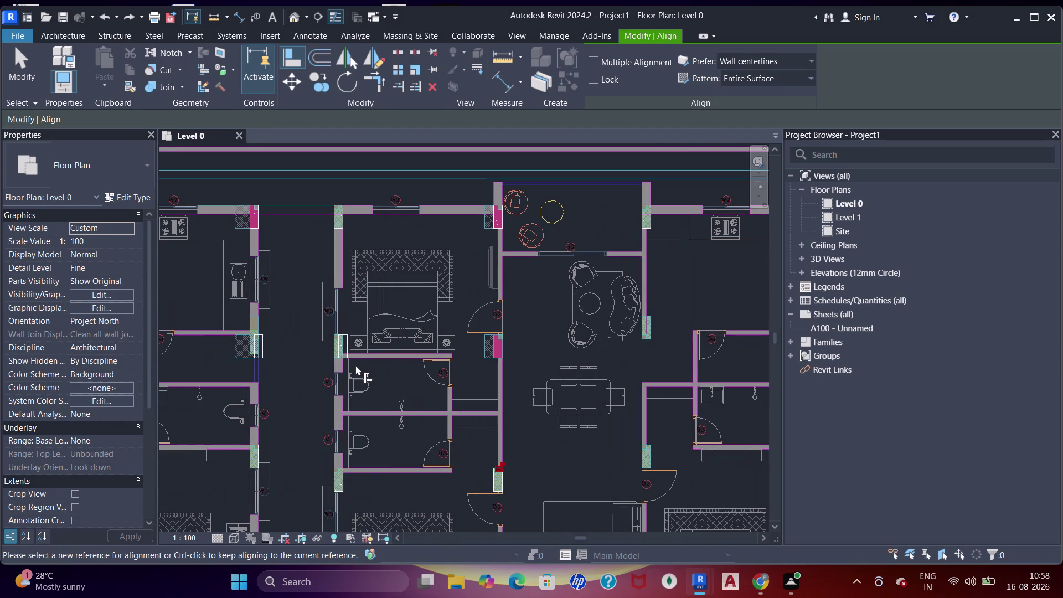
scroll(up, 3)
scroll(up, 3)
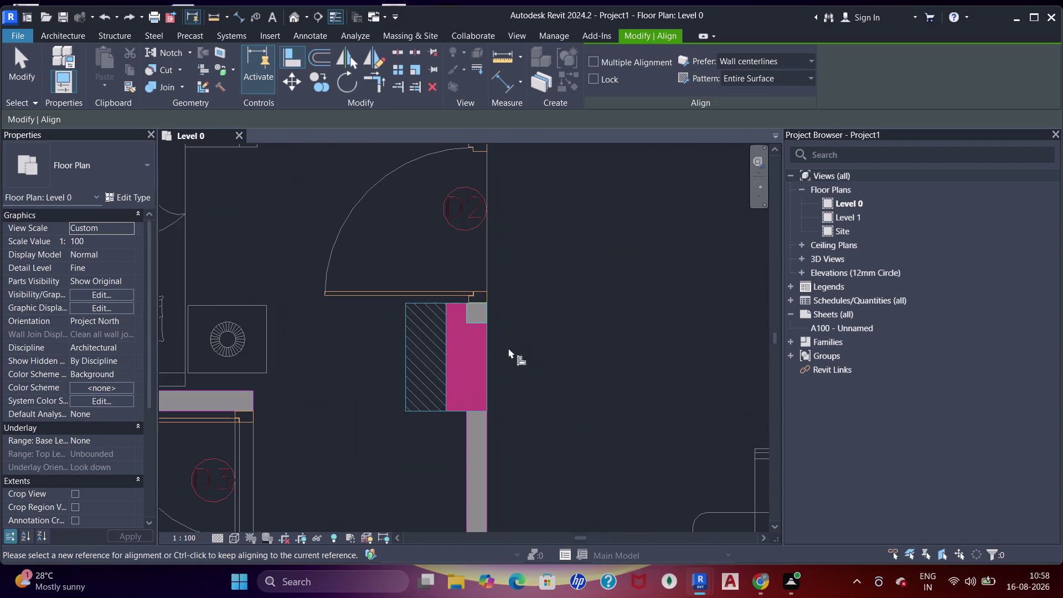
scroll(down, 3)
middle_drag(506, 349, 517, 330)
scroll(up, 3)
scroll(down, 3)
middle_drag(480, 280, 493, 311)
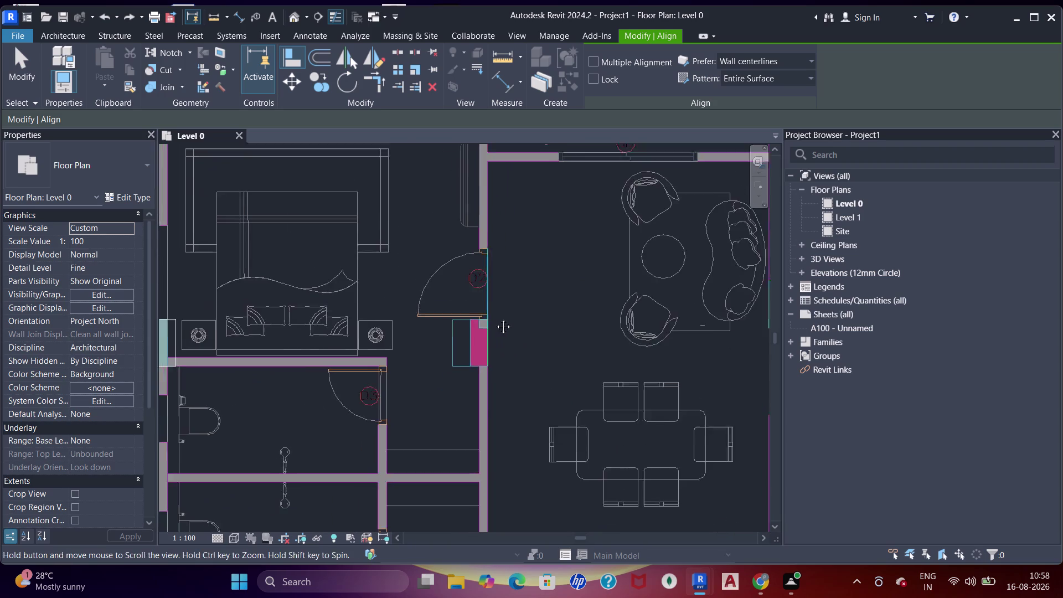
middle_drag(493, 311, 500, 340)
scroll(up, 3)
Dismiss the save reminder without saving and cancel the stray column placement.
key(c)
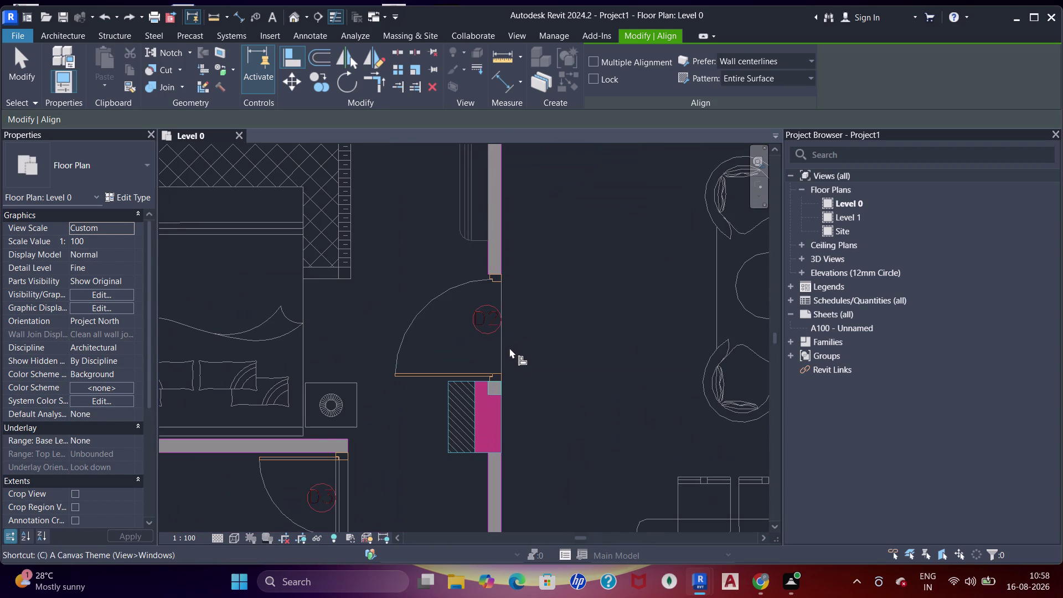
key(l)
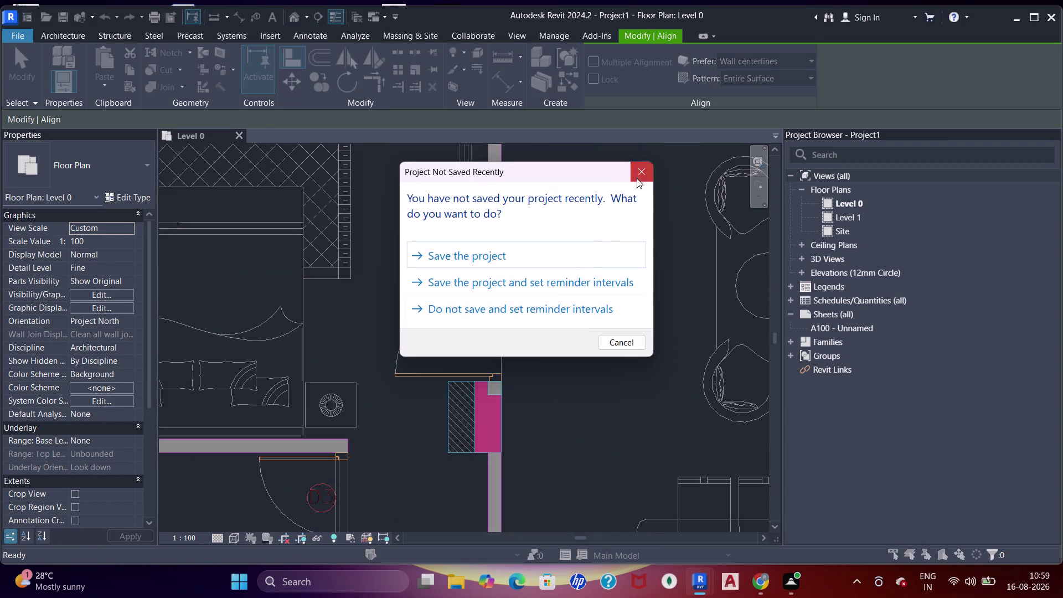
click(637, 175)
click(510, 416)
key(Escape)
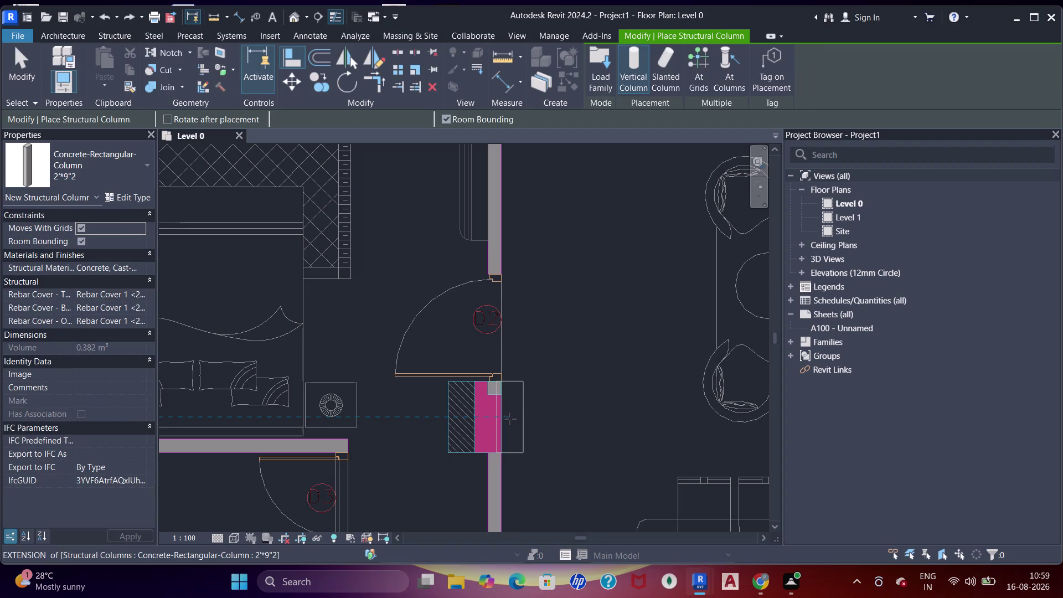
key(Escape)
key(Escape)
Restart Align and flush a column edge against its wall face.
key(a)
key(a)
key(a)
click(478, 423)
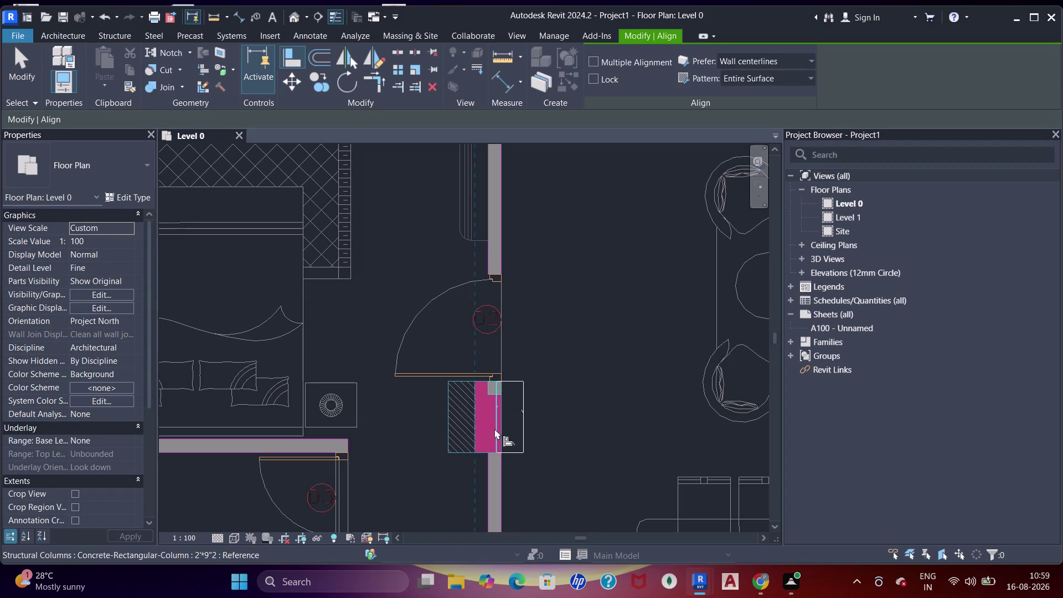
click(495, 429)
scroll(down, 3)
Align the column by the bed against its wall face.
middle_drag(430, 339, 465, 323)
middle_drag(455, 303, 607, 310)
scroll(down, 3)
middle_drag(473, 331, 511, 324)
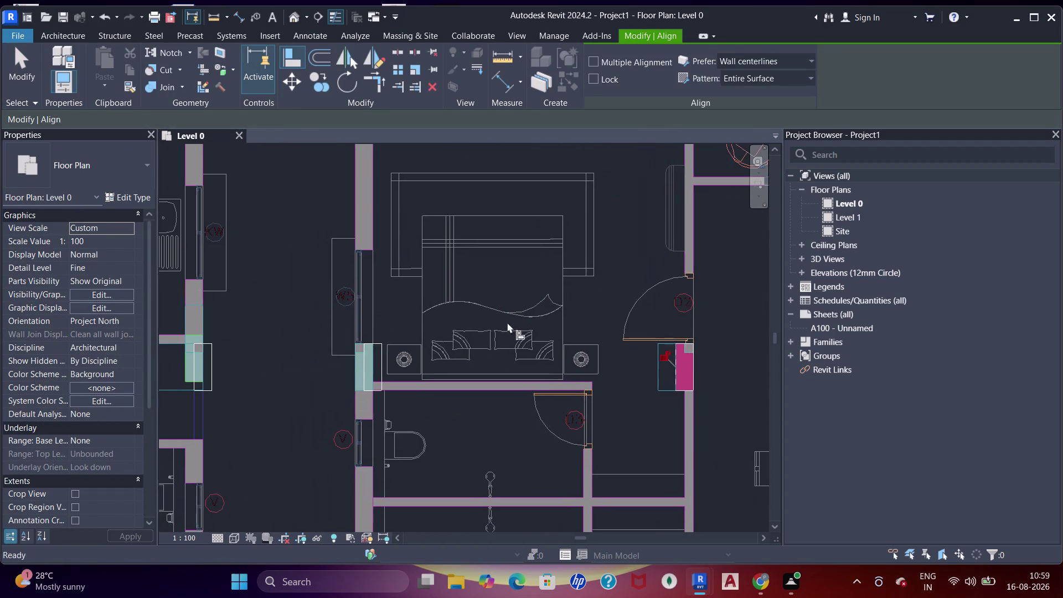
scroll(up, 3)
drag(233, 417, 239, 418)
click(372, 423)
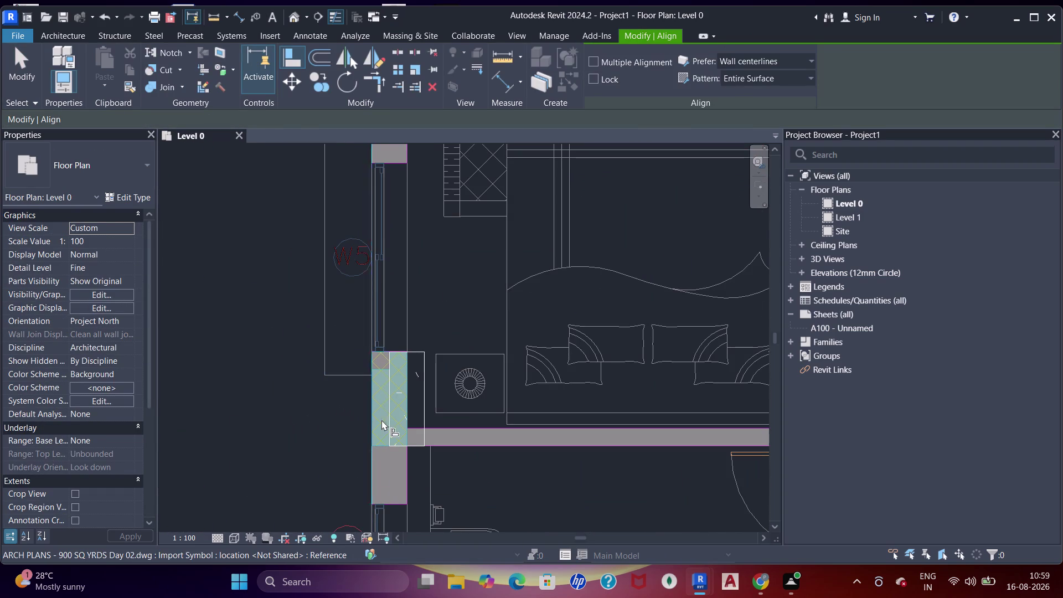
click(387, 418)
Align the kitchen wall column's edges flush with the wall faces.
scroll(down, 3)
middle_drag(412, 310, 419, 326)
scroll(down, 3)
middle_drag(393, 299, 433, 357)
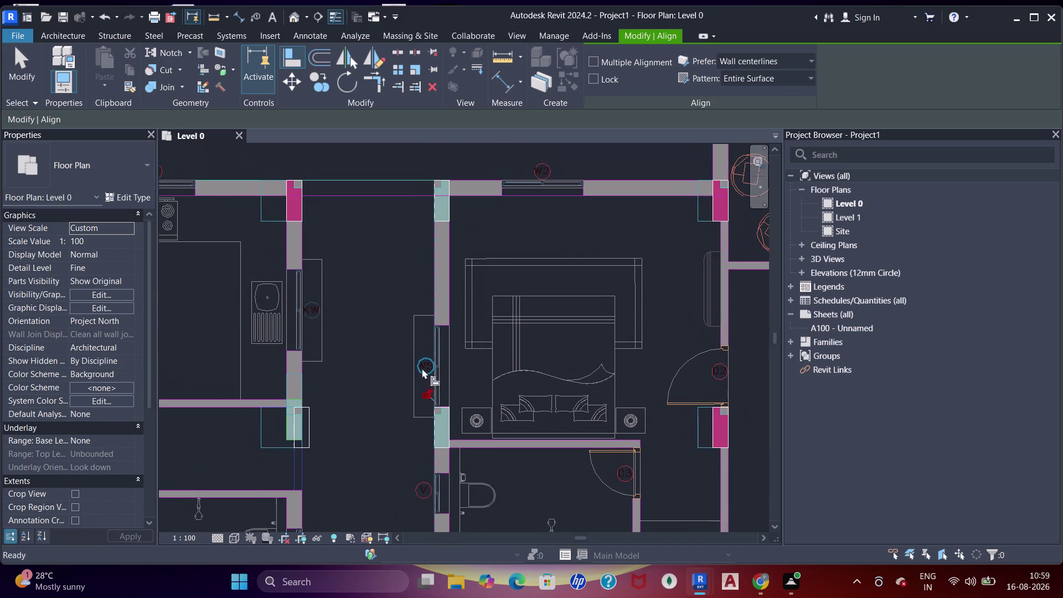
middle_drag(310, 414, 364, 331)
scroll(up, 3)
drag(231, 376, 242, 373)
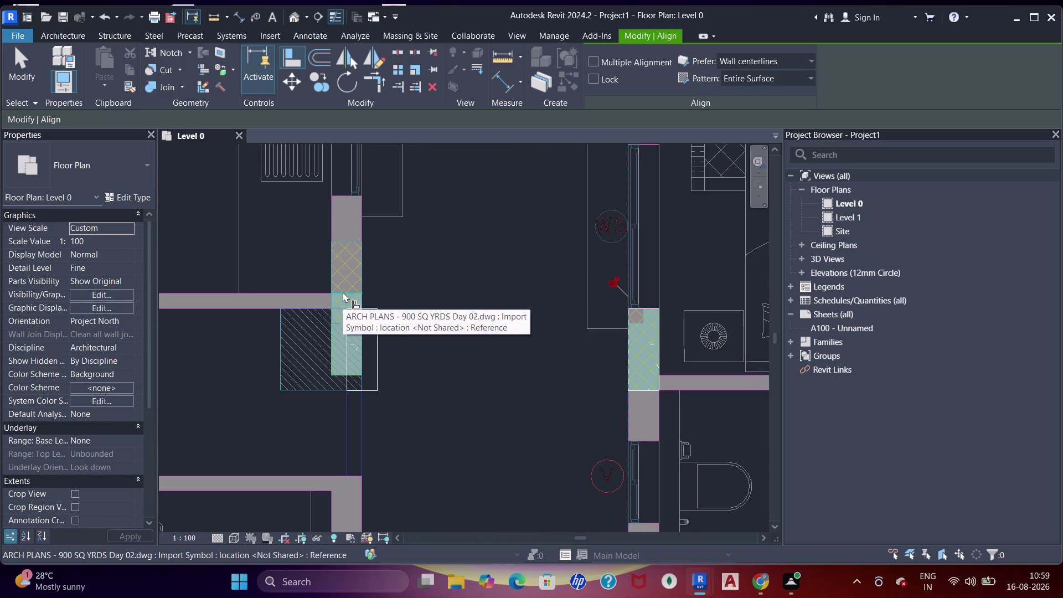
click(343, 292)
click(353, 307)
click(408, 323)
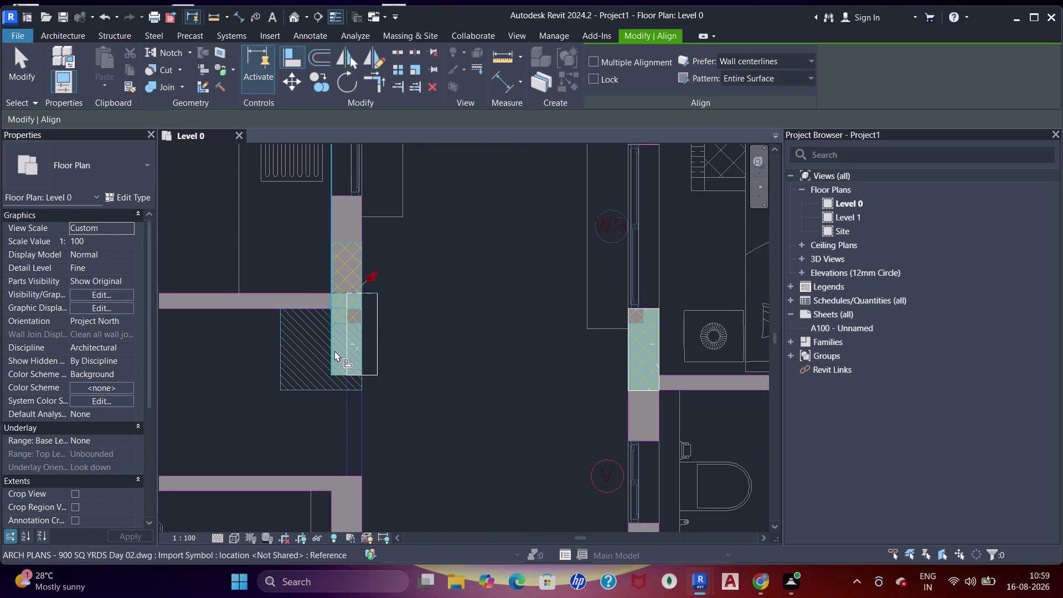
click(335, 351)
click(348, 350)
scroll(down, 3)
Pan toward the upper plan reviewing columns, then exit the Align command.
middle_drag(362, 304, 400, 341)
middle_drag(400, 307, 427, 363)
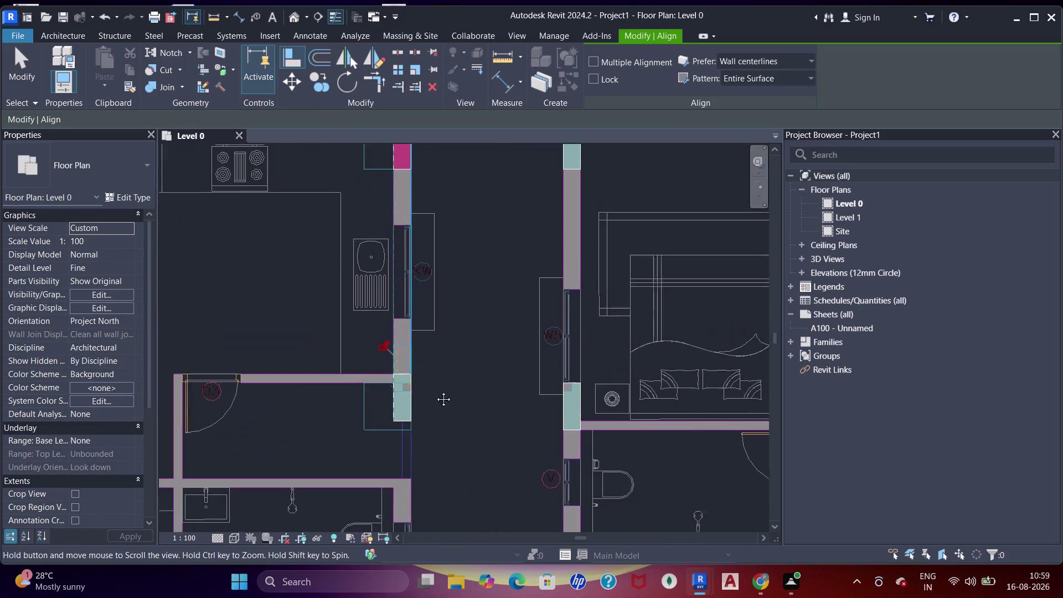
middle_drag(427, 363, 441, 419)
middle_drag(433, 272, 439, 295)
scroll(down, 3)
middle_drag(365, 338, 434, 238)
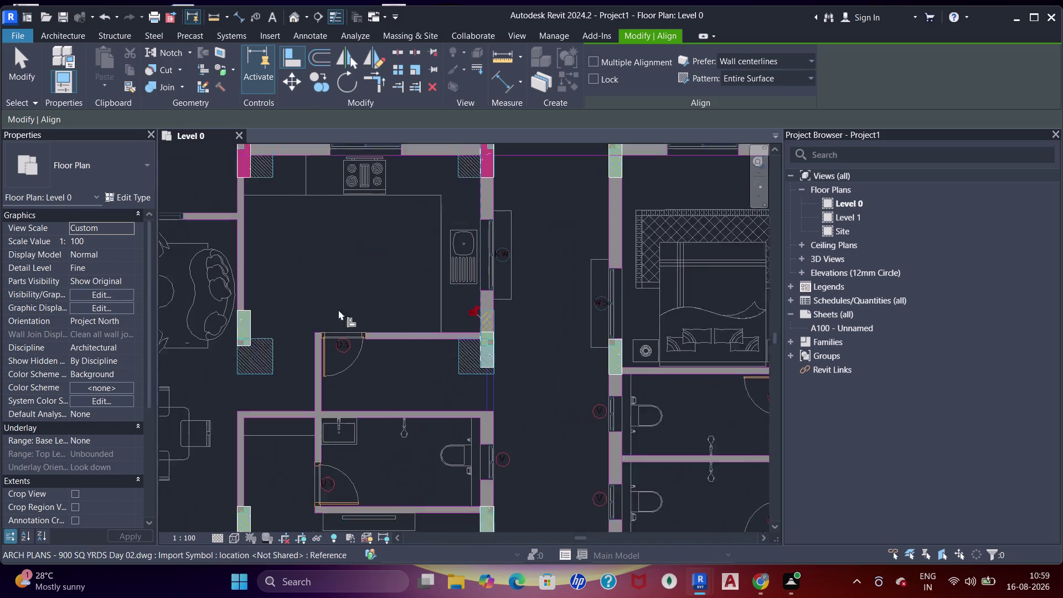
middle_drag(308, 336, 395, 264)
middle_drag(464, 397, 470, 243)
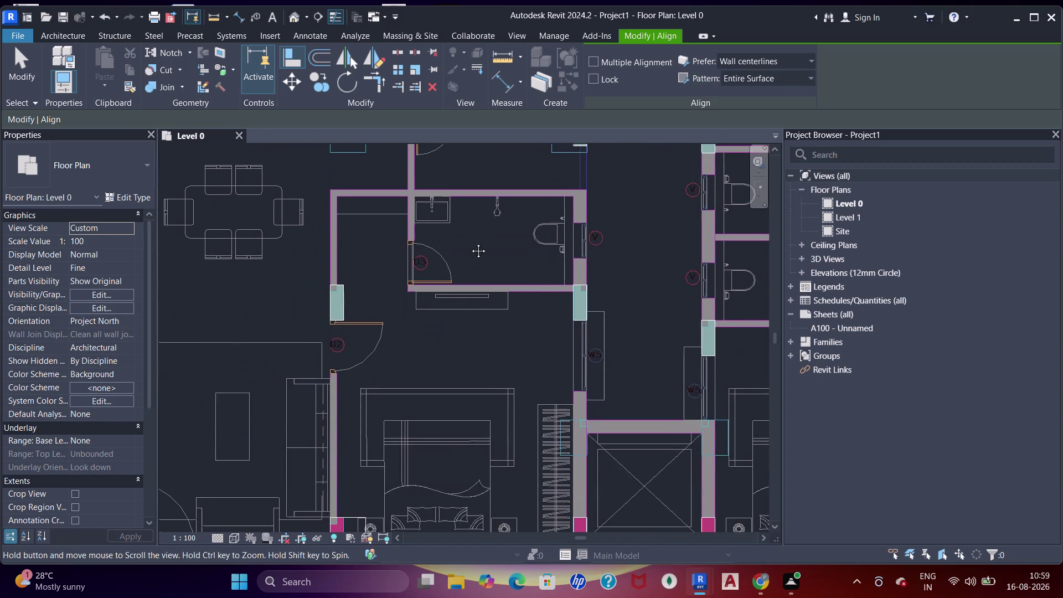
middle_drag(448, 234, 538, 390)
middle_drag(321, 313, 405, 441)
middle_drag(313, 428, 341, 442)
scroll(down, 3)
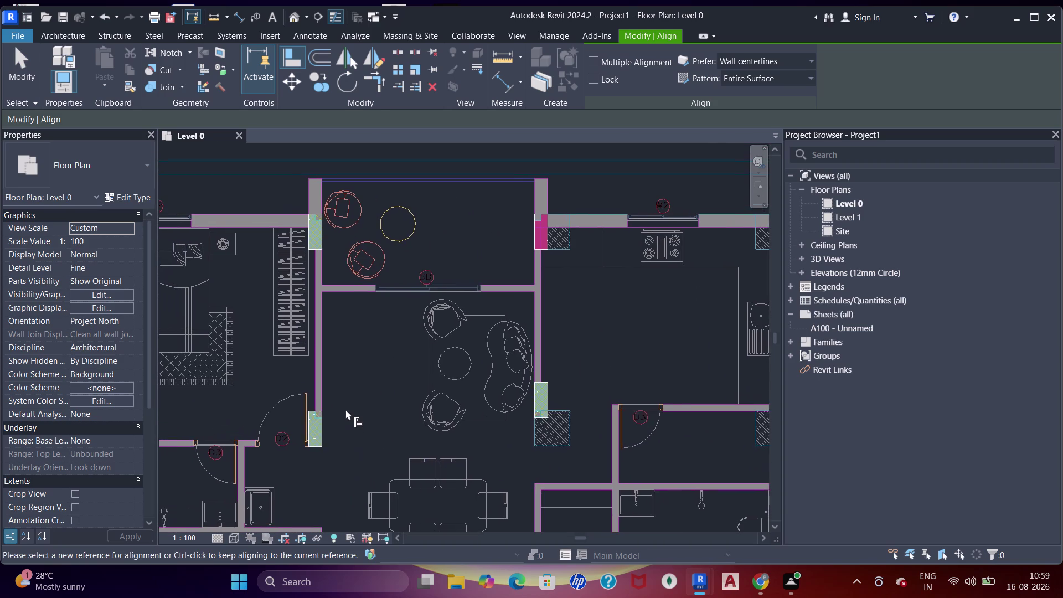
scroll(down, 3)
scroll(up, 3)
key(Escape)
text(SD)
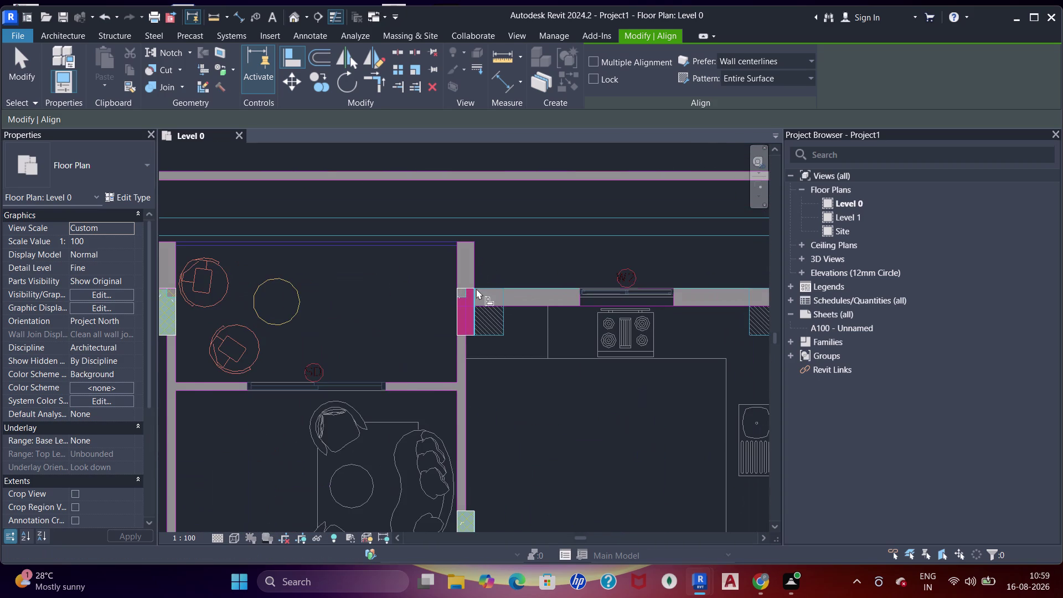
scroll(down, 3)
middle_drag(482, 310, 466, 260)
key(Escape)
key(Escape)
scroll(up, 3)
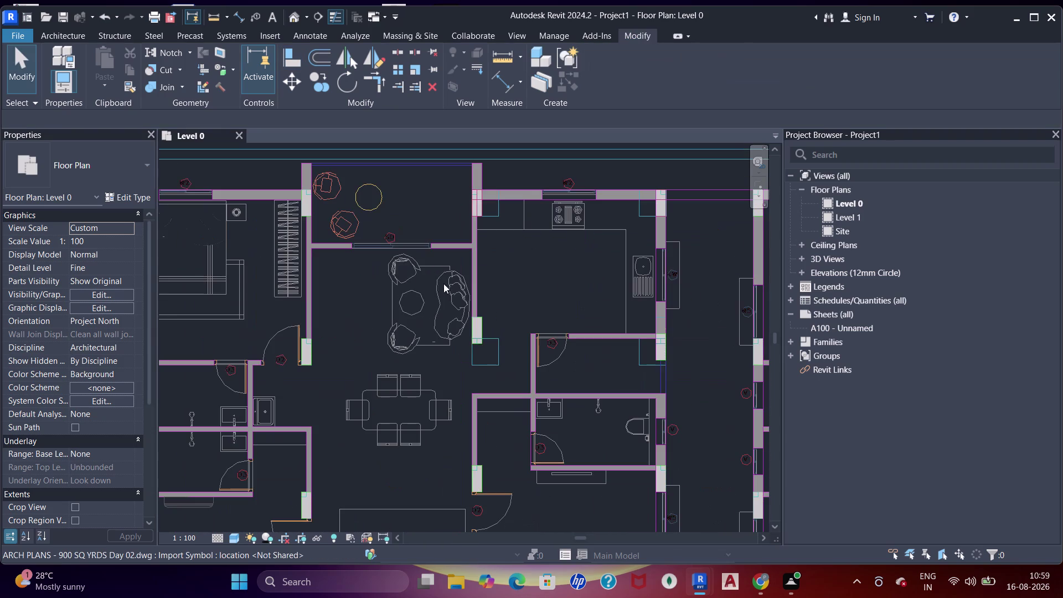
Pan and zoom down the plan to the parking-bay corner columns.
middle_drag(356, 334, 400, 312)
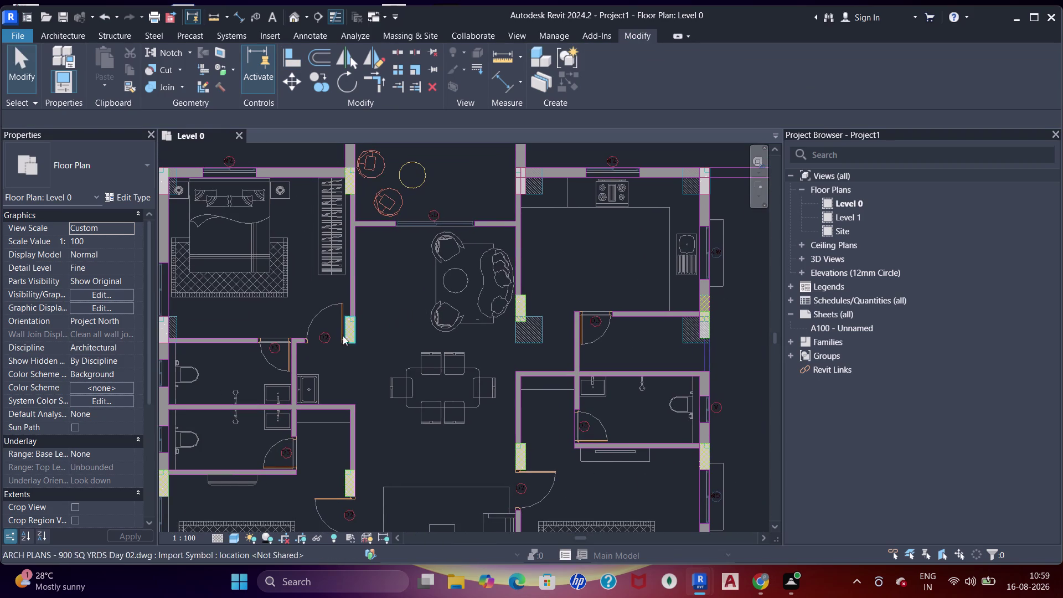
middle_drag(394, 347, 426, 347)
scroll(up, 3)
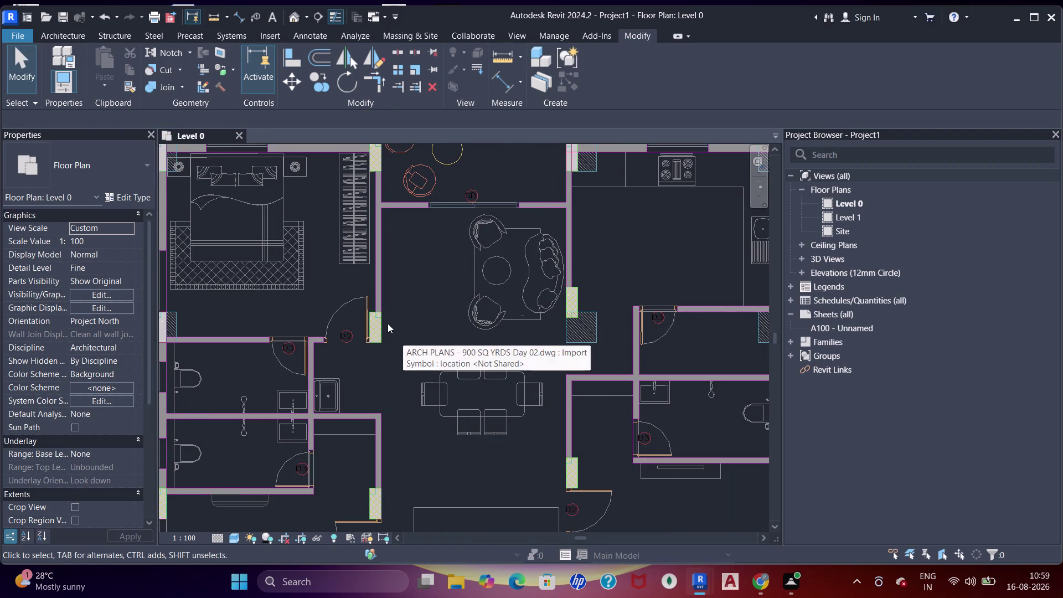
scroll(down, 3)
middle_drag(450, 321, 453, 200)
middle_drag(446, 326, 462, 251)
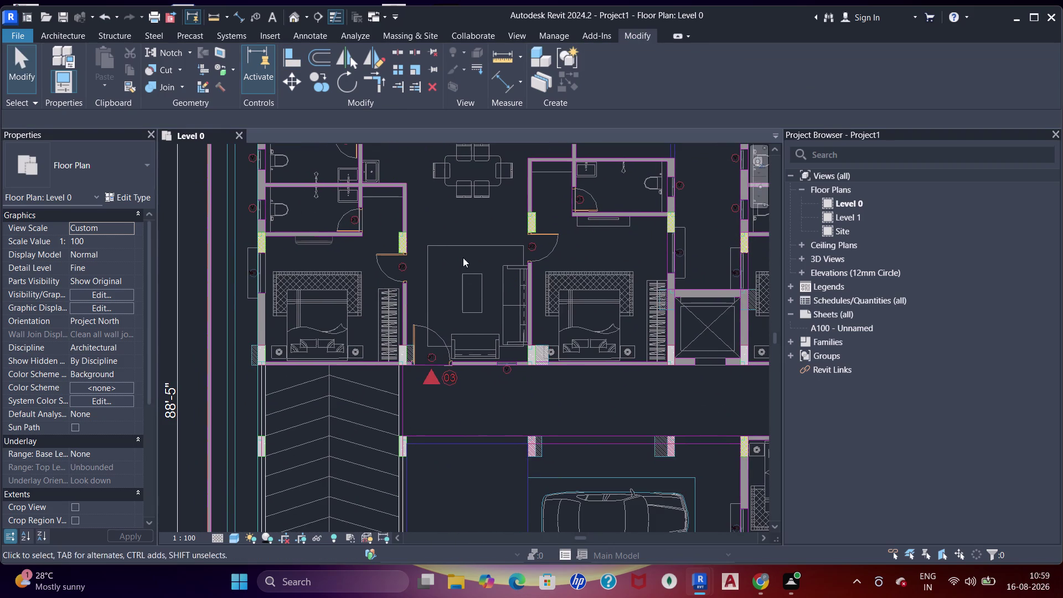
middle_drag(487, 335, 477, 230)
middle_drag(450, 314, 450, 237)
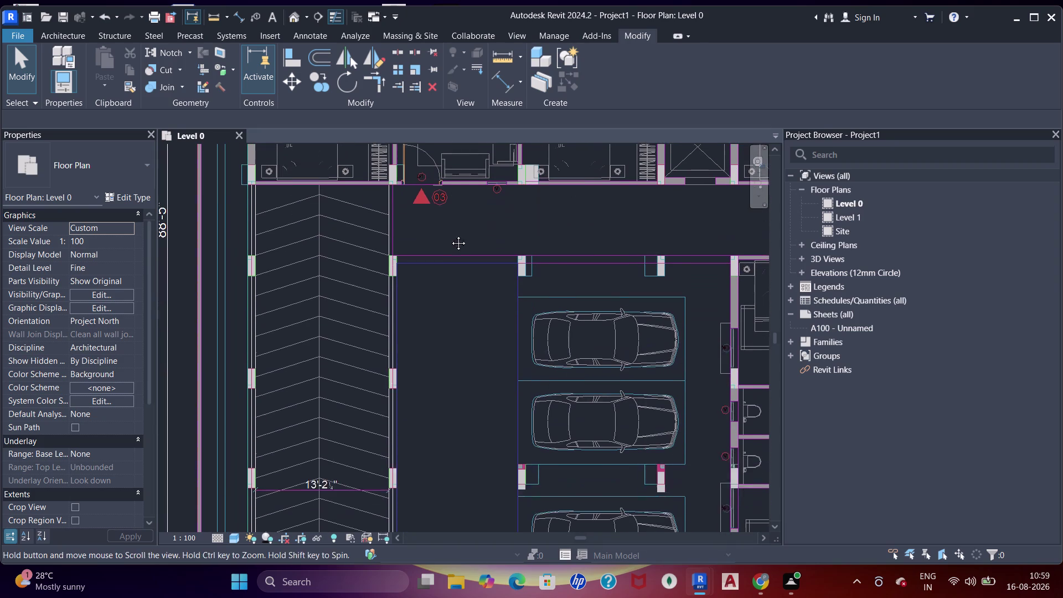
middle_drag(450, 237, 450, 234)
scroll(up, 3)
scroll(down, 3)
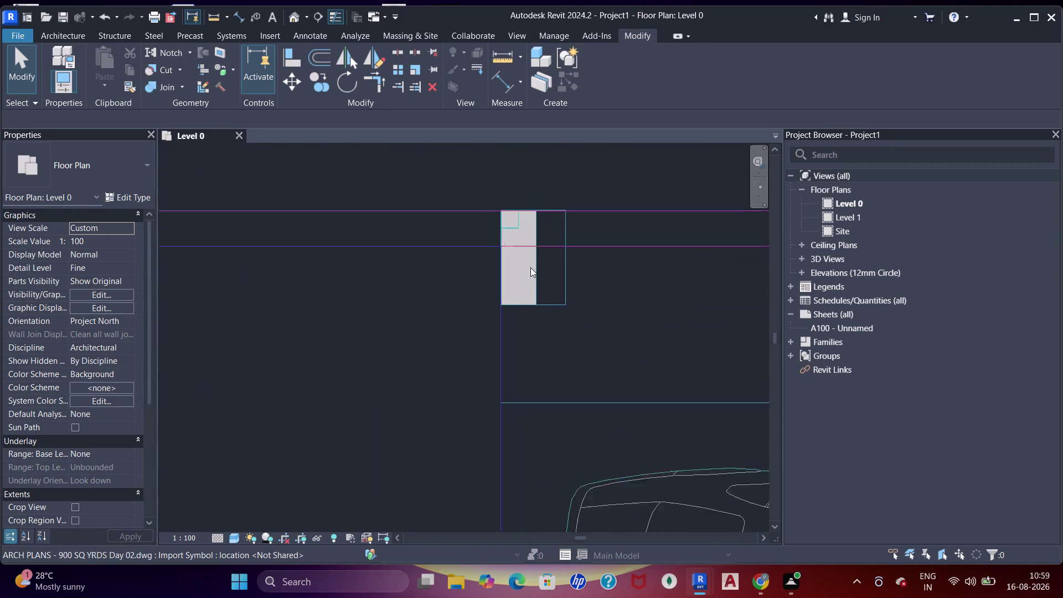
scroll(down, 3)
scroll(down, 3)
middle_drag(419, 334, 420, 200)
middle_drag(405, 310, 433, 195)
middle_drag(438, 314, 439, 292)
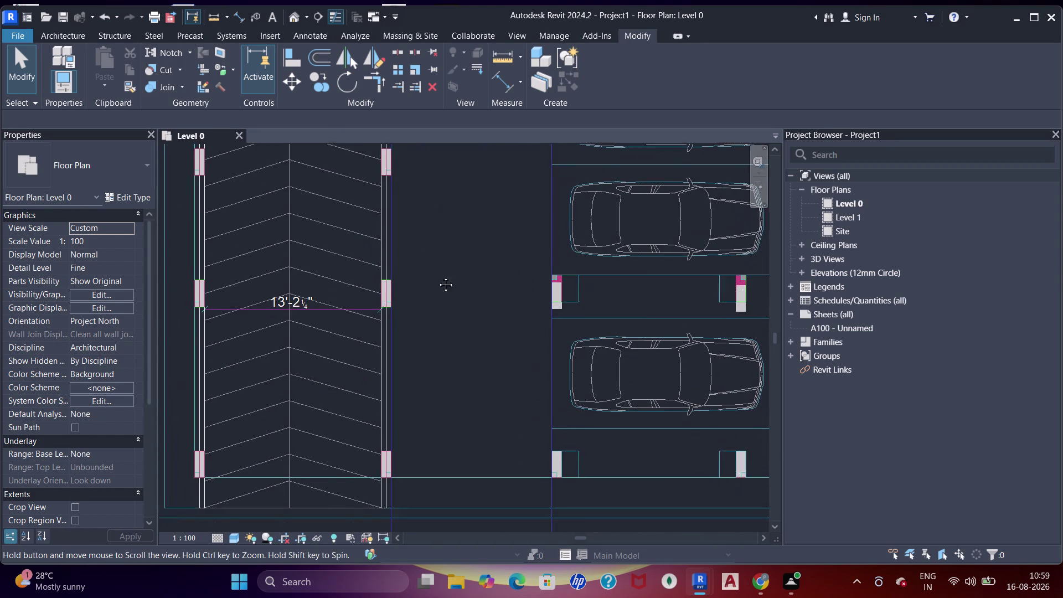
middle_drag(439, 292, 435, 266)
scroll(up, 3)
middle_drag(611, 259, 607, 268)
scroll(up, 3)
Align the first parking column's face flush with the CAD wall edge.
key(a)
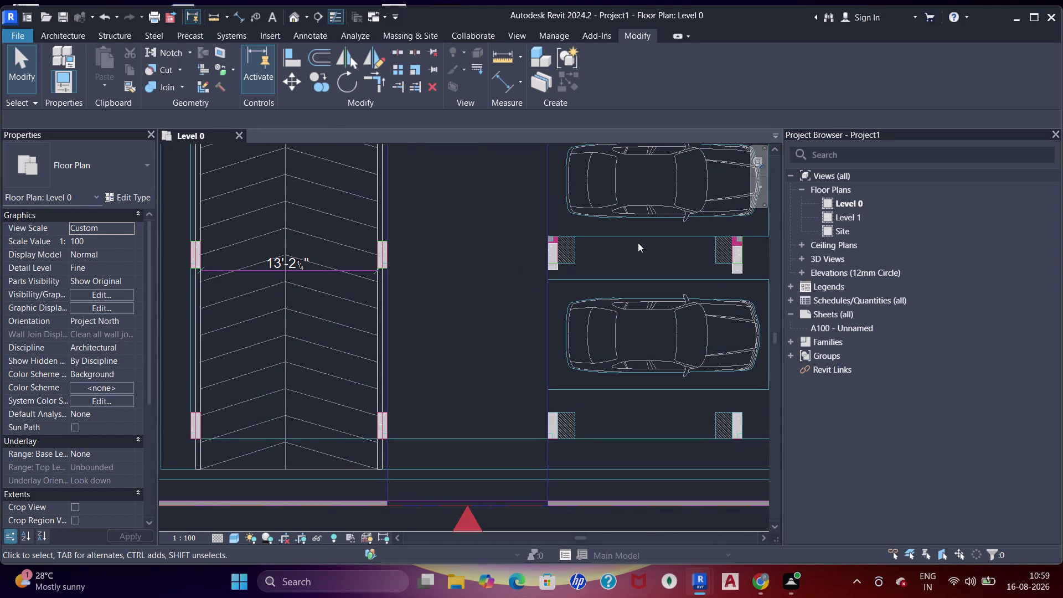
key(a)
key(a)
click(422, 215)
click(414, 241)
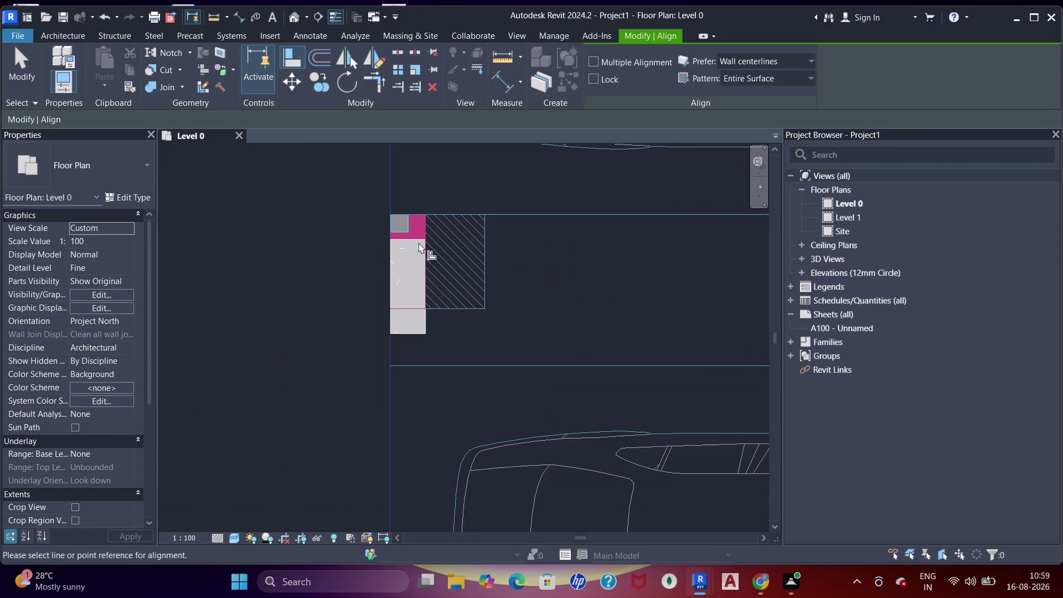
text(WF)
click(413, 240)
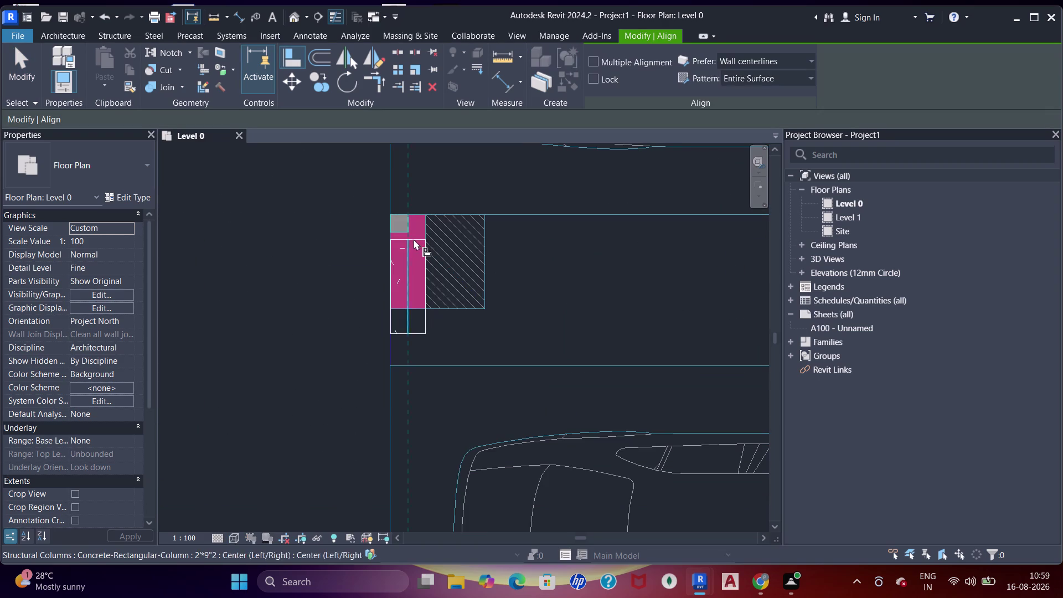
key(Escape)
click(424, 216)
key(Escape)
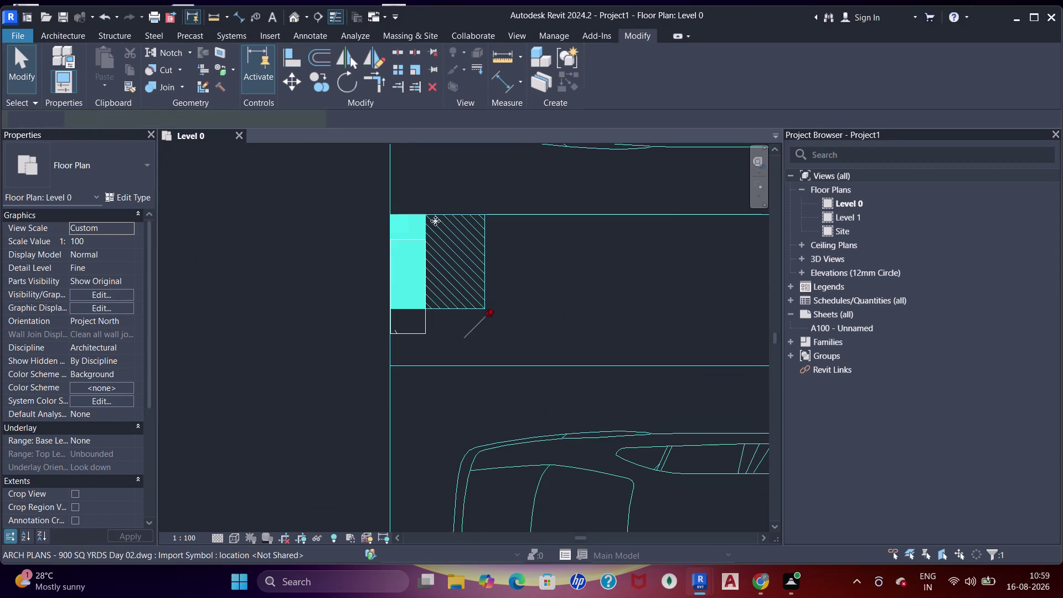
Align a second parking column to its CAD wall edge.
key(w)
key(s)
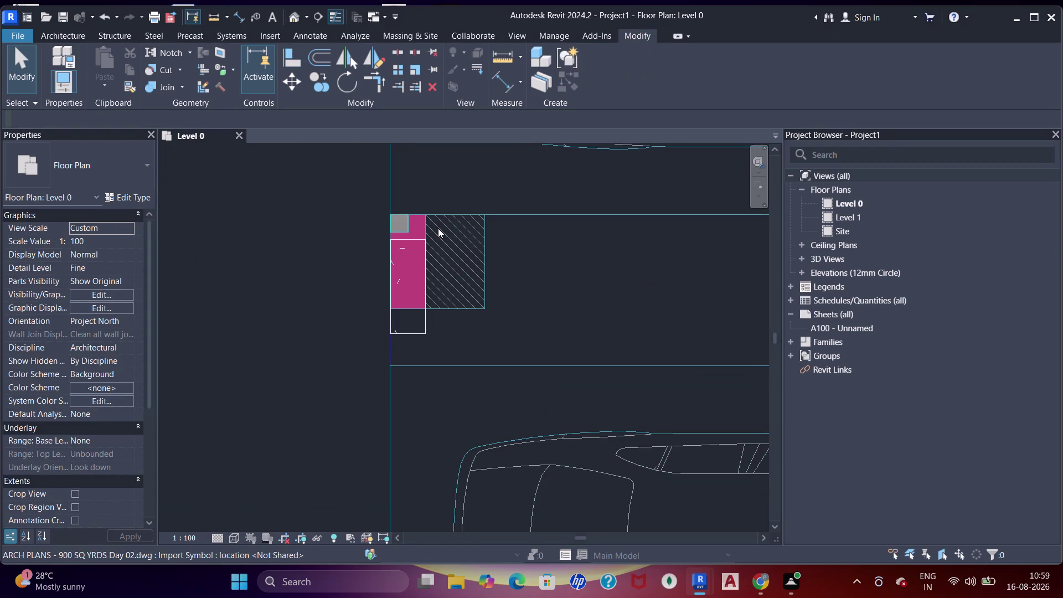
key(s)
key(Escape)
key(w)
key(Escape)
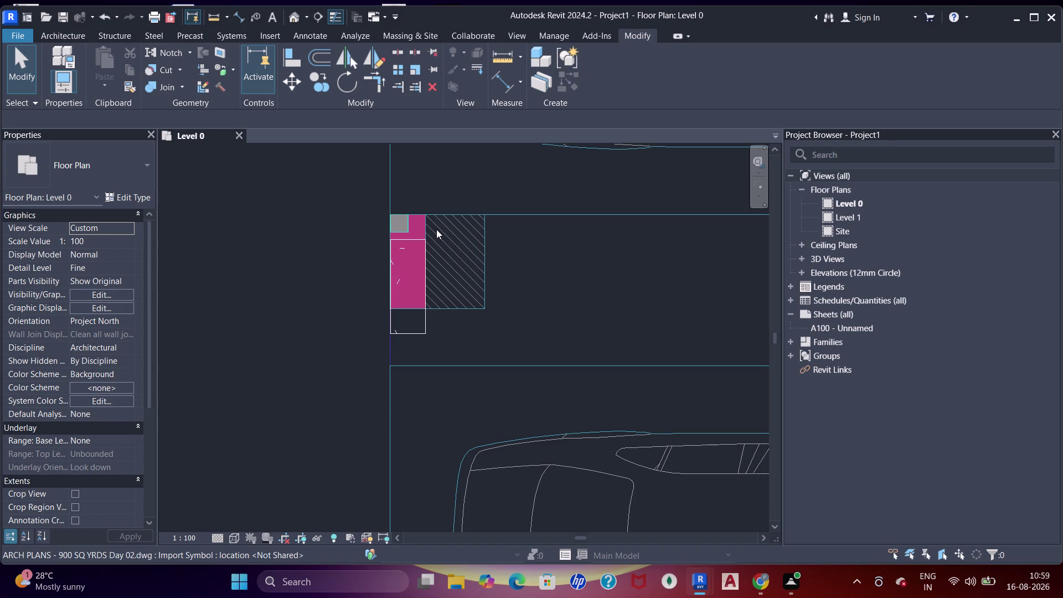
text(AA)
click(482, 215)
key(Escape)
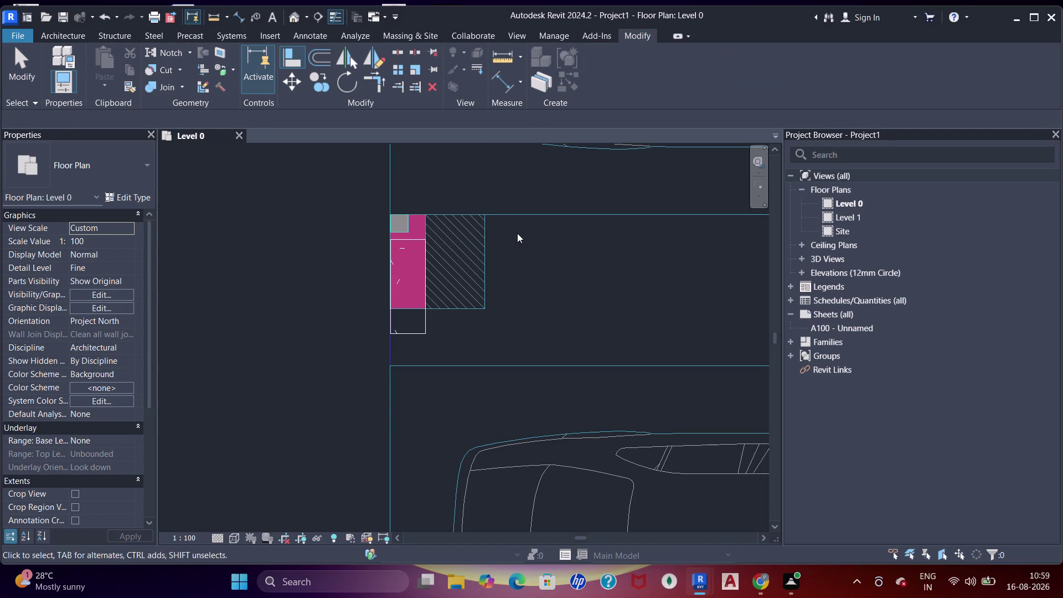
key(a)
key(a)
click(516, 217)
click(415, 240)
Align the column across the bay flush with its wall edge.
scroll(down, 3)
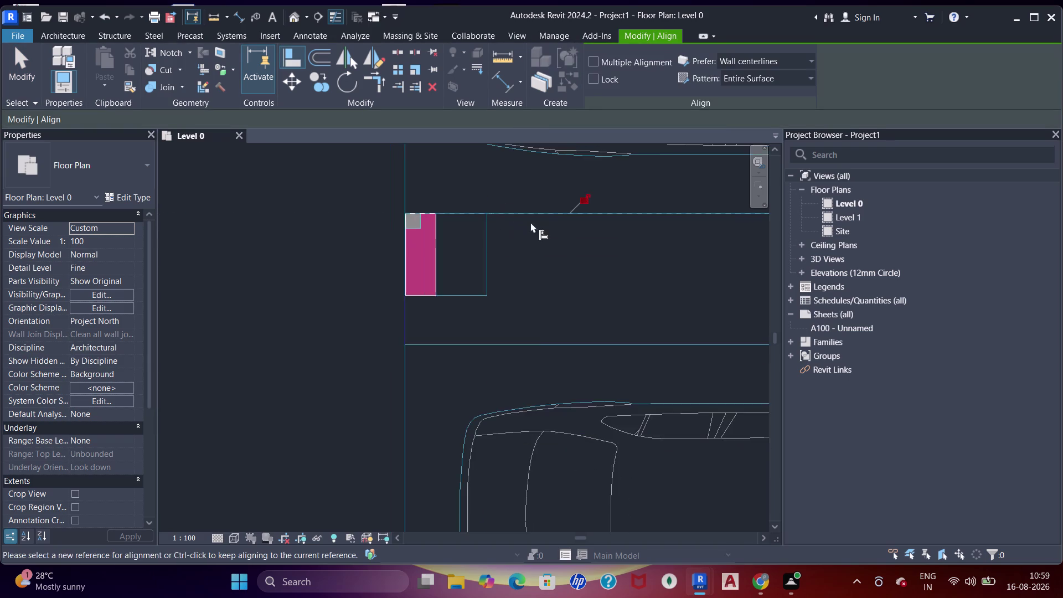
middle_drag(554, 232, 300, 231)
middle_drag(463, 248, 411, 253)
click(429, 258)
scroll(up, 3)
middle_drag(542, 238, 510, 276)
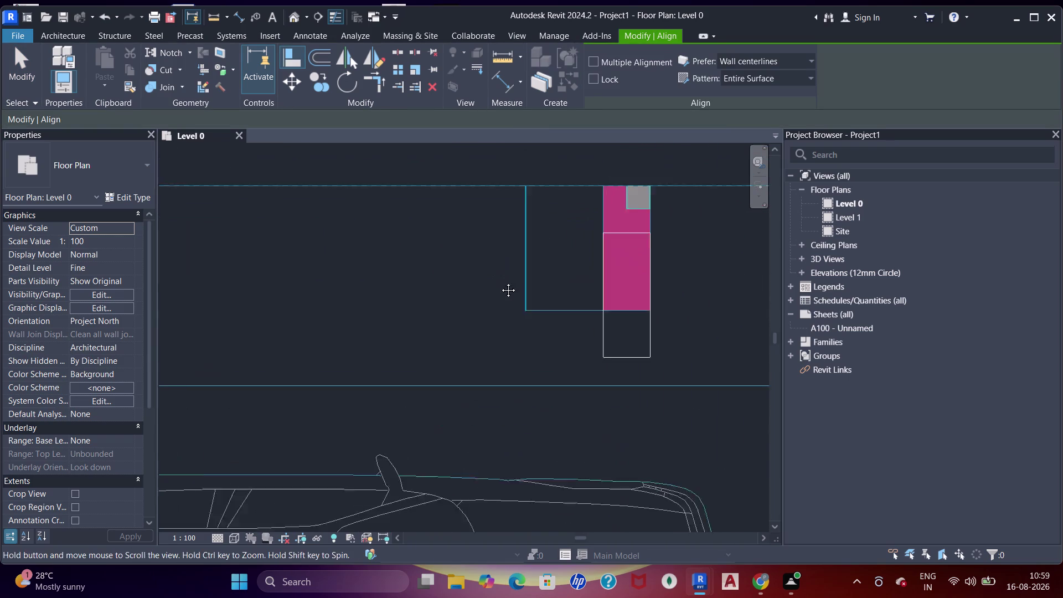
middle_drag(510, 276, 499, 283)
click(591, 205)
click(592, 249)
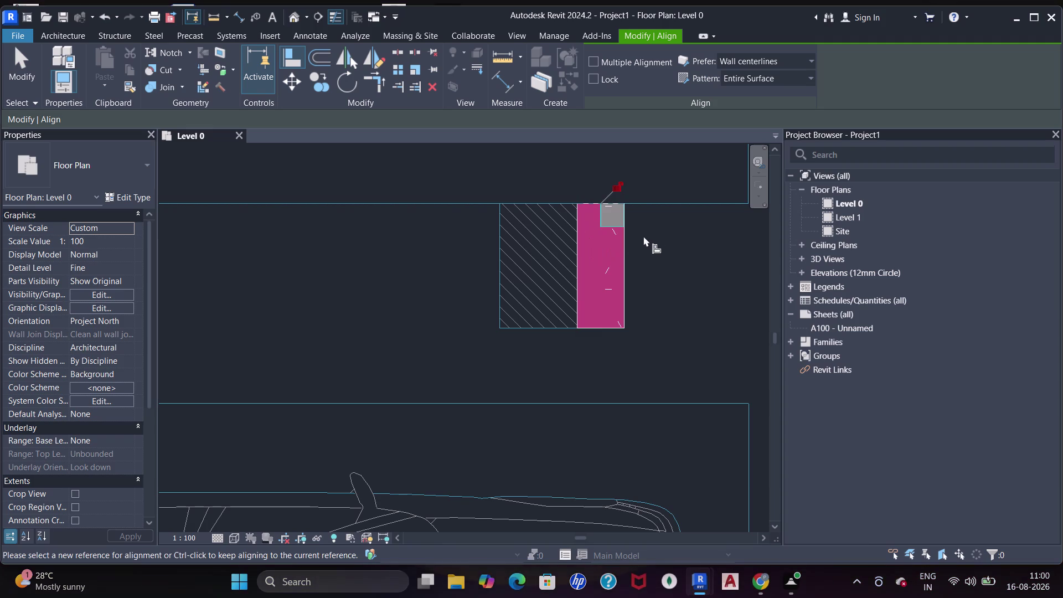
End alignment and pan back out over the parking bays toward the apartments.
scroll(down, 3)
middle_drag(649, 224, 419, 224)
scroll(down, 3)
middle_drag(474, 231, 488, 218)
key(Escape)
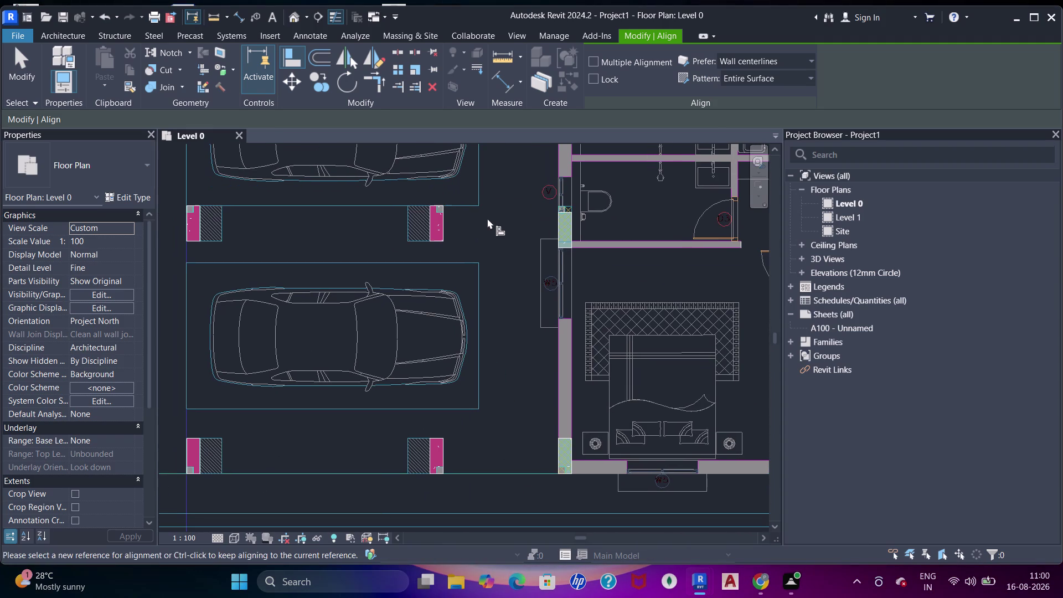
key(Escape)
text(SD)
scroll(down, 3)
middle_drag(496, 223, 489, 234)
scroll(up, 3)
scroll(up, 3)
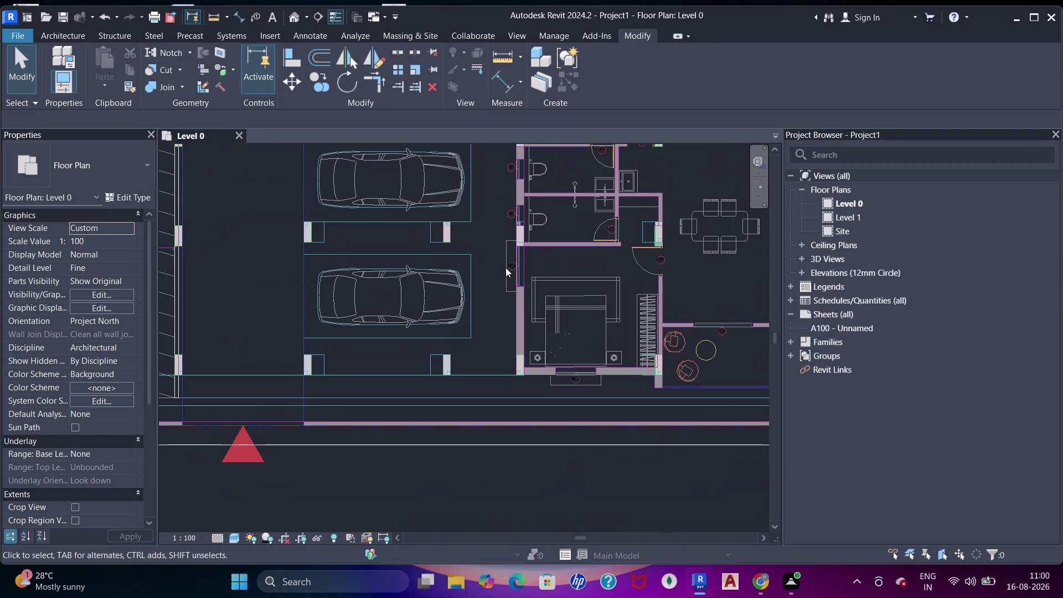
Pan over to the apartment rooms and the dining area walls.
scroll(up, 3)
middle_drag(569, 290, 422, 254)
middle_drag(542, 295, 330, 307)
scroll(up, 3)
middle_drag(437, 313, 283, 281)
scroll(down, 3)
middle_drag(345, 274, 238, 316)
middle_drag(298, 256, 305, 263)
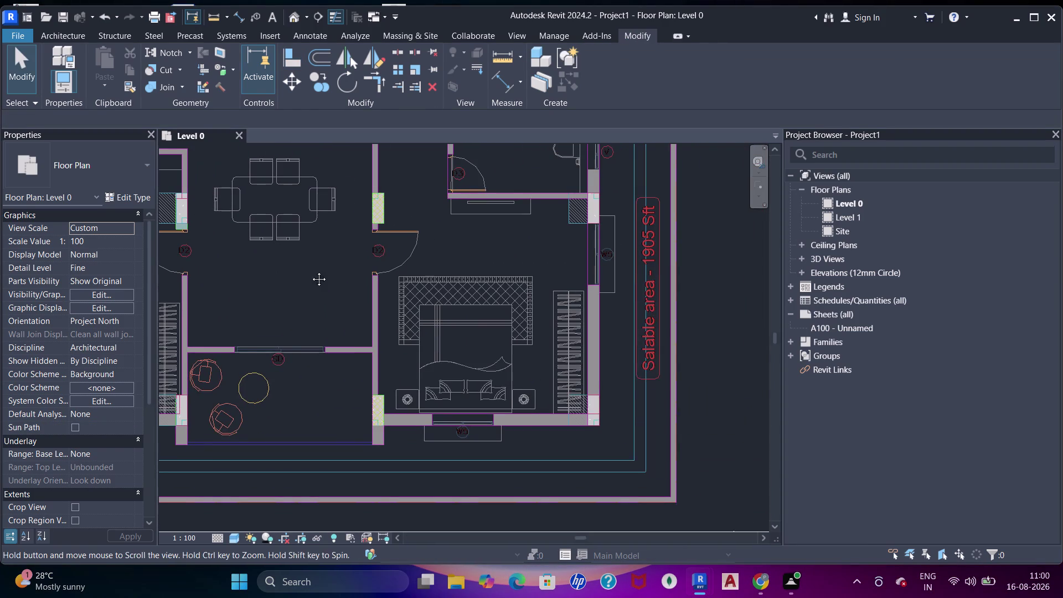
middle_drag(304, 263, 395, 336)
middle_drag(289, 311, 456, 345)
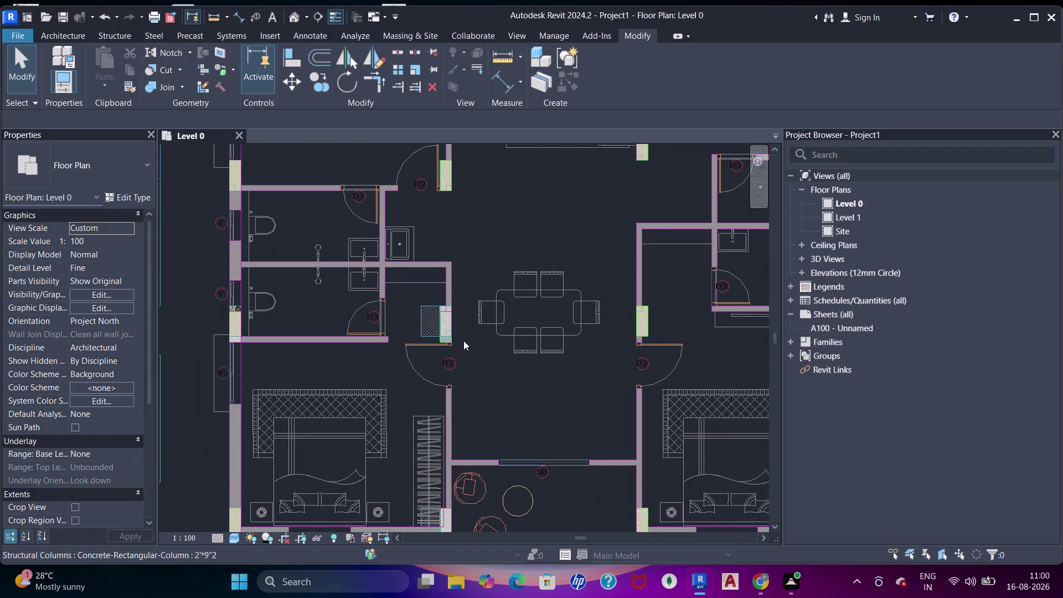
scroll(up, 3)
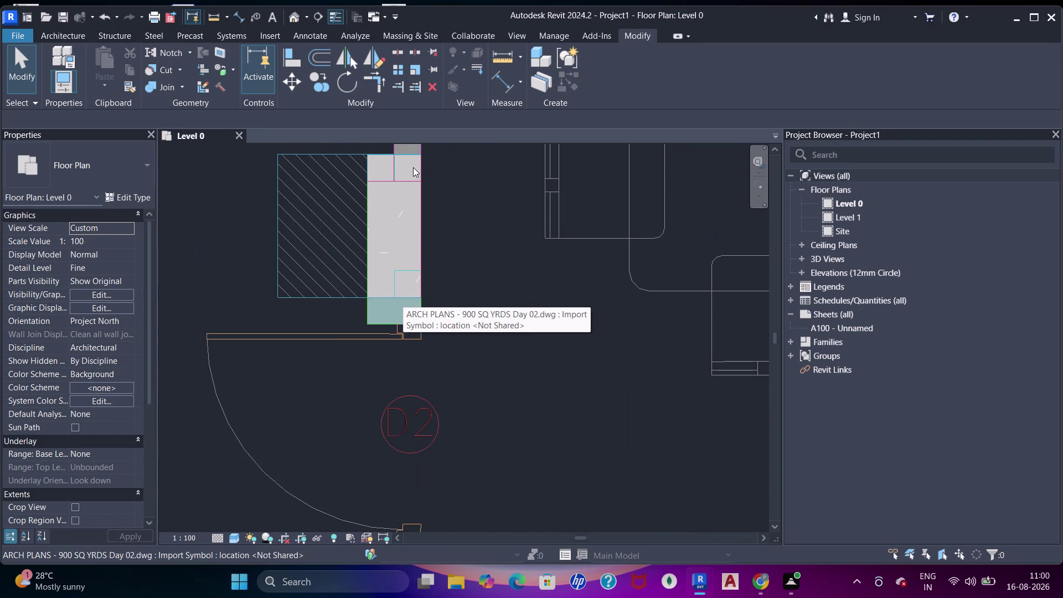
Select the column beside the dining wall, then deselect it.
click(401, 158)
key(Escape)
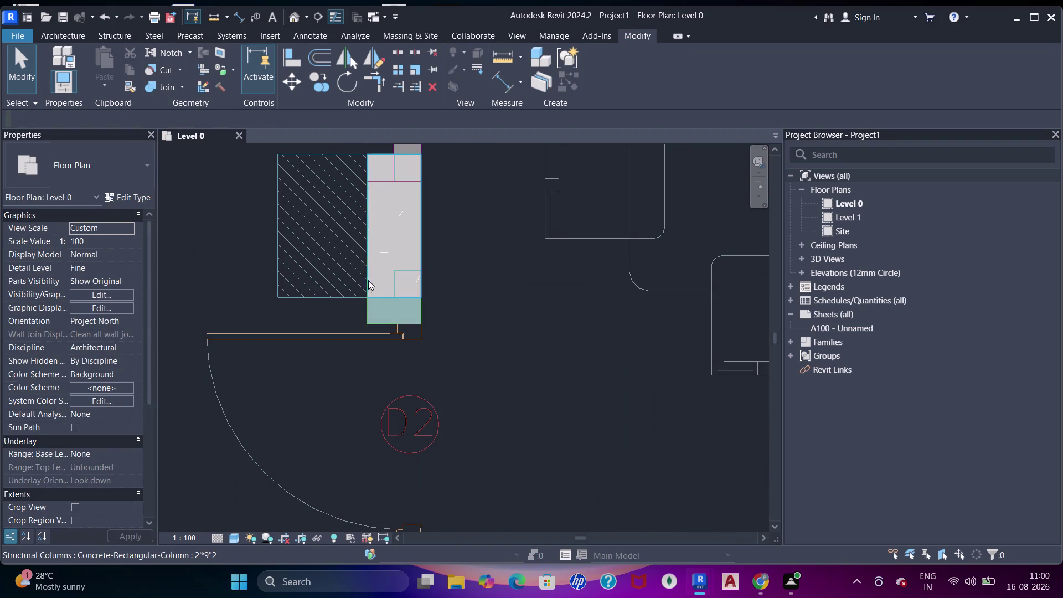
click(365, 284)
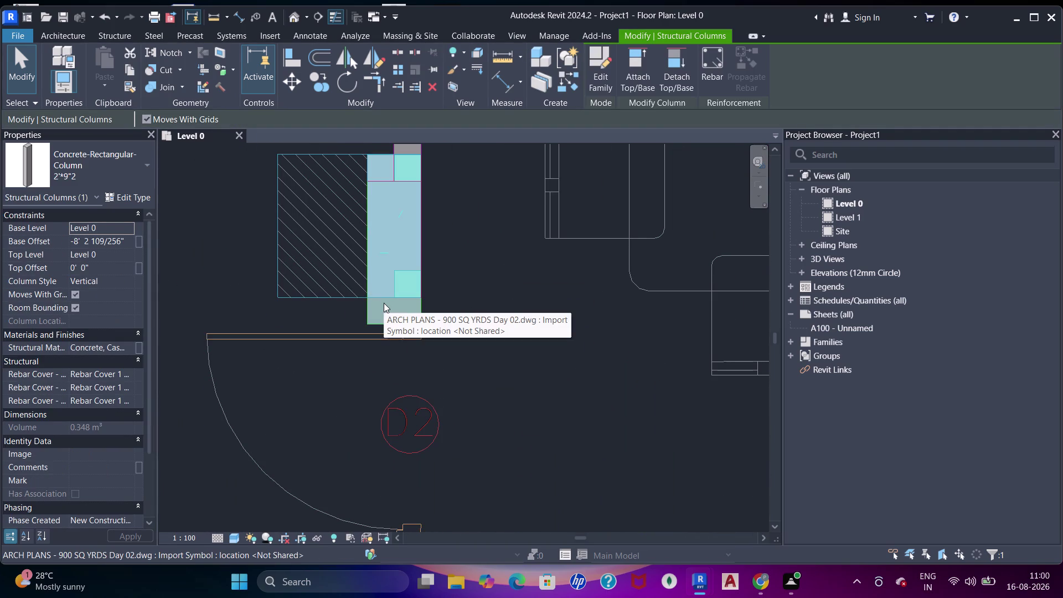
key(h)
key(h)
key(h)
key(r)
Pan across the bathroom walls over to the bedroom walls.
scroll(down, 3)
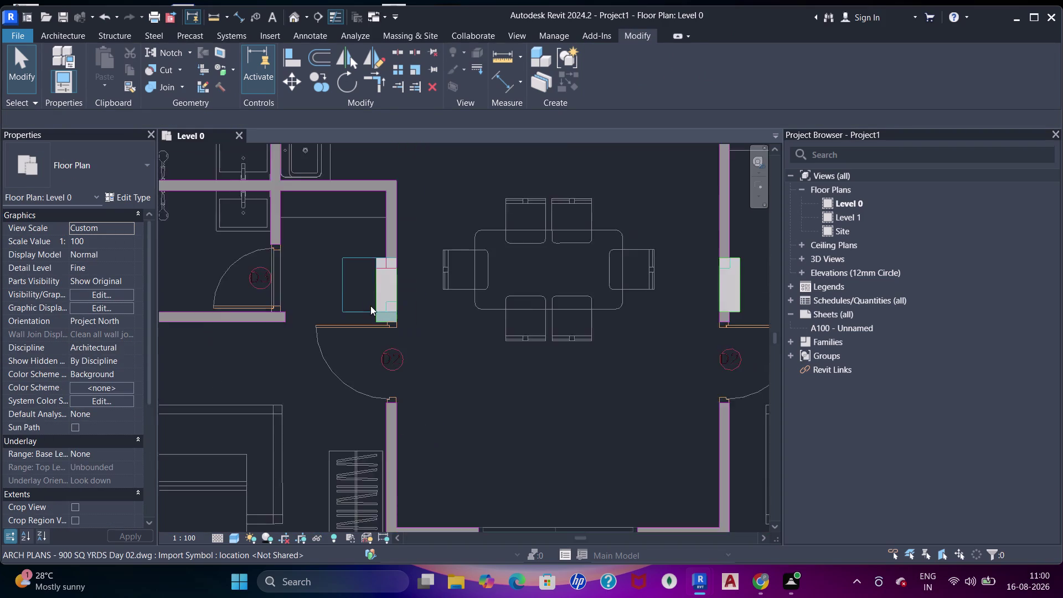
middle_drag(385, 305, 475, 313)
middle_drag(350, 320, 548, 315)
scroll(down, 3)
middle_drag(321, 258, 326, 278)
scroll(up, 3)
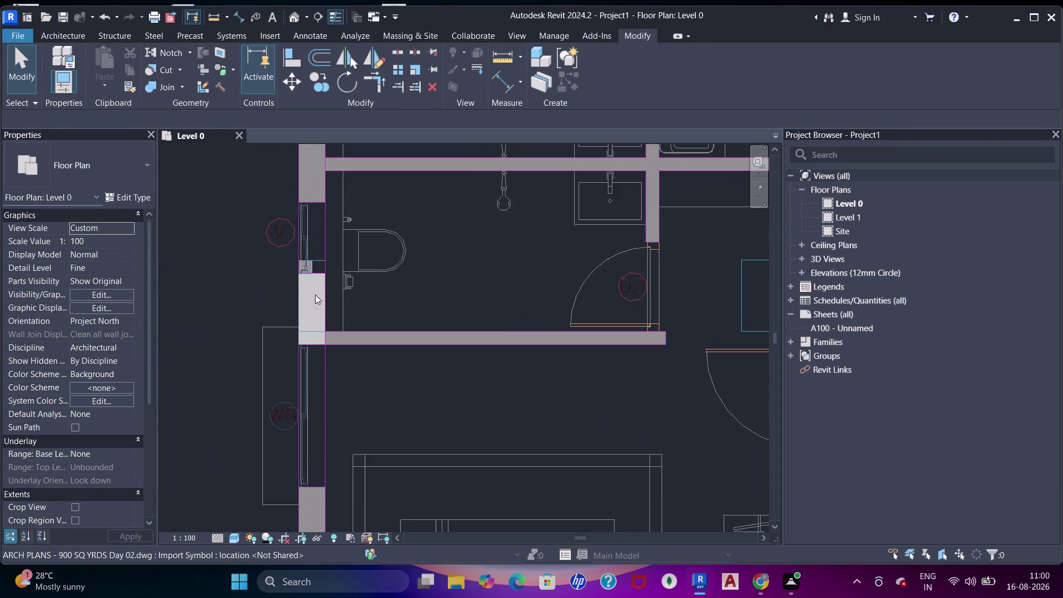
scroll(down, 3)
middle_drag(383, 233, 374, 362)
middle_drag(531, 270, 315, 337)
scroll(up, 3)
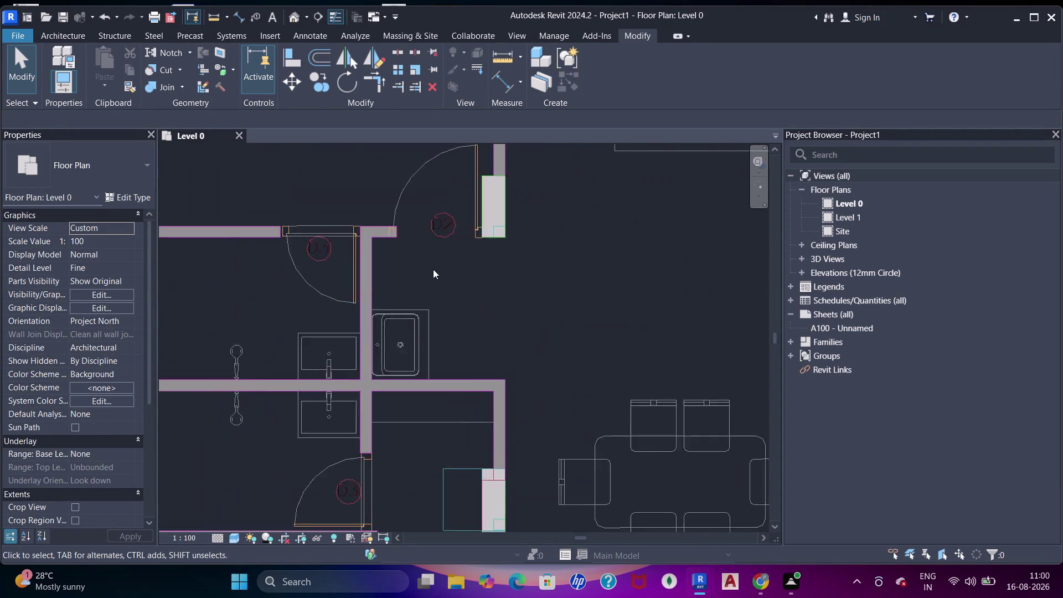
scroll(down, 3)
middle_drag(486, 281, 271, 271)
middle_drag(484, 307, 331, 300)
middle_drag(520, 354, 442, 367)
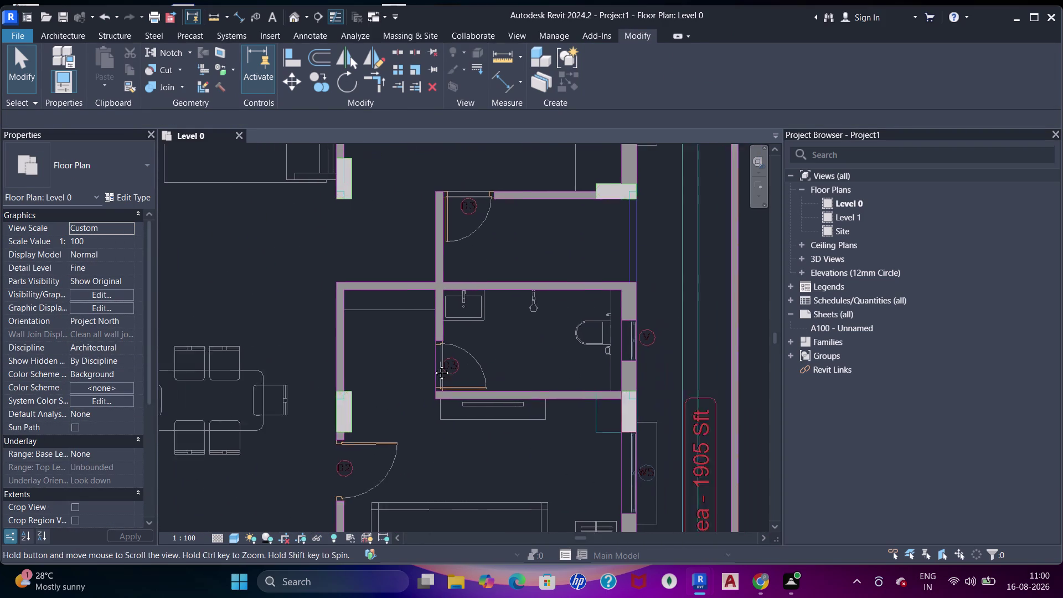
middle_drag(442, 366, 433, 365)
scroll(down, 3)
middle_drag(398, 306, 448, 434)
scroll(up, 3)
middle_drag(365, 319, 588, 329)
middle_drag(308, 334, 491, 347)
middle_drag(365, 341, 577, 335)
scroll(up, 3)
middle_drag(462, 340, 614, 345)
middle_drag(357, 314, 605, 327)
middle_drag(266, 328, 405, 321)
middle_drag(422, 269, 370, 471)
scroll(up, 3)
middle_drag(412, 333, 376, 400)
middle_drag(509, 388, 174, 389)
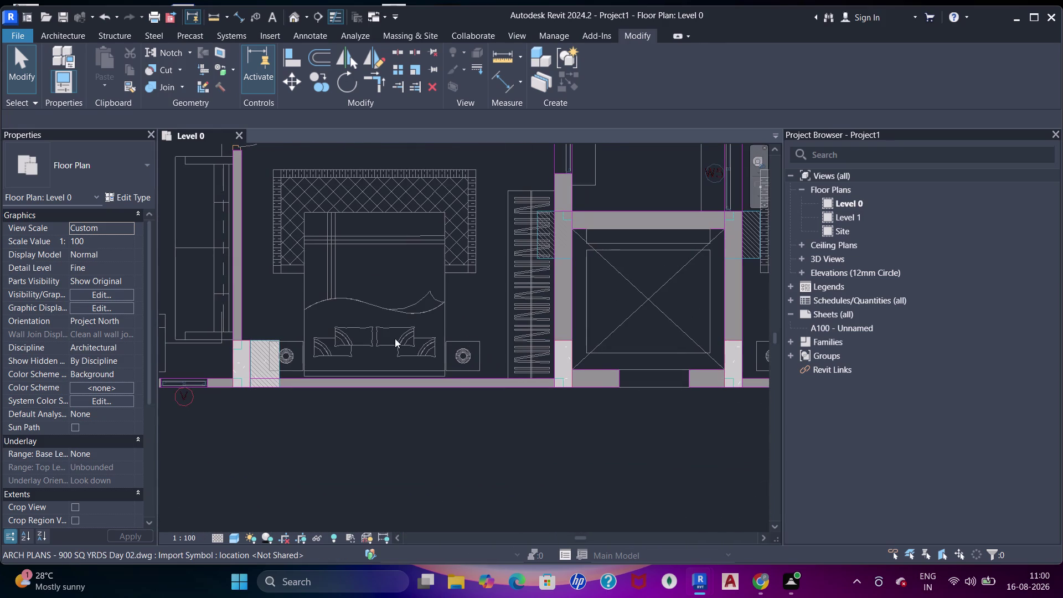
Pan along the lower bedroom walls to the next bedroom's side walls.
middle_drag(513, 361, 296, 350)
middle_drag(550, 313, 409, 334)
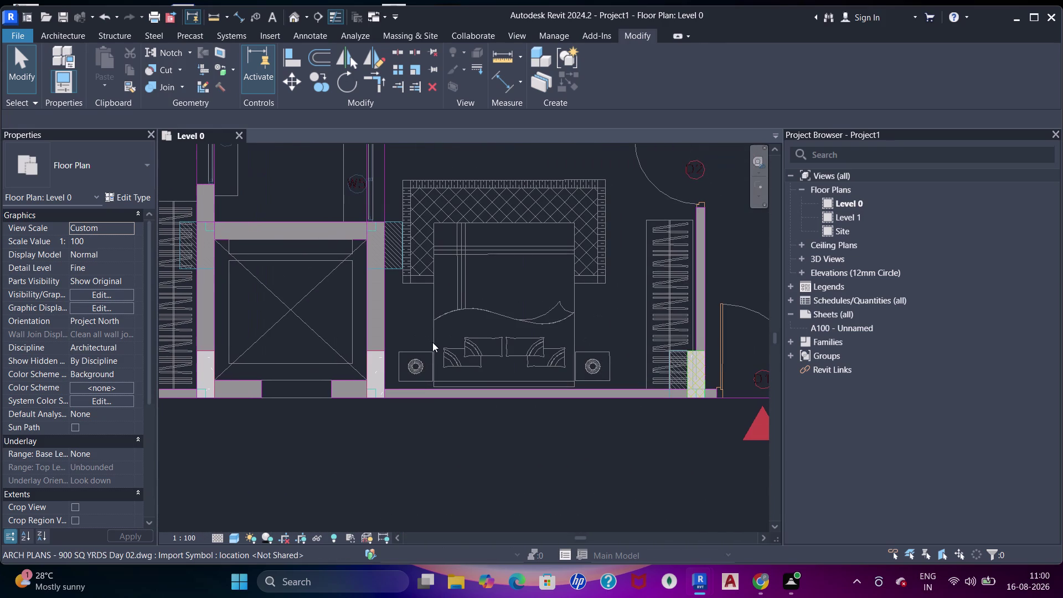
middle_drag(489, 348, 339, 345)
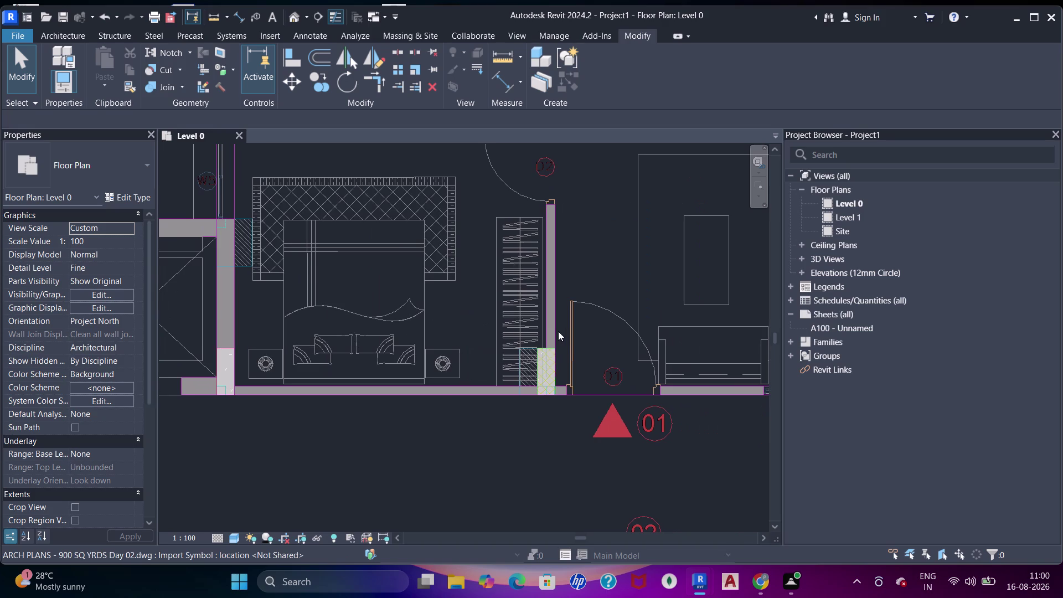
middle_drag(514, 331, 367, 332)
middle_drag(592, 322, 453, 325)
middle_drag(547, 328, 426, 335)
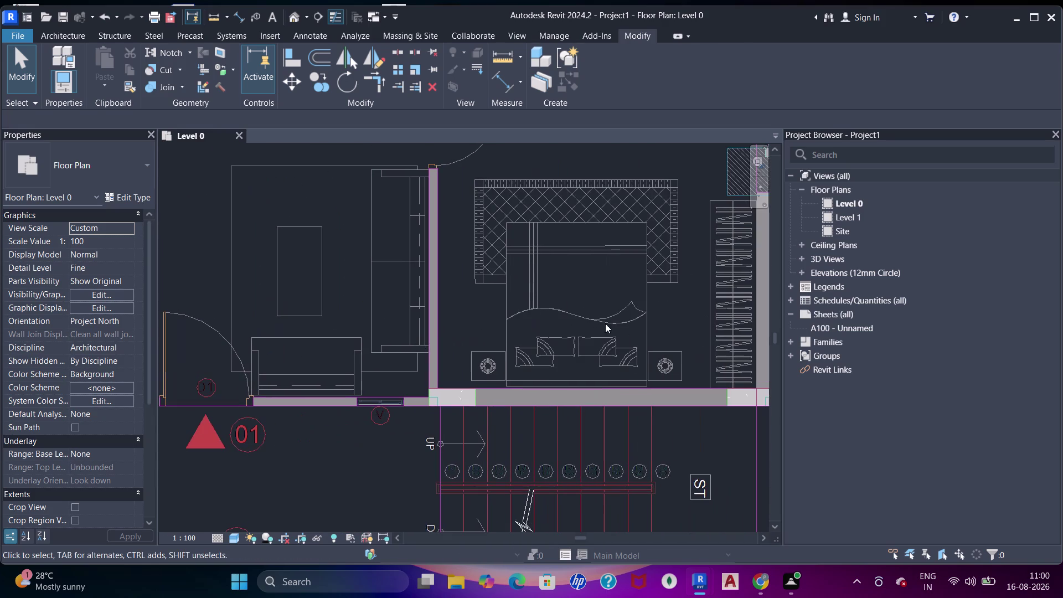
middle_drag(613, 317, 468, 329)
middle_drag(569, 270, 581, 385)
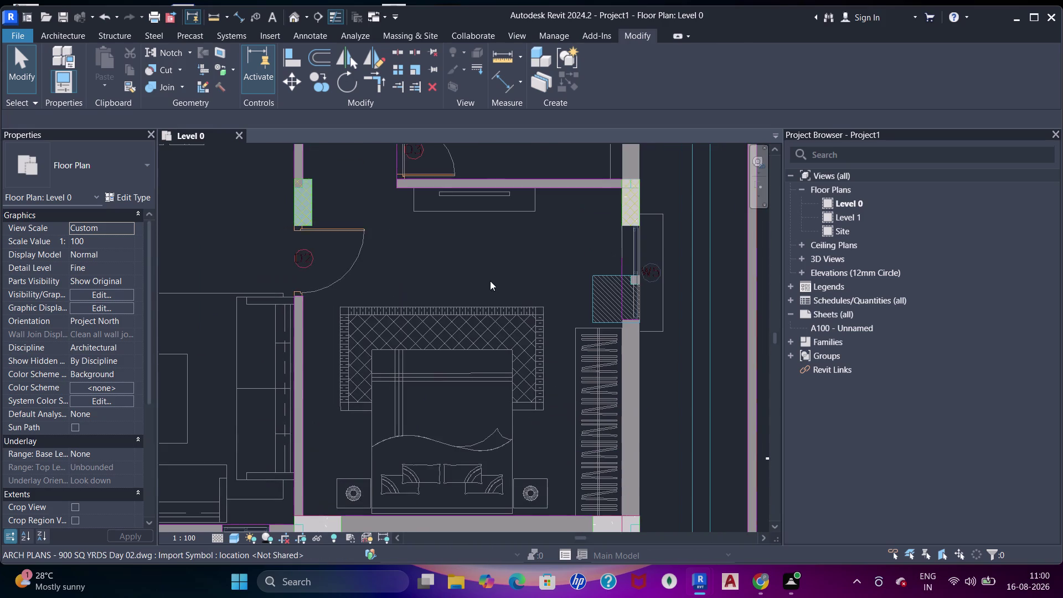
middle_drag(490, 284, 581, 379)
Place a Concrete-Rectangular-Column at the wall end beside the doorway.
key(grave)
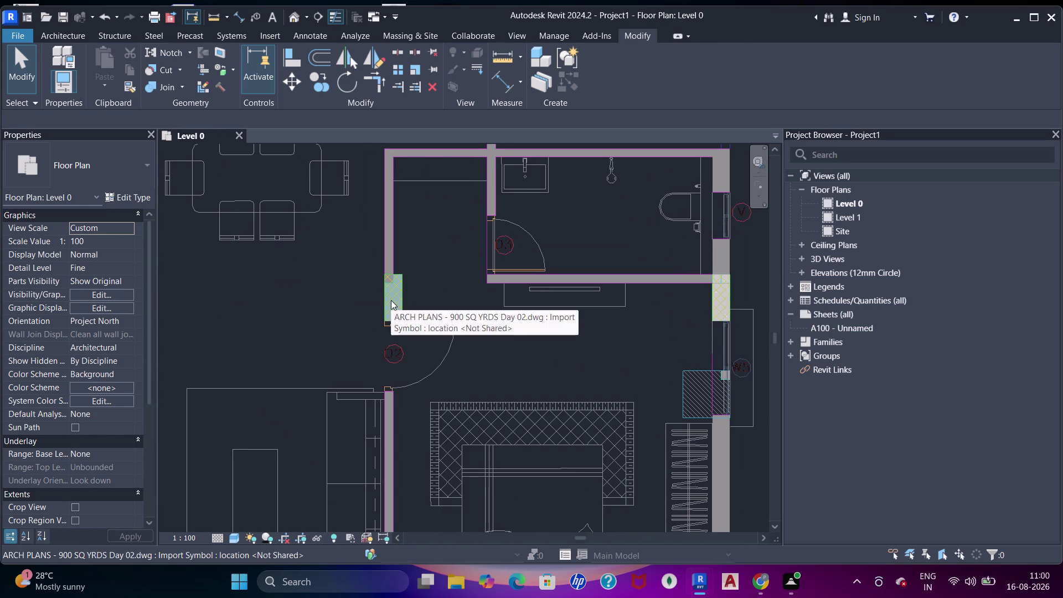
key(c)
key(l)
scroll(up, 3)
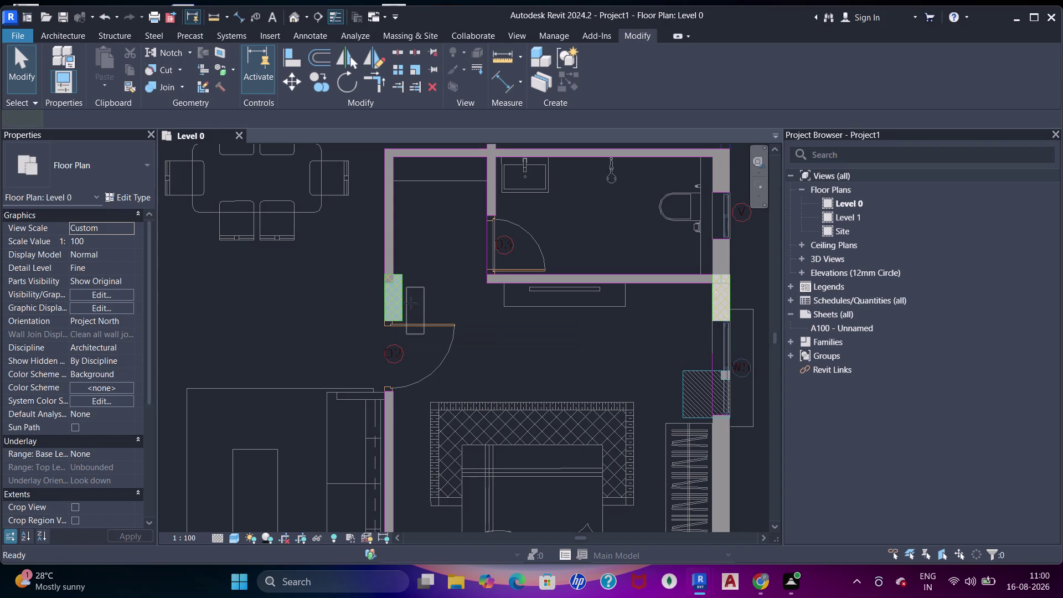
scroll(up, 3)
click(411, 291)
key(Escape)
Align the first column's edge onto the hatched CAD column outline.
key(Escape)
key(Escape)
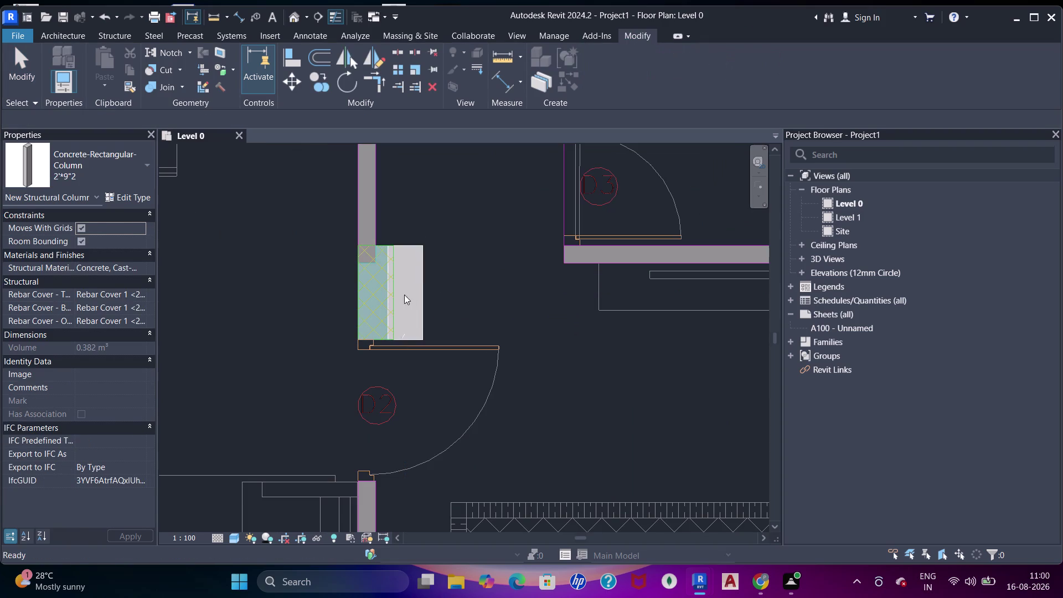
key(a)
key(a)
key(a)
click(359, 306)
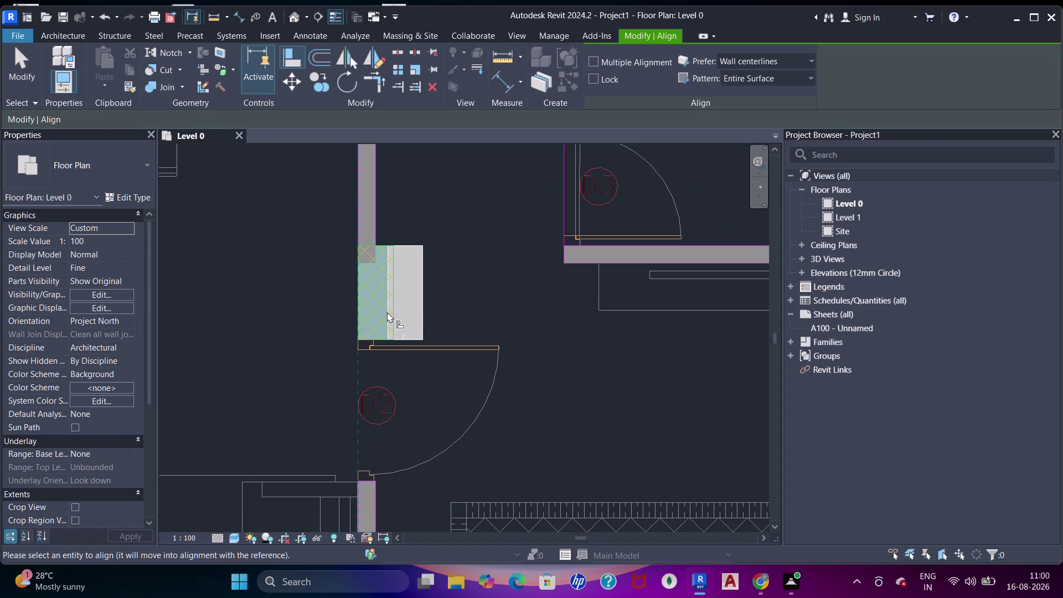
text(WF)
click(386, 311)
Pan to the living-room wall end and place a concrete column beside it.
scroll(down, 3)
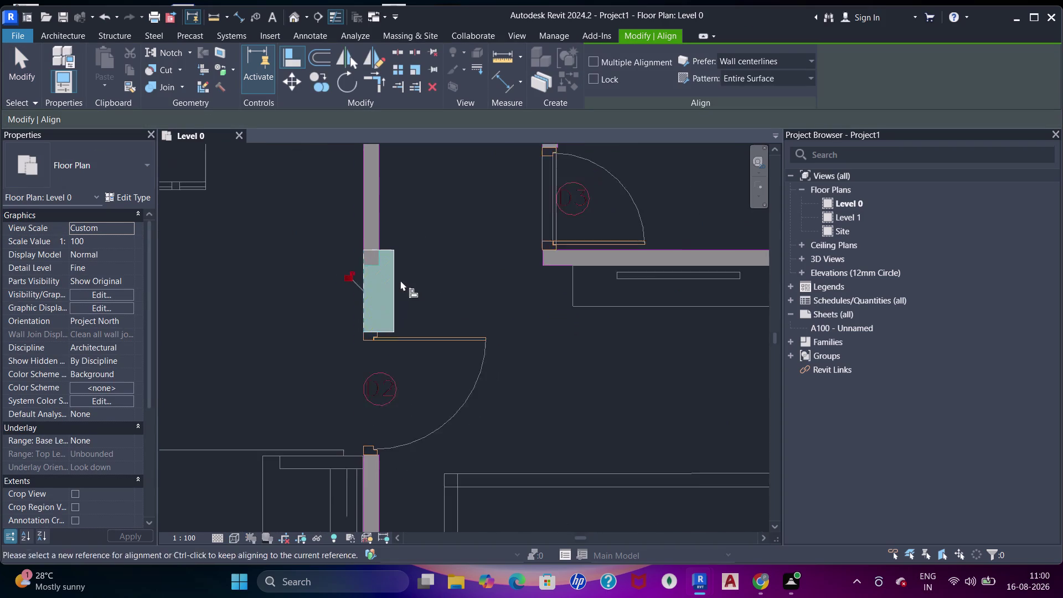
scroll(down, 3)
middle_drag(401, 281, 407, 296)
key(Escape)
key(Escape)
scroll(down, 3)
middle_drag(405, 262, 412, 281)
text(SD)
scroll(down, 3)
middle_drag(424, 280, 437, 297)
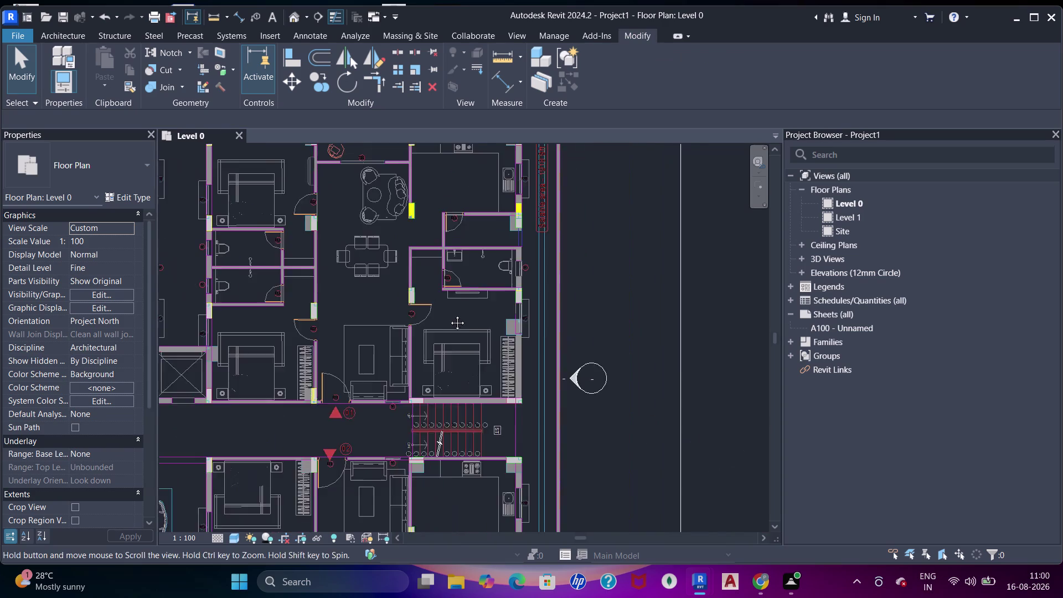
middle_drag(437, 297, 462, 344)
scroll(up, 3)
scroll(up, 3)
middle_drag(464, 234, 468, 246)
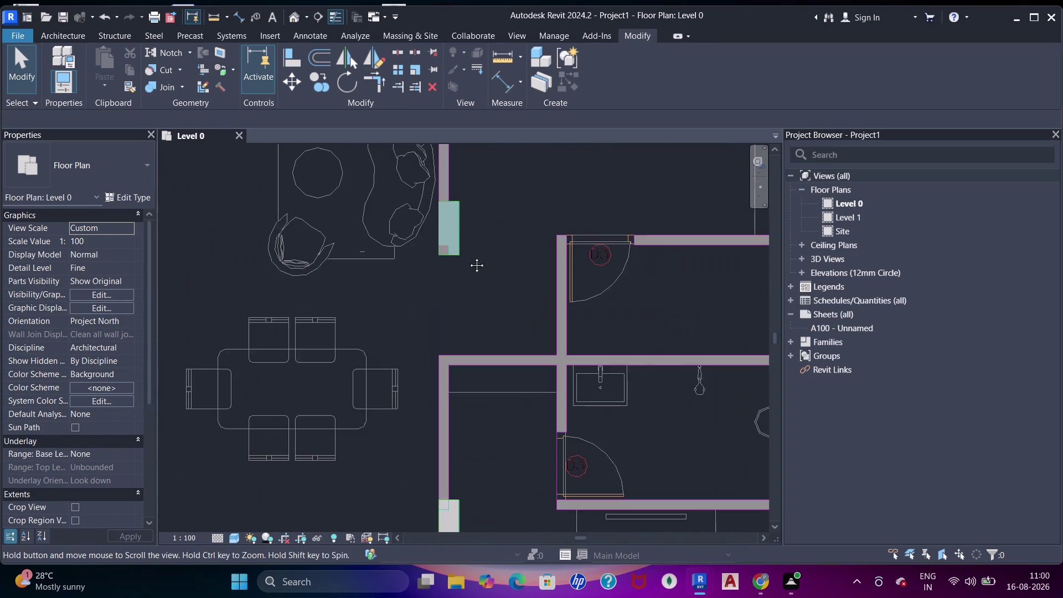
middle_drag(468, 246, 469, 303)
text(CL)
scroll(up, 3)
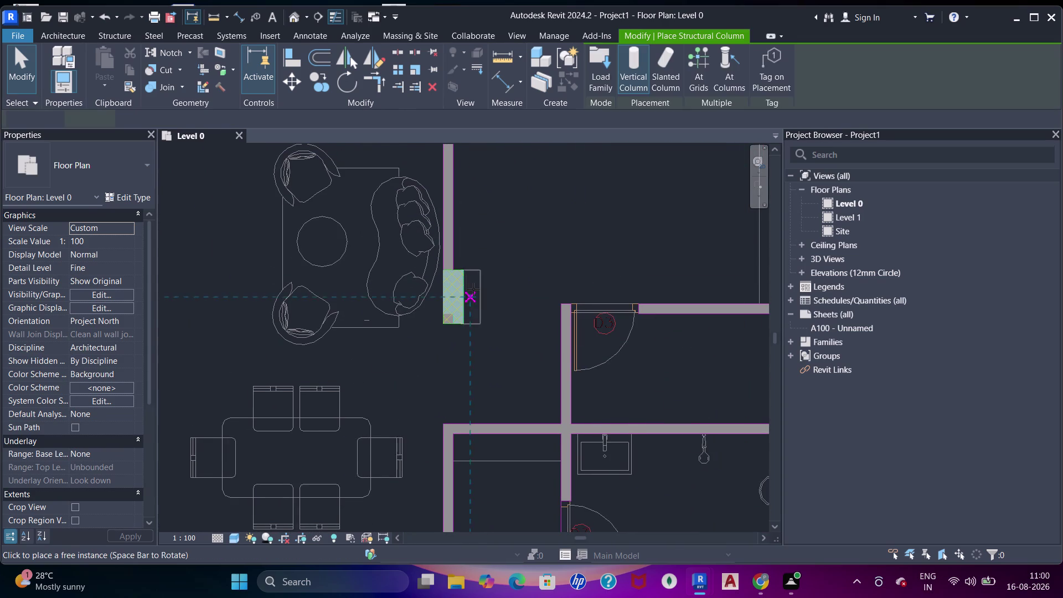
click(477, 299)
key(Escape)
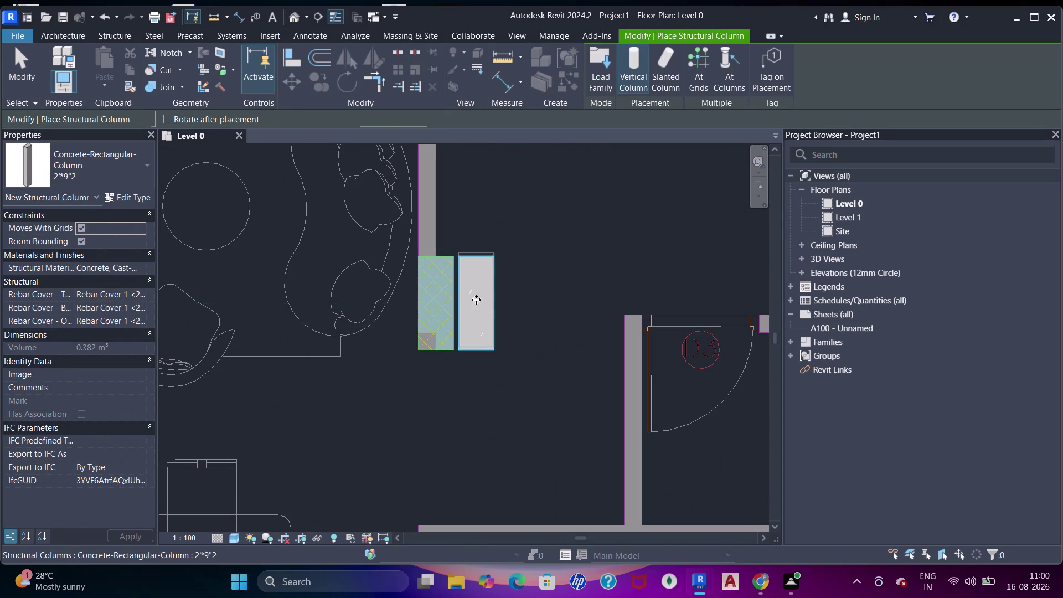
key(Escape)
key(Escape)
Align two edges of the new column onto the hatched CAD pier outline.
text(WF)
key(a)
key(a)
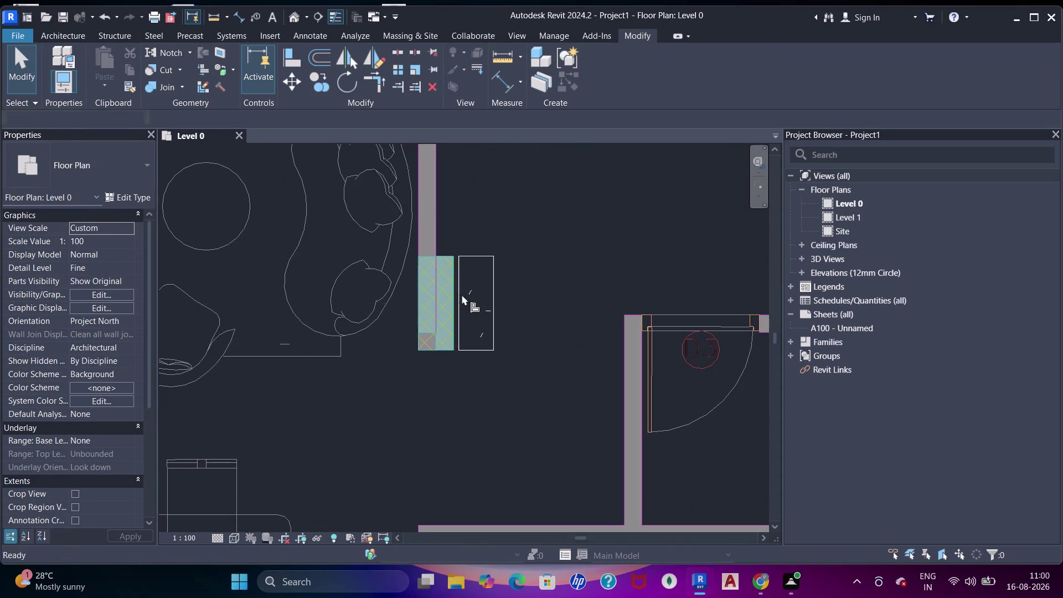
click(446, 258)
click(462, 258)
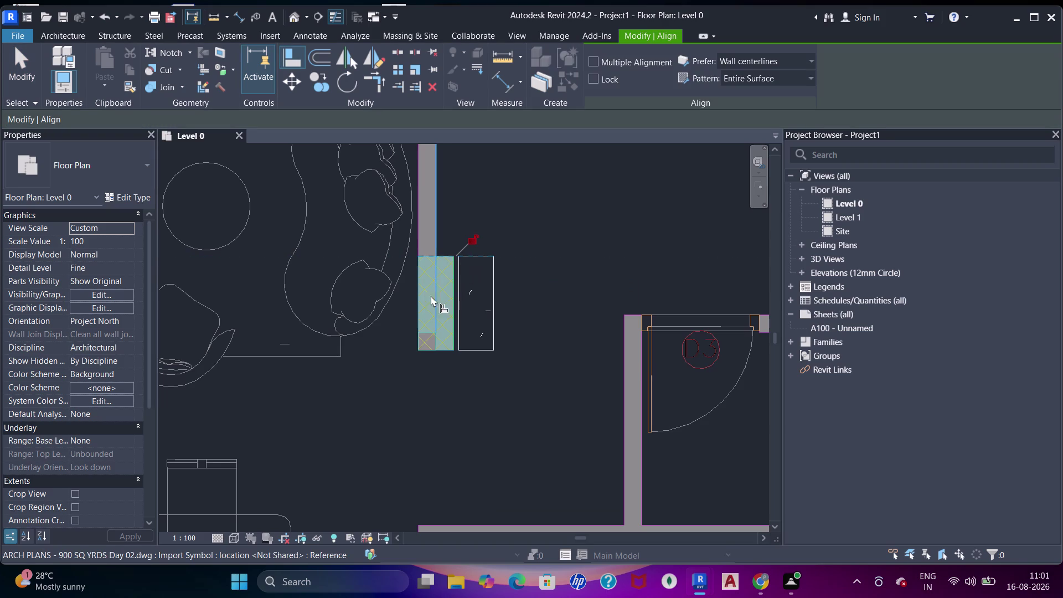
click(418, 304)
click(460, 309)
key(Escape)
key(Escape)
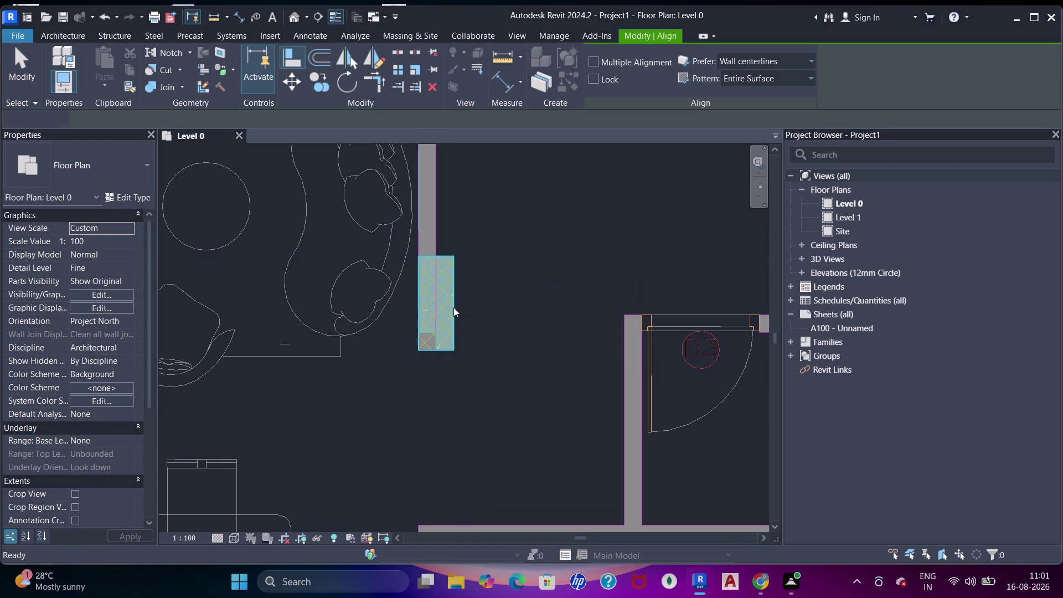
key(s)
key(d)
scroll(down, 3)
Pan around the Level 0 plan to review the placed columns.
middle_drag(442, 299, 478, 366)
scroll(down, 3)
middle_drag(472, 319, 463, 371)
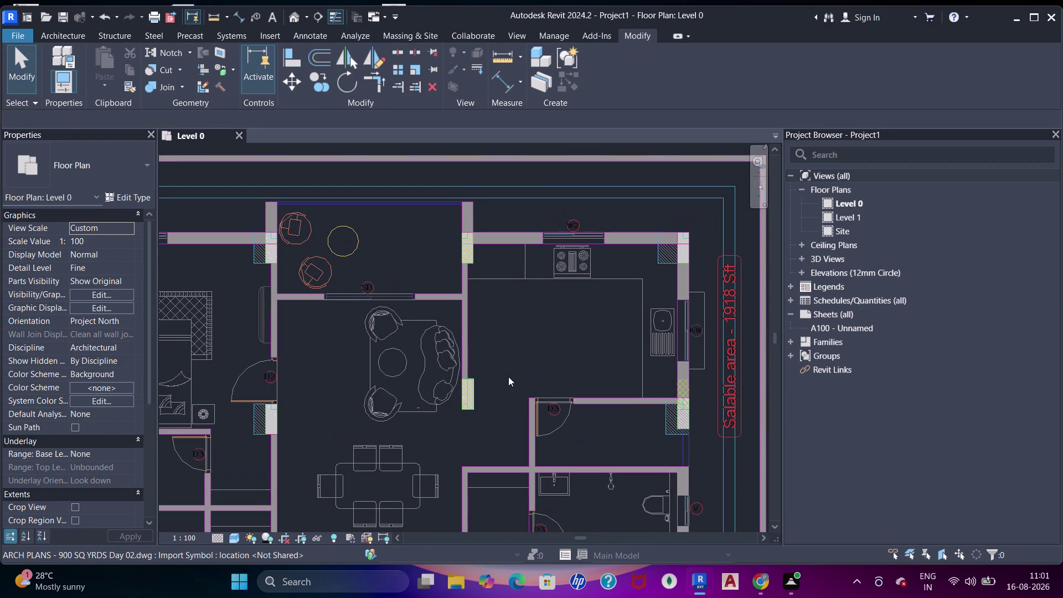
middle_drag(514, 379, 495, 295)
scroll(up, 3)
middle_drag(414, 398, 475, 390)
middle_drag(391, 392, 496, 393)
middle_drag(490, 374, 567, 364)
scroll(down, 3)
middle_drag(422, 339, 457, 340)
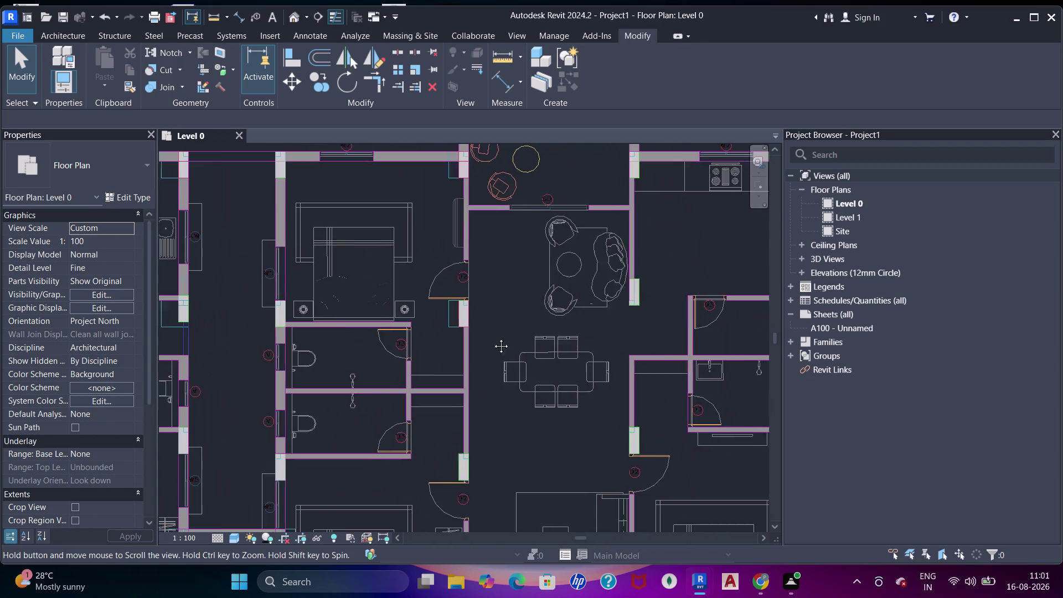
middle_drag(457, 340, 561, 335)
middle_drag(402, 338, 555, 377)
middle_drag(480, 349, 578, 402)
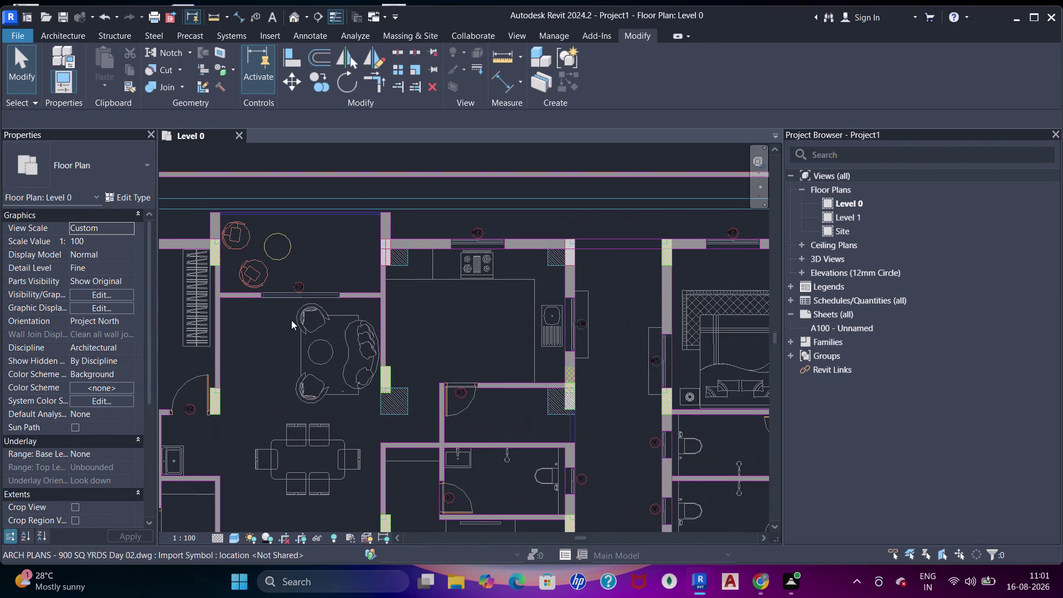
middle_drag(305, 326, 420, 288)
Open the default 3D view of the model.
key(d)
key(d)
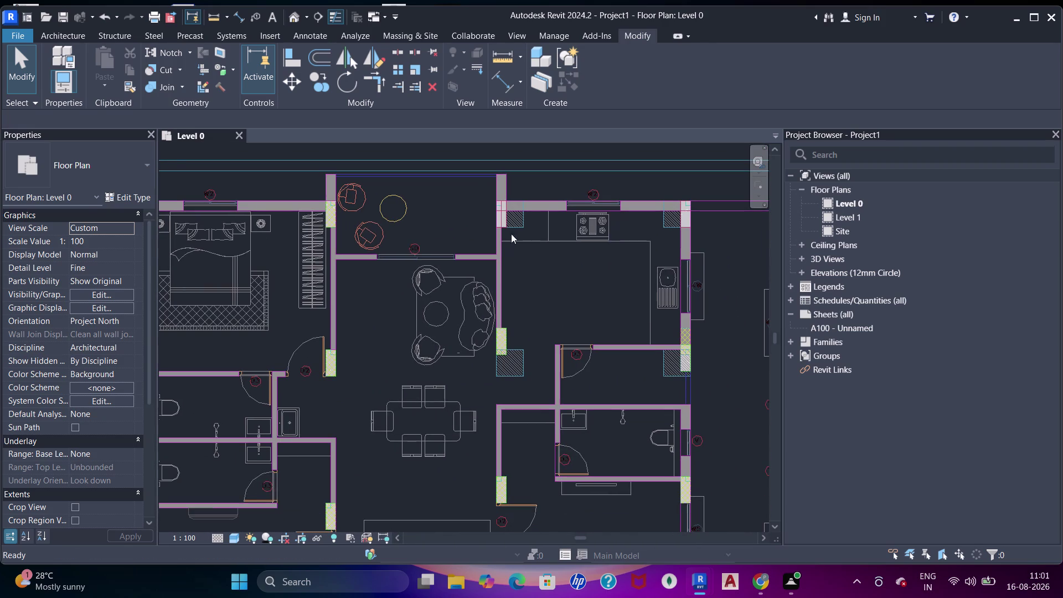
scroll(up, 3)
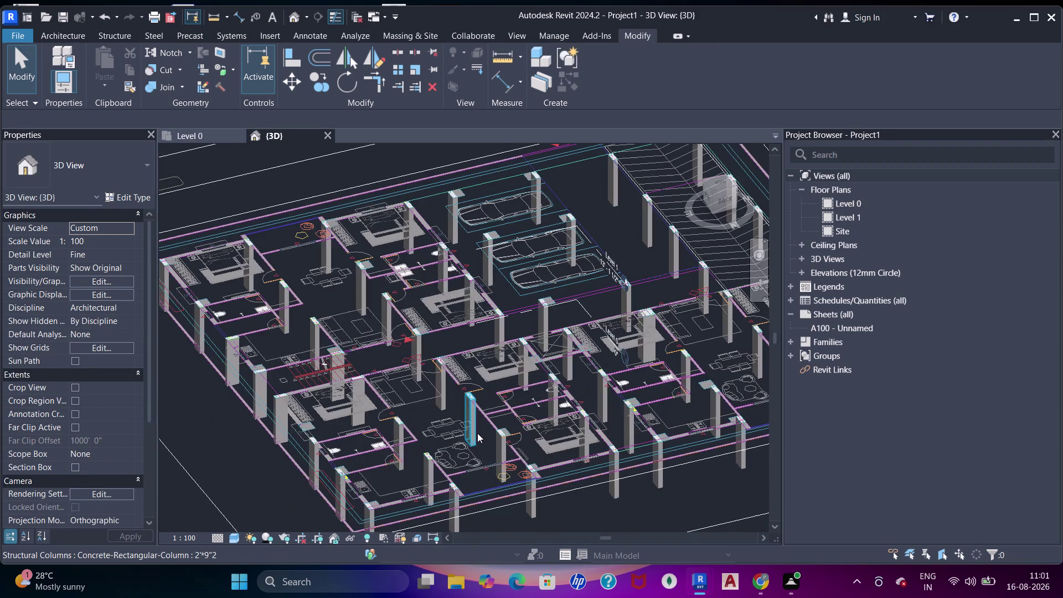
Orbit to a straight side elevation and window-select all columns and levels.
scroll(down, 3)
middle_drag(465, 433, 491, 337)
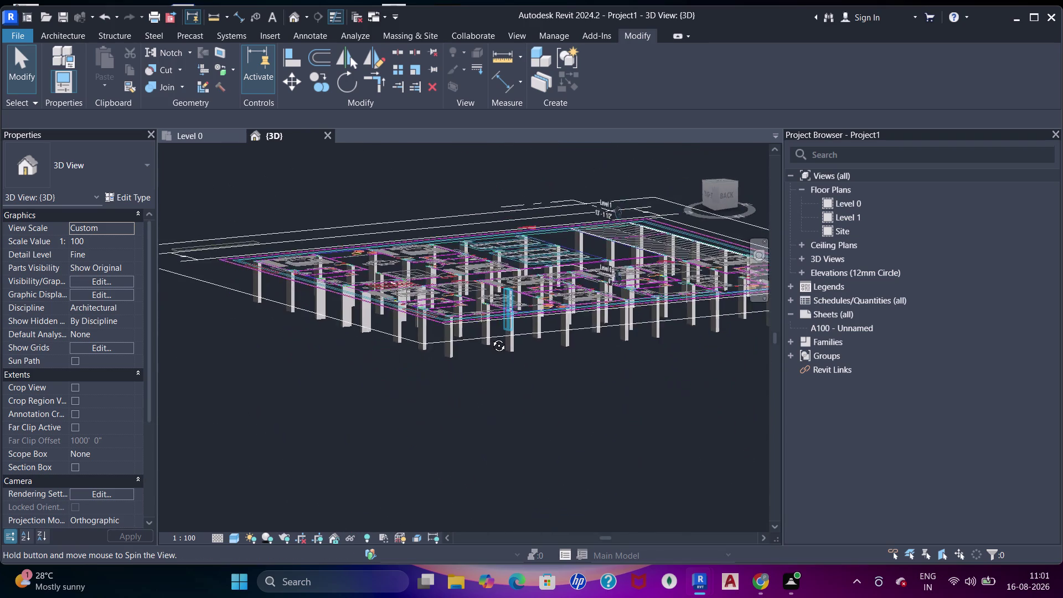
middle_drag(490, 337, 451, 318)
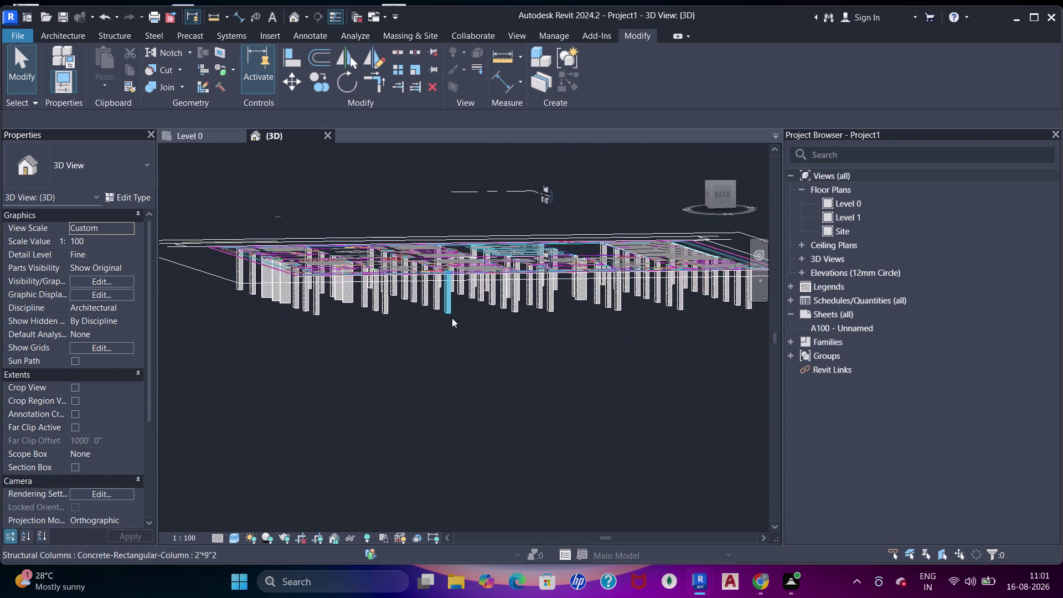
middle_drag(452, 322, 424, 306)
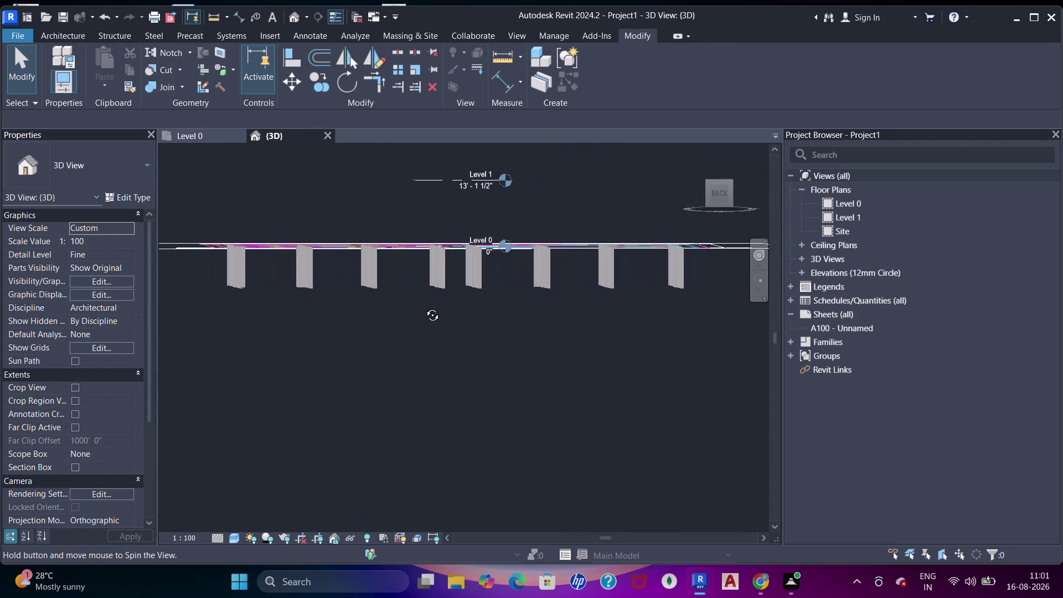
middle_drag(424, 307, 433, 310)
scroll(down, 3)
middle_drag(440, 306, 437, 319)
drag(295, 216, 632, 422)
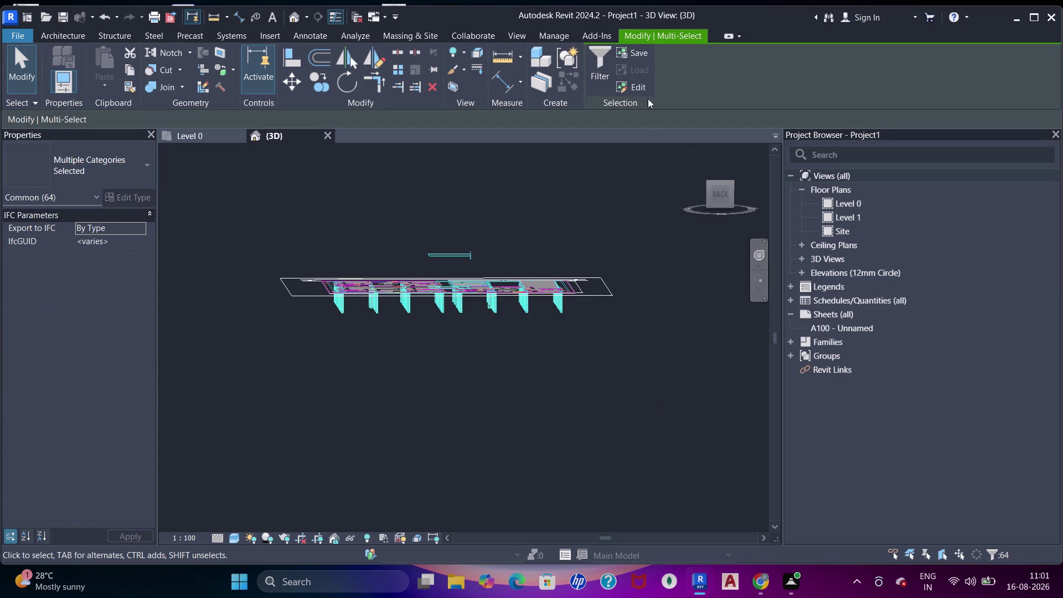
Filter the selection down to only the 62 Structural Columns.
click(583, 58)
click(602, 70)
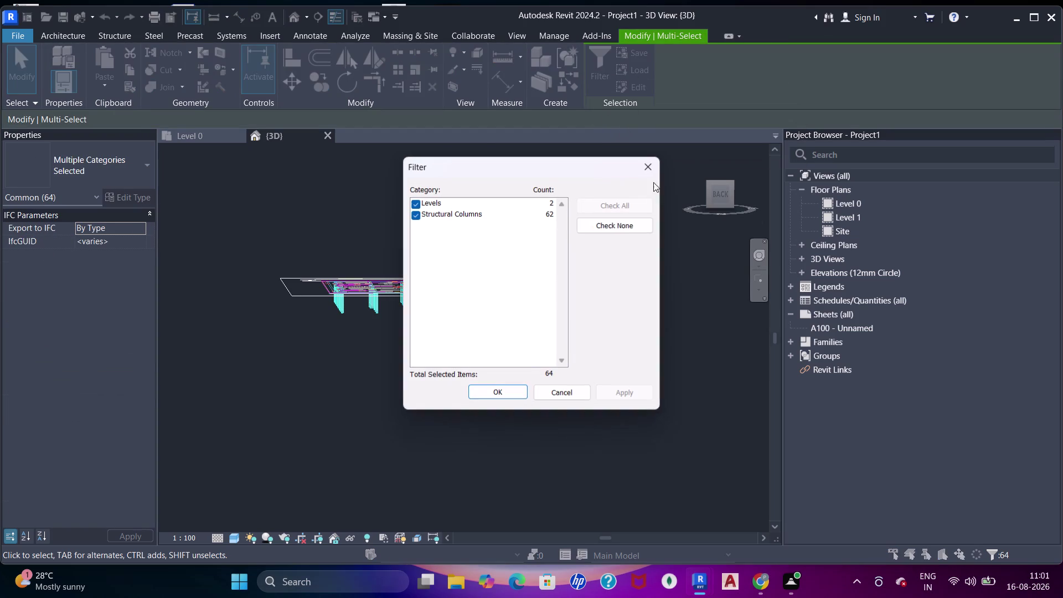
click(622, 224)
click(412, 212)
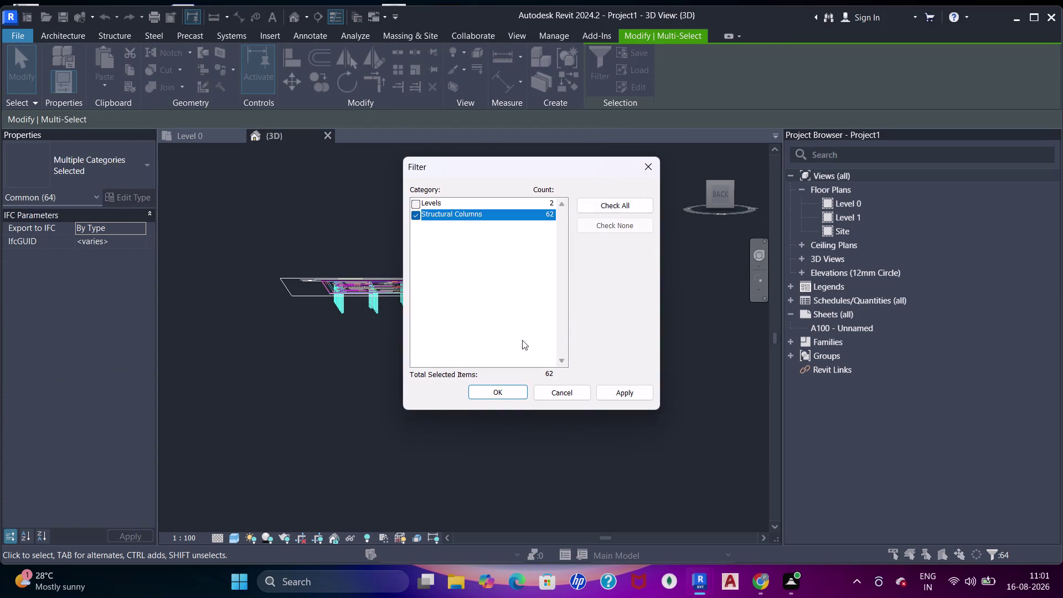
click(505, 393)
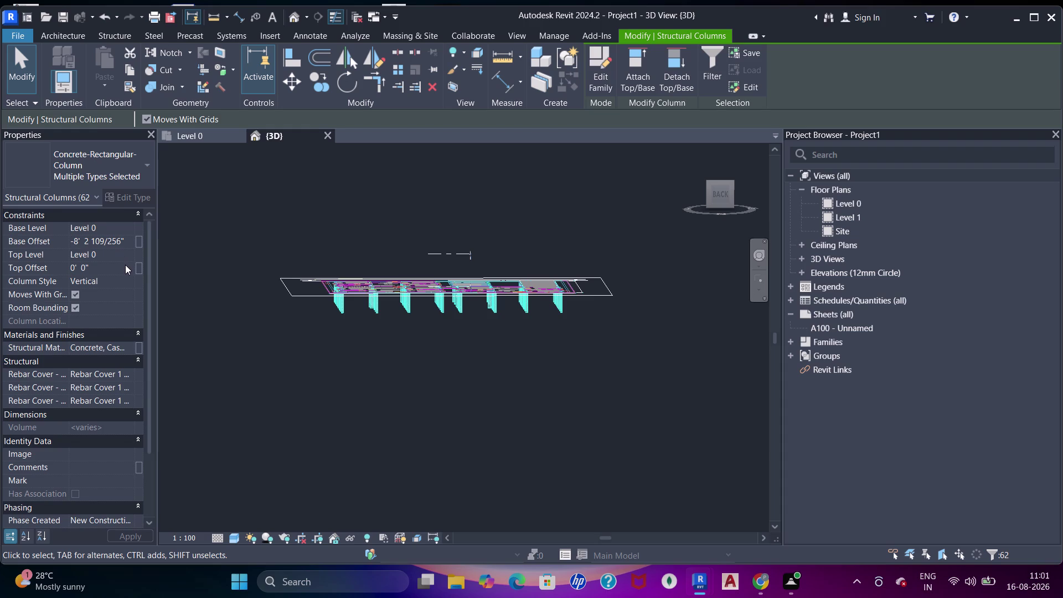
Set the columns' Top Level to Level 1 and Base Offset to 0.
click(133, 253)
click(122, 277)
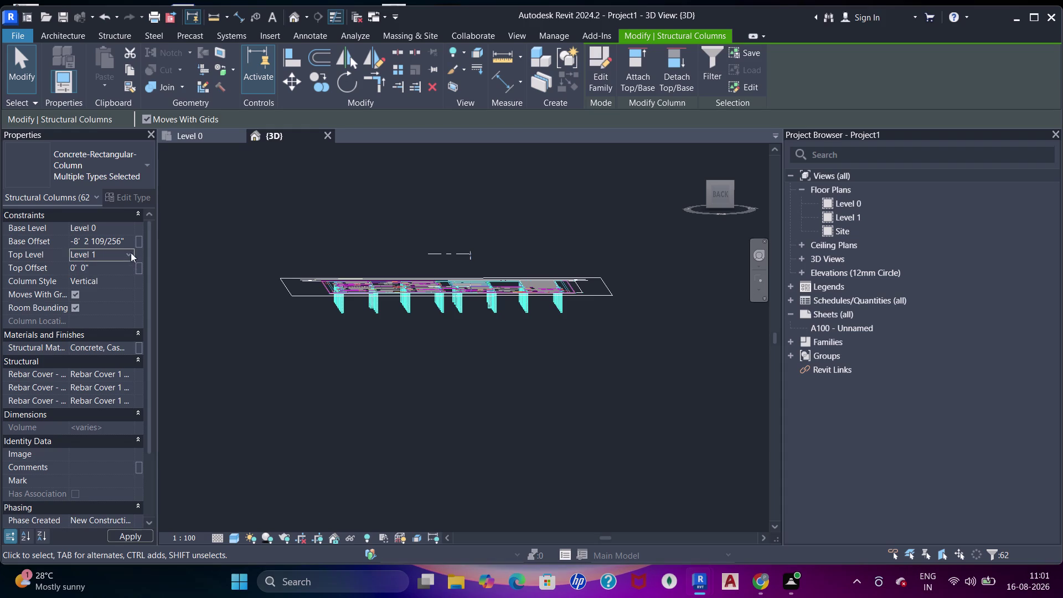
click(128, 234)
click(125, 223)
click(129, 246)
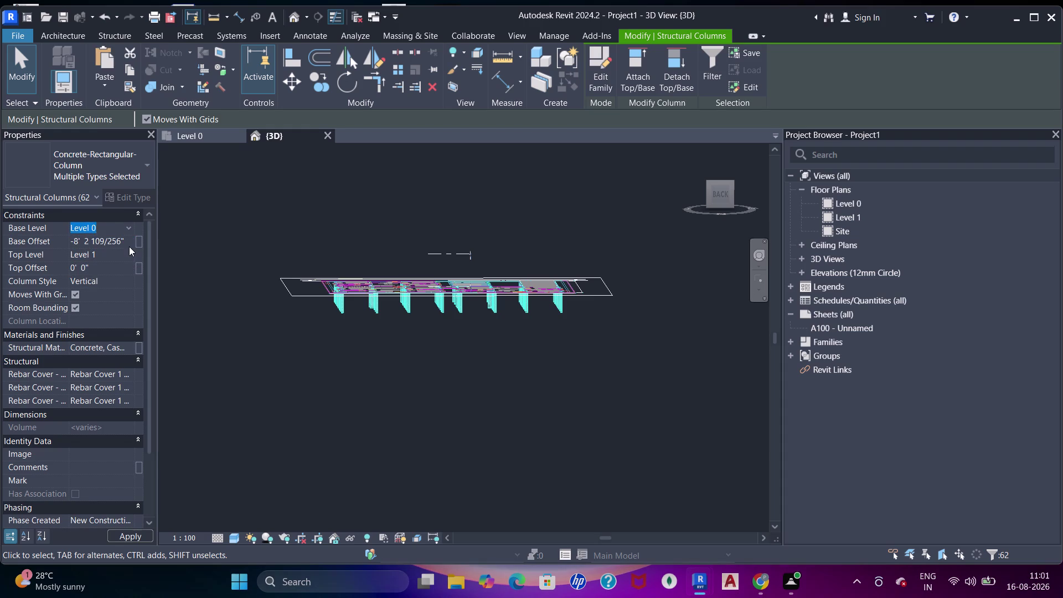
key(0)
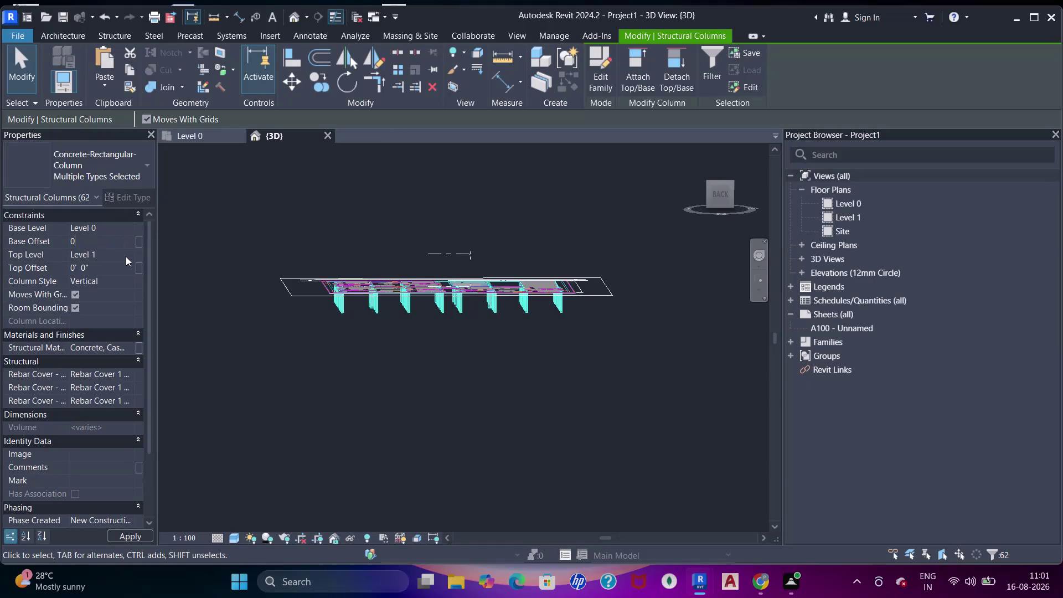
key(Return)
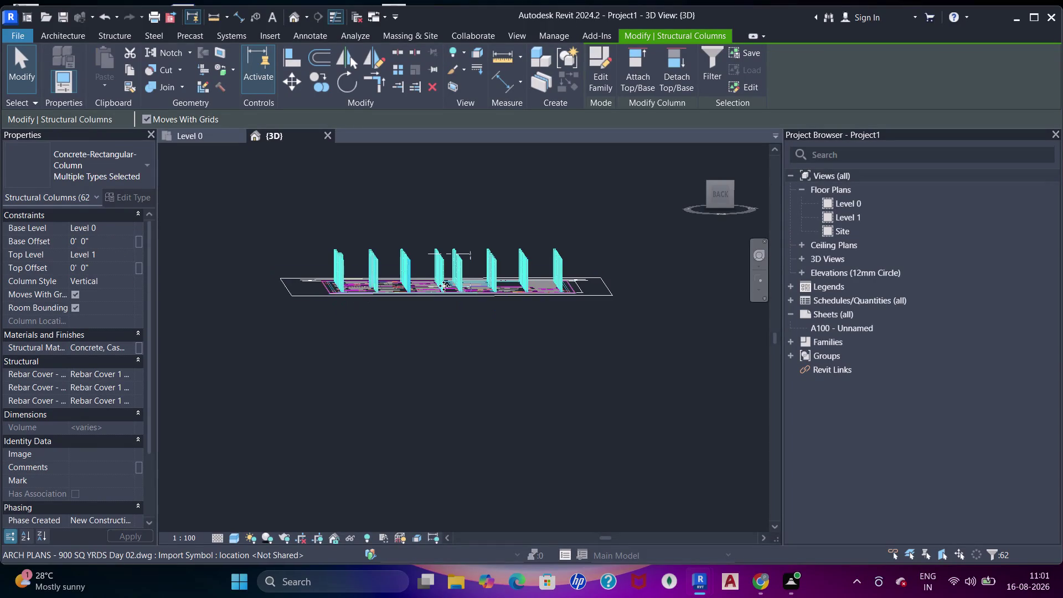
key(Escape)
middle_drag(335, 294, 388, 334)
Deselect, orbit the model, and window-select all the columns again.
scroll(up, 3)
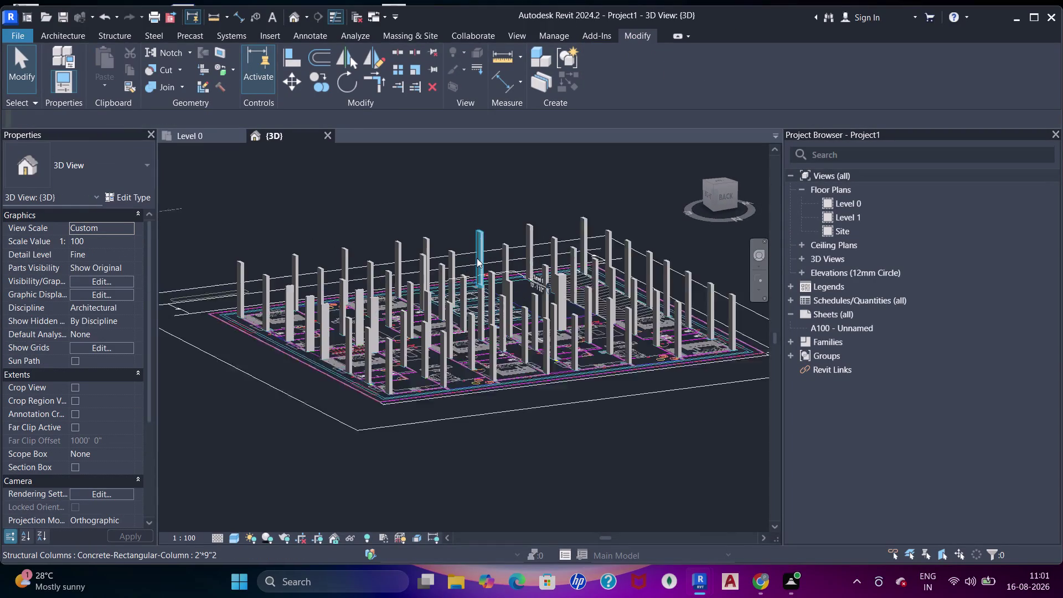
key(Escape)
middle_drag(507, 313, 494, 288)
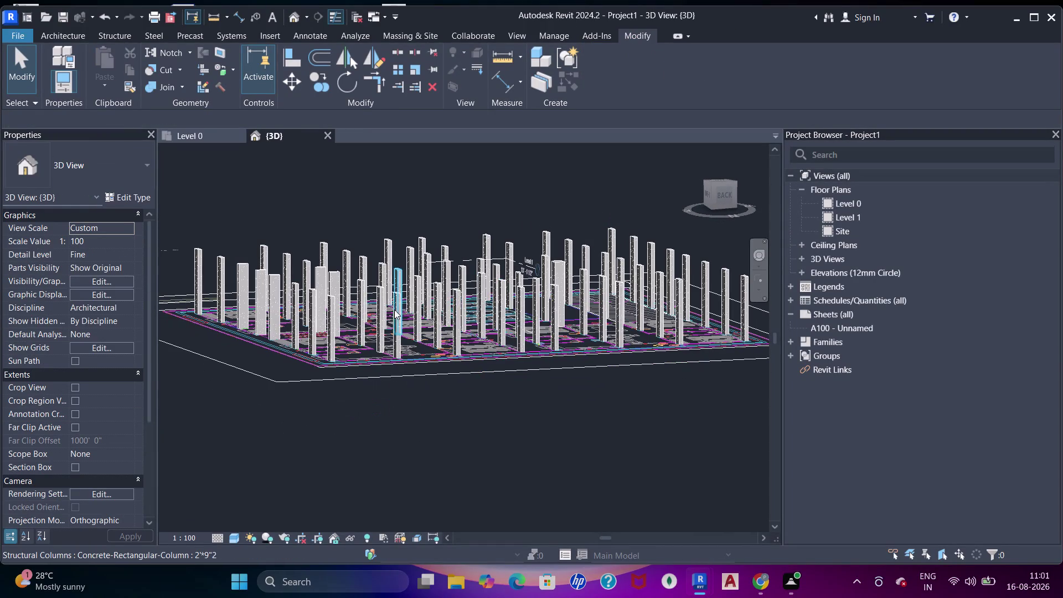
scroll(up, 3)
scroll(down, 3)
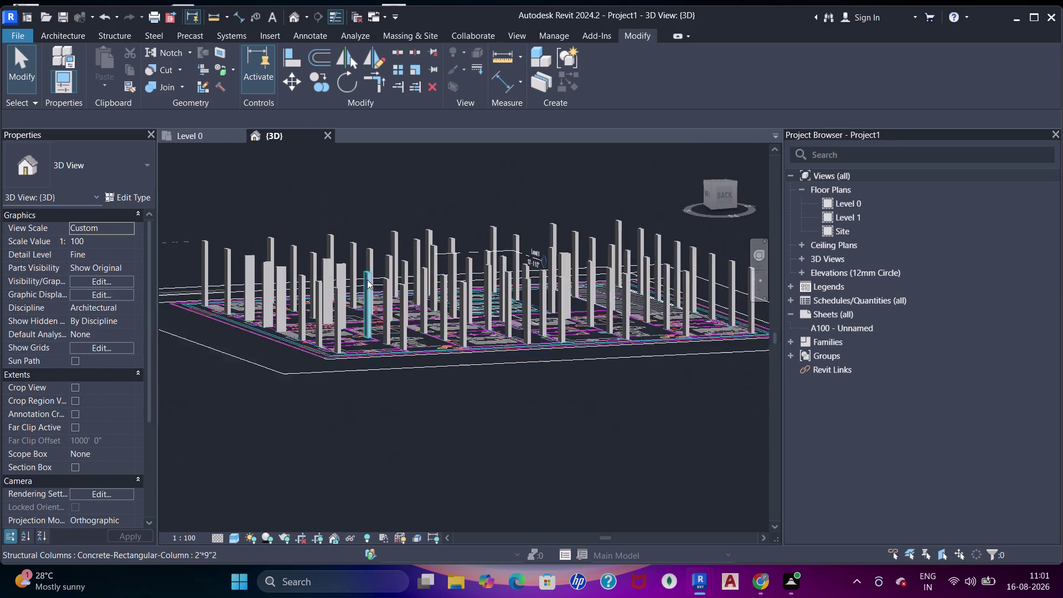
scroll(down, 3)
drag(256, 224, 588, 413)
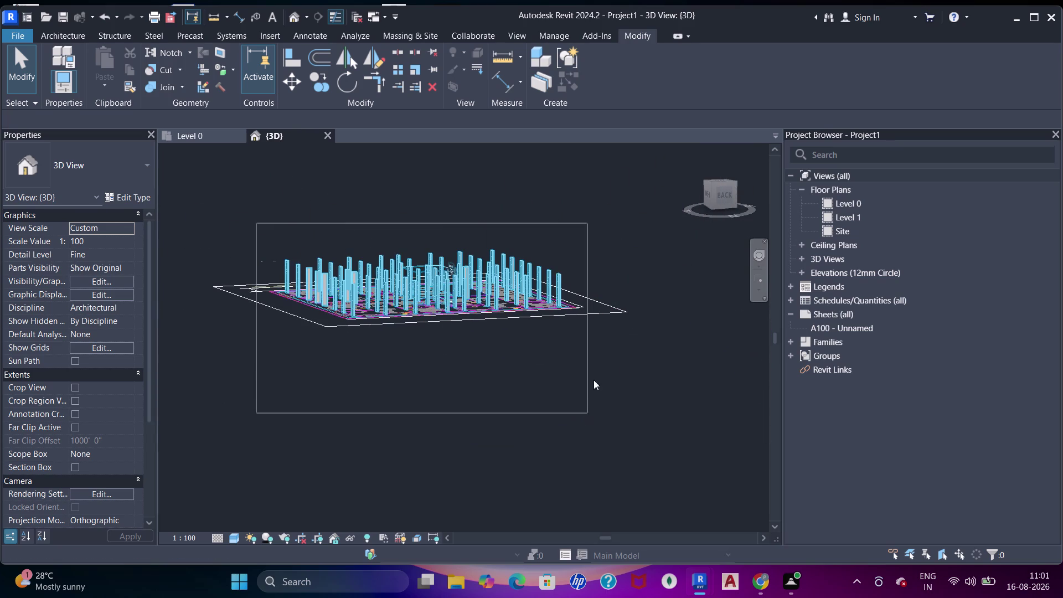
Filter the selection to Structural Columns only and open the structural material list.
click(603, 60)
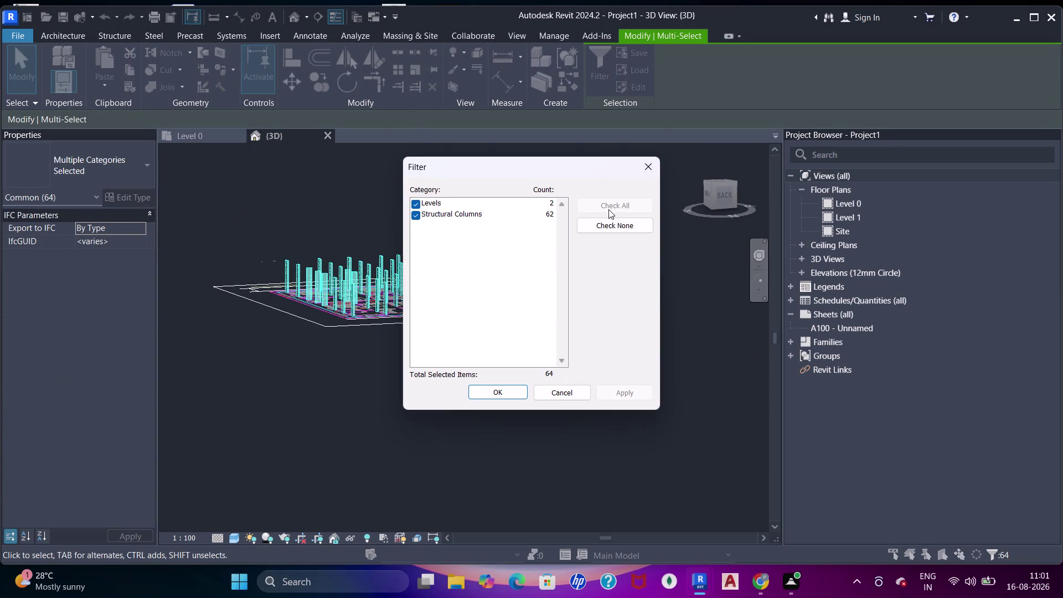
click(612, 224)
click(419, 213)
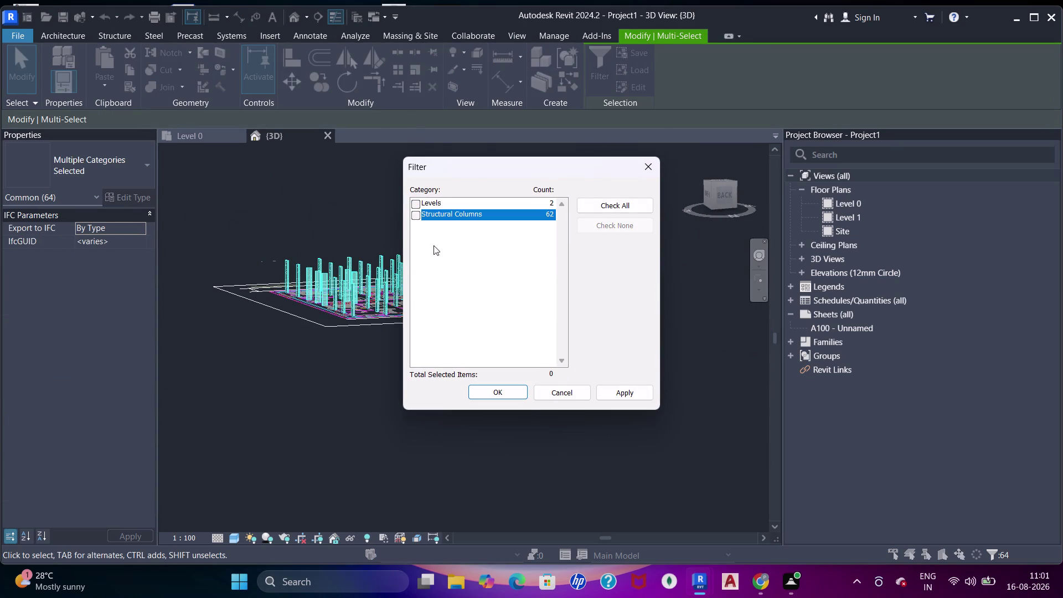
click(416, 214)
click(490, 392)
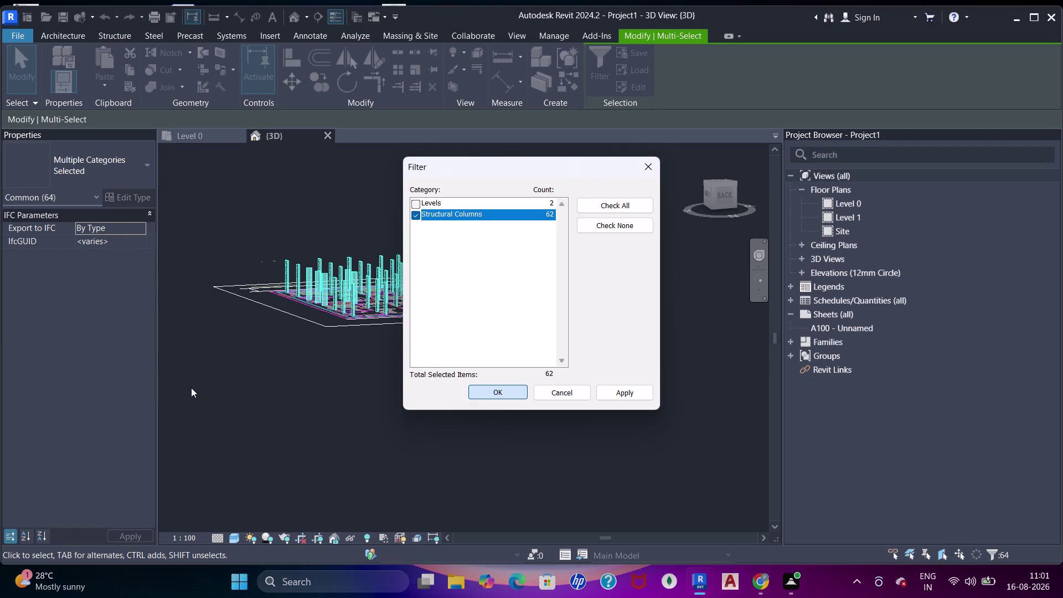
click(127, 349)
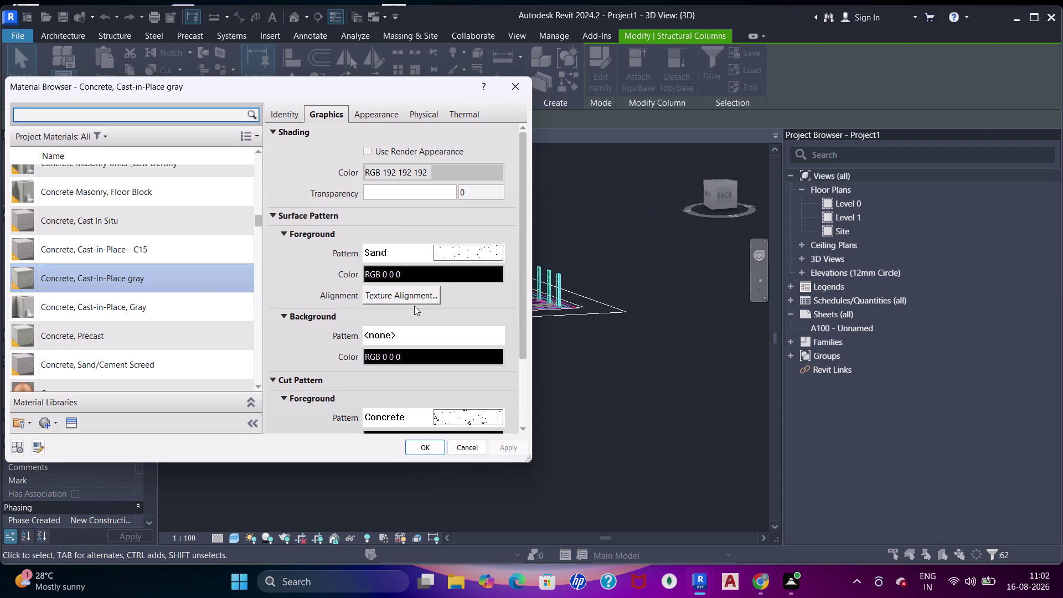
Set a solid fill cut pattern, leaving the surface pattern unchanged.
scroll(down, 3)
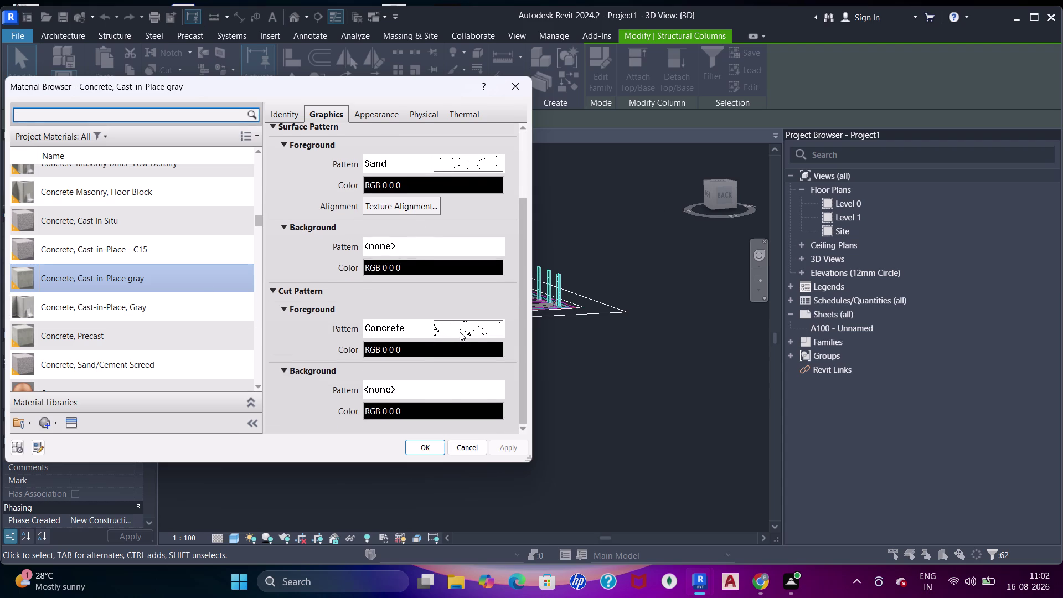
click(460, 331)
scroll(up, 3)
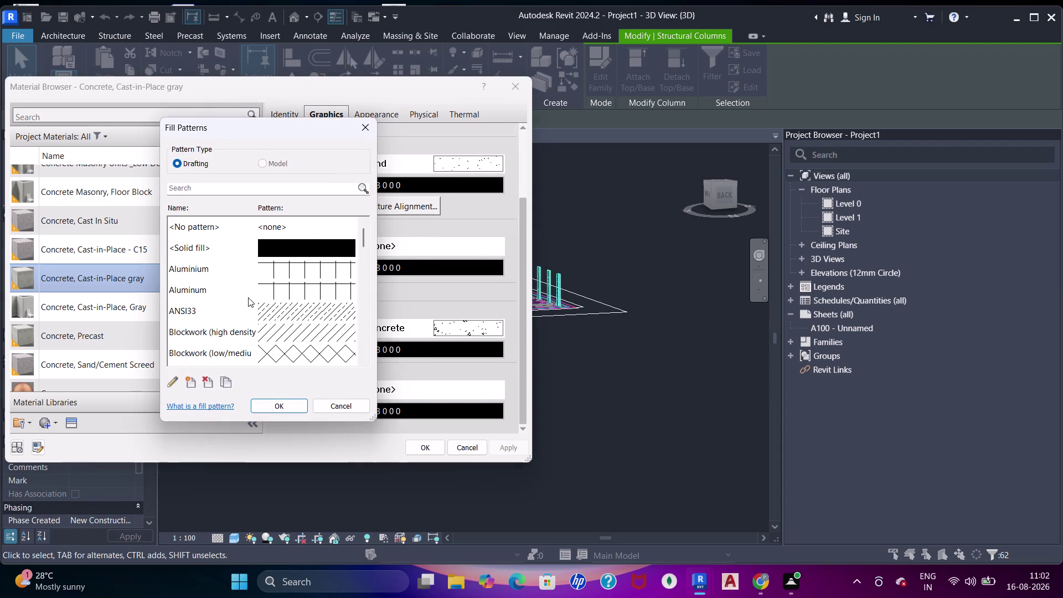
scroll(up, 3)
click(298, 240)
click(279, 406)
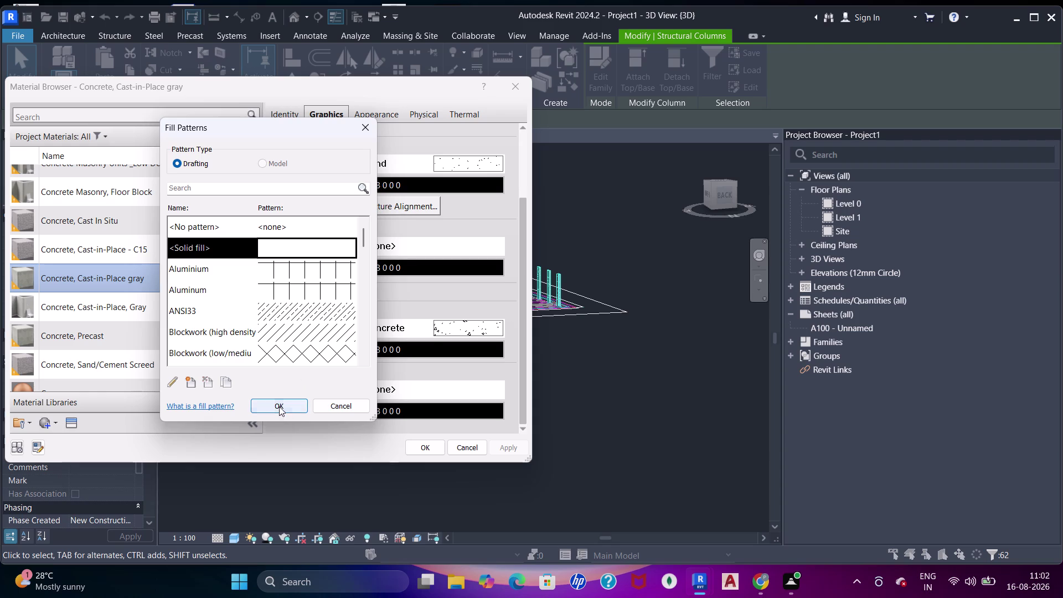
scroll(up, 3)
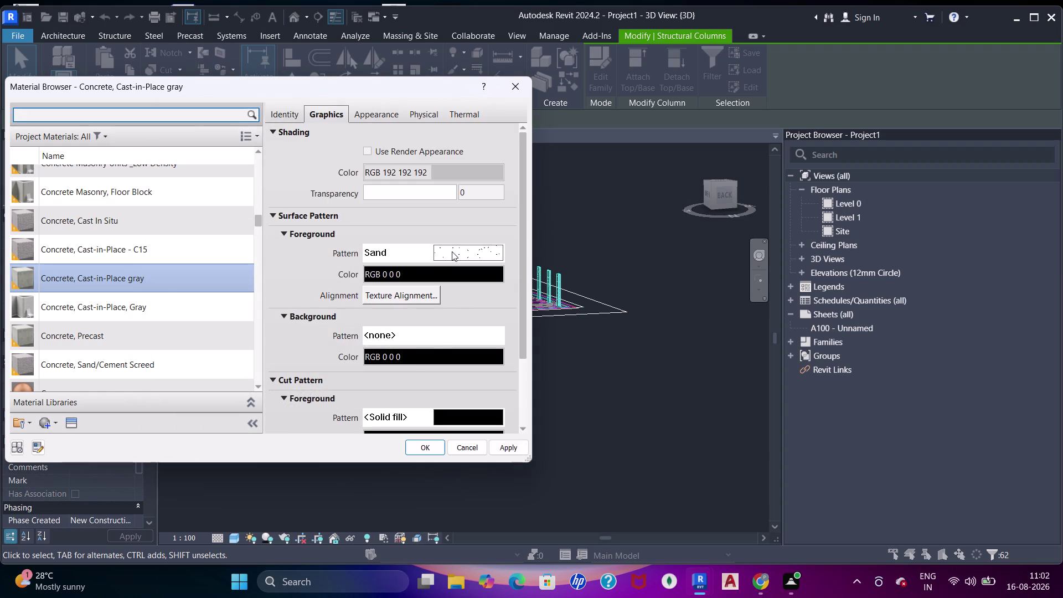
click(453, 257)
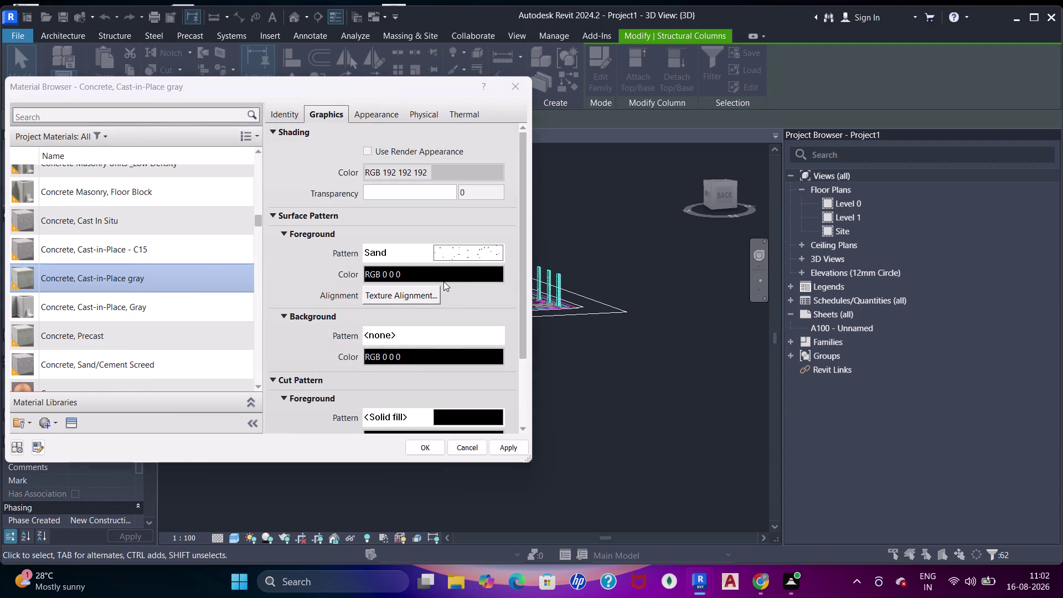
scroll(up, 3)
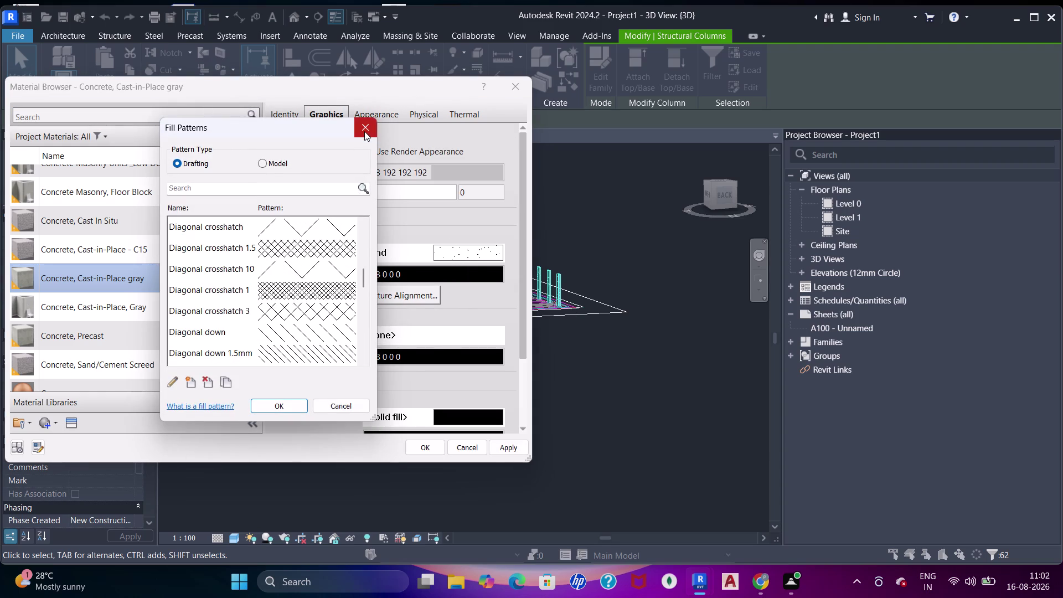
click(364, 131)
Choose plain Concrete as the structural material, apply it and confirm.
scroll(up, 3)
scroll(down, 3)
scroll(down, 3)
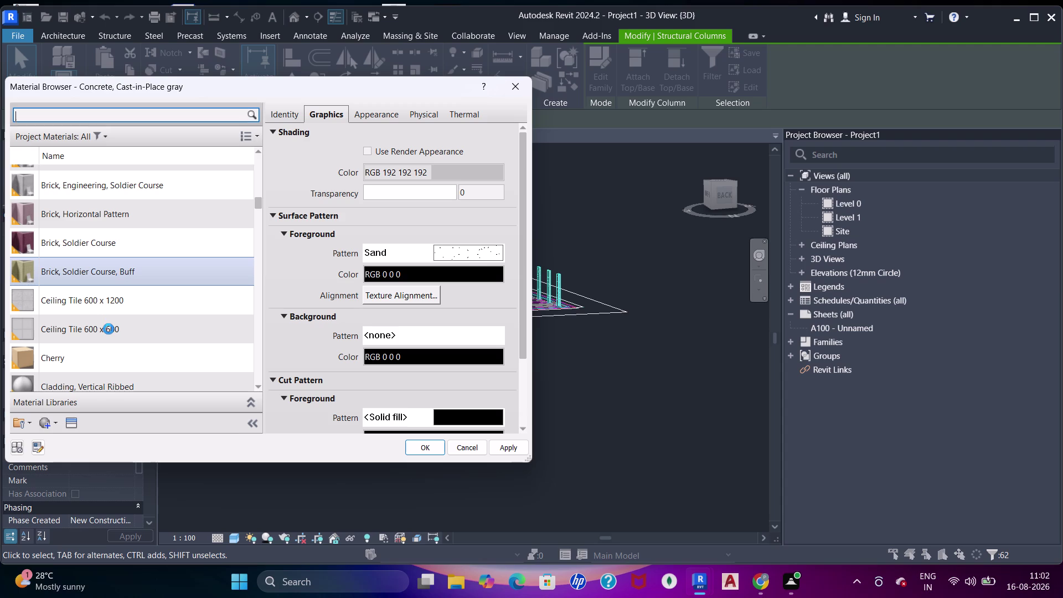
scroll(down, 3)
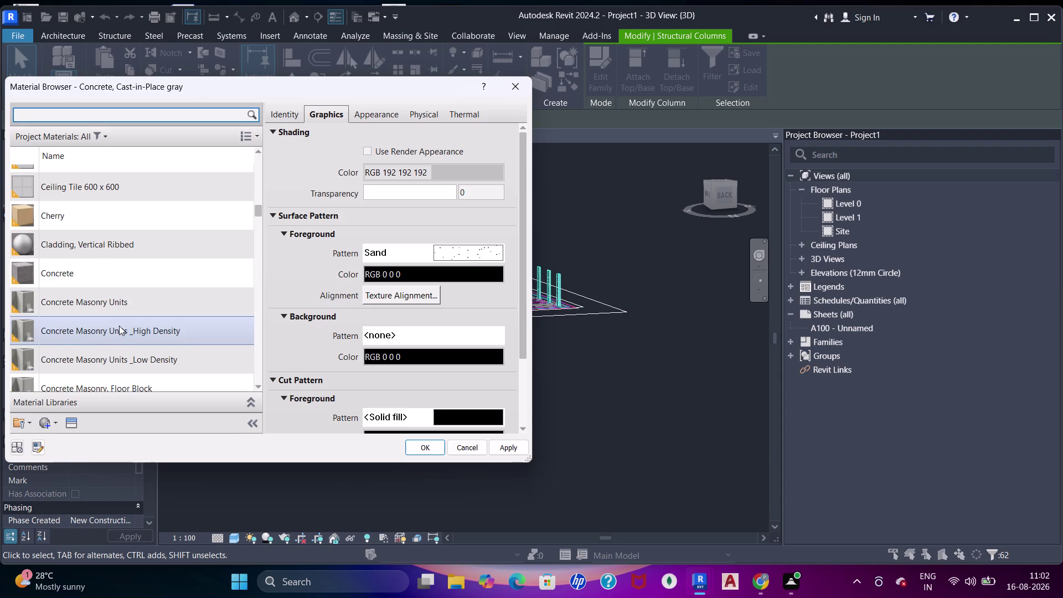
scroll(down, 3)
click(155, 202)
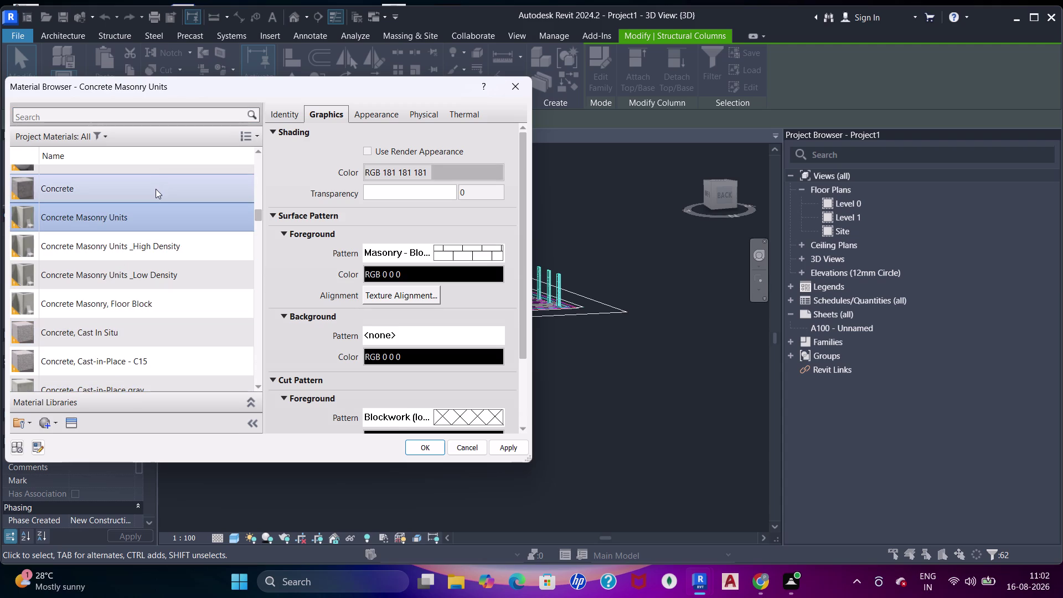
click(156, 189)
scroll(up, 3)
scroll(down, 3)
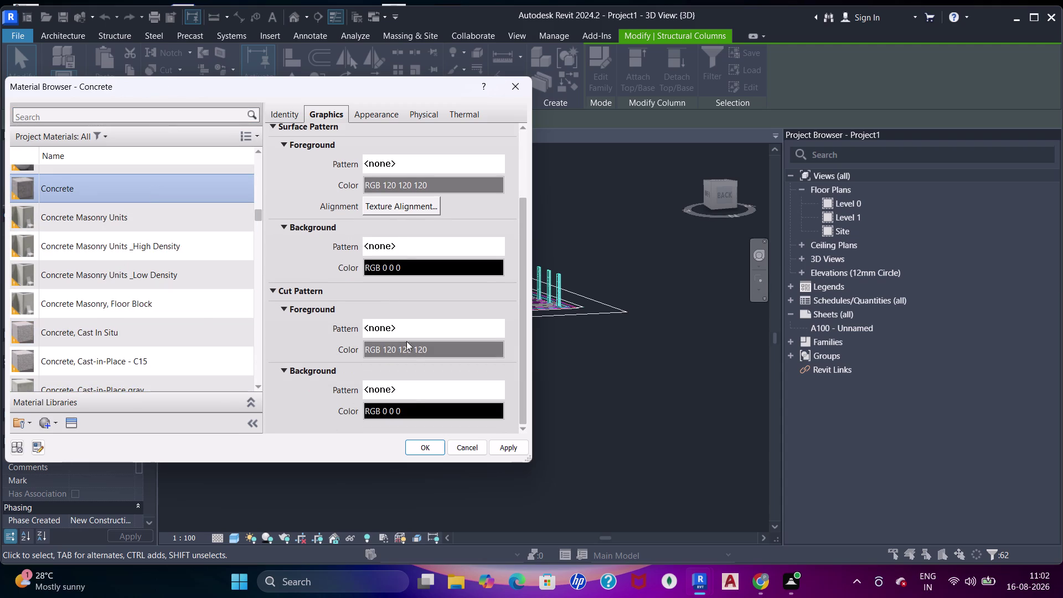
scroll(up, 3)
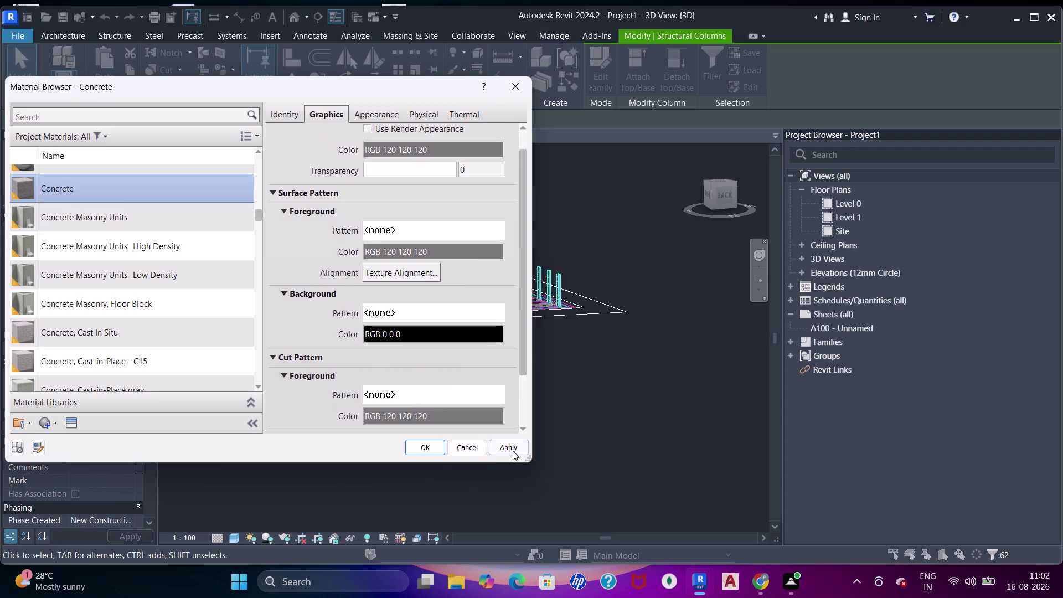
click(514, 448)
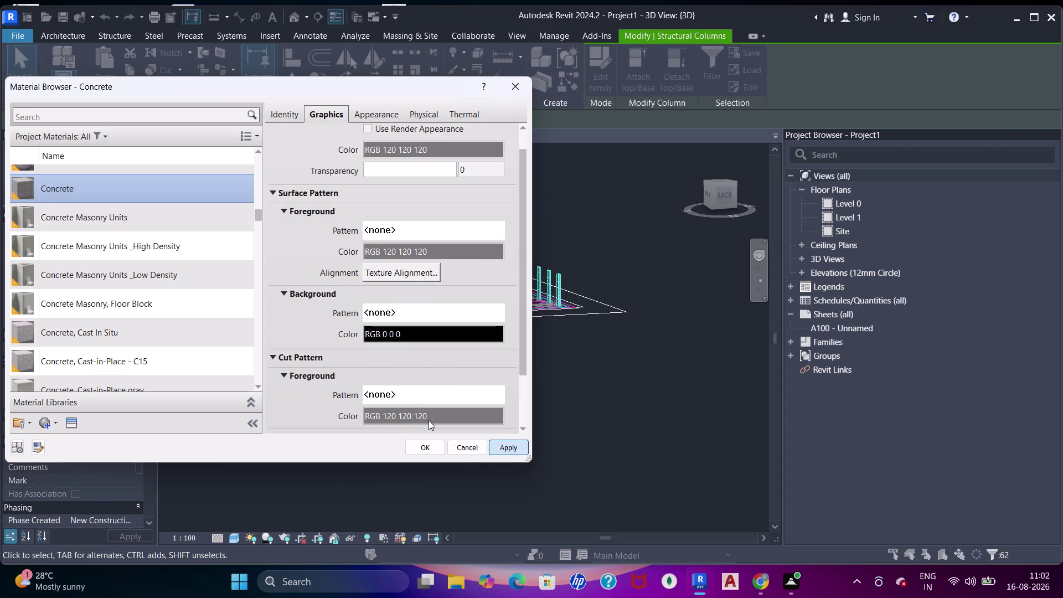
click(431, 449)
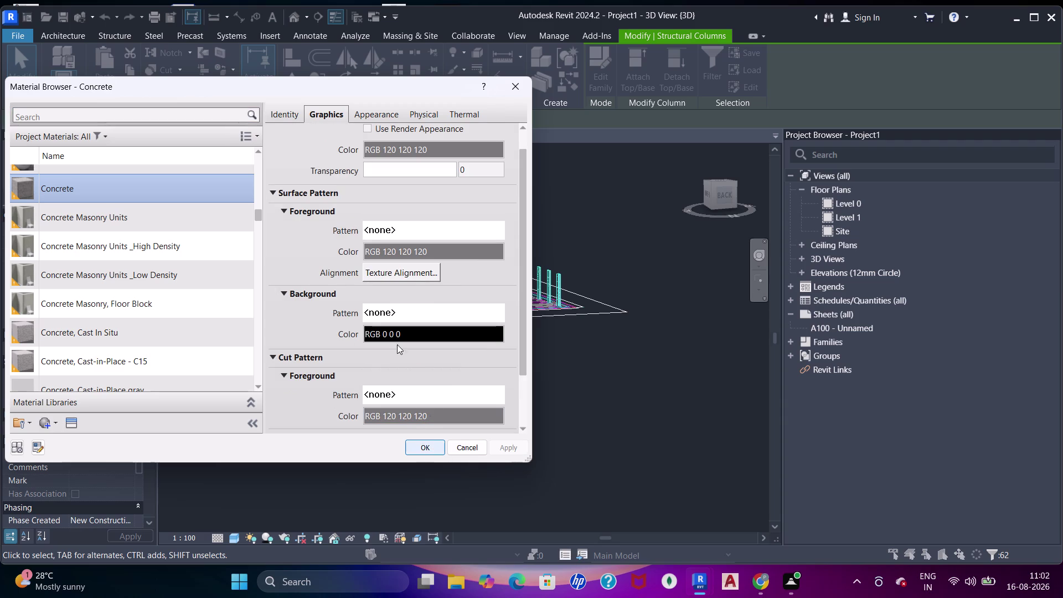
scroll(up, 3)
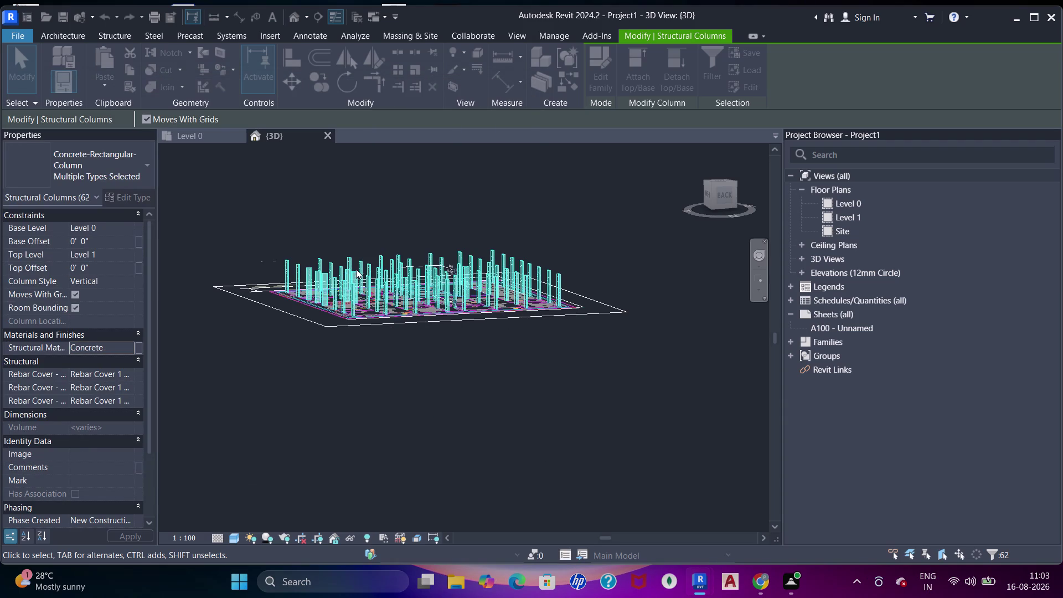
Deselect the columns and orbit around the 3D view to inspect them.
scroll(up, 3)
key(Escape)
key(Escape)
scroll(up, 3)
key(Escape)
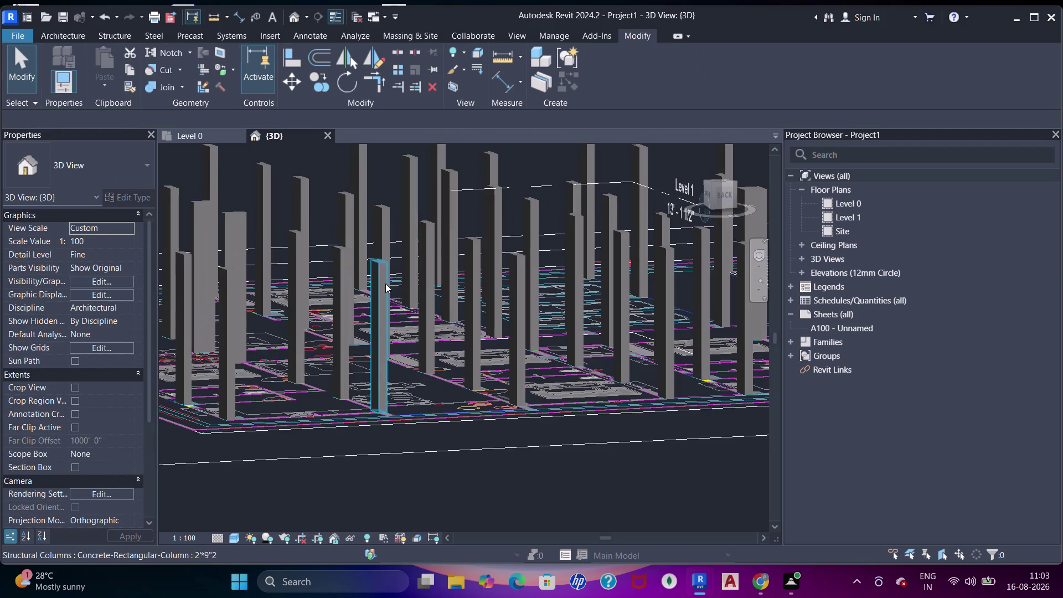
scroll(up, 3)
scroll(down, 3)
middle_drag(443, 245, 474, 313)
middle_drag(504, 339, 485, 304)
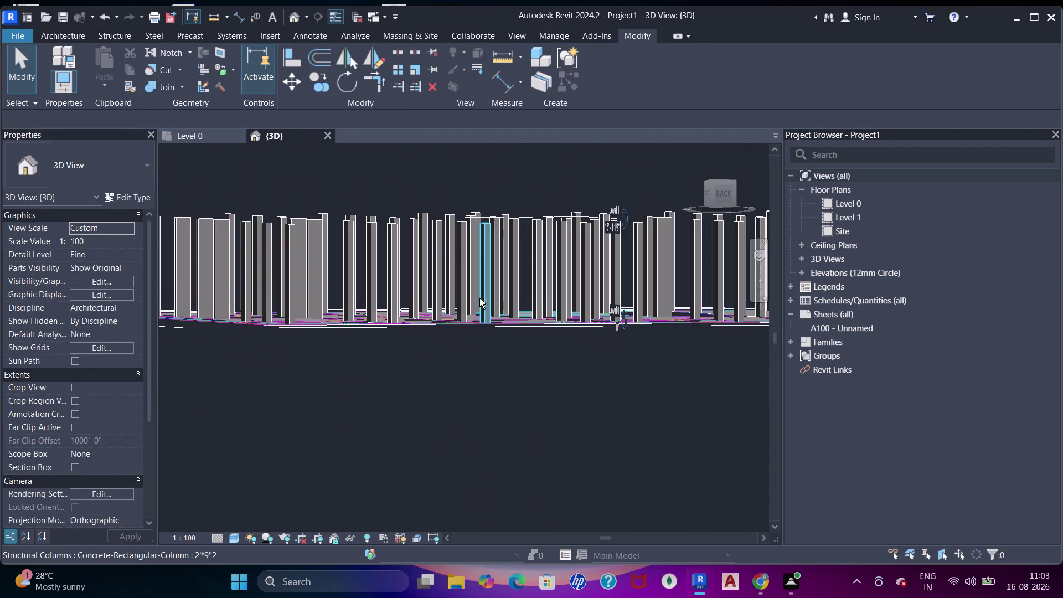
scroll(down, 3)
middle_drag(428, 301, 453, 397)
scroll(down, 3)
middle_drag(452, 359, 444, 360)
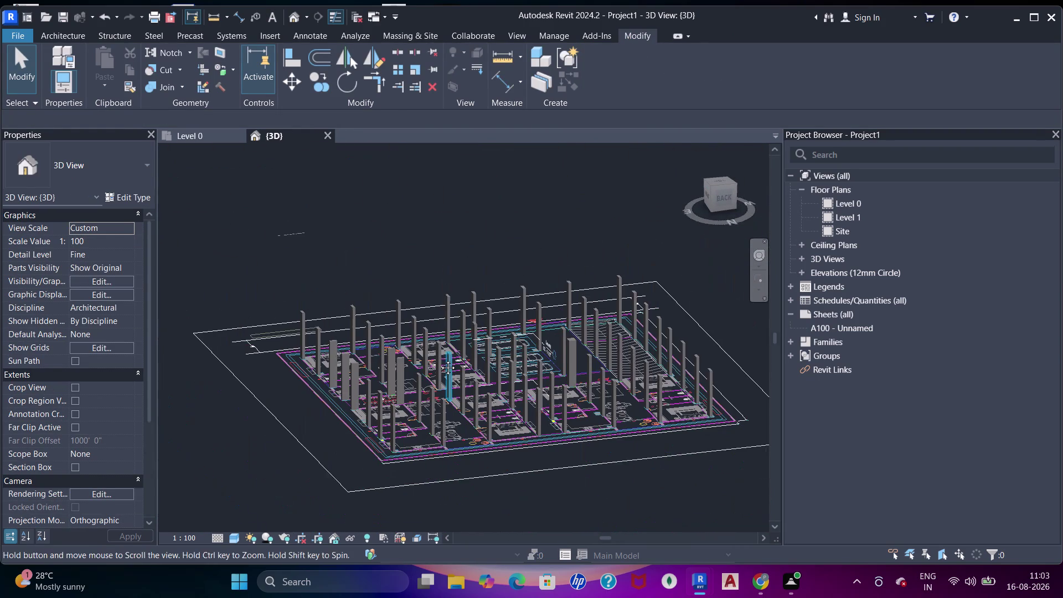
middle_drag(444, 359, 440, 360)
middle_drag(434, 363, 465, 352)
scroll(up, 3)
Switch to the Level 0 floor plan and zoom onto a bedroom corner.
click(200, 132)
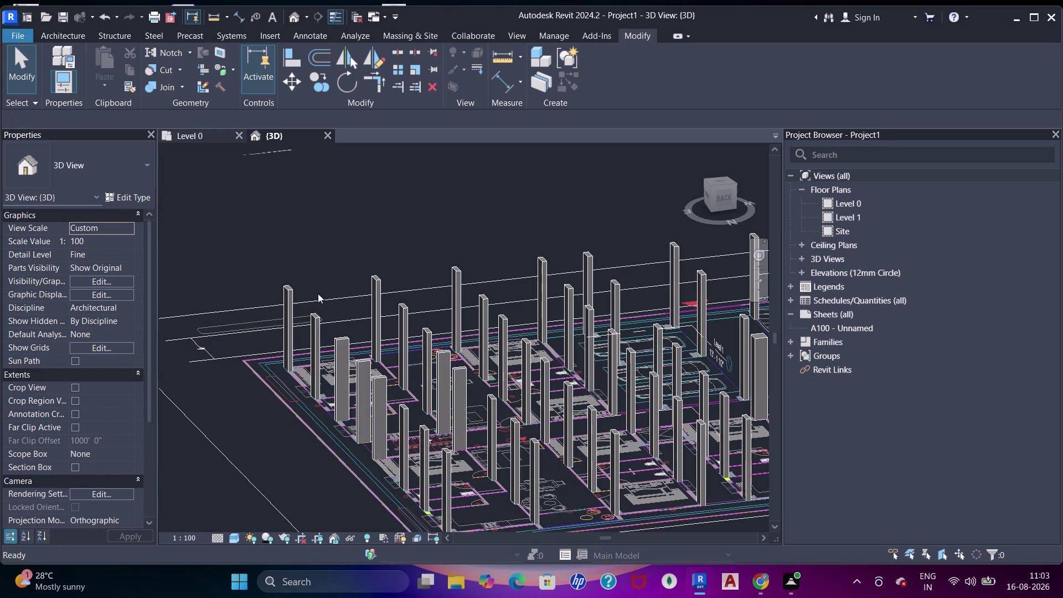
scroll(down, 3)
middle_drag(308, 323, 408, 349)
scroll(up, 3)
scroll(up, 3)
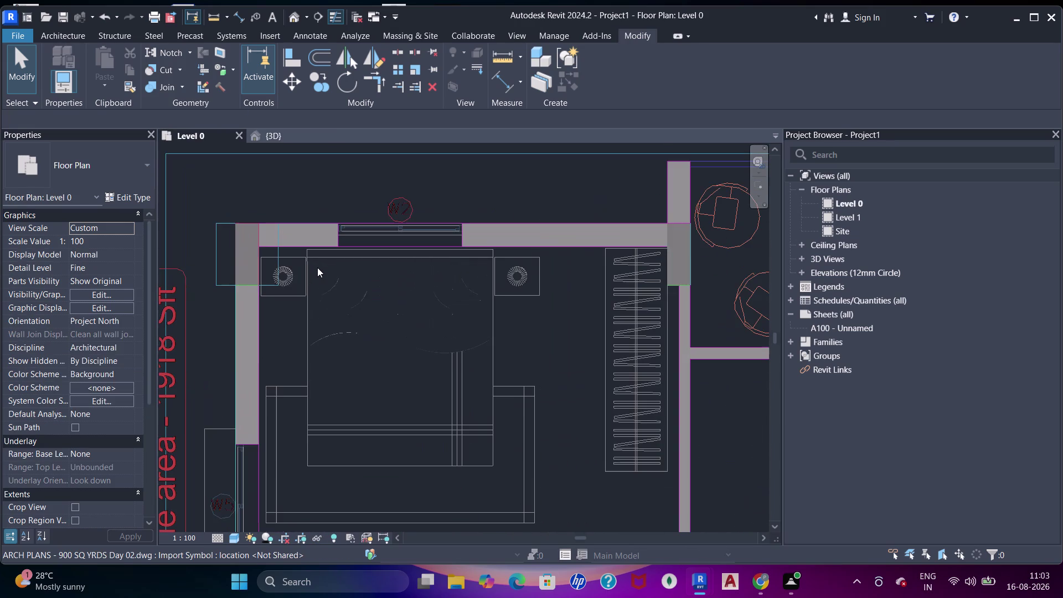
scroll(down, 3)
middle_drag(321, 267, 344, 225)
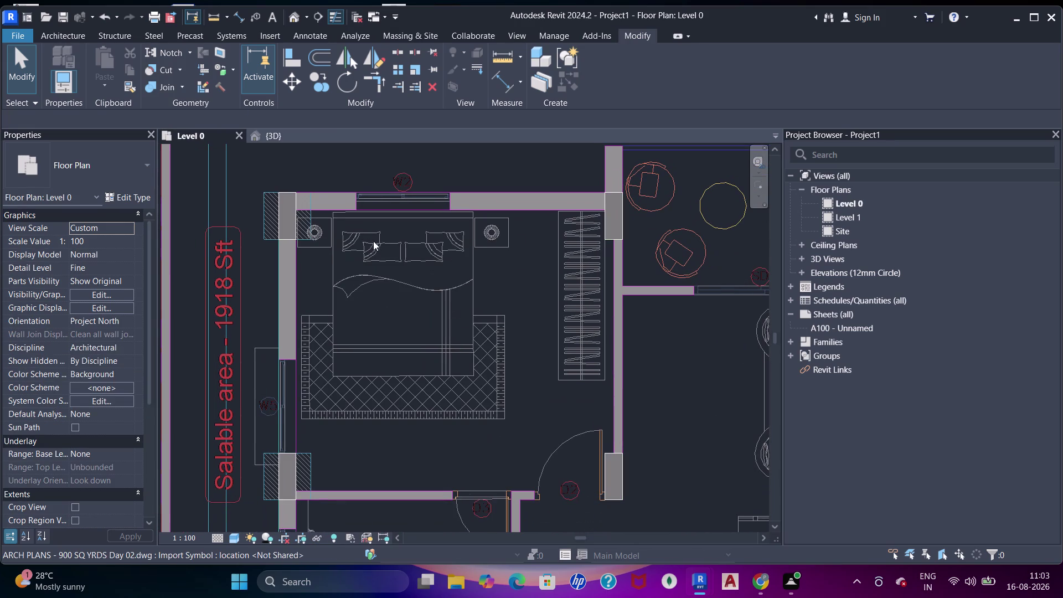
scroll(down, 3)
middle_drag(419, 270, 420, 277)
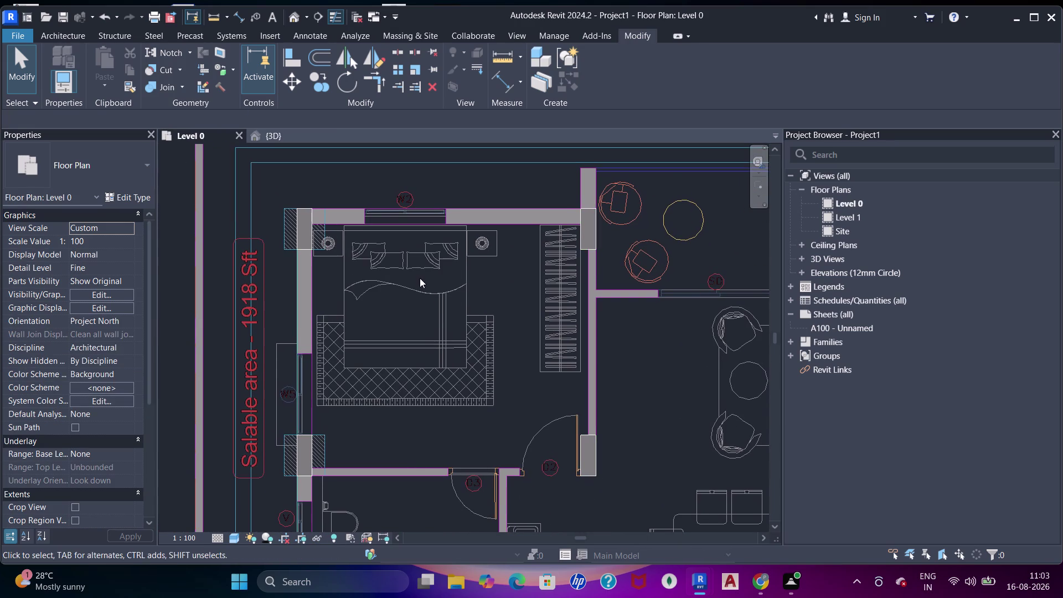
scroll(up, 3)
scroll(down, 3)
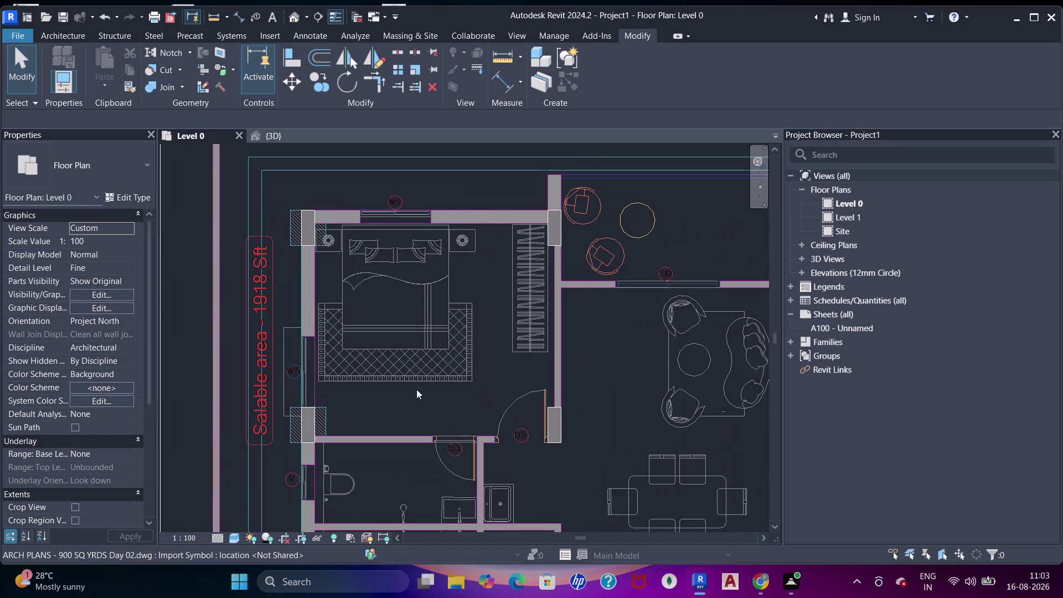
middle_drag(410, 393, 439, 228)
middle_drag(468, 280, 400, 369)
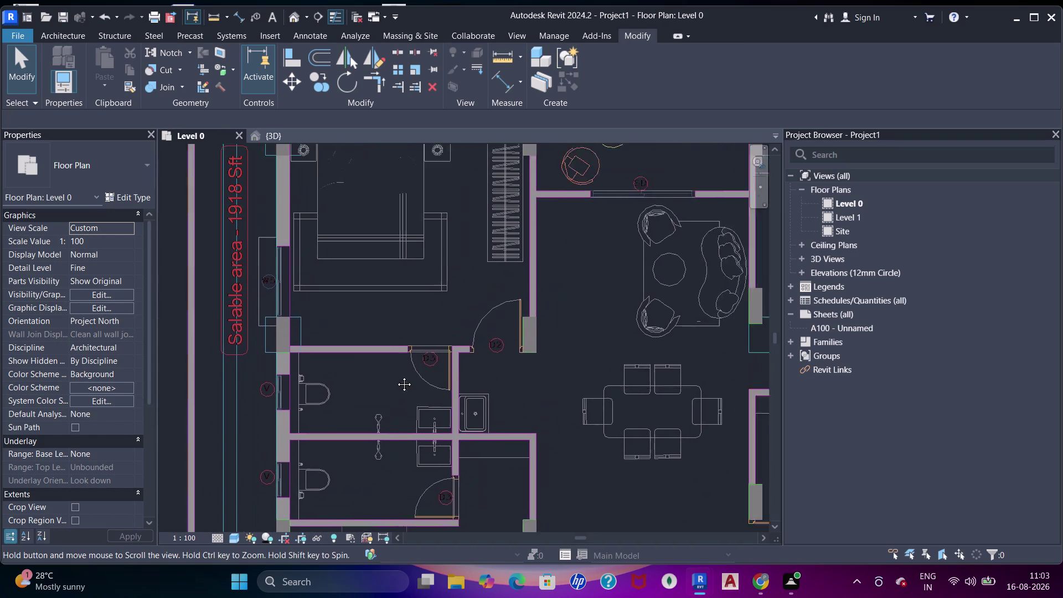
middle_drag(400, 370, 394, 378)
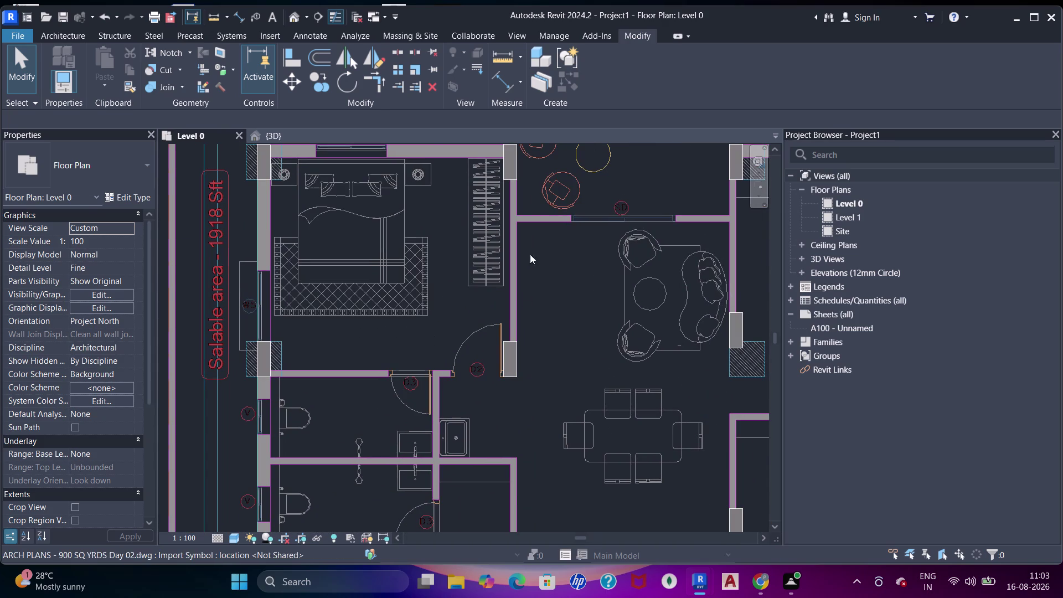
scroll(up, 3)
scroll(down, 3)
middle_drag(522, 327, 497, 362)
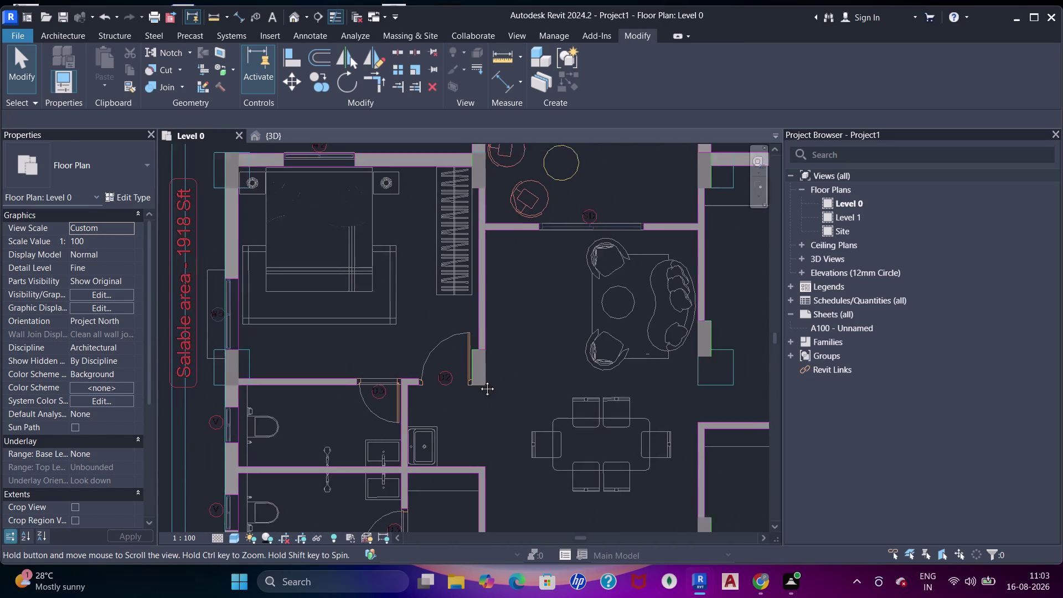
middle_drag(497, 362, 428, 413)
middle_drag(523, 283, 385, 235)
middle_drag(595, 255, 548, 277)
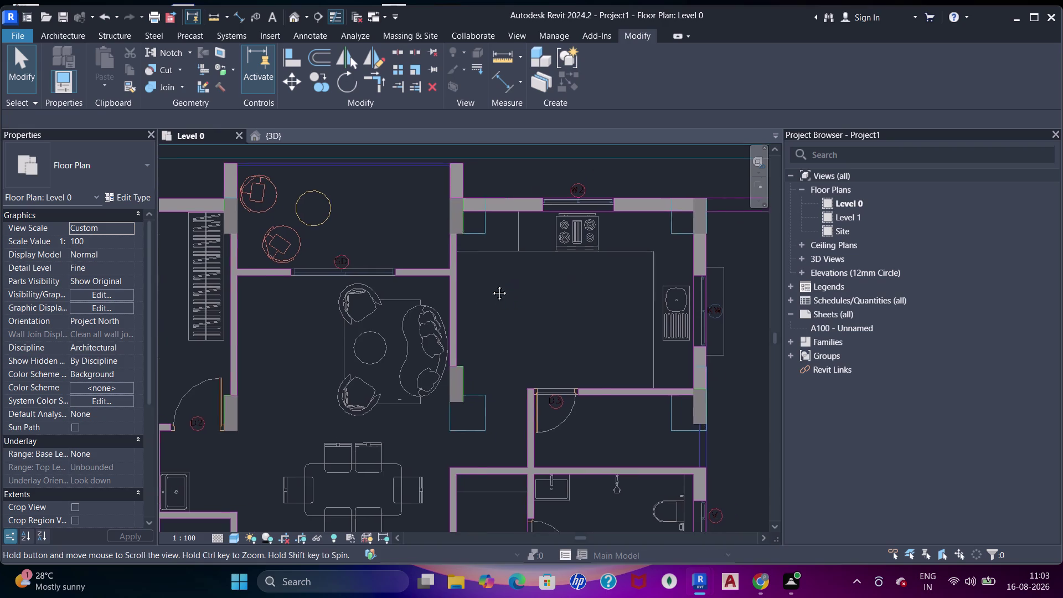
middle_drag(548, 277, 411, 297)
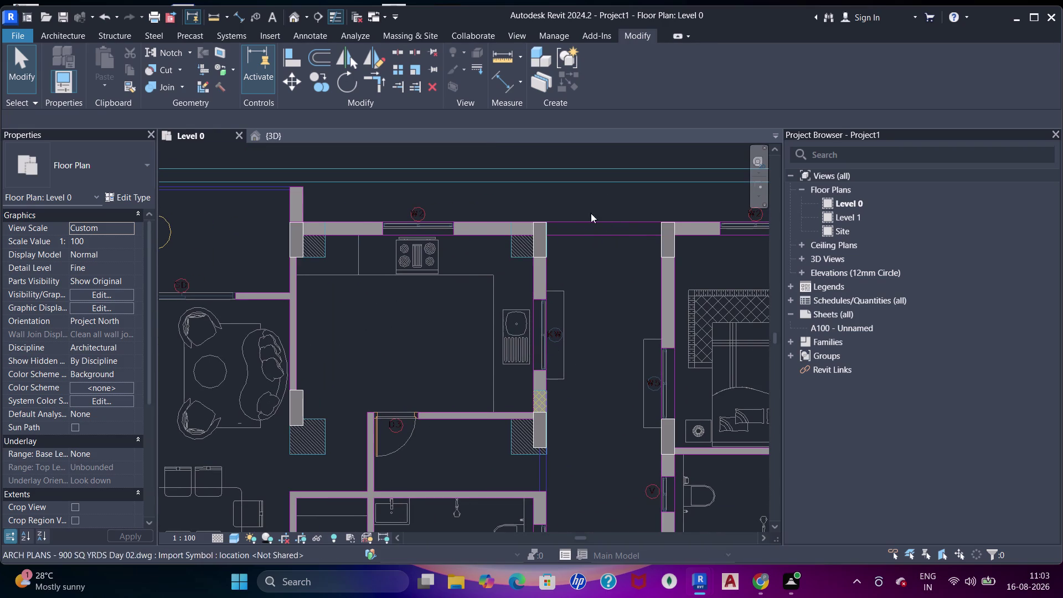
scroll(down, 3)
middle_drag(617, 322, 629, 194)
middle_drag(648, 353, 624, 284)
scroll(up, 3)
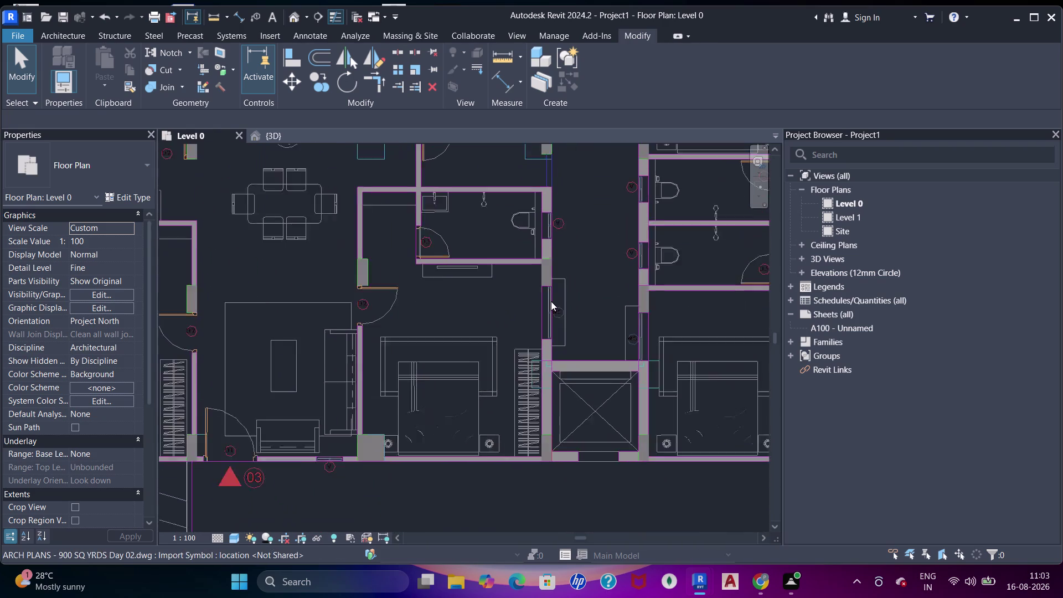
scroll(up, 3)
scroll(up, 3)
scroll(down, 3)
middle_drag(627, 260, 602, 453)
middle_drag(594, 287, 588, 438)
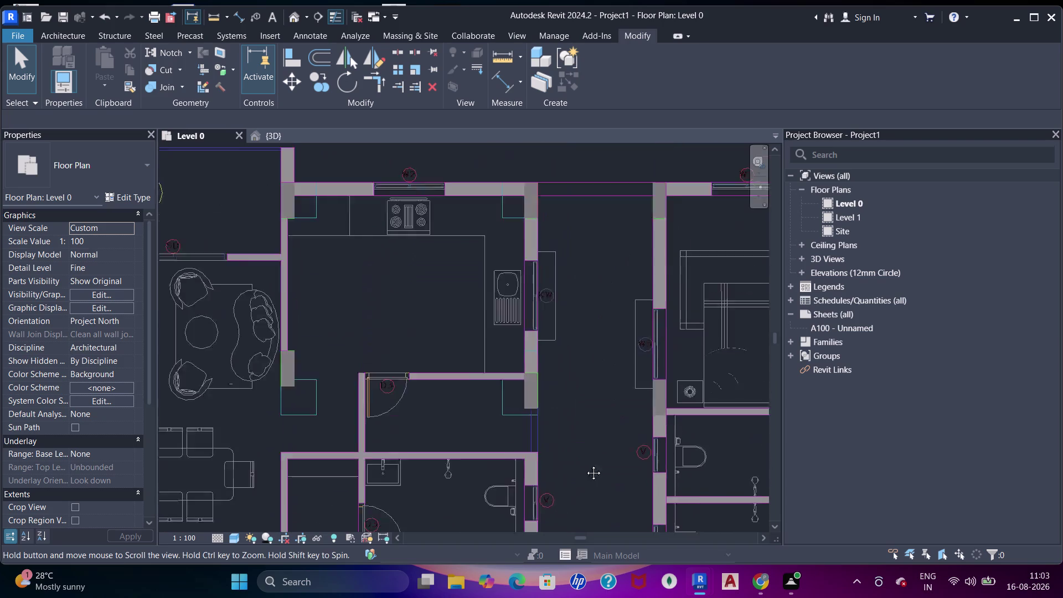
middle_drag(589, 438, 585, 470)
scroll(up, 3)
middle_drag(521, 491, 489, 393)
scroll(down, 3)
middle_drag(605, 389, 419, 317)
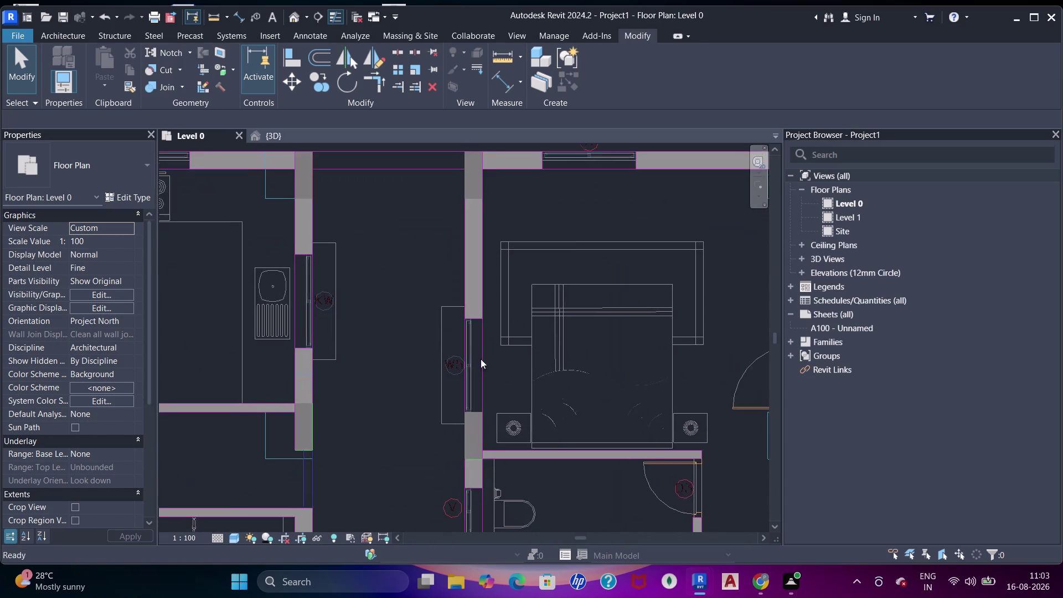
scroll(up, 3)
scroll(down, 3)
middle_drag(575, 353, 429, 469)
scroll(up, 3)
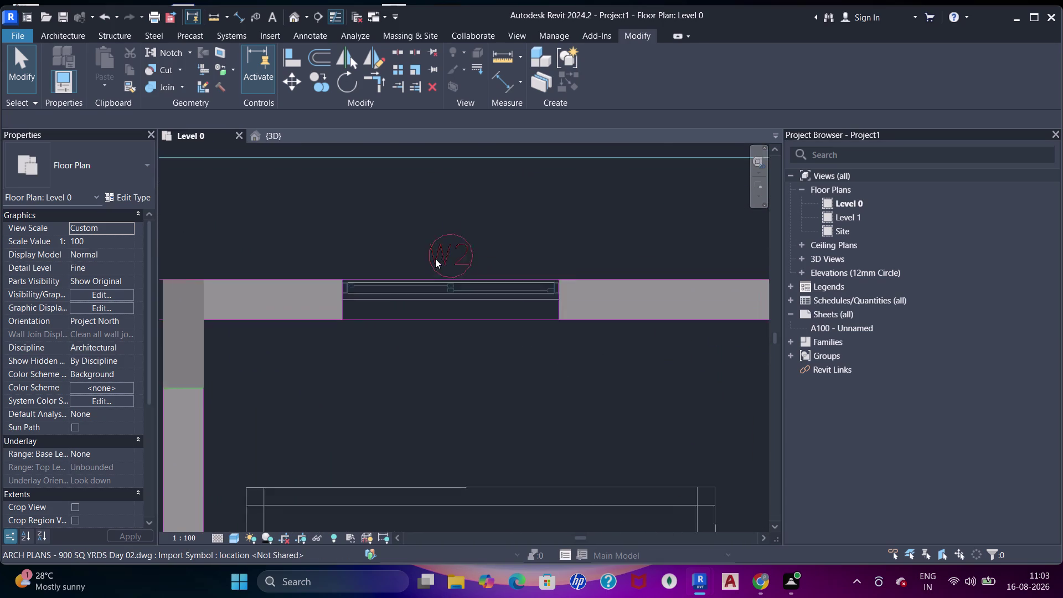
scroll(up, 3)
scroll(down, 3)
middle_drag(515, 316, 502, 312)
scroll(up, 3)
middle_drag(620, 338, 592, 329)
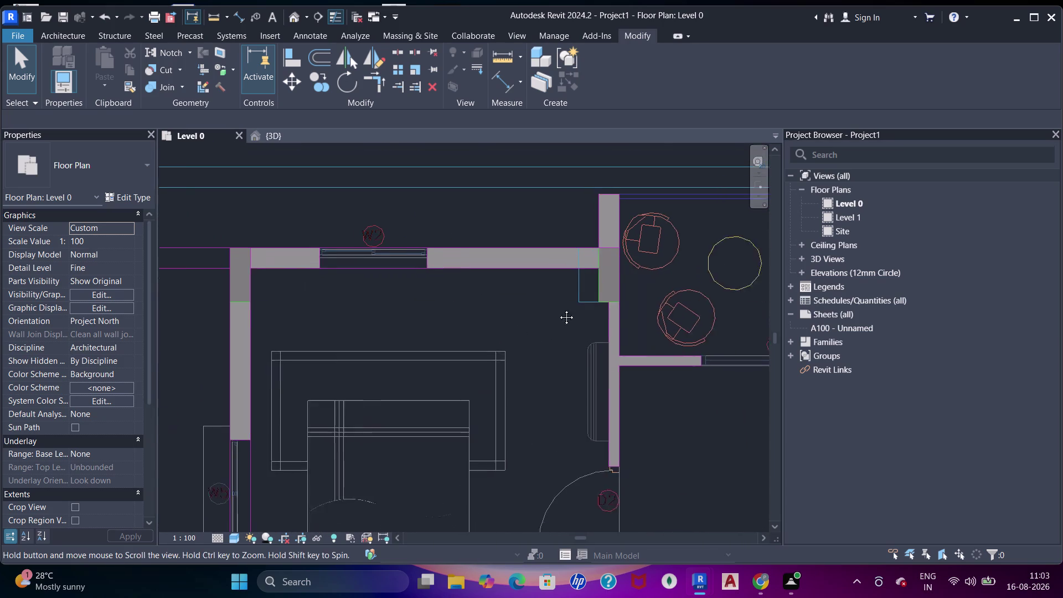
middle_drag(593, 329, 480, 292)
scroll(down, 3)
middle_drag(582, 297, 443, 242)
middle_drag(549, 384, 531, 251)
middle_drag(639, 361, 525, 202)
scroll(up, 3)
middle_drag(586, 344, 584, 250)
scroll(down, 3)
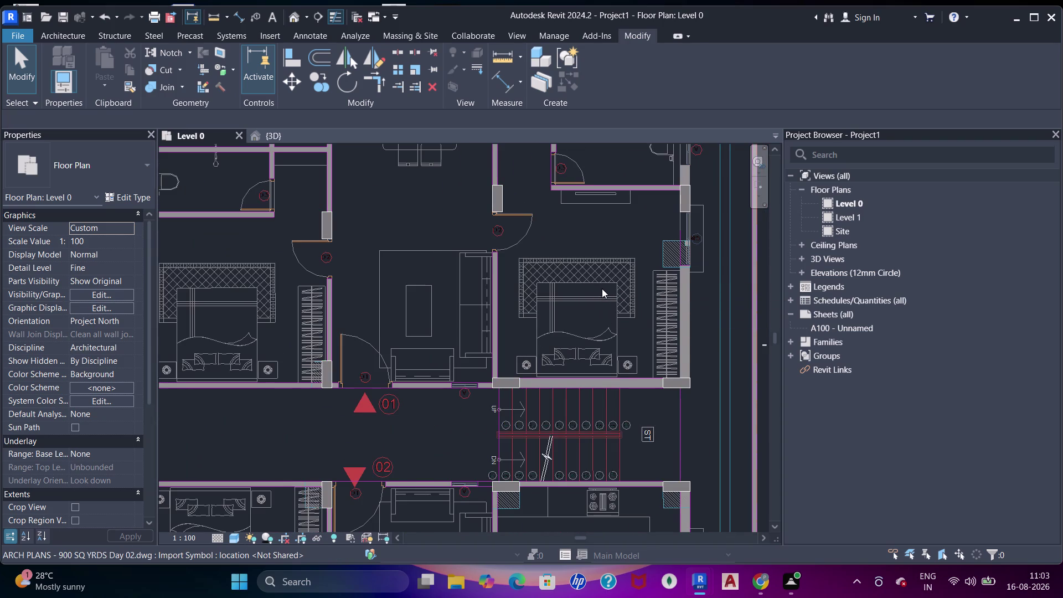
middle_drag(574, 320, 570, 325)
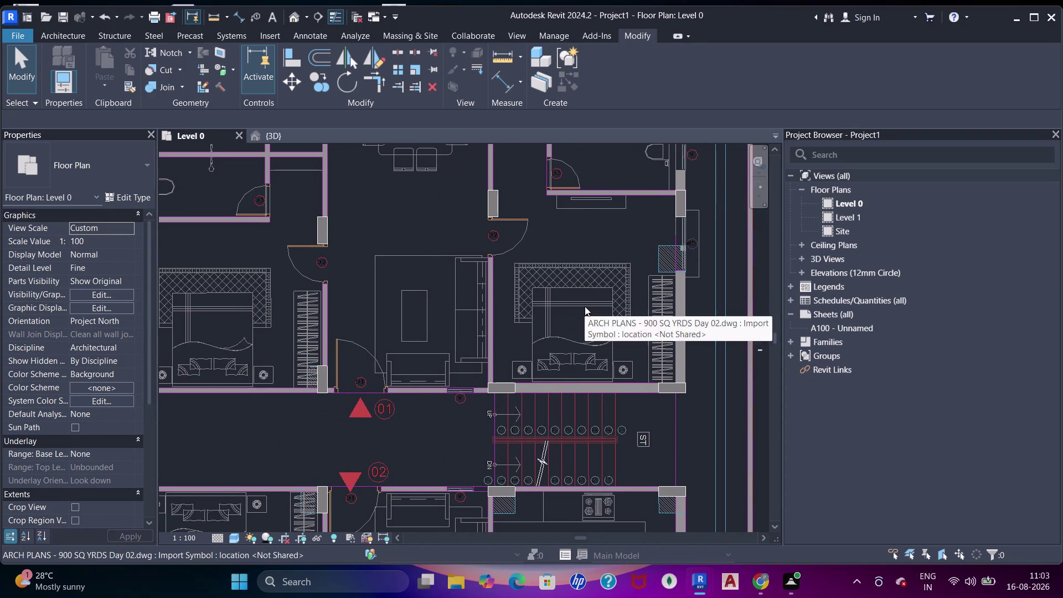
middle_drag(588, 313, 587, 319)
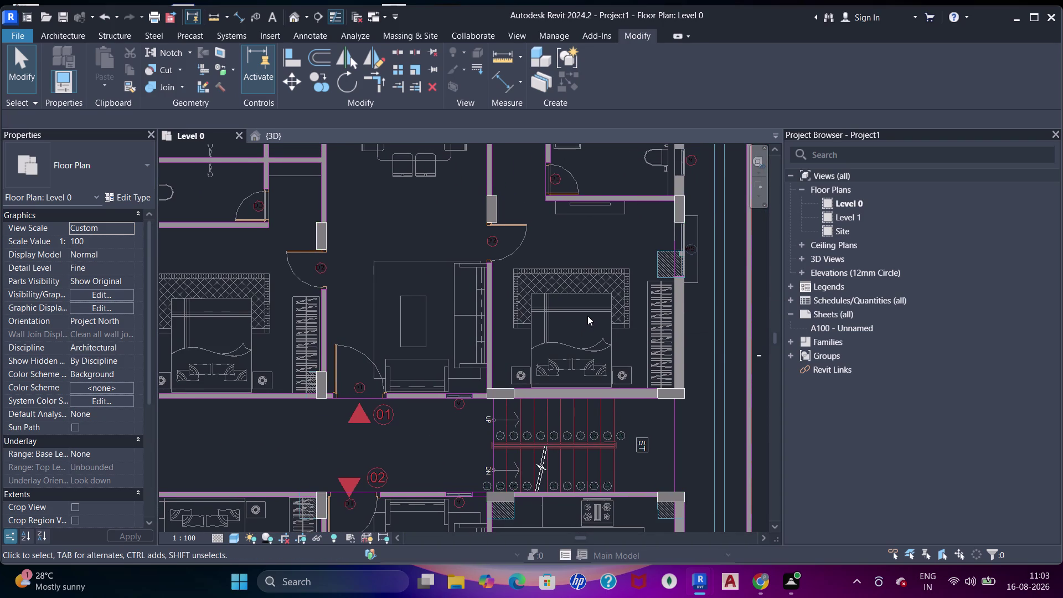
middle_drag(582, 333, 568, 338)
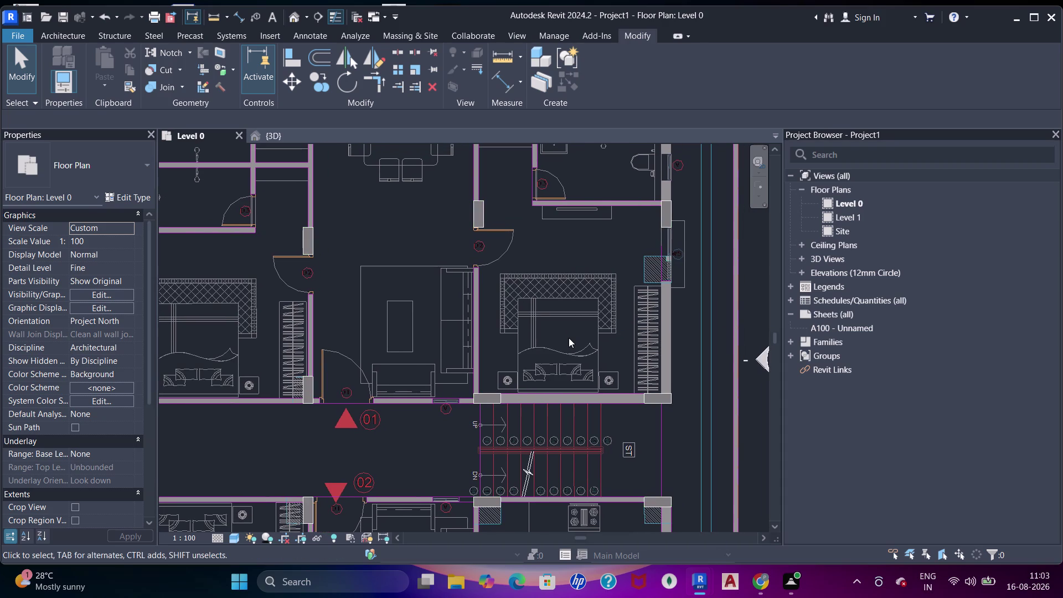
middle_drag(569, 338, 580, 343)
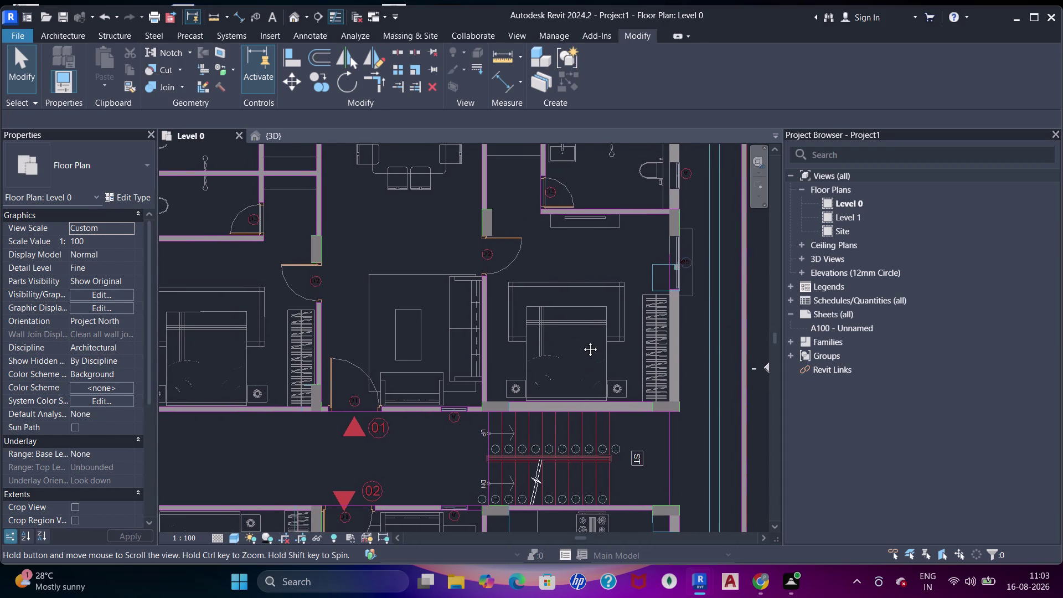
middle_drag(581, 343, 586, 332)
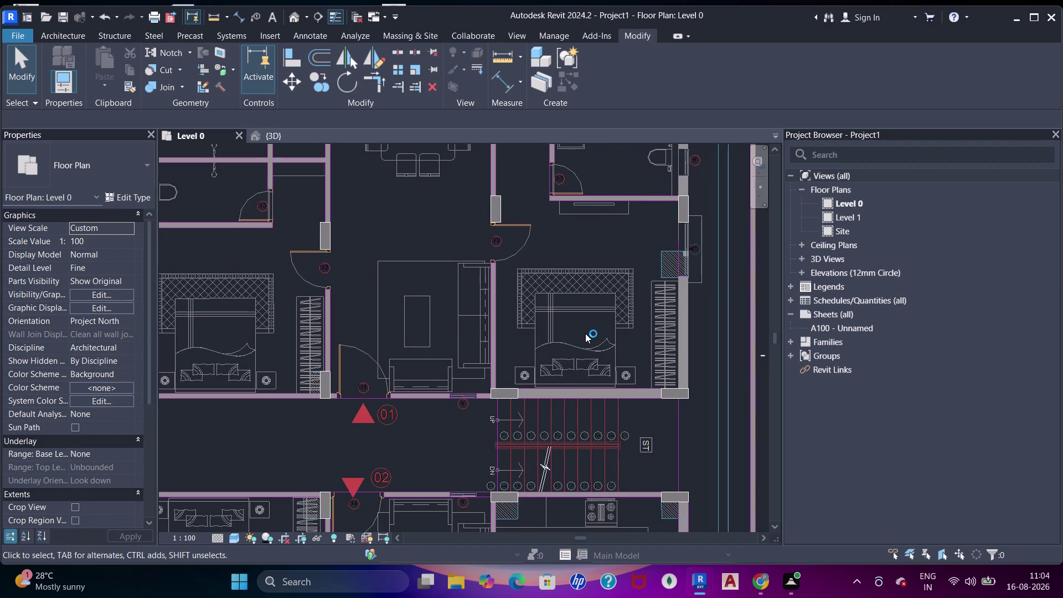
scroll(up, 3)
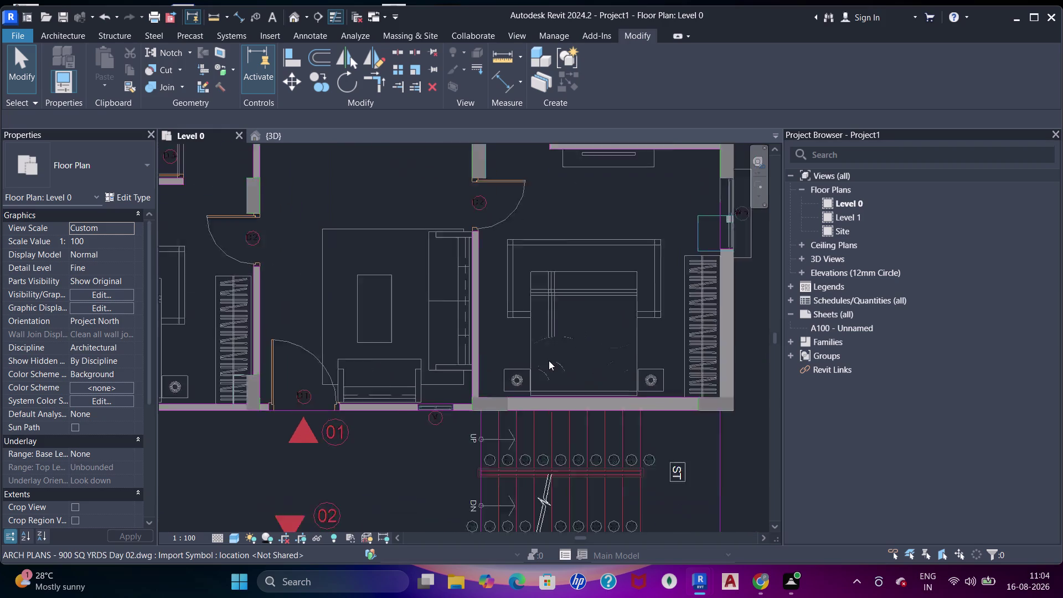
scroll(up, 3)
middle_drag(568, 366, 554, 344)
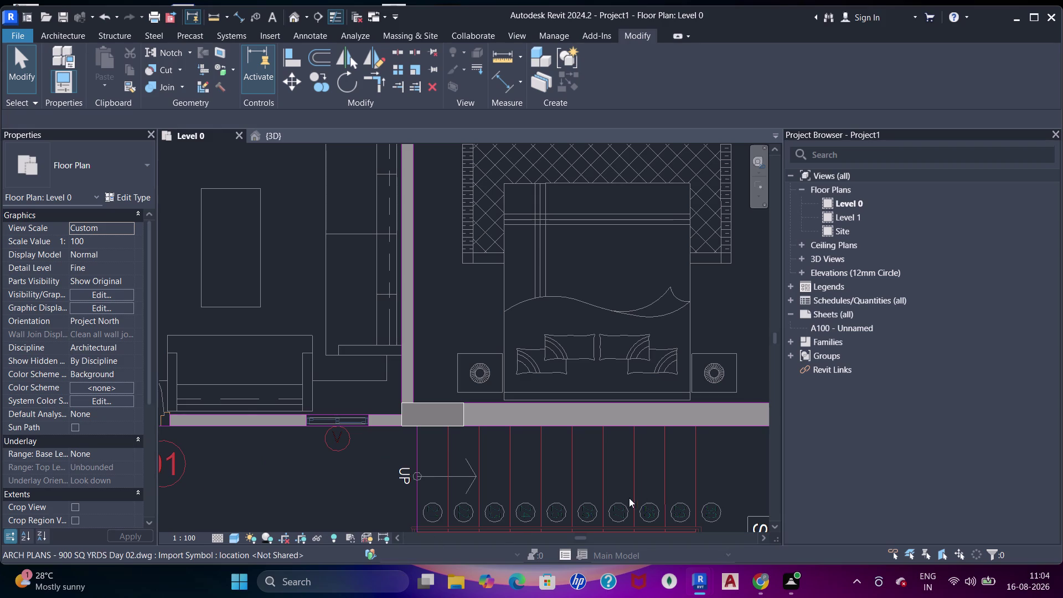
Zoom and pan to the wall beside the bedroom near the staircase.
scroll(up, 3)
scroll(down, 3)
middle_click(510, 328)
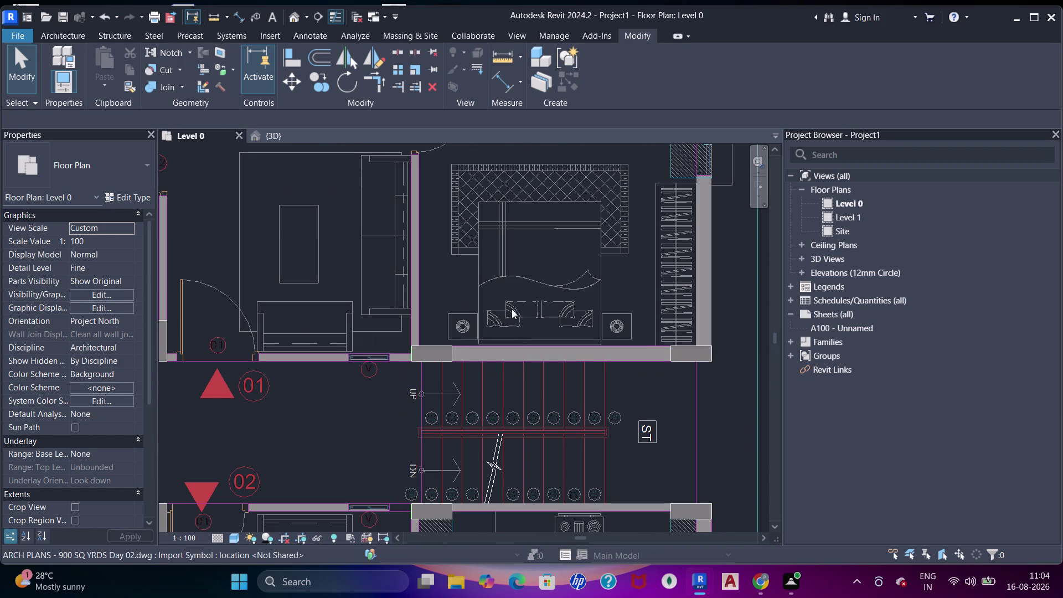
scroll(up, 3)
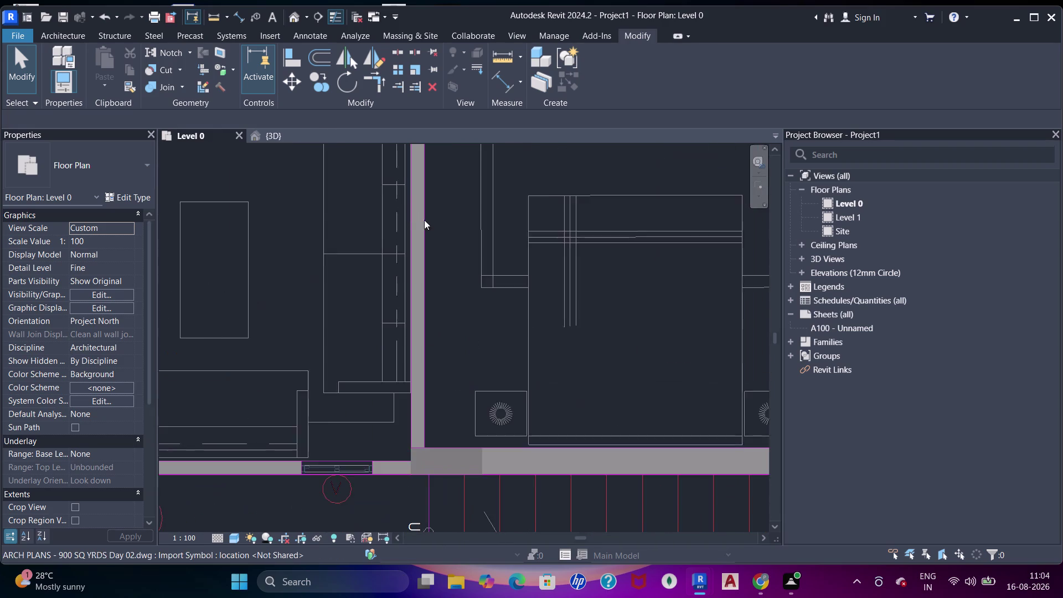
middle_drag(420, 236, 420, 259)
Measure across both wall faces with DI, reading 4 1/2", then cancel without placing.
key(d)
key(i)
scroll(up, 3)
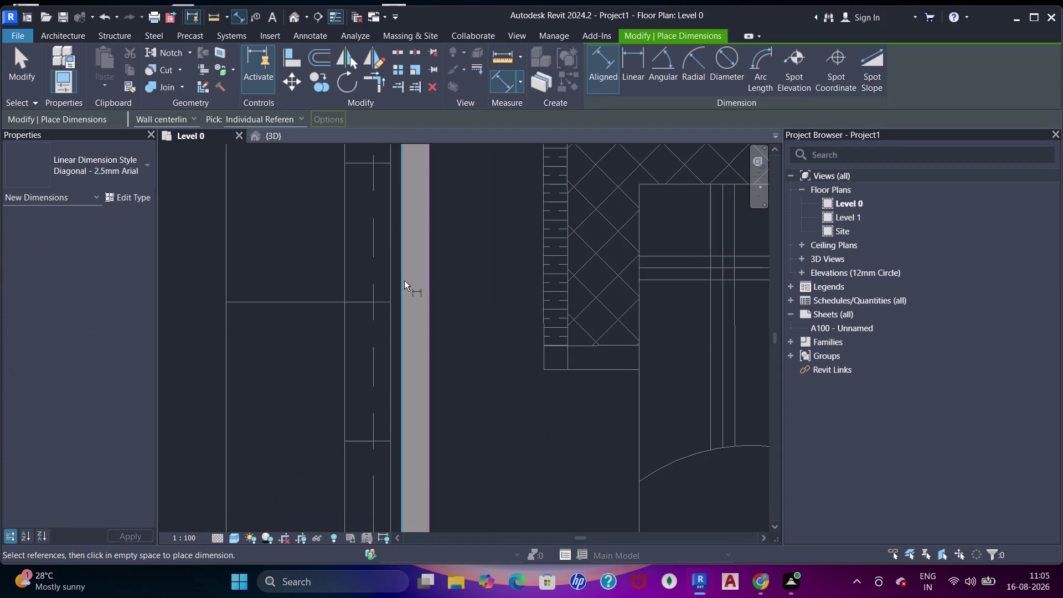
click(399, 291)
click(427, 305)
scroll(down, 3)
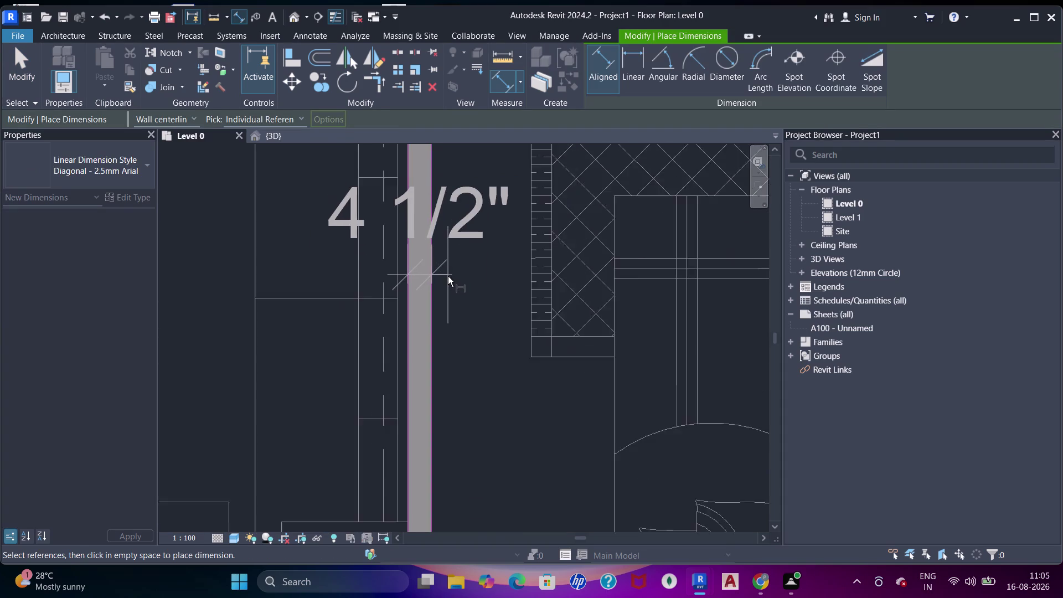
scroll(down, 3)
middle_drag(448, 279, 449, 292)
key(Escape)
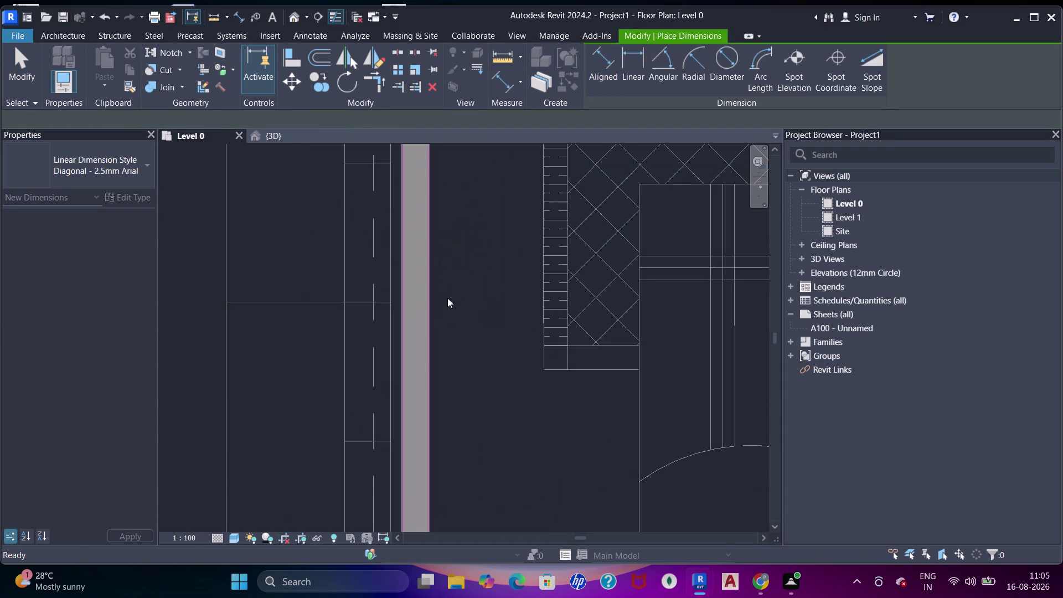